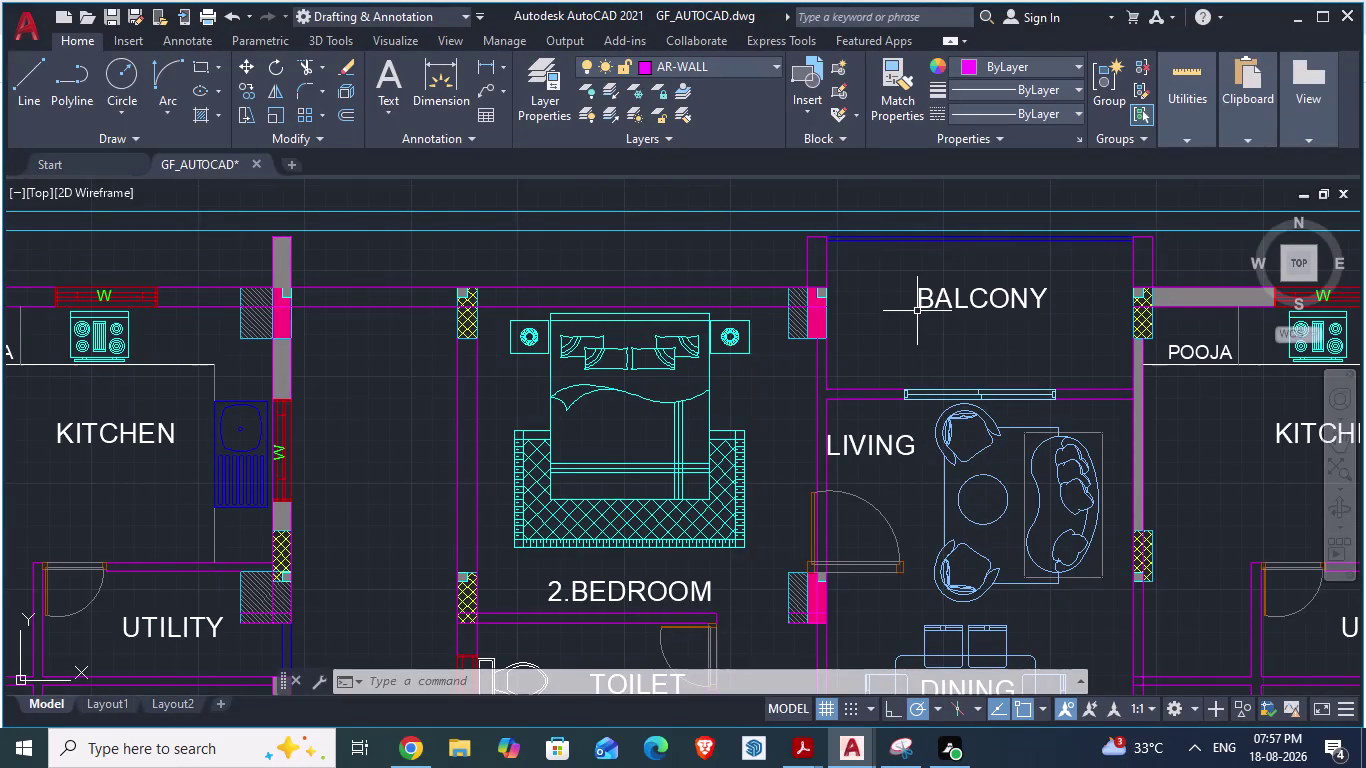
Zoom out of GF_AUTOCAD.dwg and bring up the ARCH PLANS reference drawing.
scroll(down, 3)
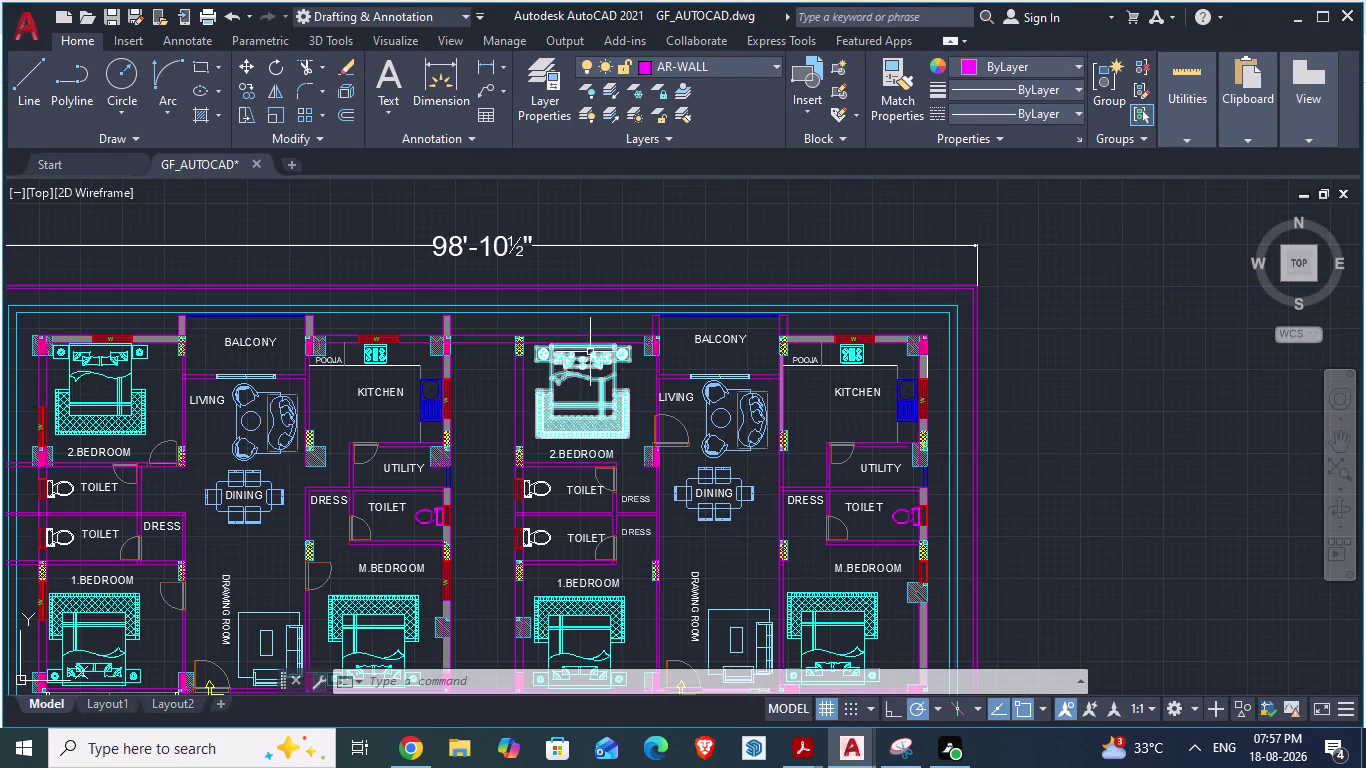
scroll(down, 3)
scroll(up, 3)
scroll(down, 3)
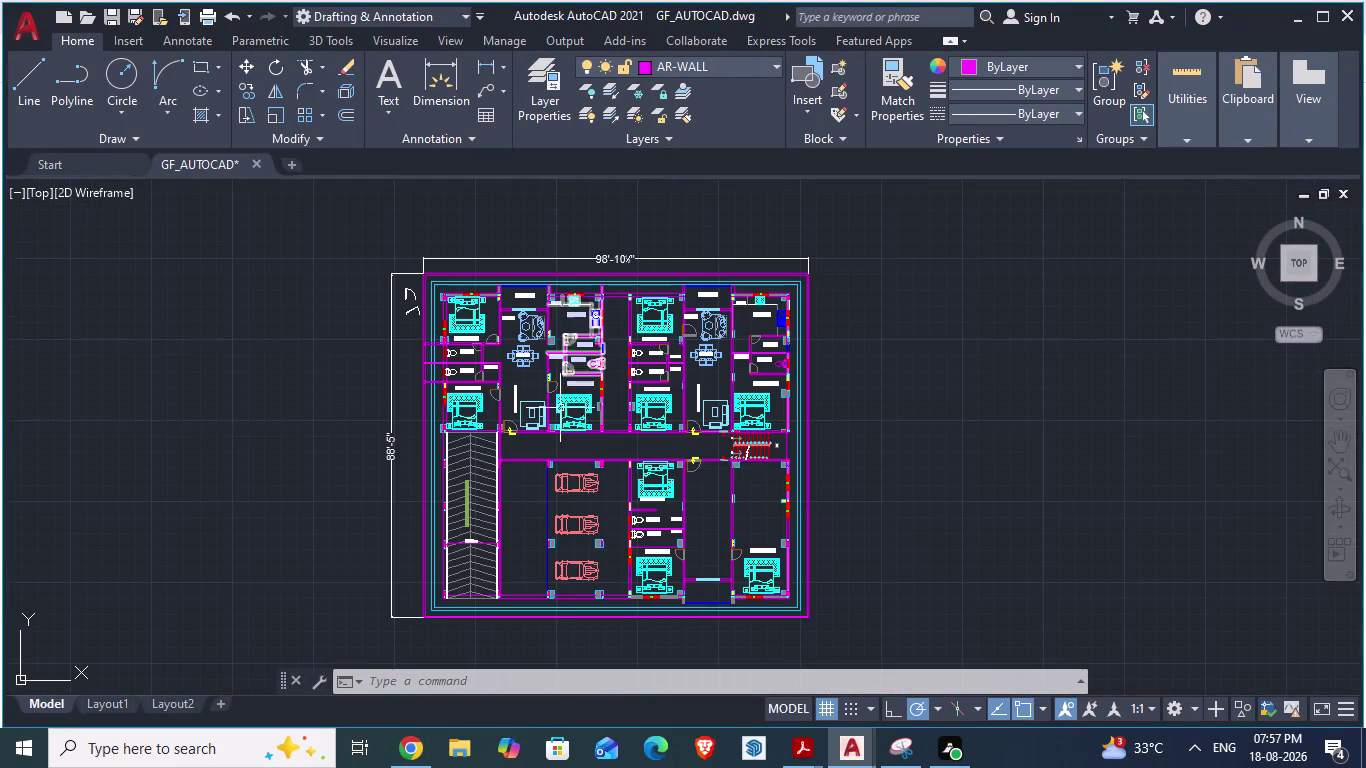
scroll(up, 3)
scroll(down, 3)
key(alt+Tab)
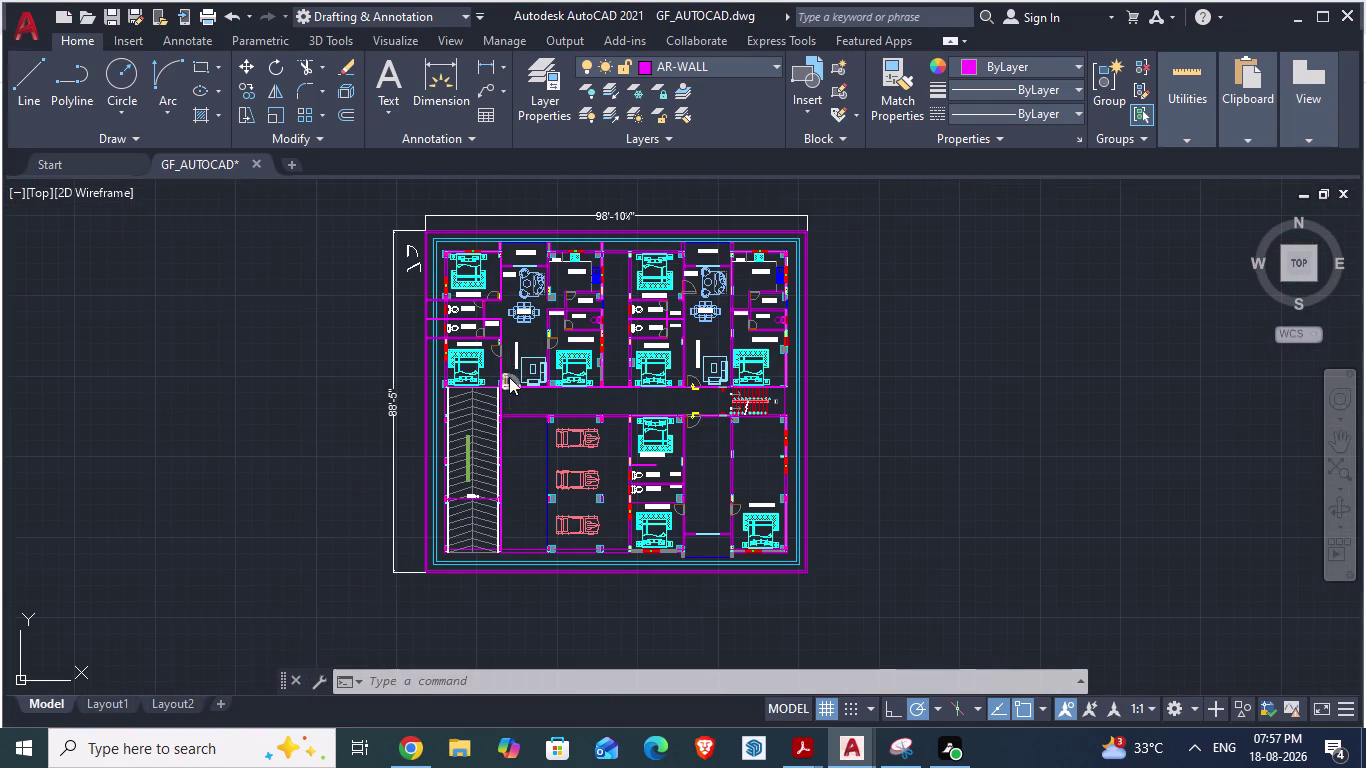
scroll(down, 3)
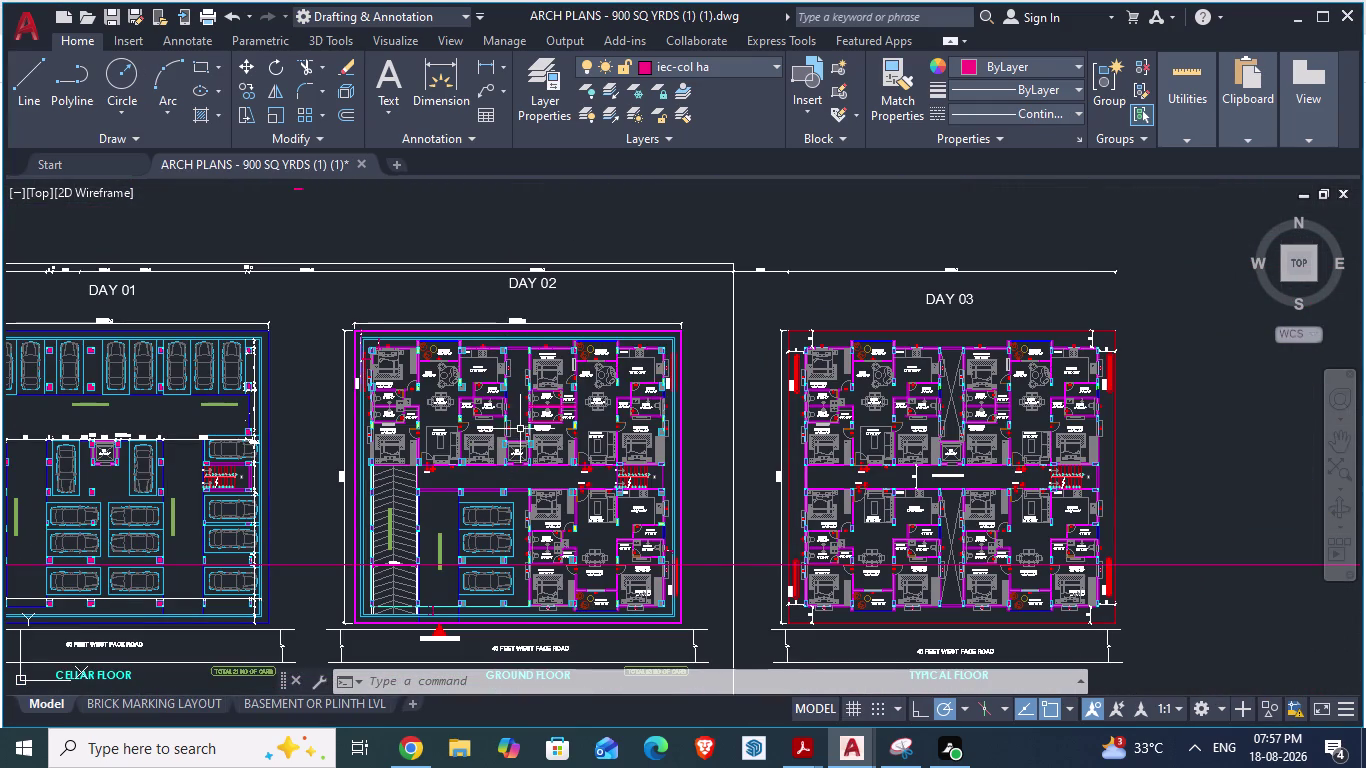
Zoom into the toilet area of the ARCH PLANS ground floor plan.
scroll(up, 3)
scroll(up, 3)
scroll(down, 3)
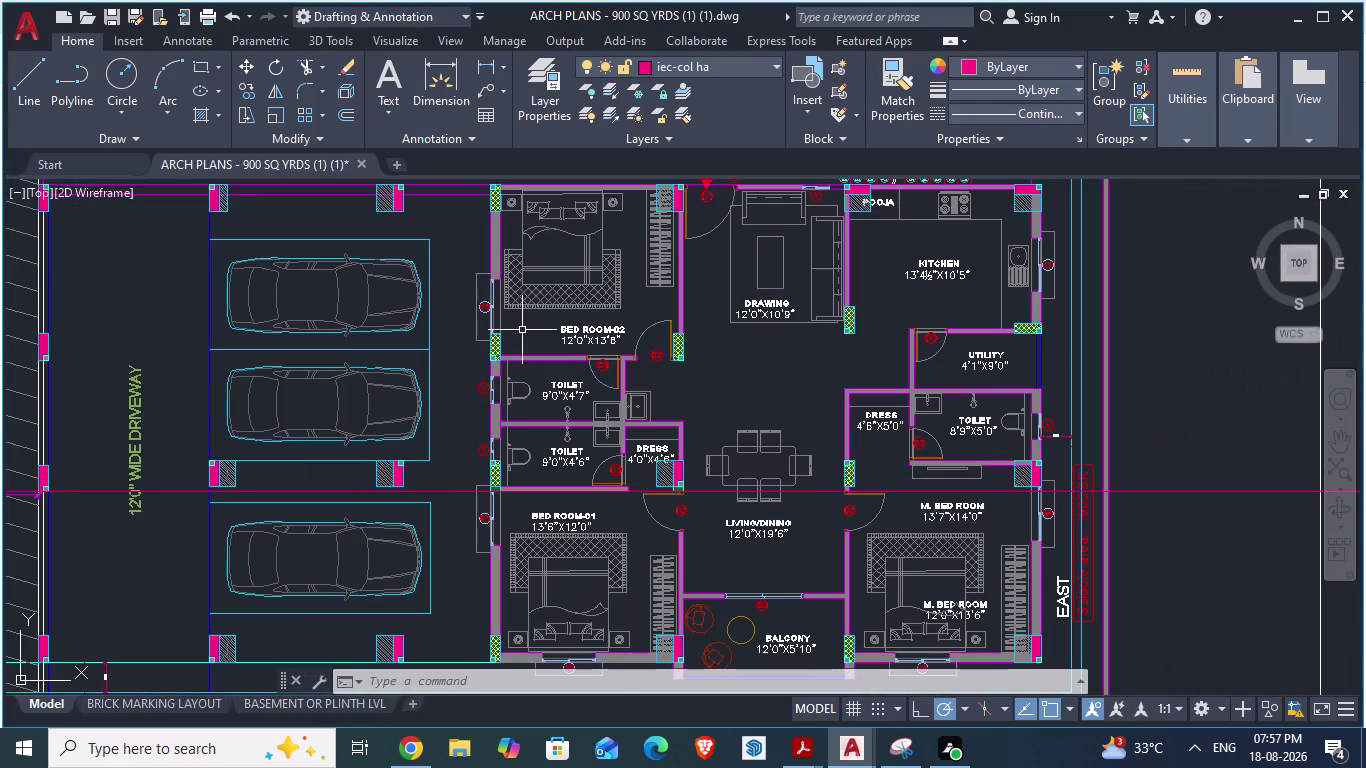
scroll(down, 3)
scroll(up, 3)
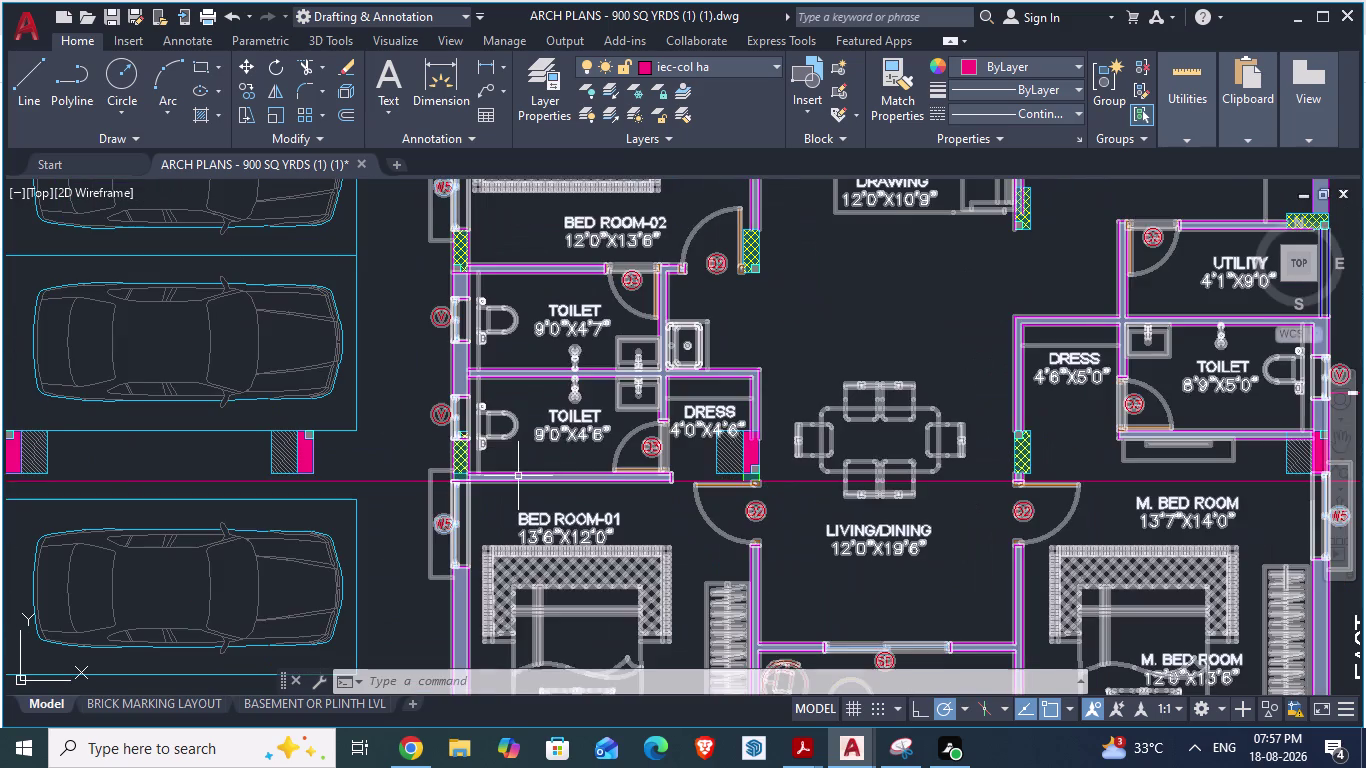
scroll(down, 3)
scroll(up, 3)
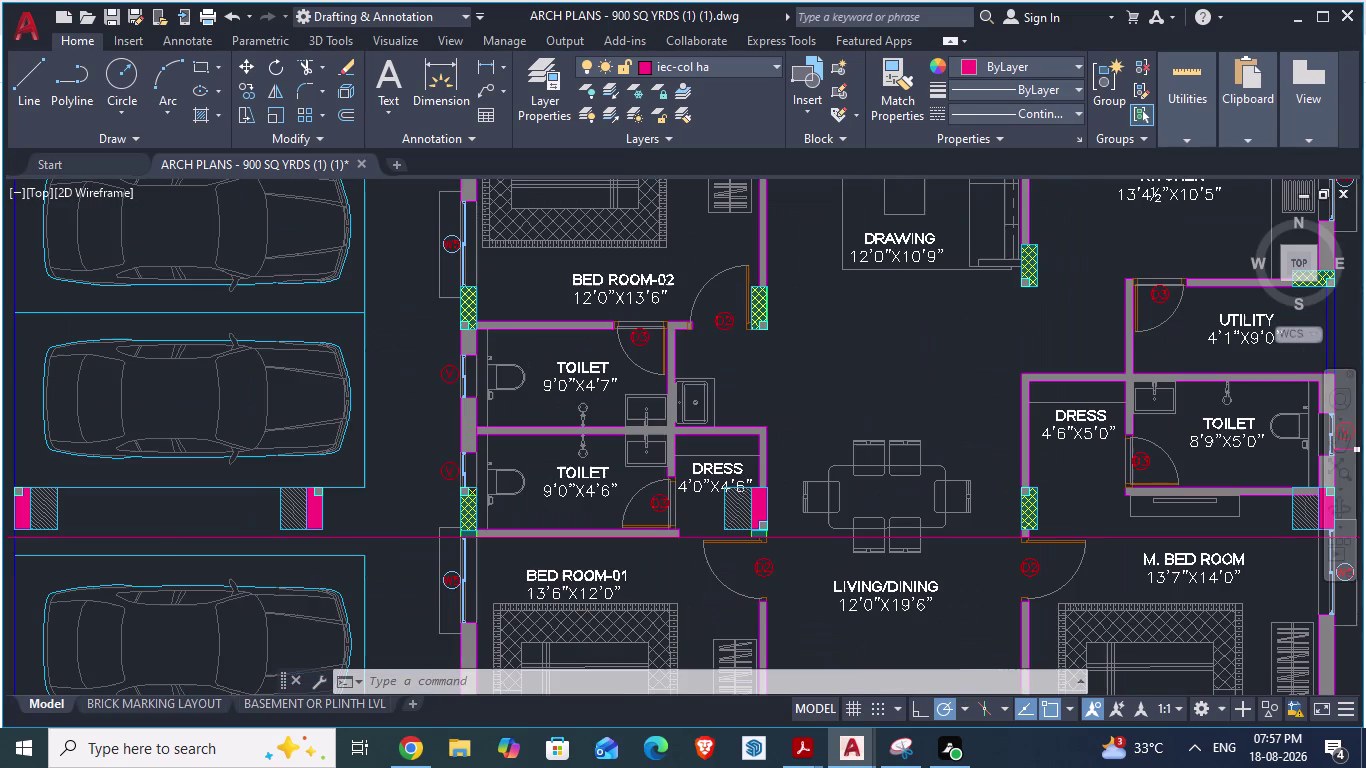
scroll(up, 3)
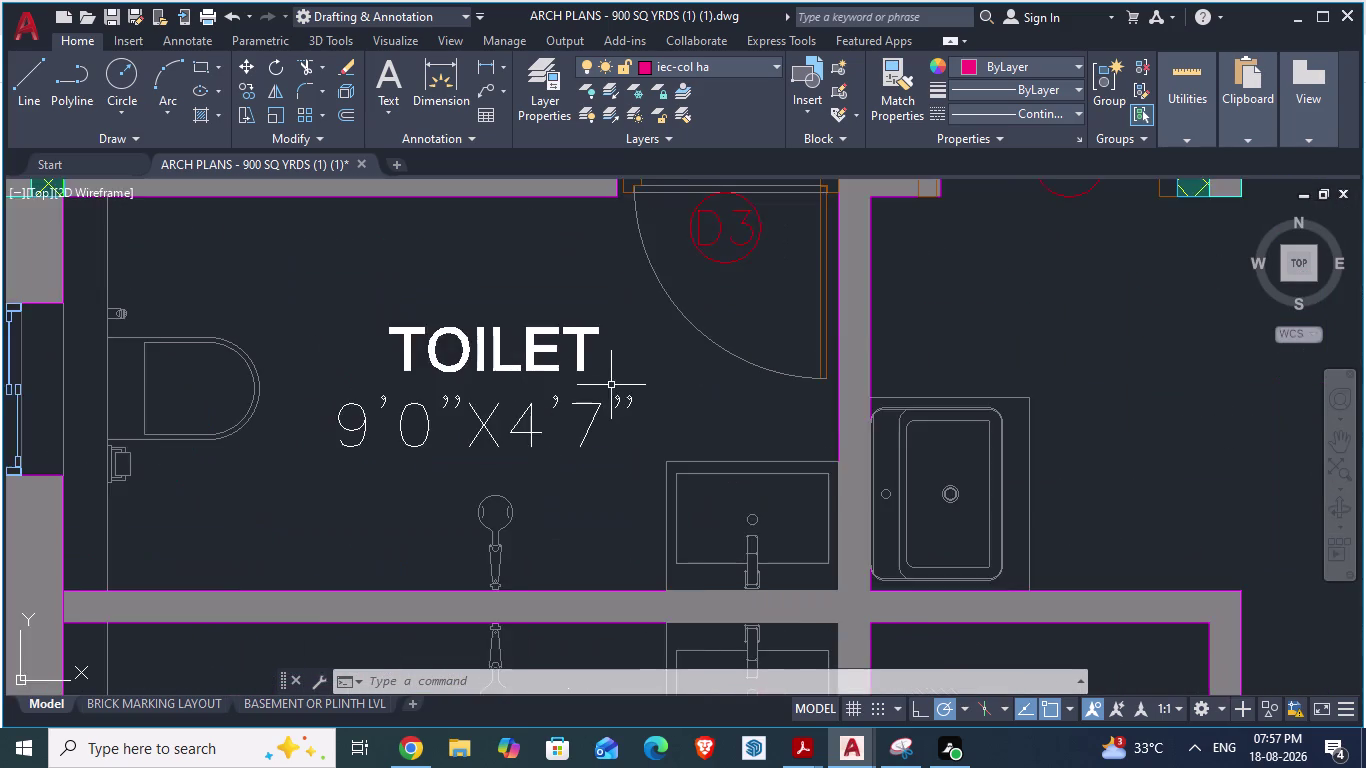
scroll(down, 3)
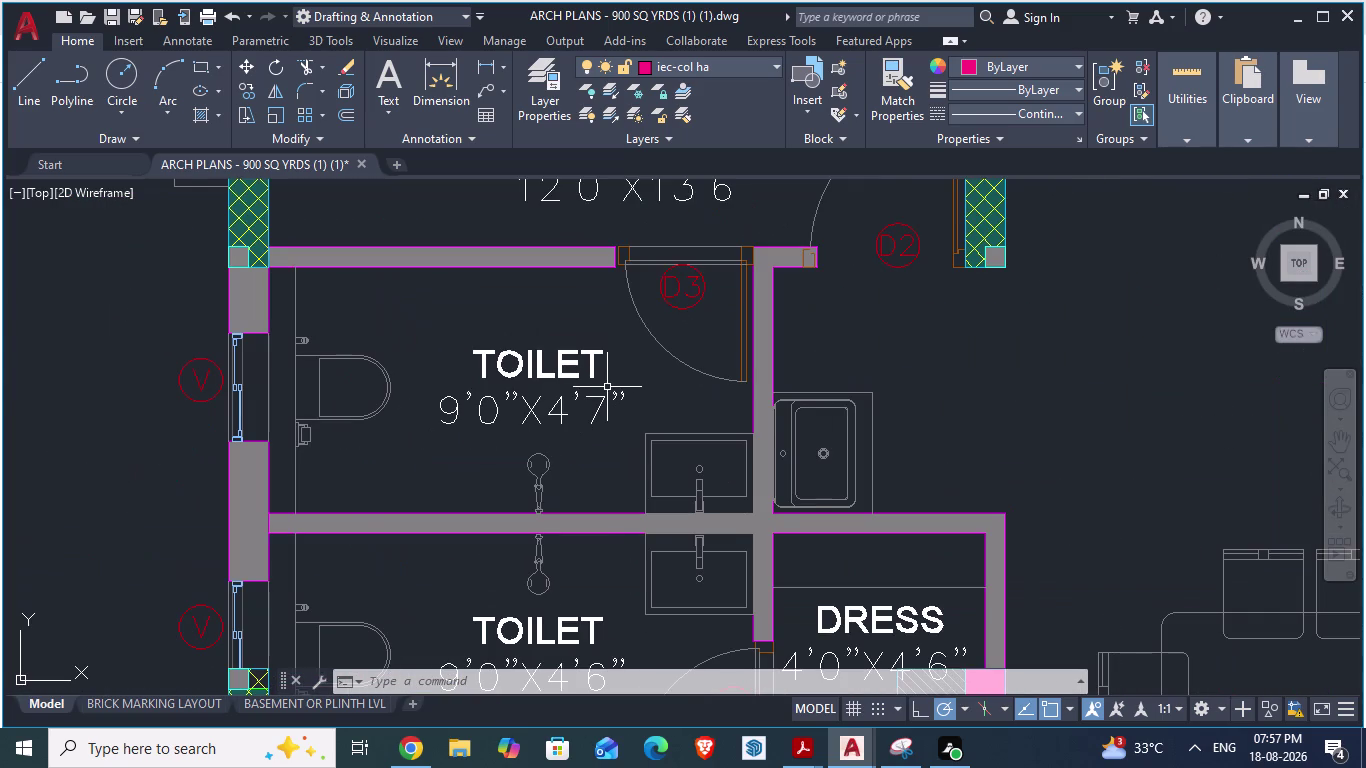
scroll(down, 3)
scroll(down, 3)
scroll(down, 3)
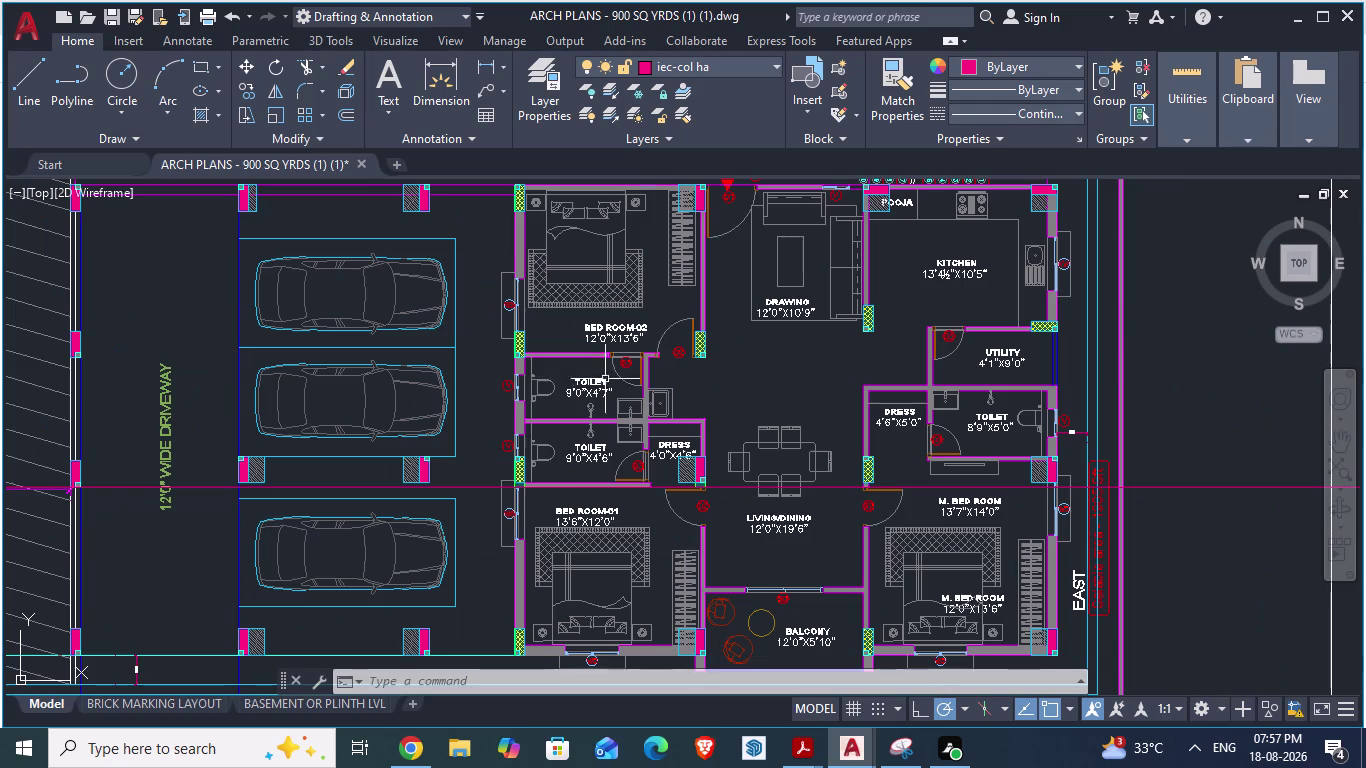
scroll(up, 3)
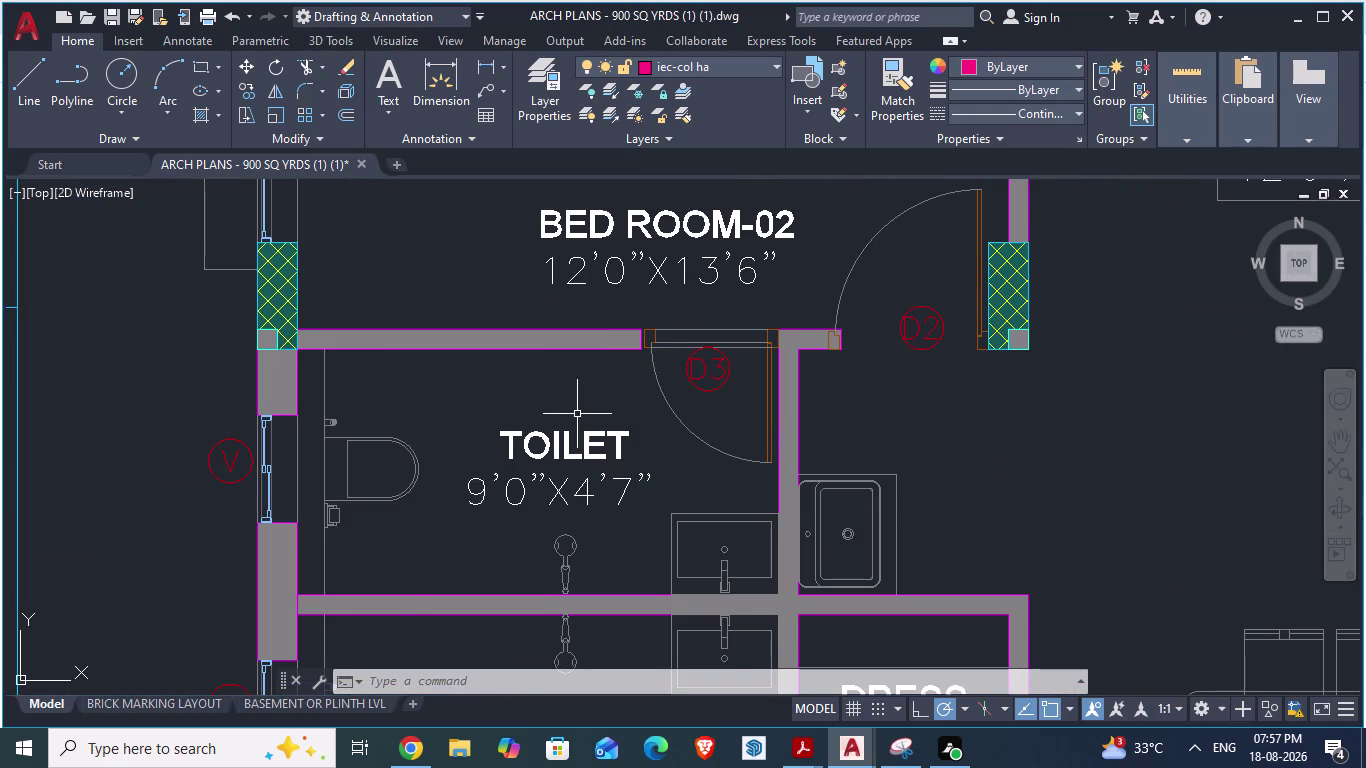
scroll(down, 3)
scroll(up, 3)
Start an aligned dimension (DA) on the toilet wall, pick one point, then cancel.
text(D)
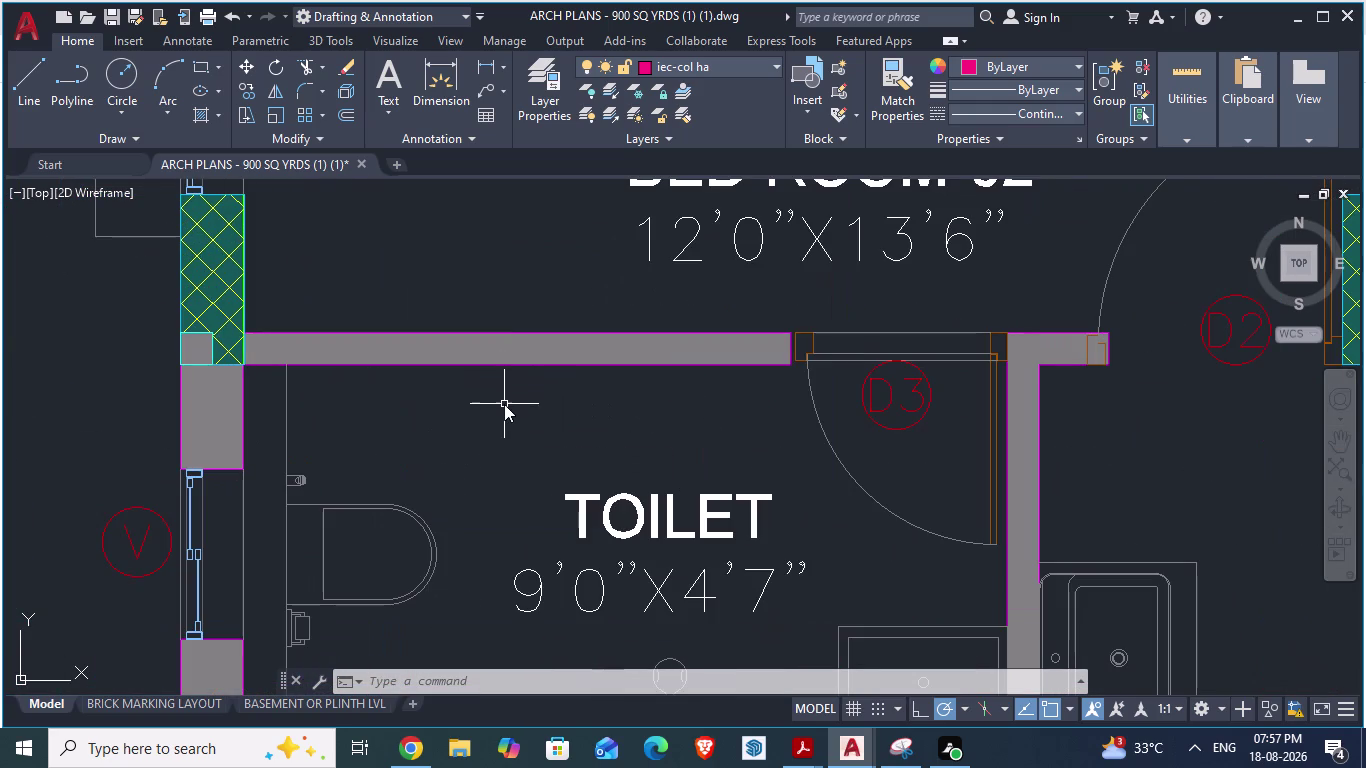
text(A)
key(Return)
scroll(up, 3)
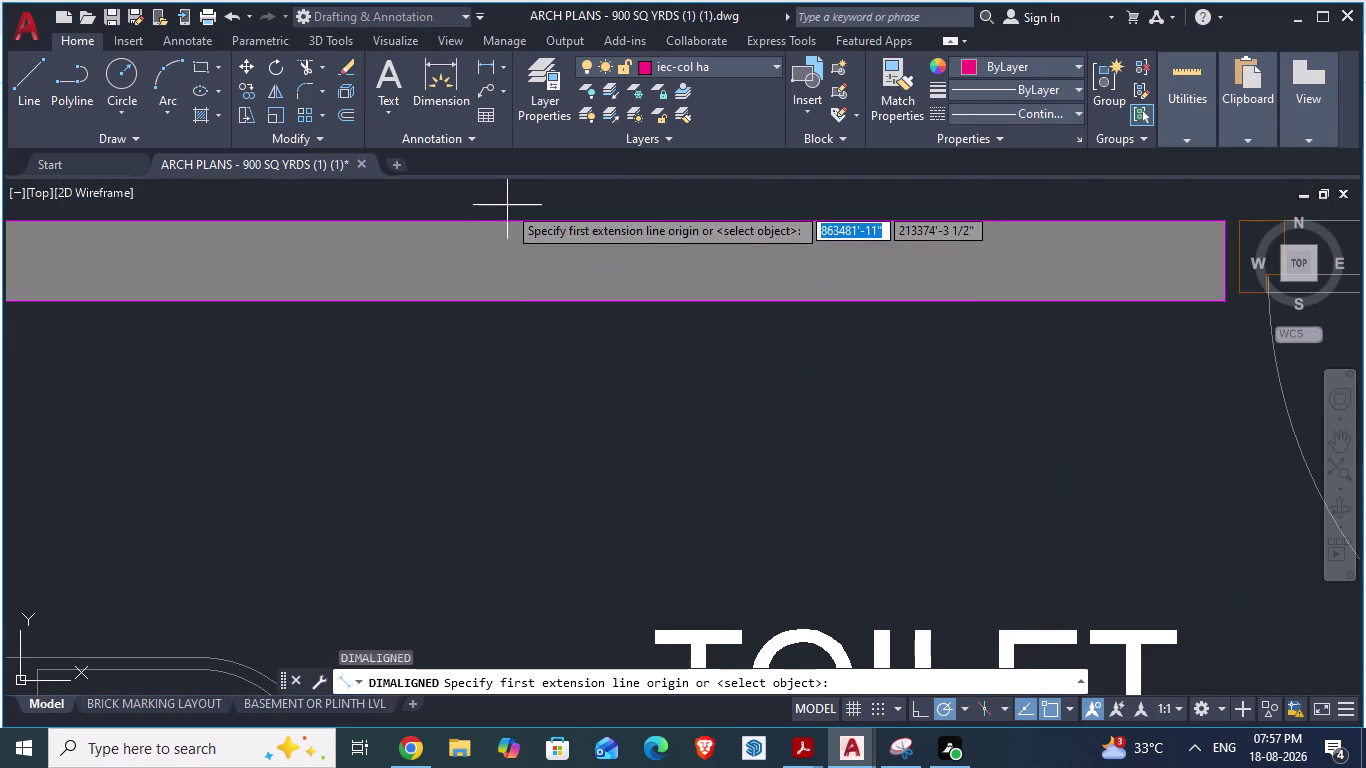
click(506, 218)
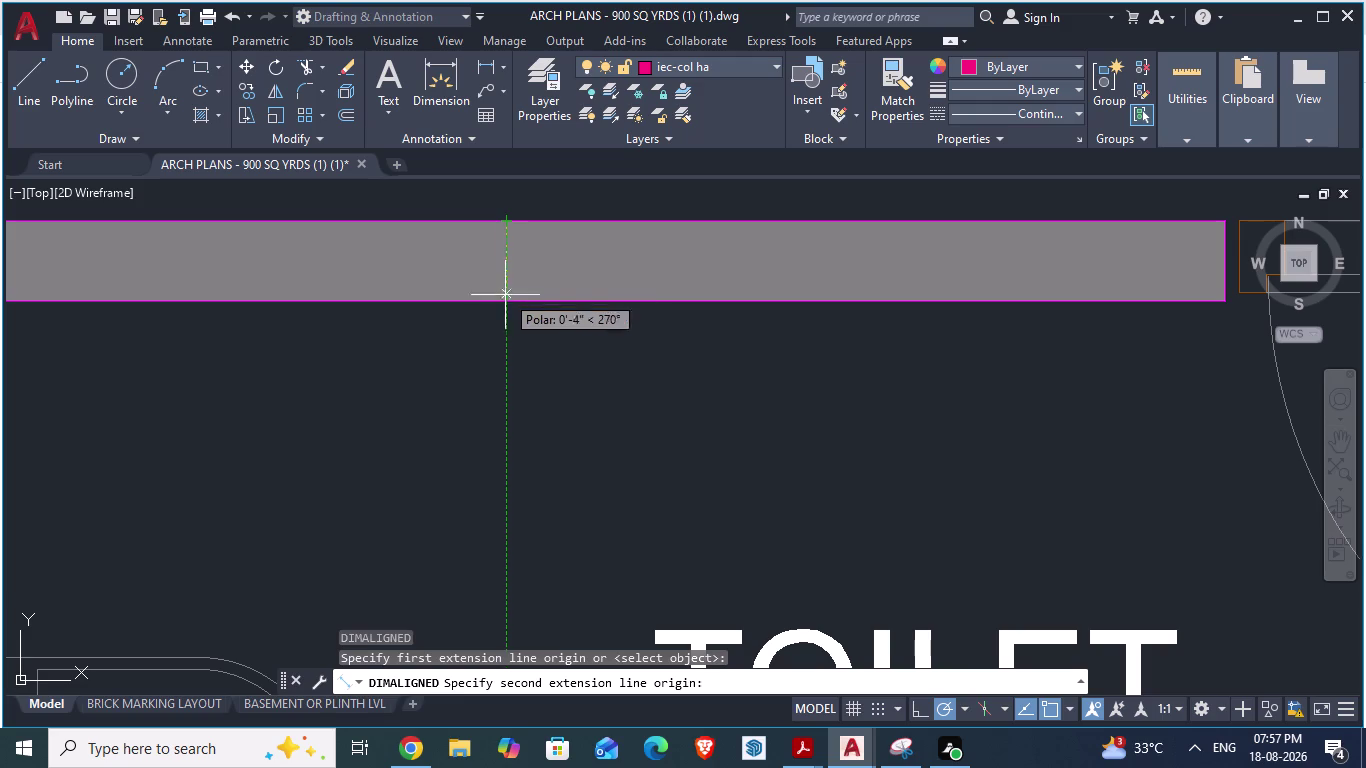
key(Escape)
Zoom back out and return to the GF_AUTOCAD ground-floor drawing.
scroll(down, 3)
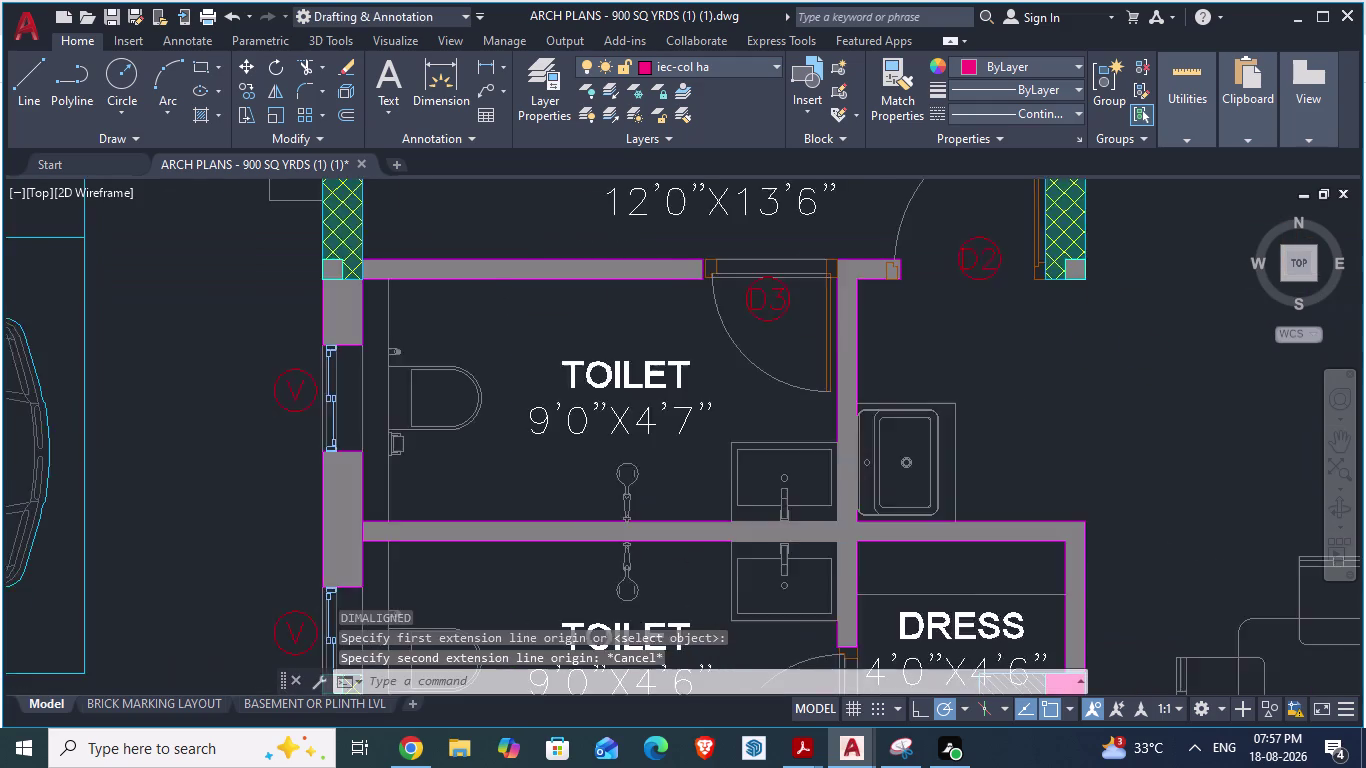
scroll(down, 3)
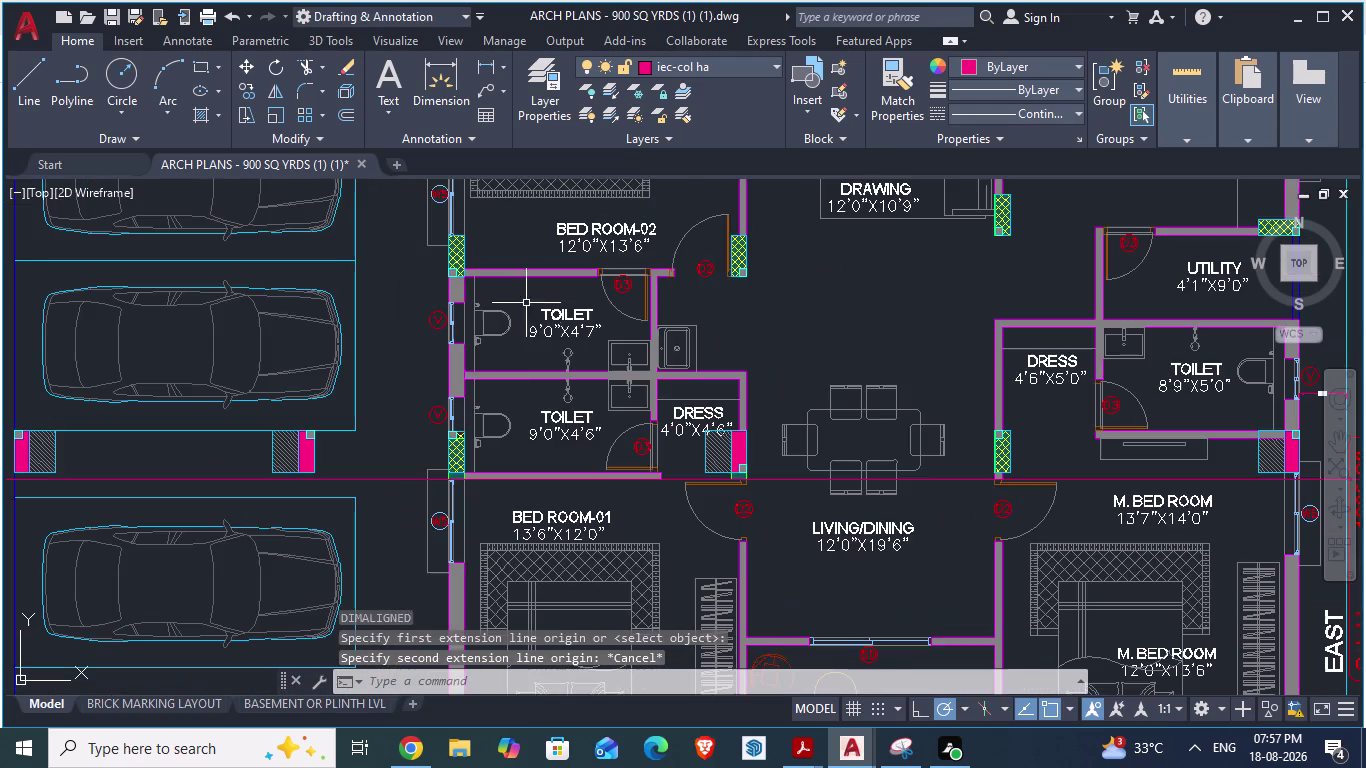
scroll(up, 3)
scroll(down, 3)
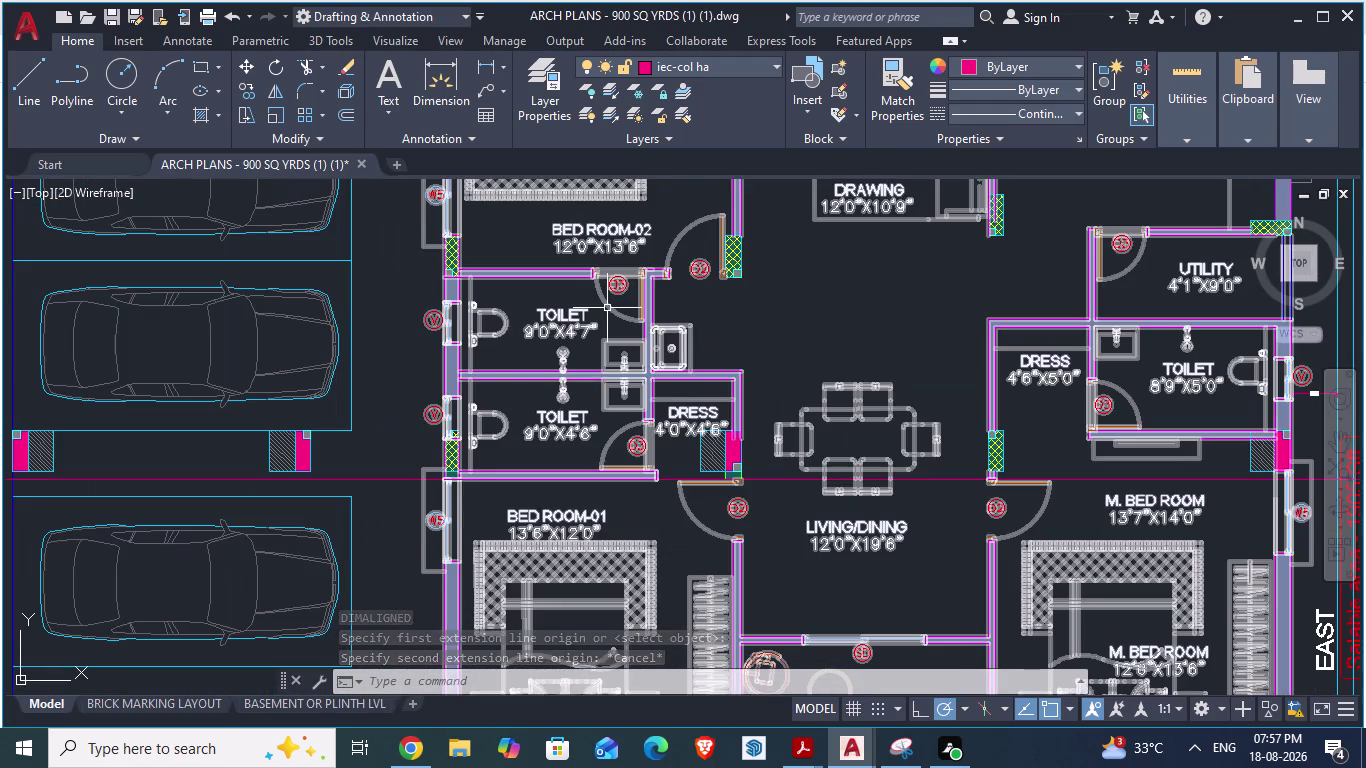
scroll(up, 3)
scroll(down, 3)
scroll(up, 3)
scroll(down, 3)
scroll(up, 3)
scroll(down, 3)
scroll(down, 3)
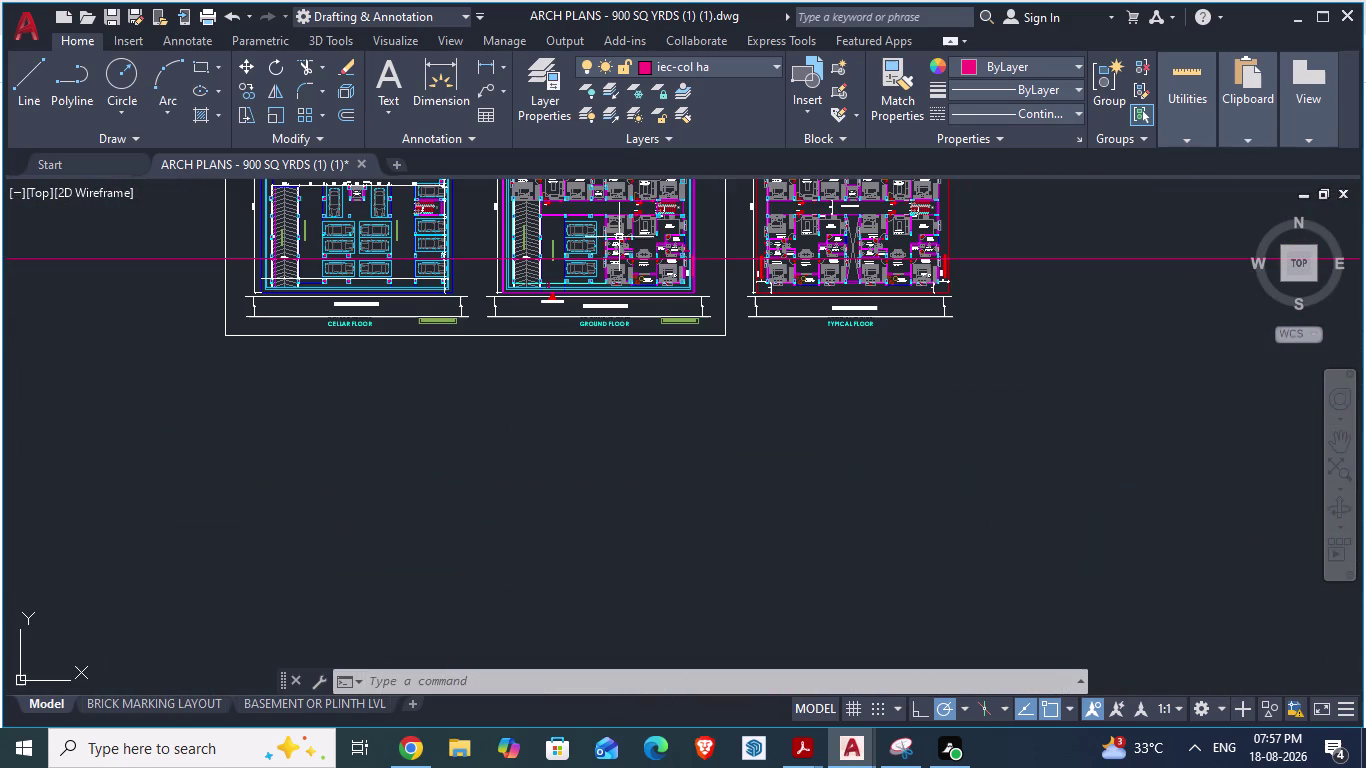
scroll(up, 3)
scroll(down, 3)
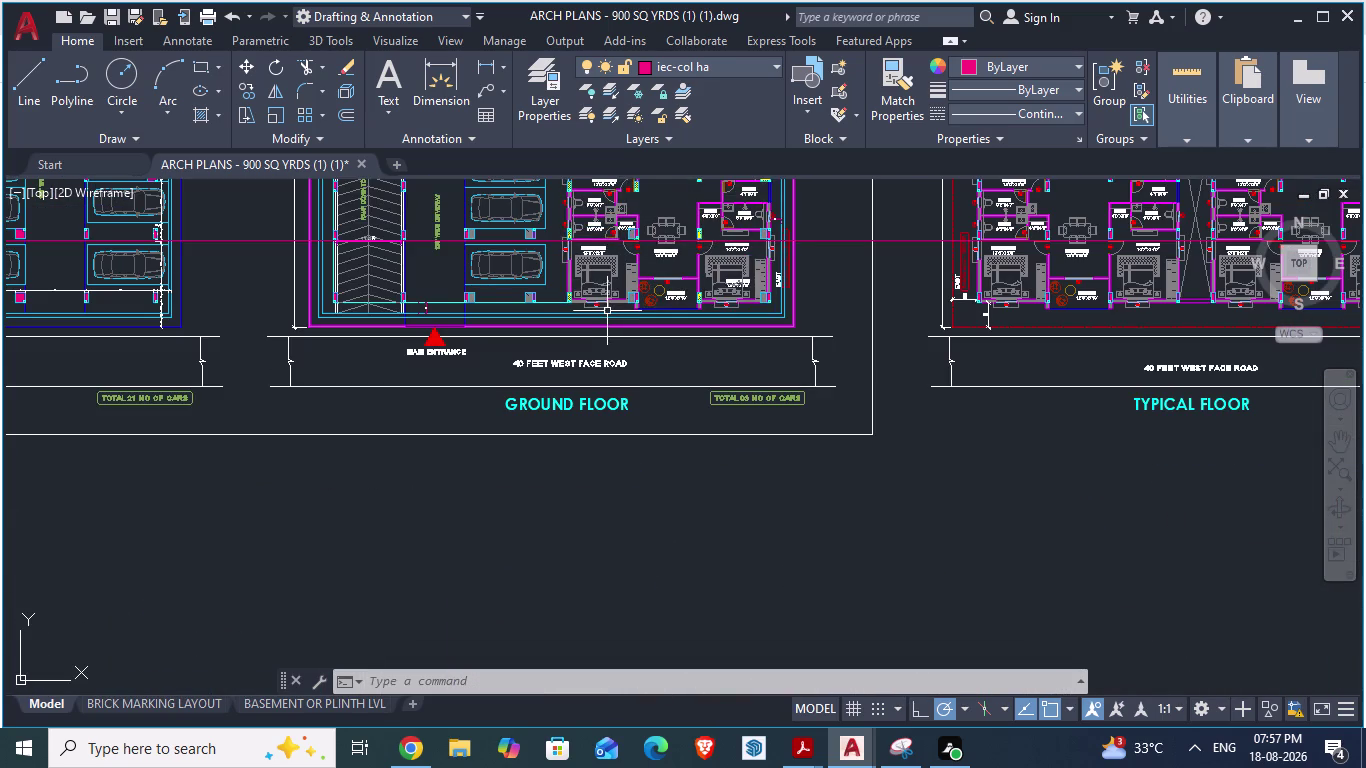
key(alt+Tab)
scroll(down, 3)
scroll(up, 3)
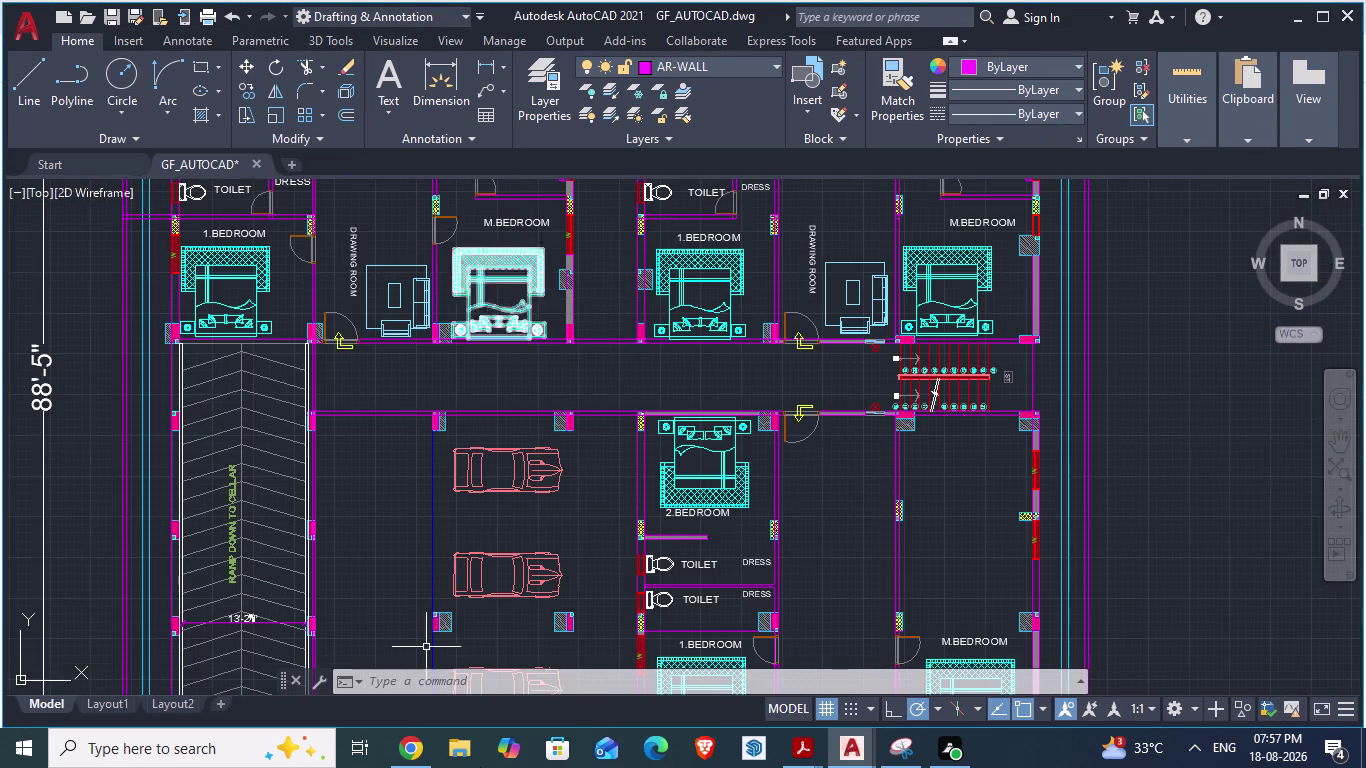
Zoom in on the toilets and dress rooms below 2.BEDROOM in GF_AUTOCAD.
scroll(down, 3)
scroll(up, 3)
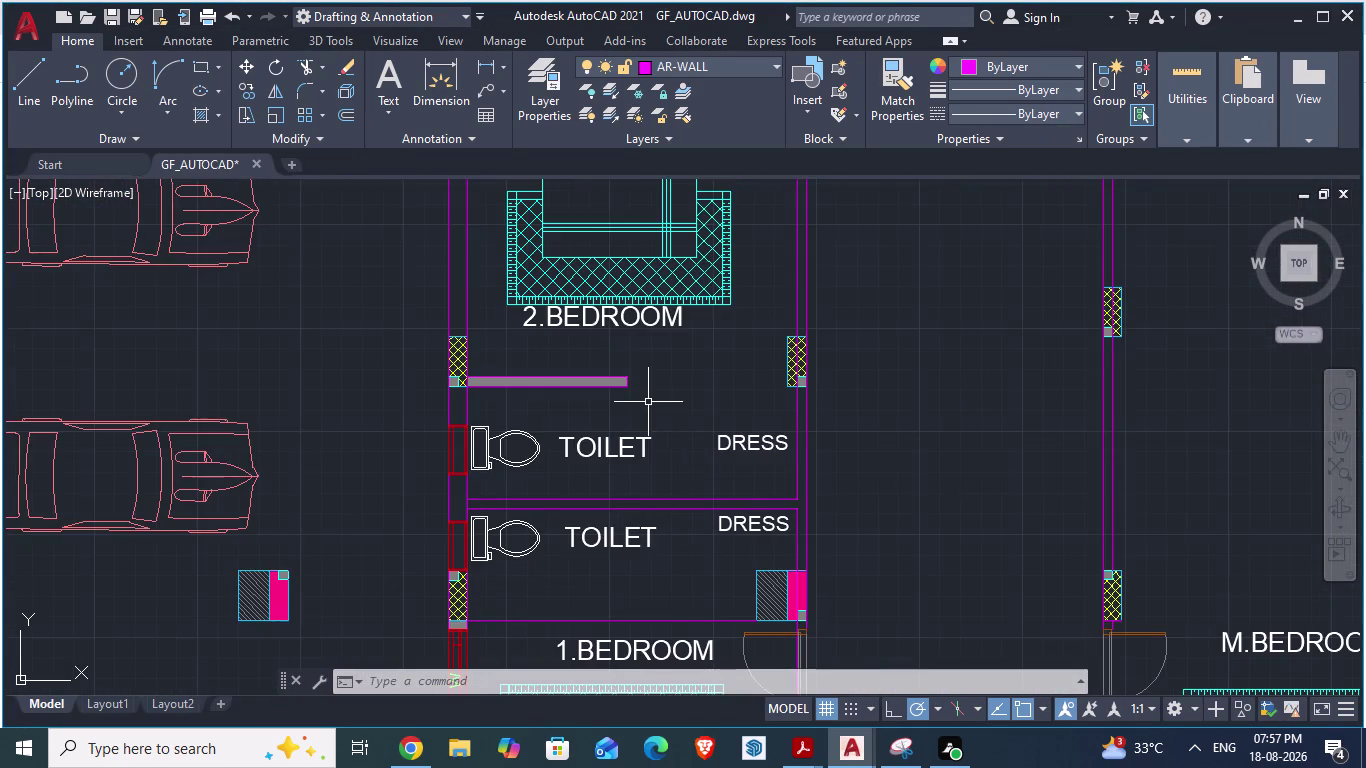
scroll(down, 3)
scroll(down, 3)
scroll(down, 3)
scroll(up, 3)
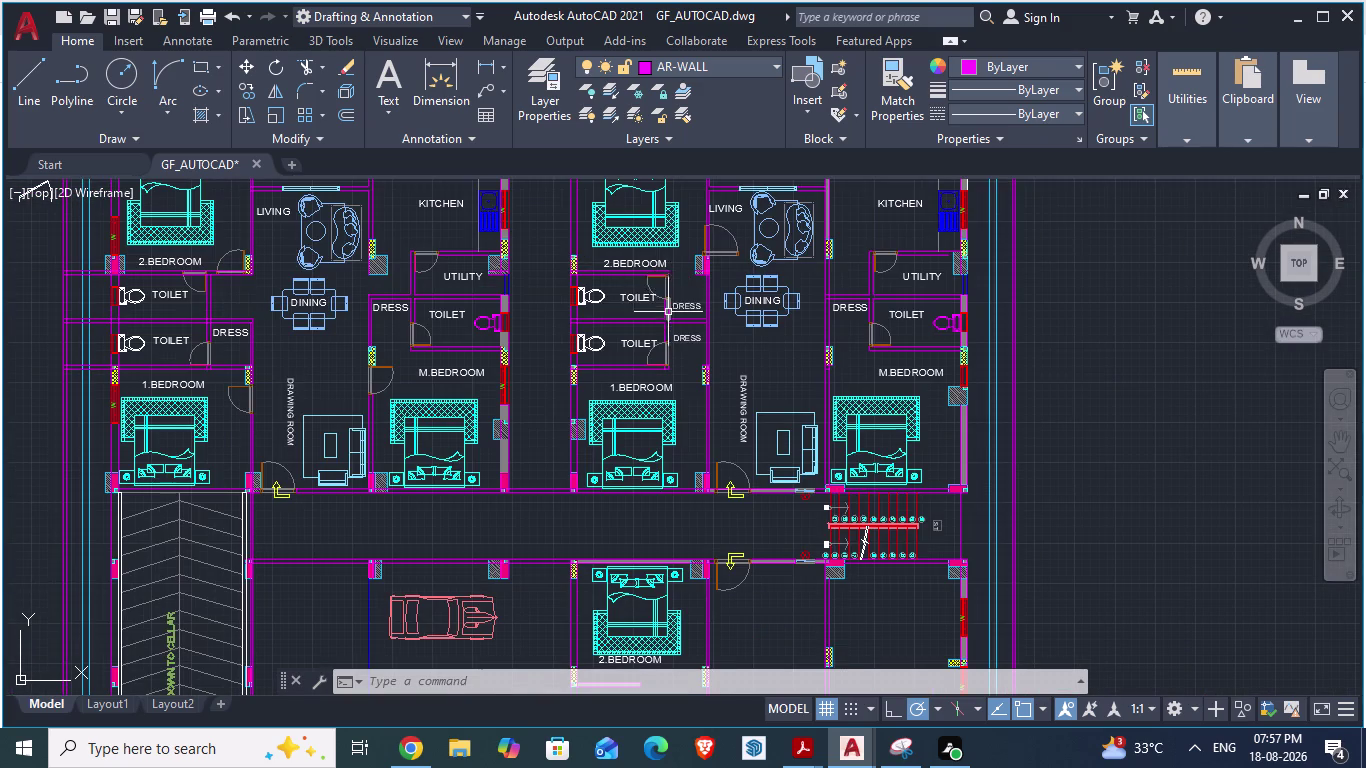
scroll(up, 3)
scroll(down, 3)
scroll(down, 3)
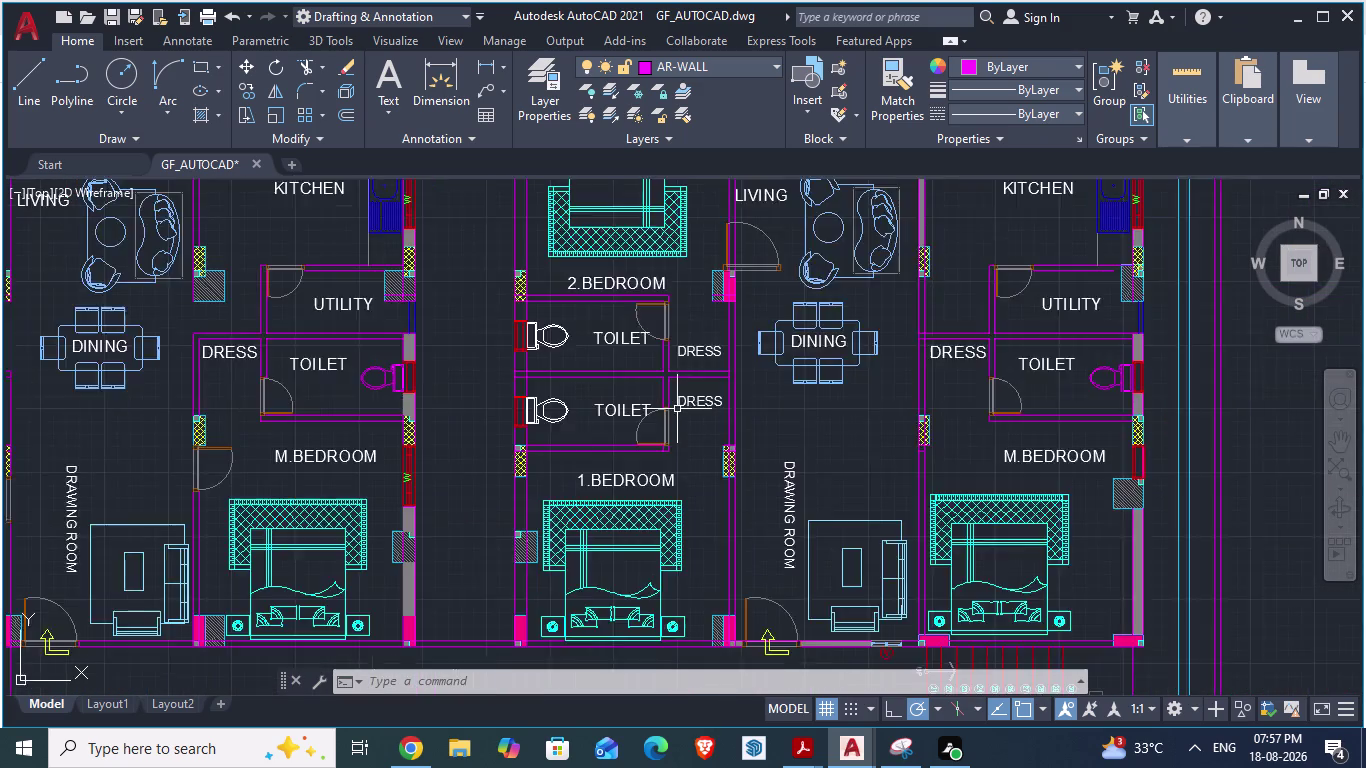
scroll(down, 3)
scroll(down, 3)
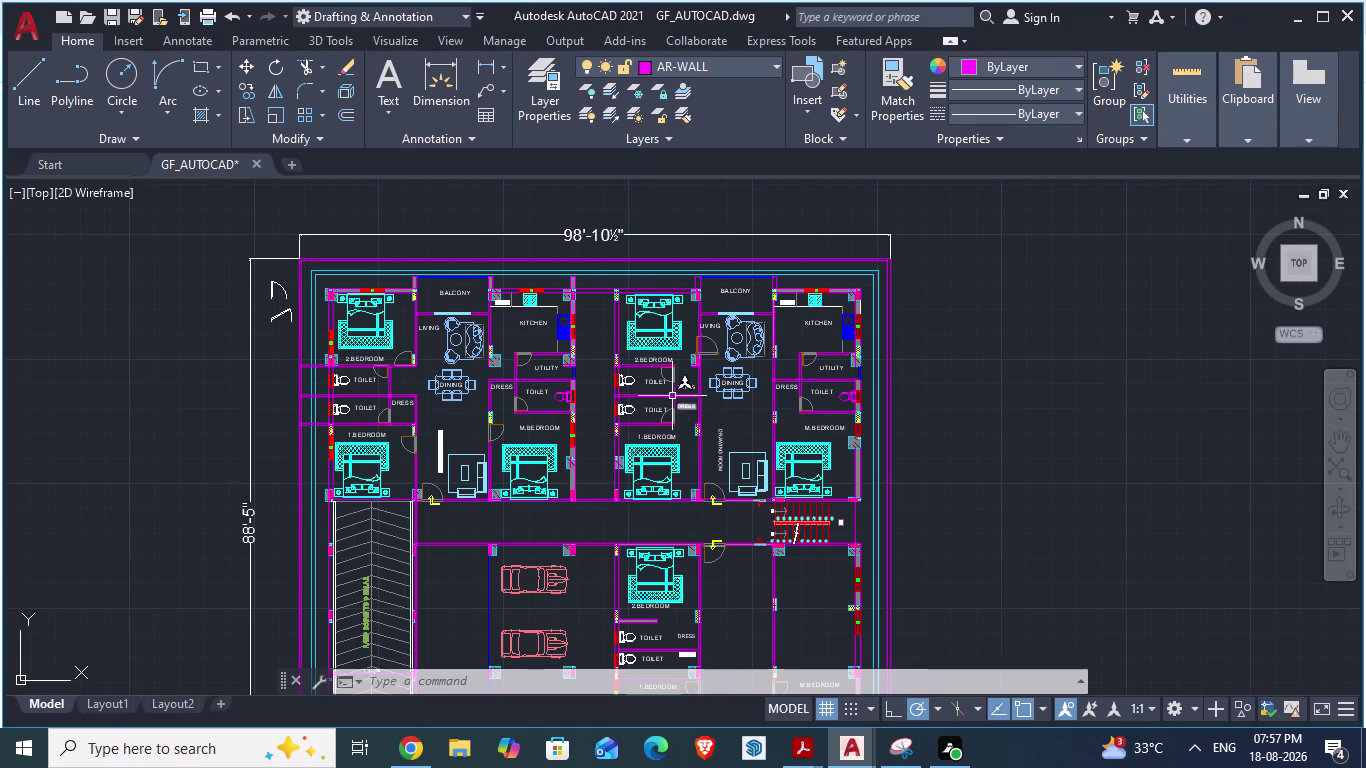
Compare the toilet layout against the ARCH PLANS drawing.
key(alt+Tab)
scroll(down, 3)
scroll(up, 3)
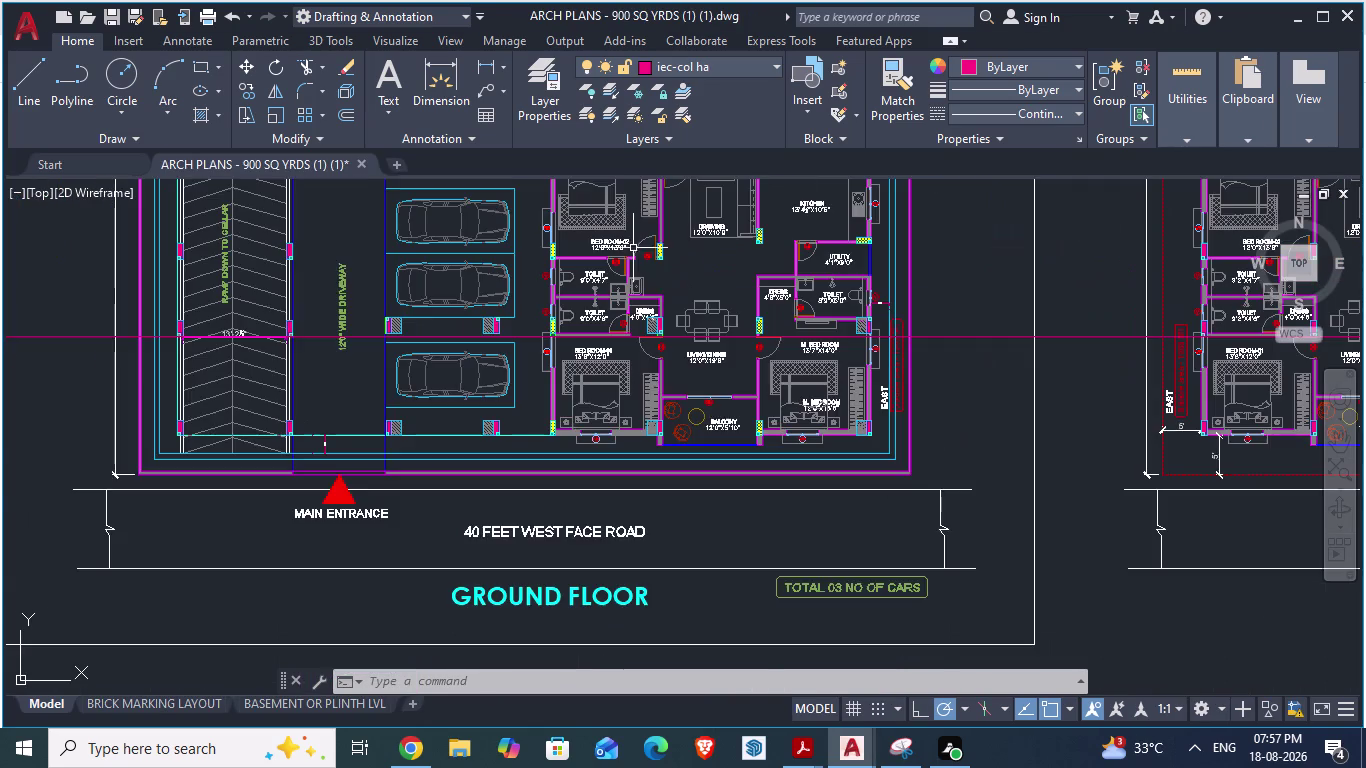
scroll(up, 3)
scroll(down, 3)
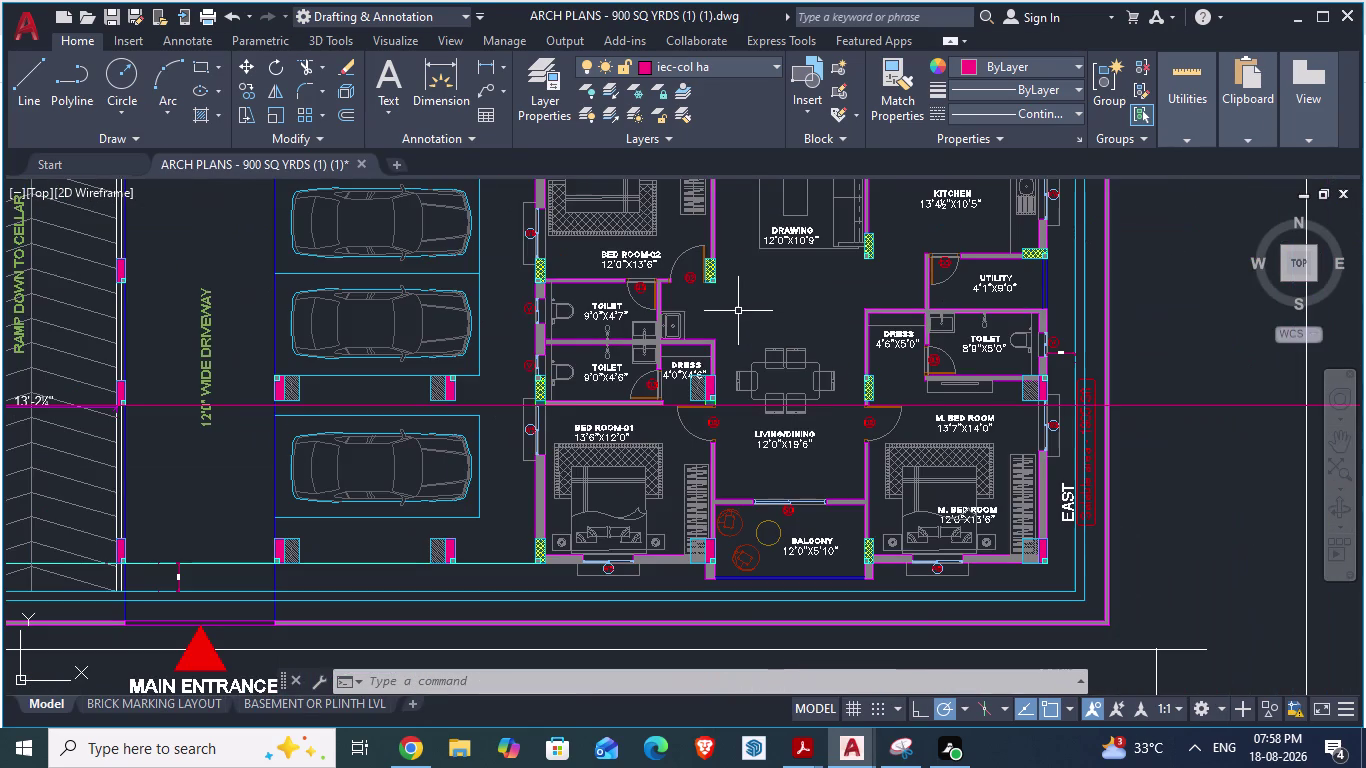
scroll(down, 3)
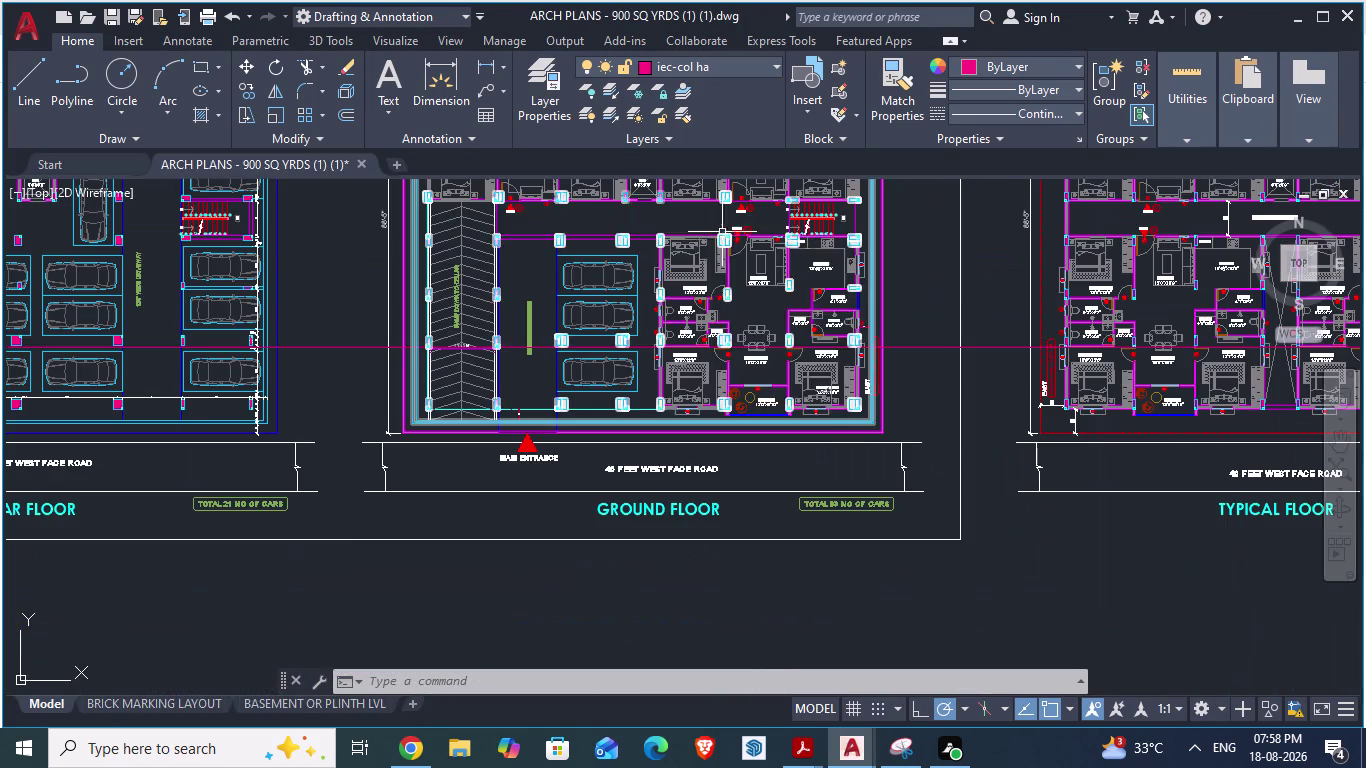
scroll(down, 3)
scroll(up, 3)
scroll(down, 3)
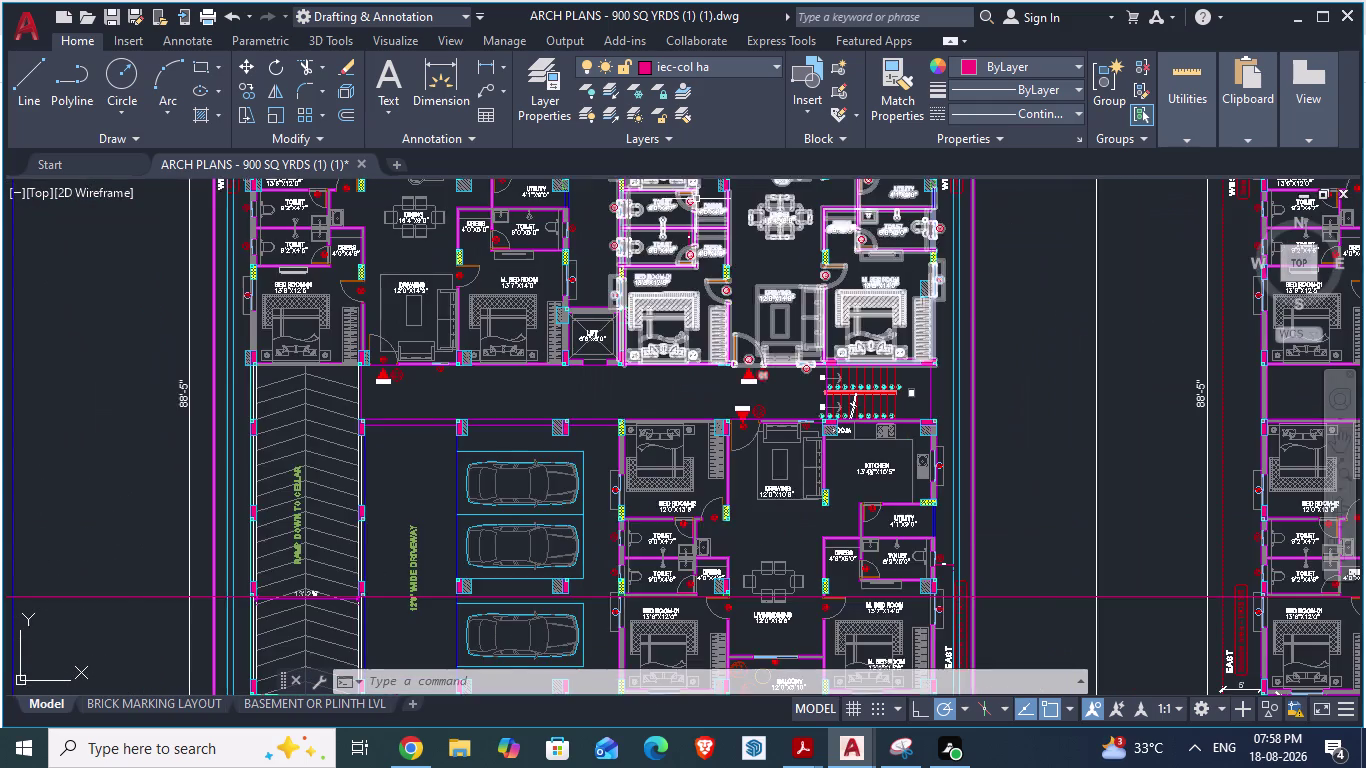
scroll(up, 3)
scroll(down, 3)
Back in GF_AUTOCAD, frame both toilets and select the upper toilet door.
key(alt+Tab)
scroll(down, 3)
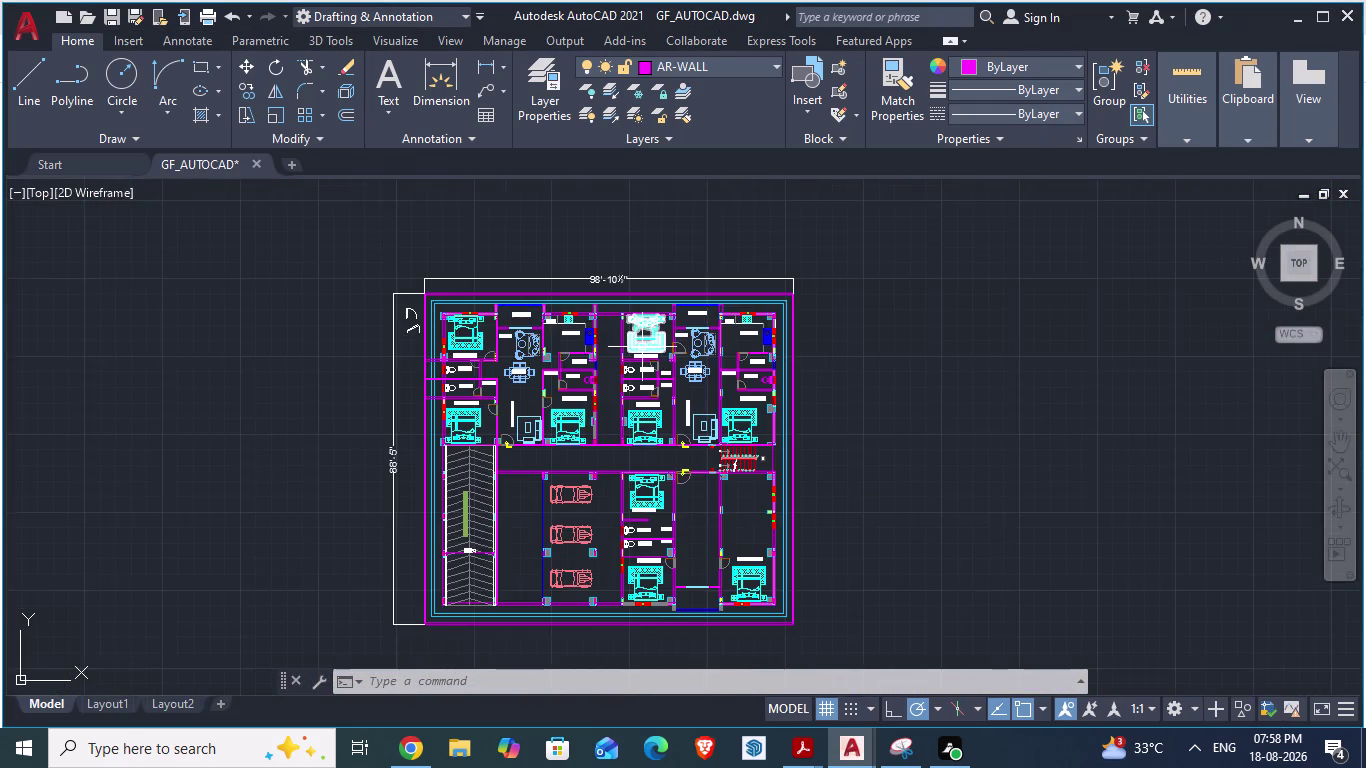
scroll(down, 3)
scroll(up, 3)
scroll(down, 3)
scroll(up, 3)
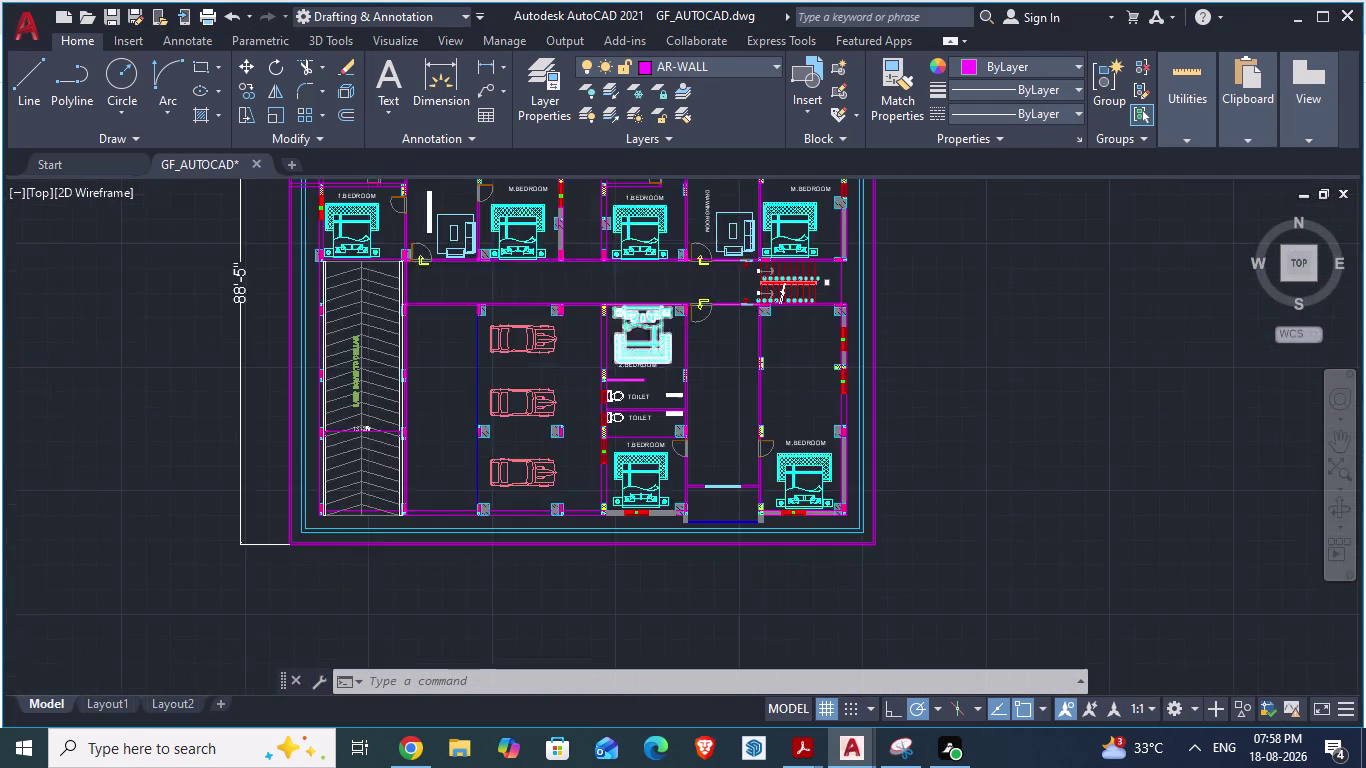
scroll(up, 3)
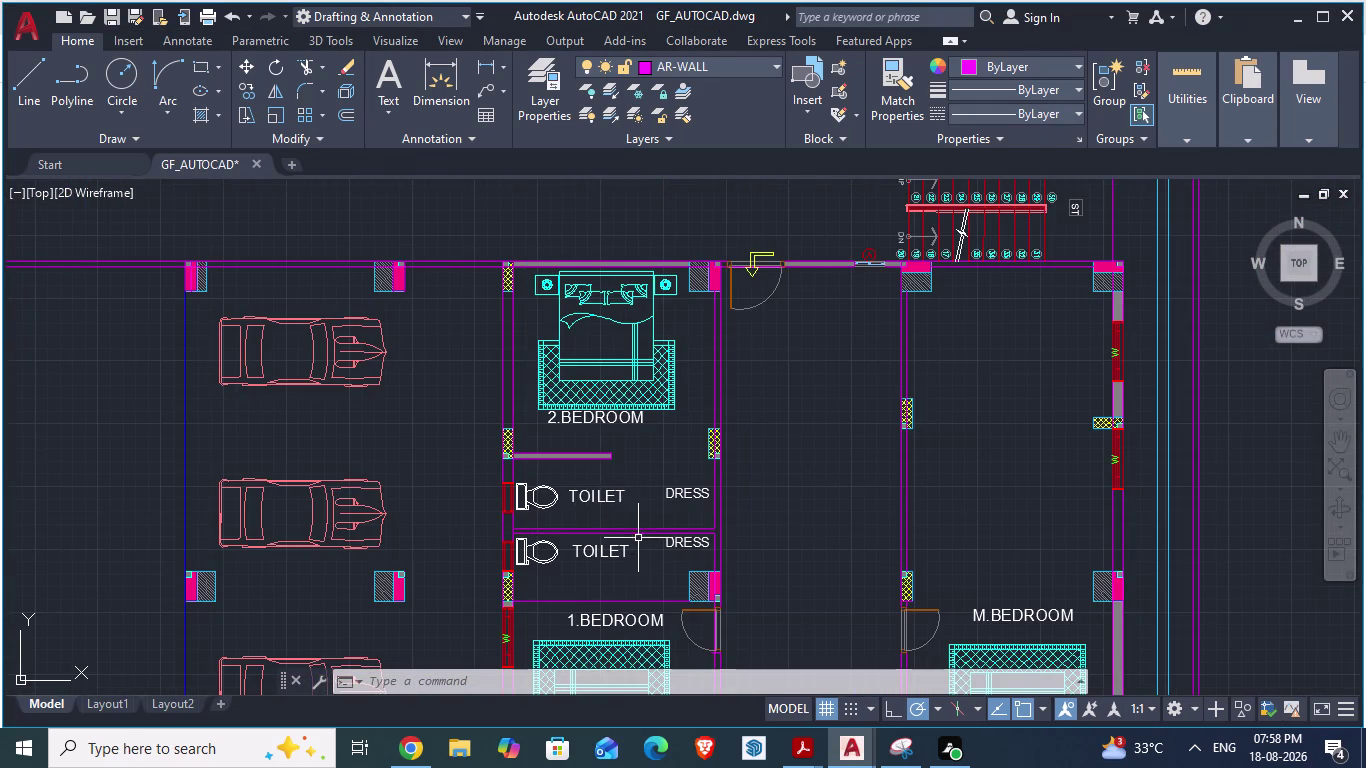
scroll(down, 3)
scroll(down, 3)
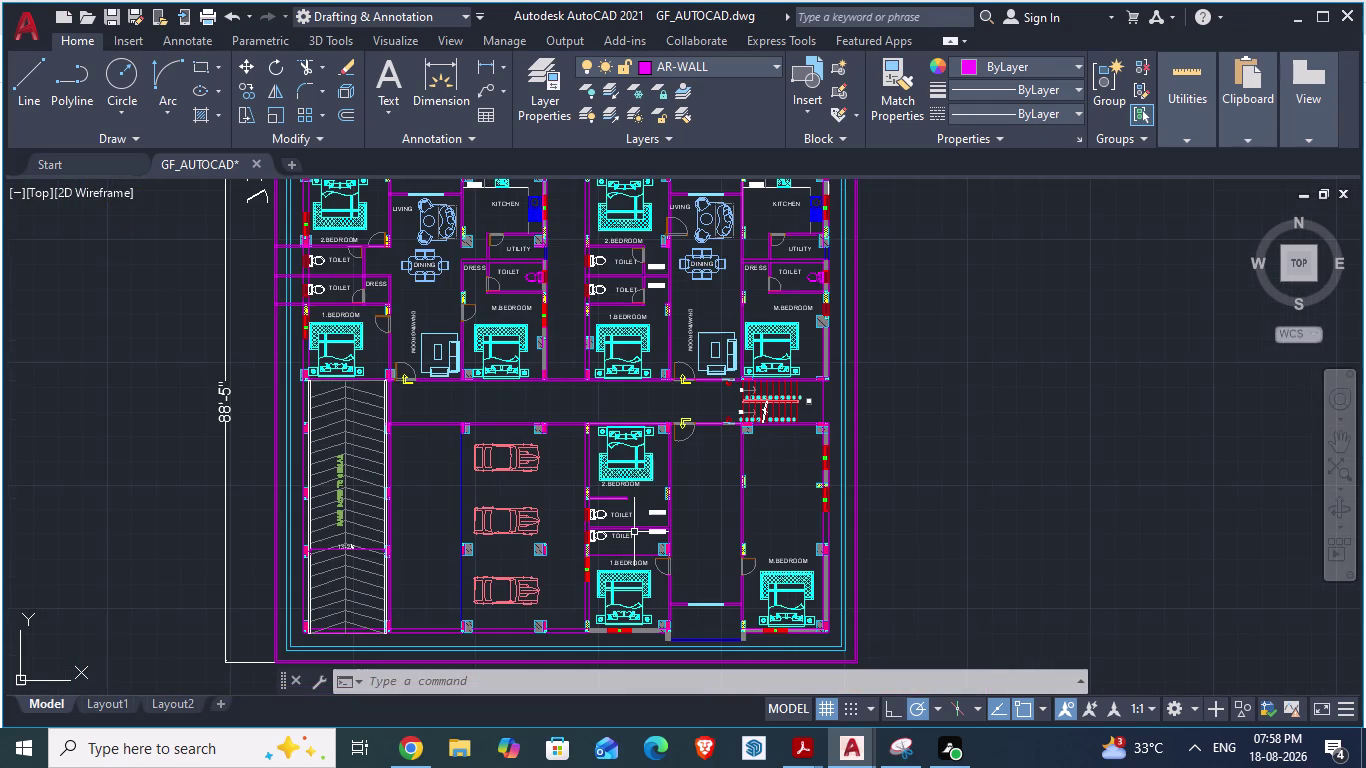
scroll(up, 3)
scroll(up, 3)
scroll(up, 3)
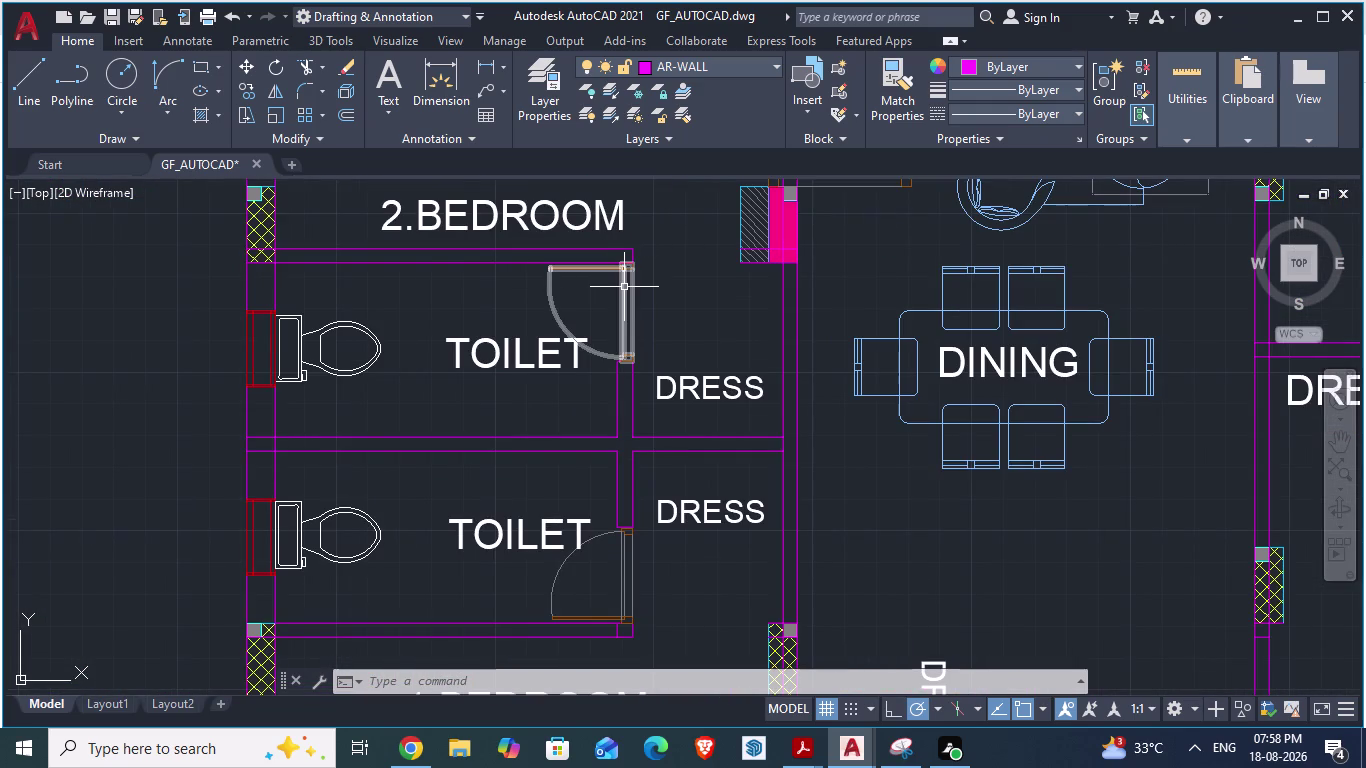
click(624, 287)
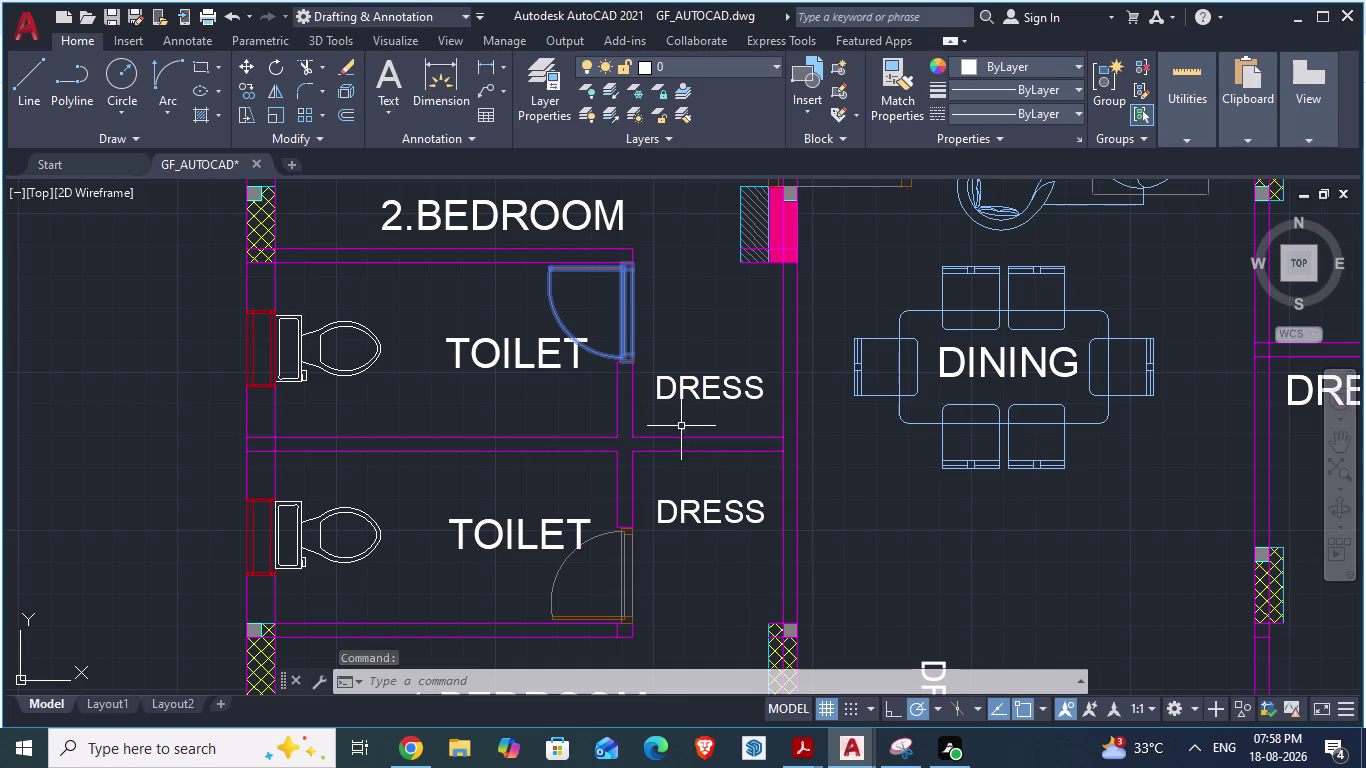
Window-select the toilet partition walls and the walls under 2.BEDROOM and above 1.BEDROOM.
click(709, 308)
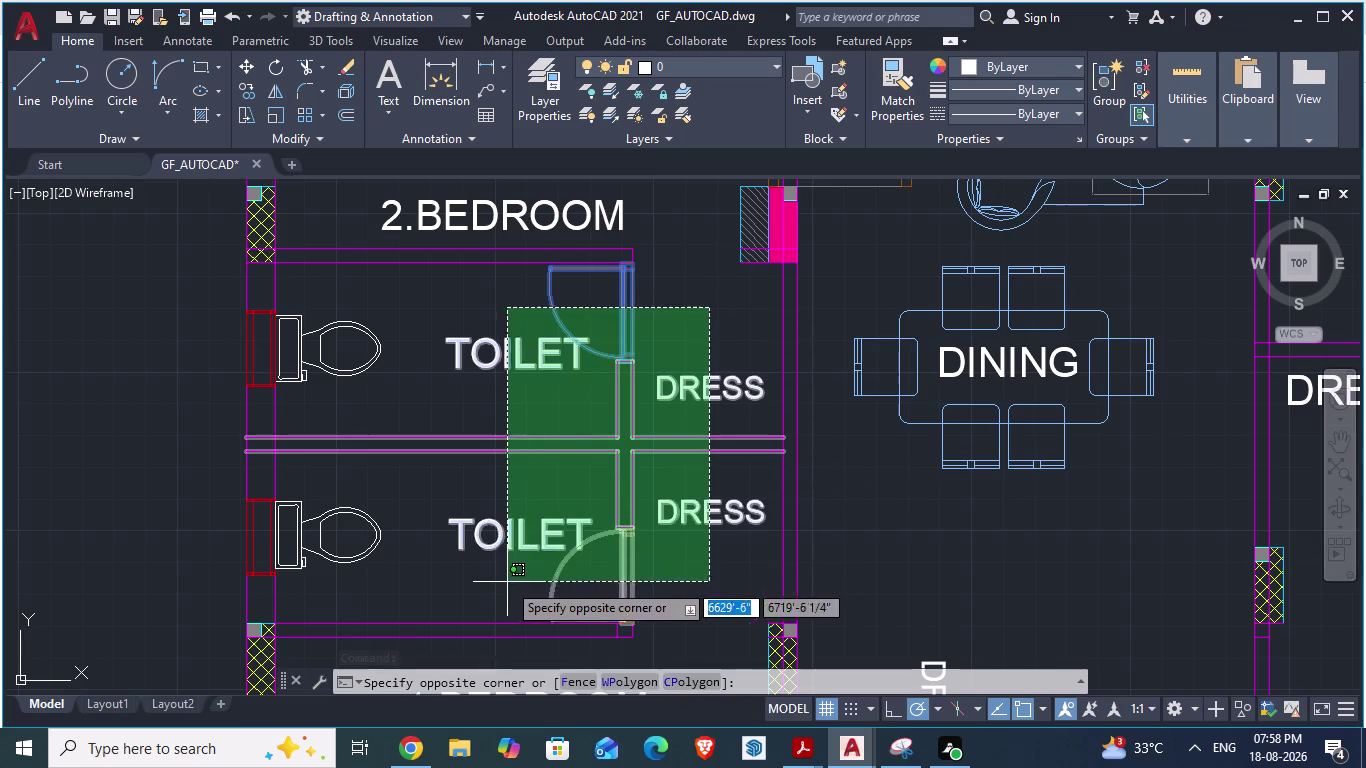
click(506, 583)
scroll(down, 3)
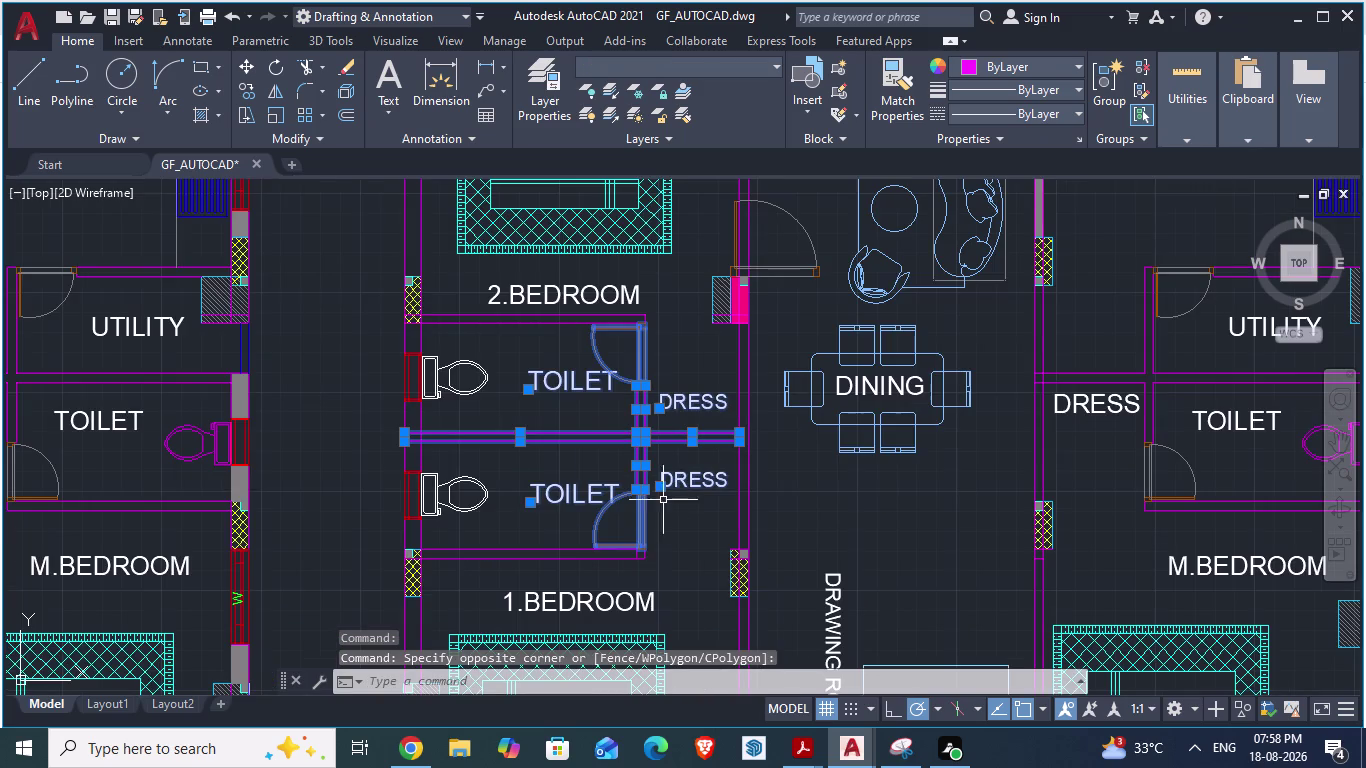
scroll(up, 3)
scroll(up, 3)
click(557, 298)
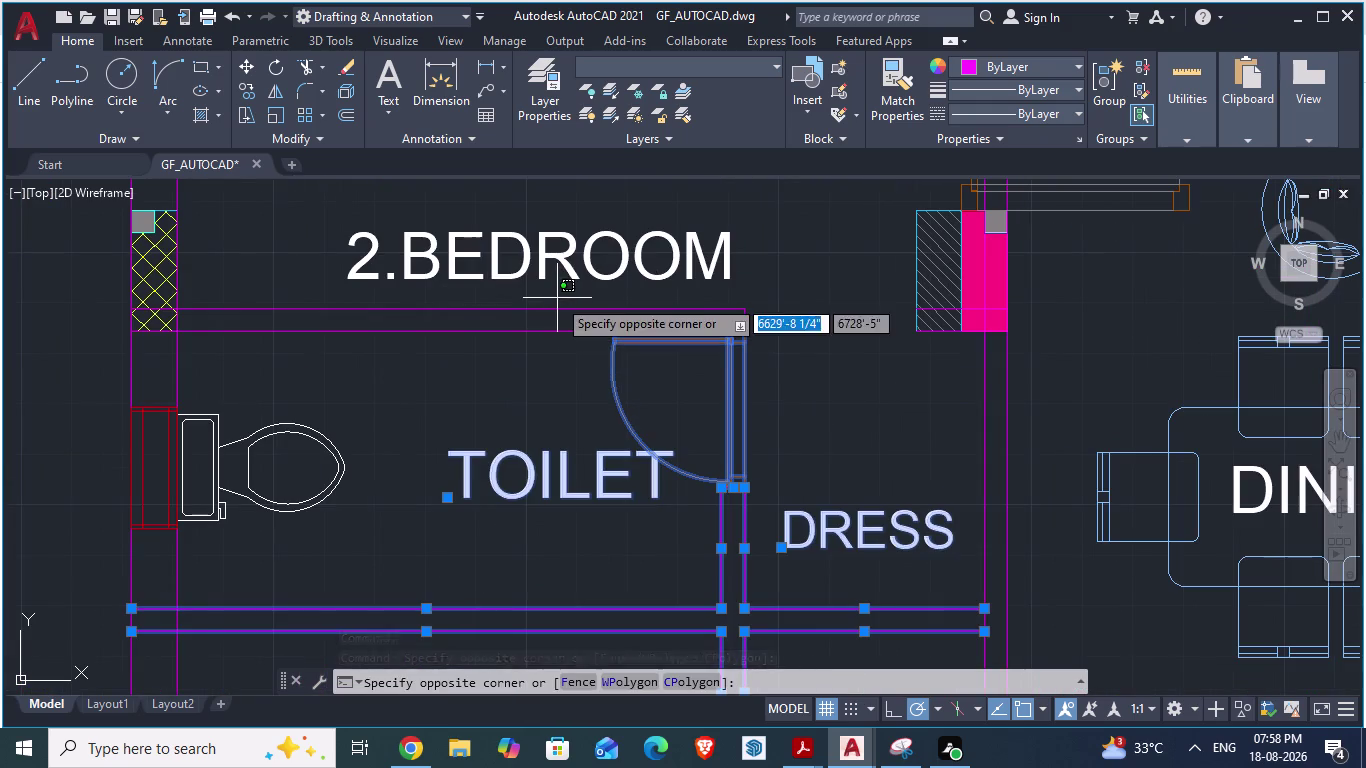
click(526, 355)
scroll(down, 3)
scroll(down, 3)
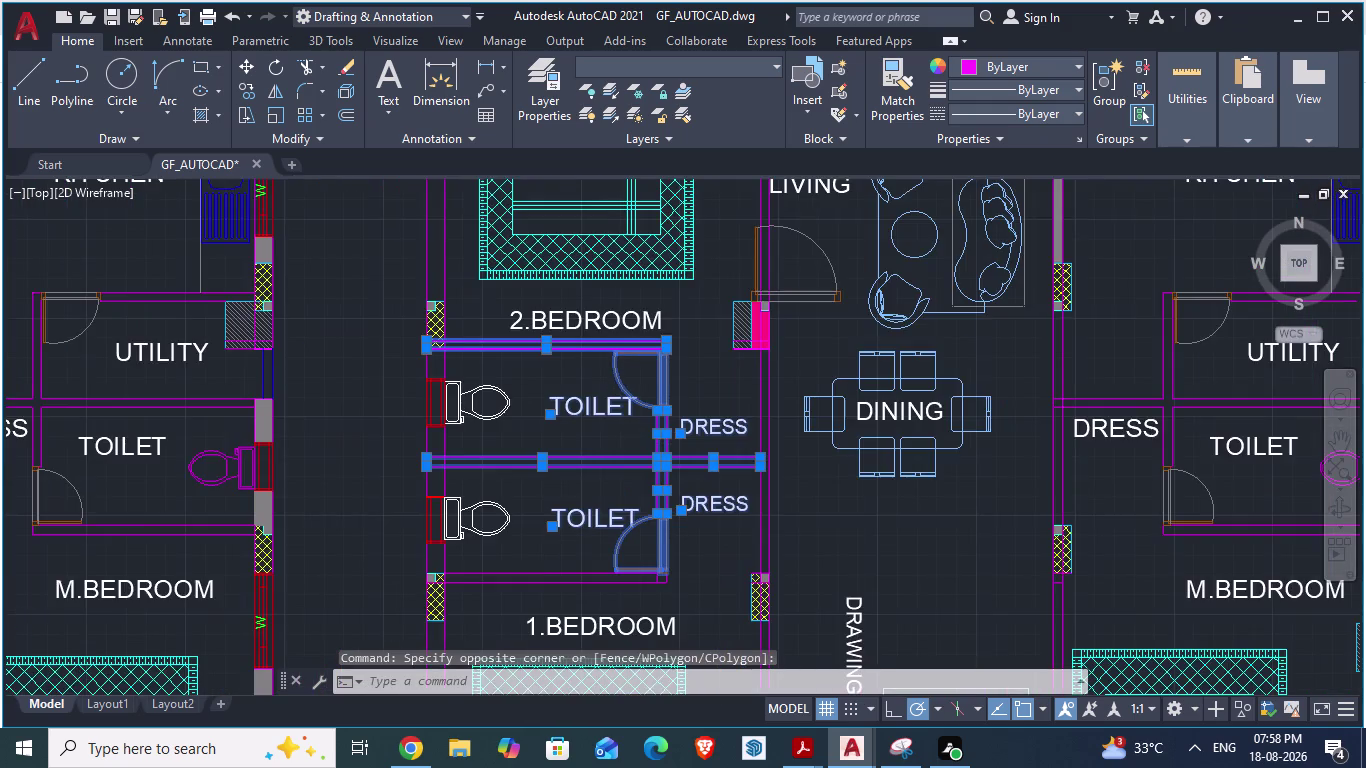
scroll(up, 3)
click(554, 513)
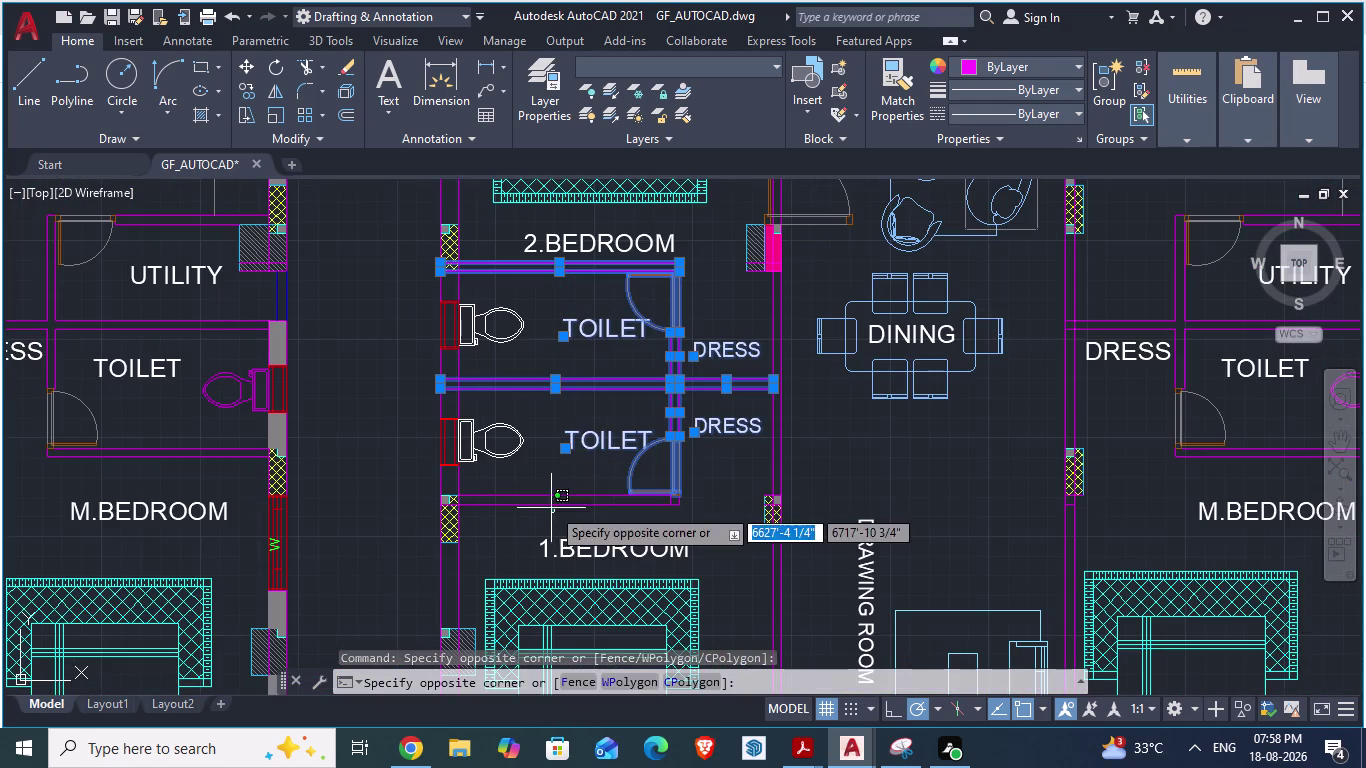
click(538, 484)
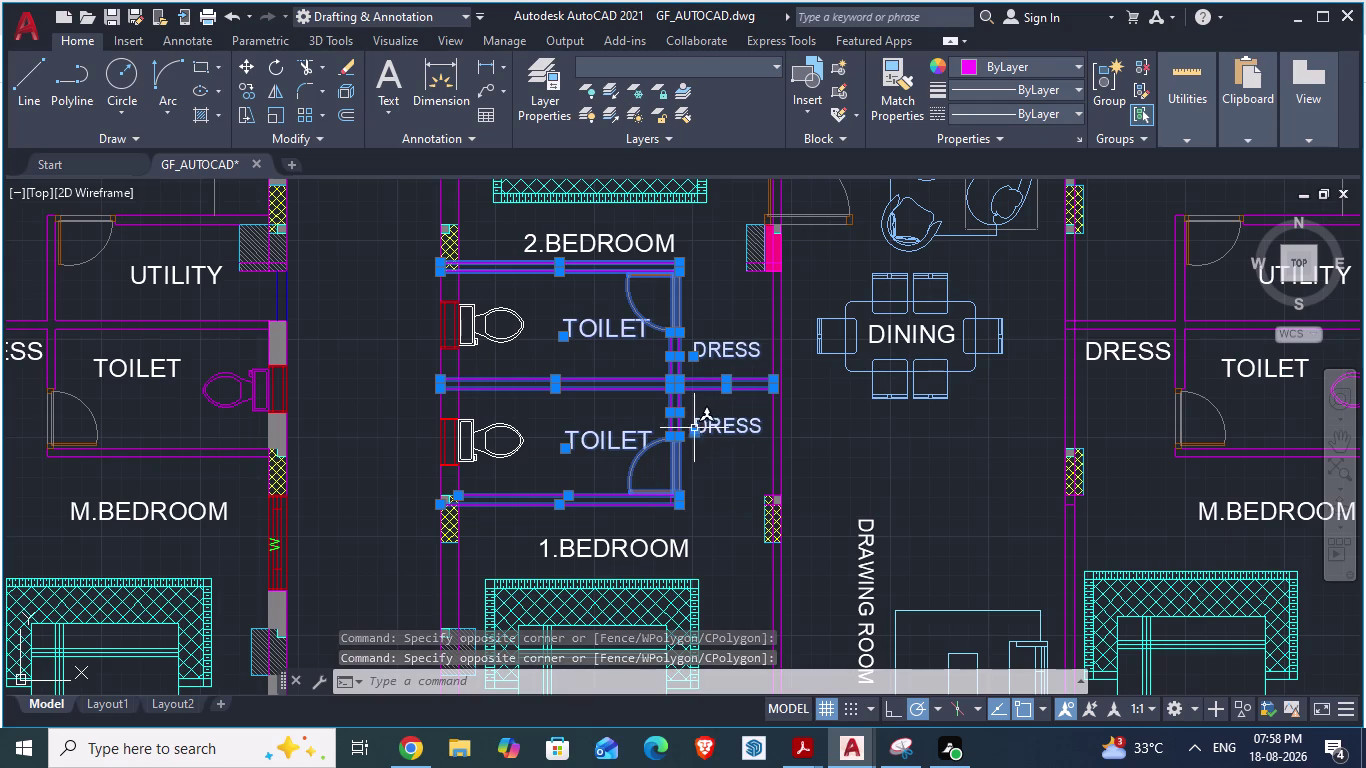
Click the upper and lower toilet fixtures and a point near 1.BEDROOM.
scroll(up, 3)
scroll(down, 3)
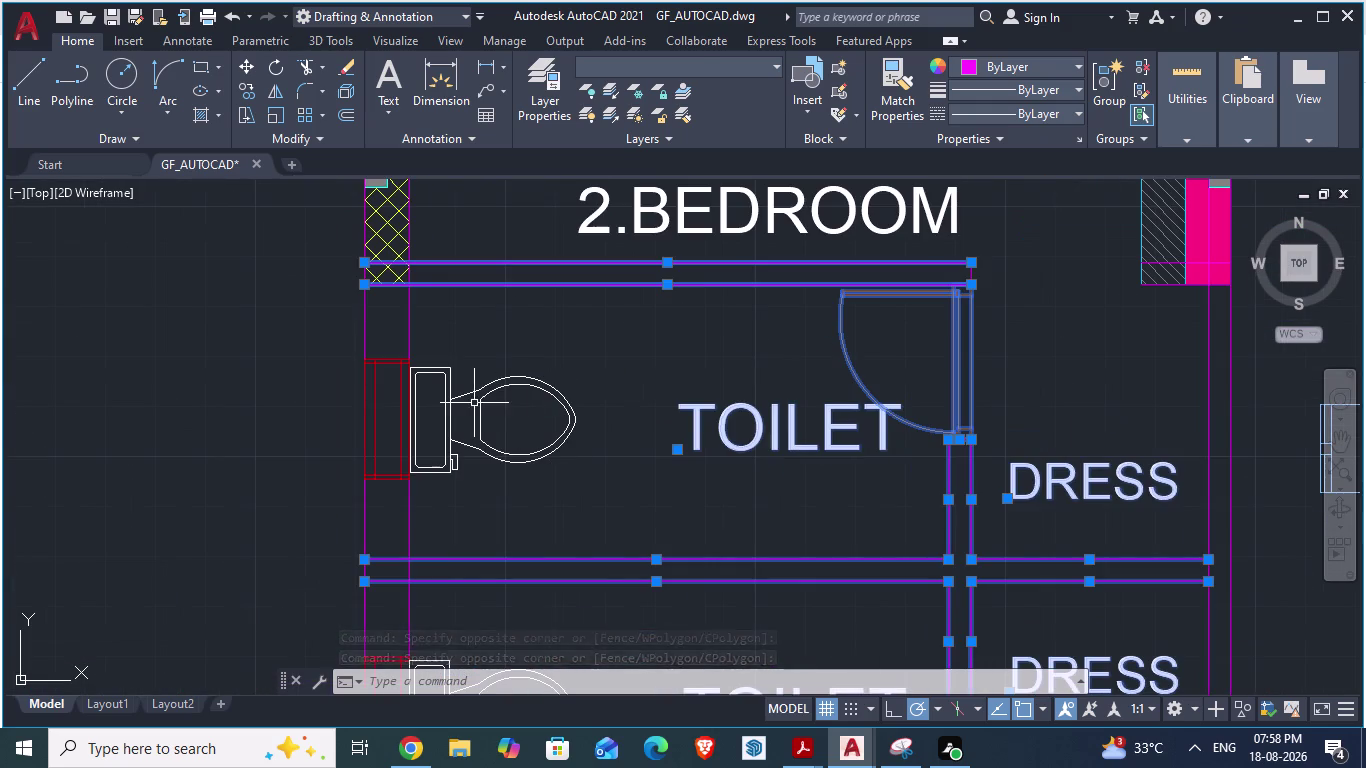
click(453, 400)
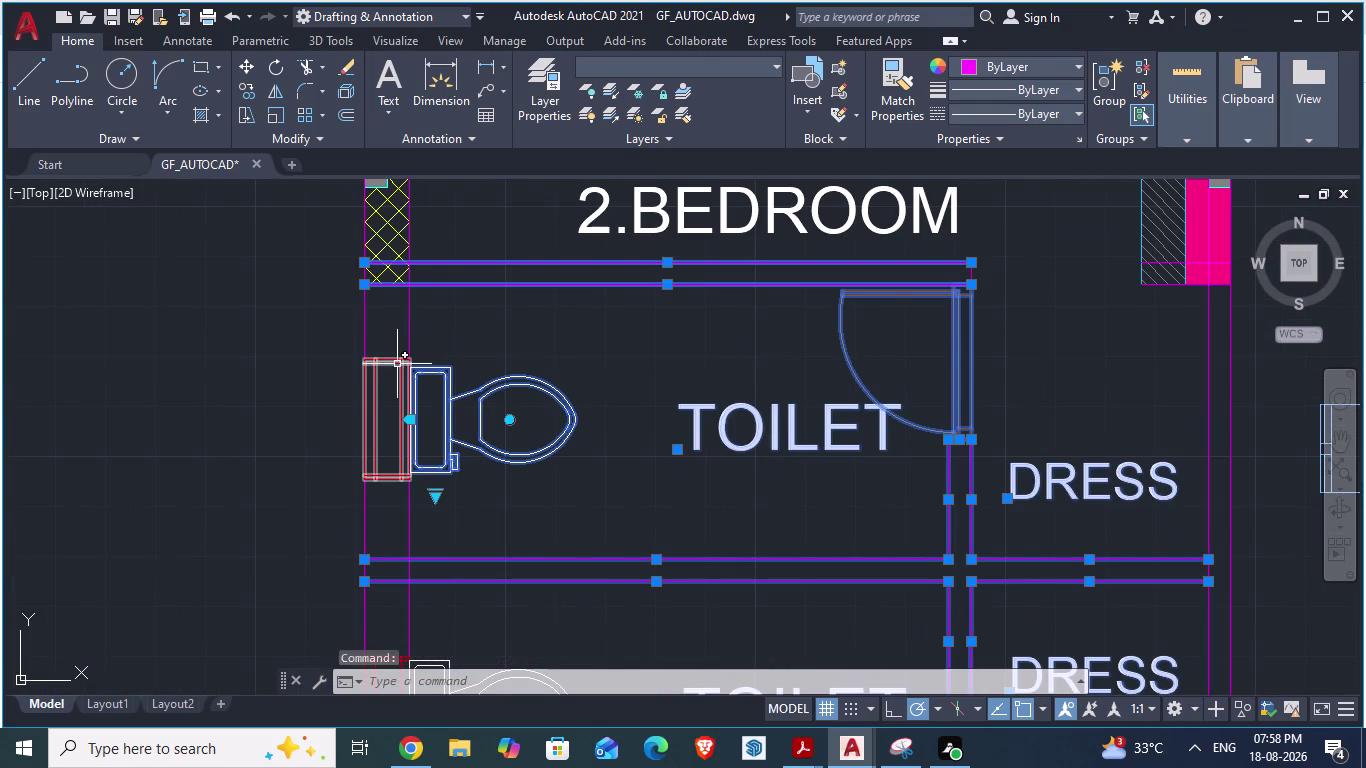
click(396, 365)
scroll(down, 3)
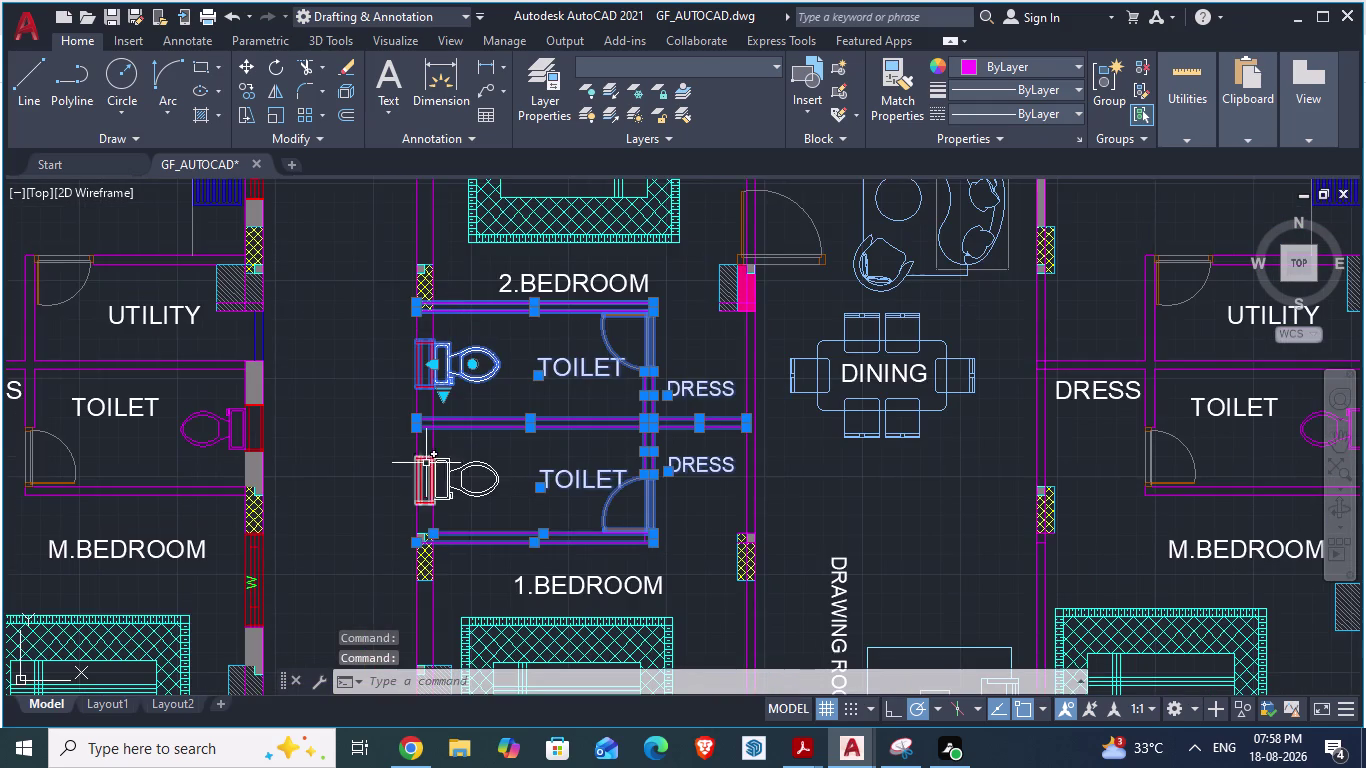
click(446, 467)
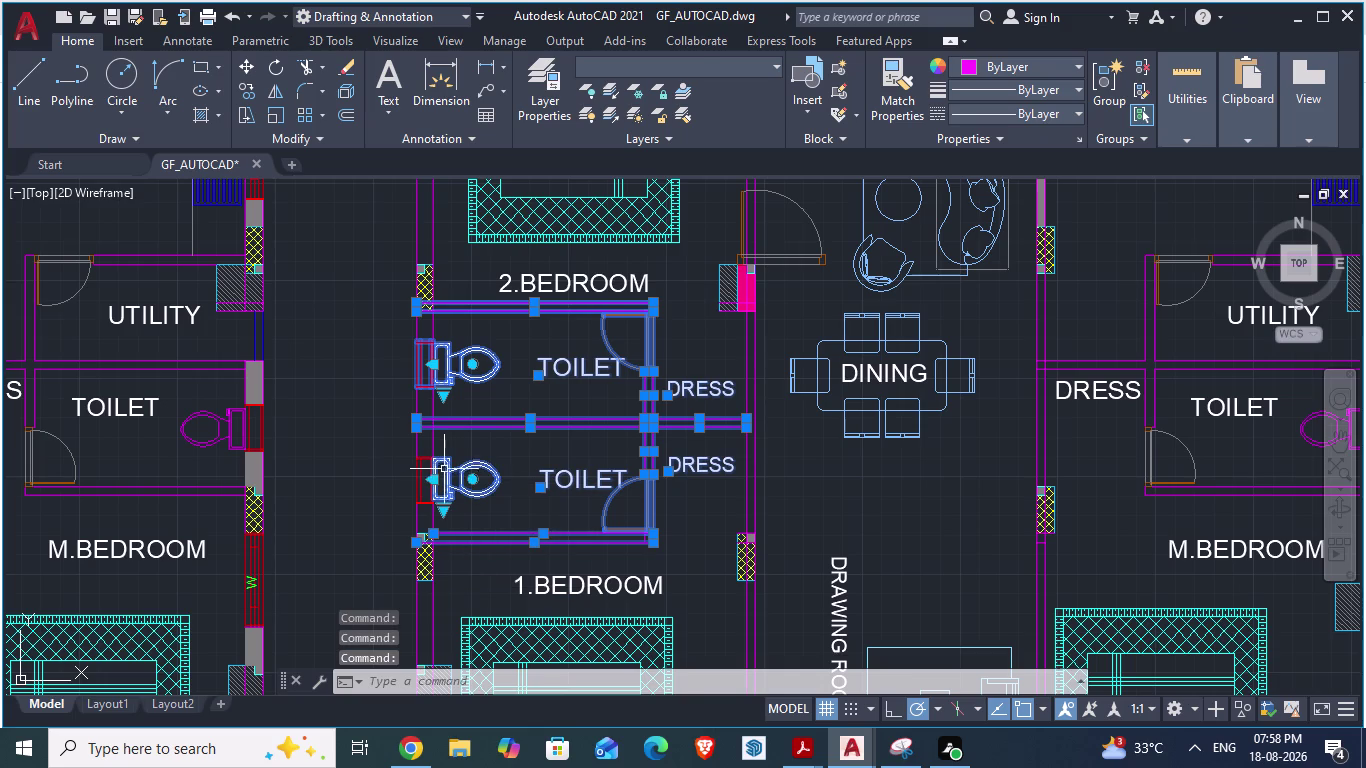
click(425, 458)
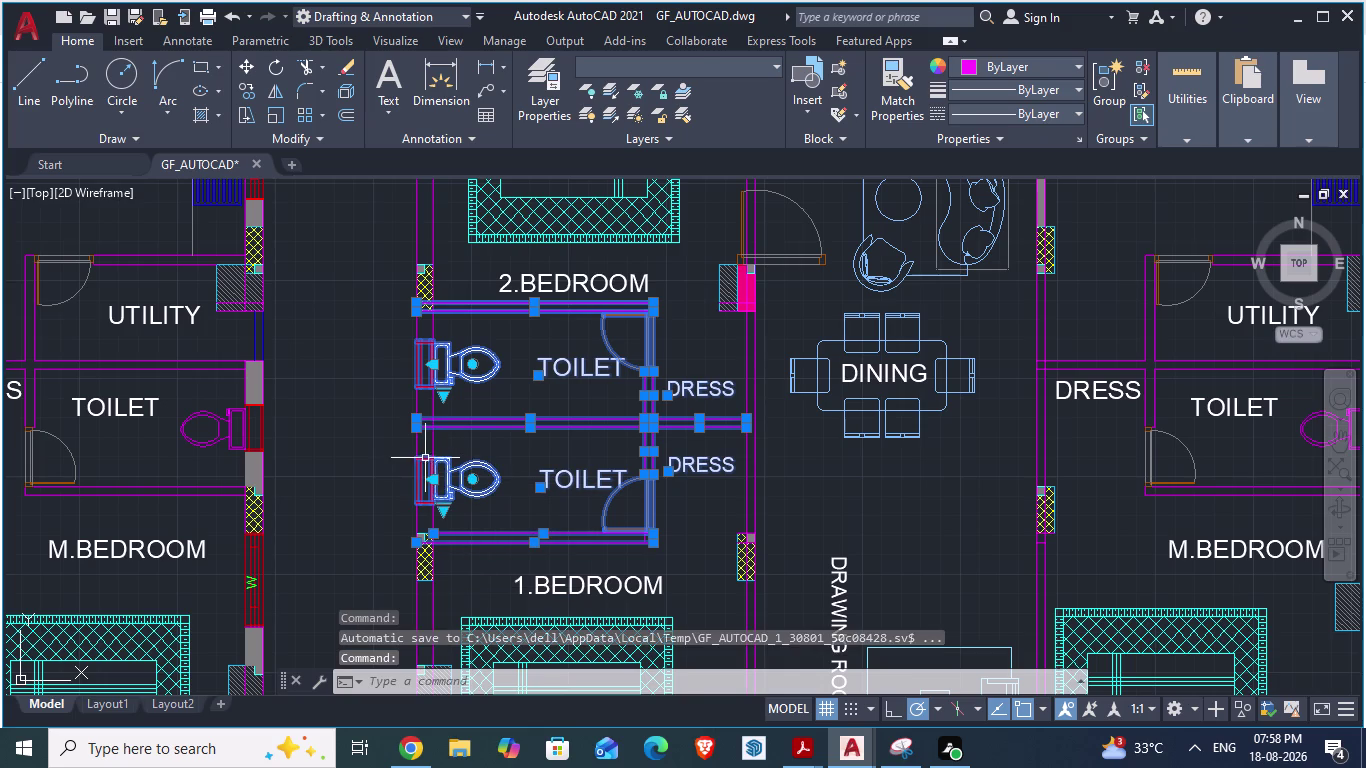
scroll(down, 3)
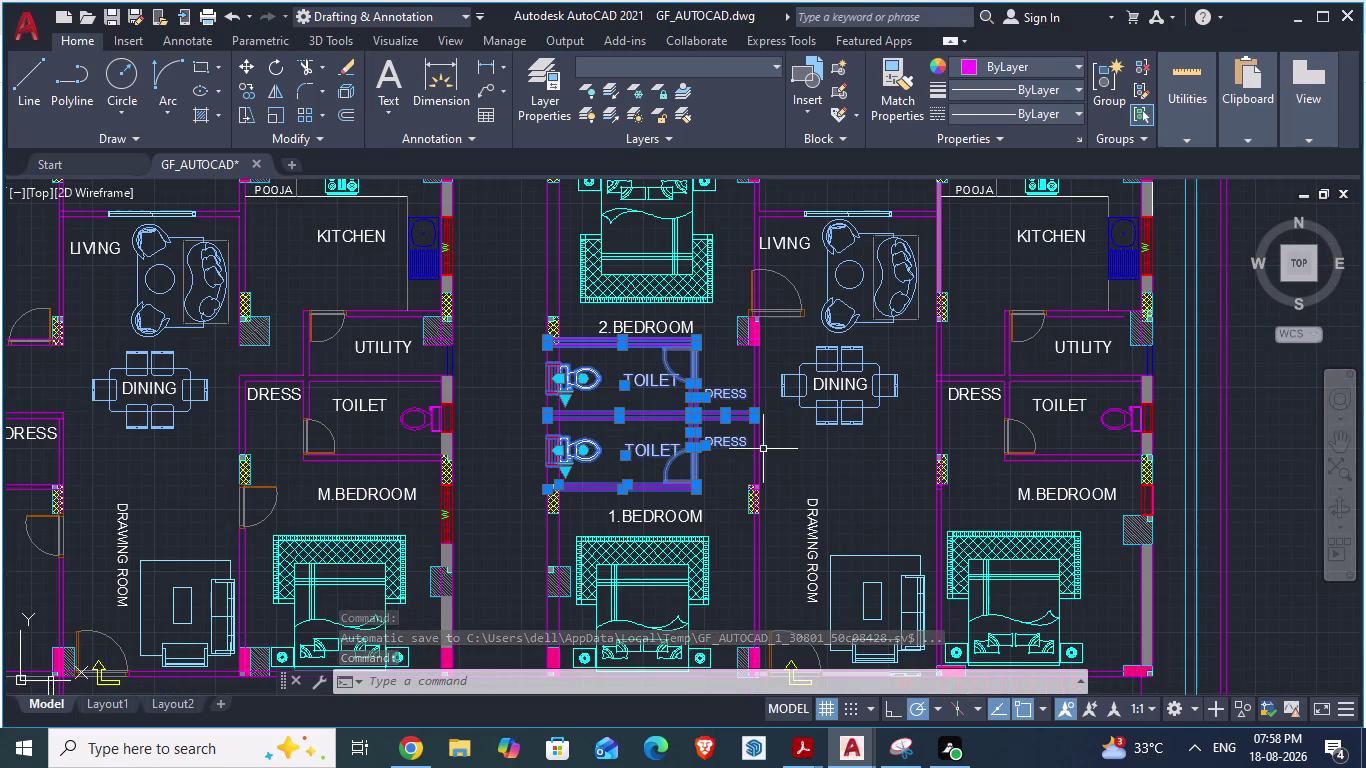
scroll(down, 3)
scroll(up, 3)
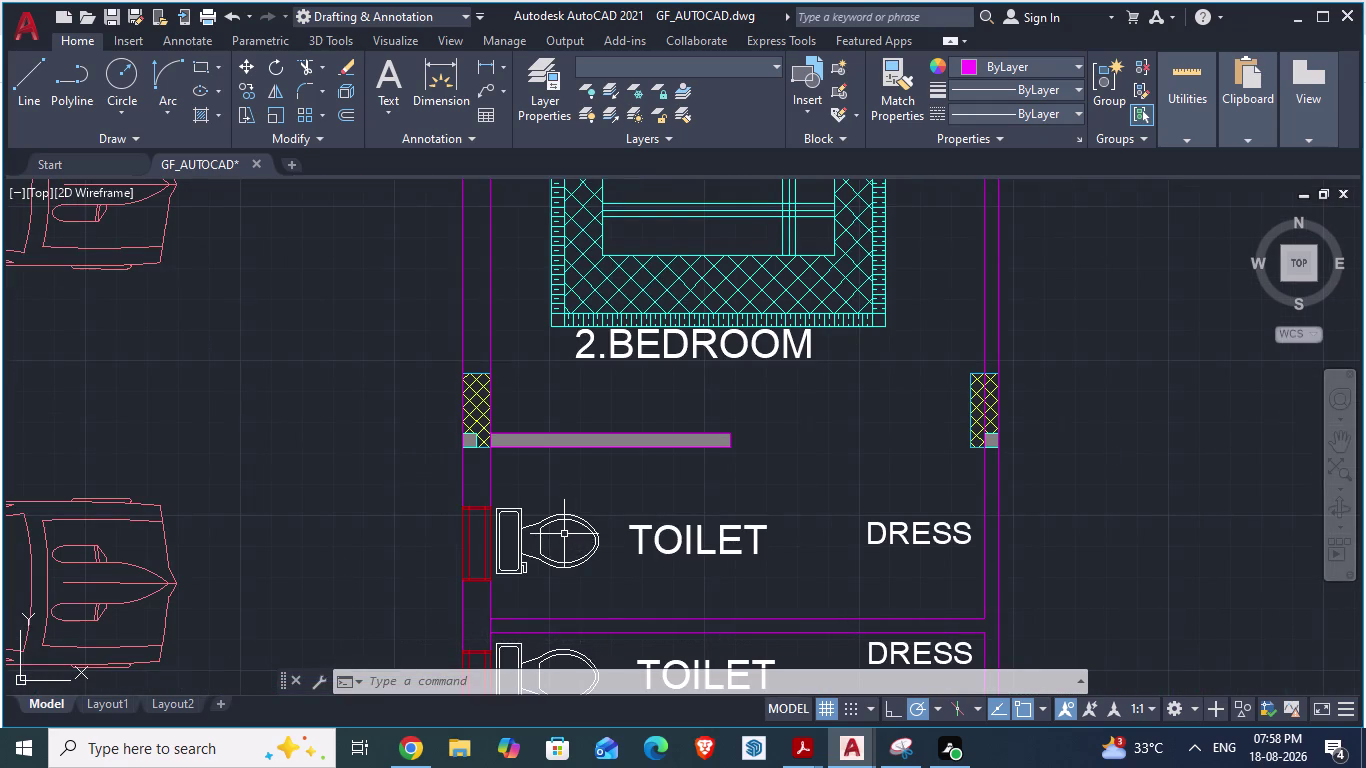
click(548, 523)
scroll(down, 3)
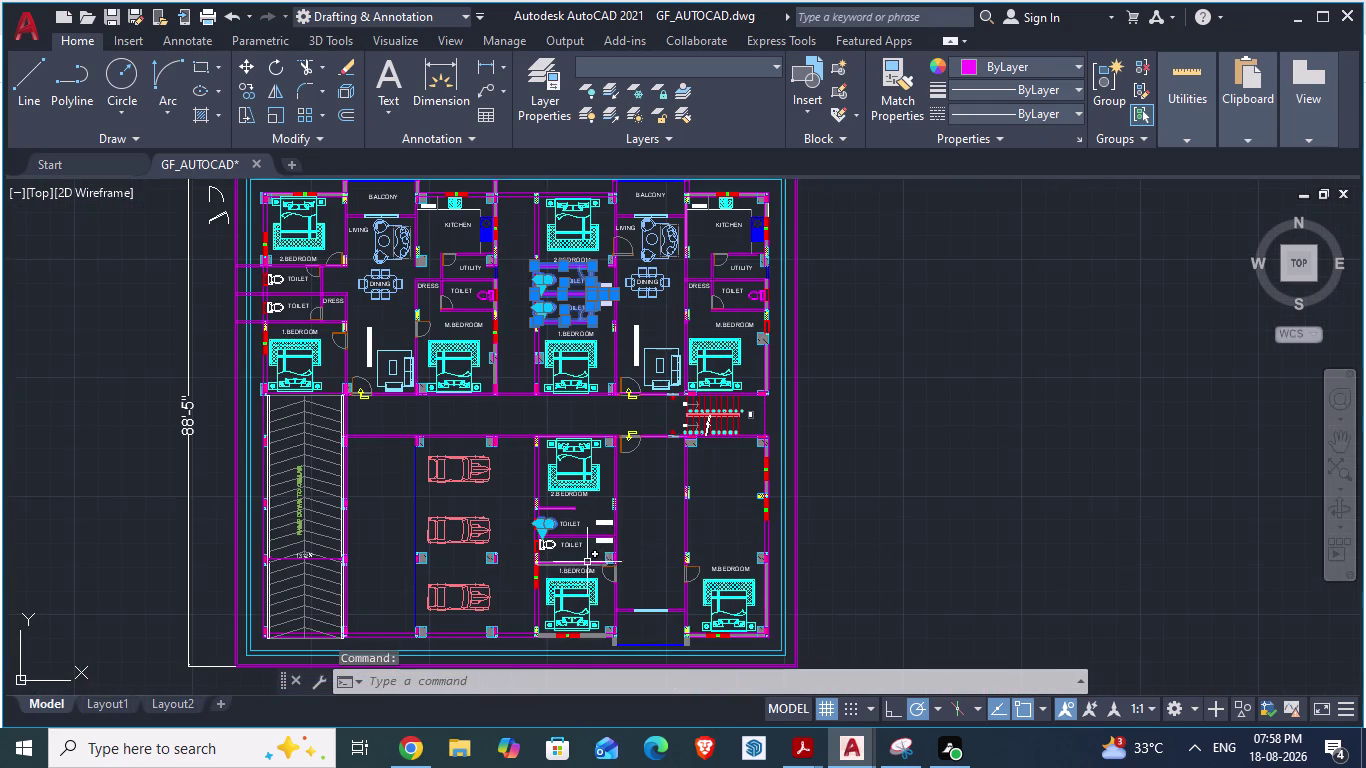
scroll(up, 3)
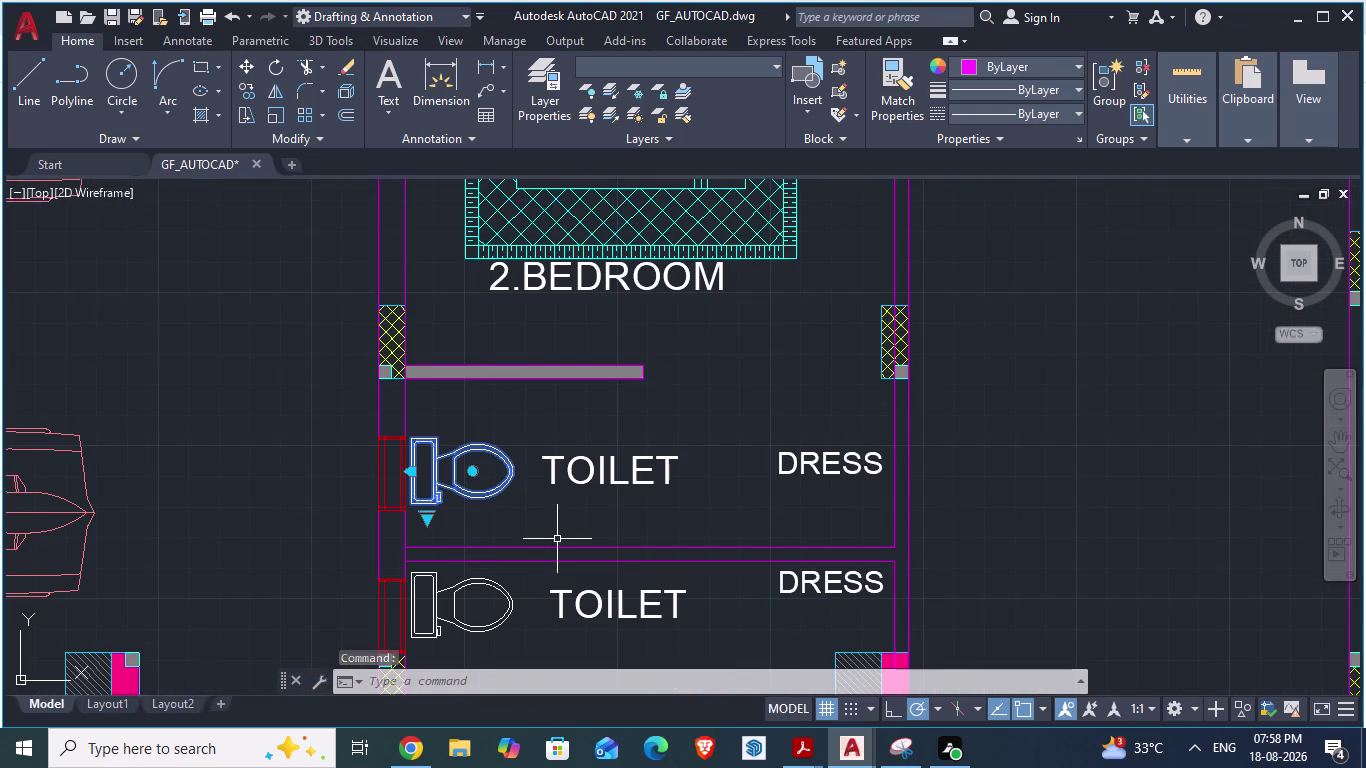
Clear the selections, check the upper TOILET label, and show the open windows.
key(Escape)
key(Escape)
scroll(down, 3)
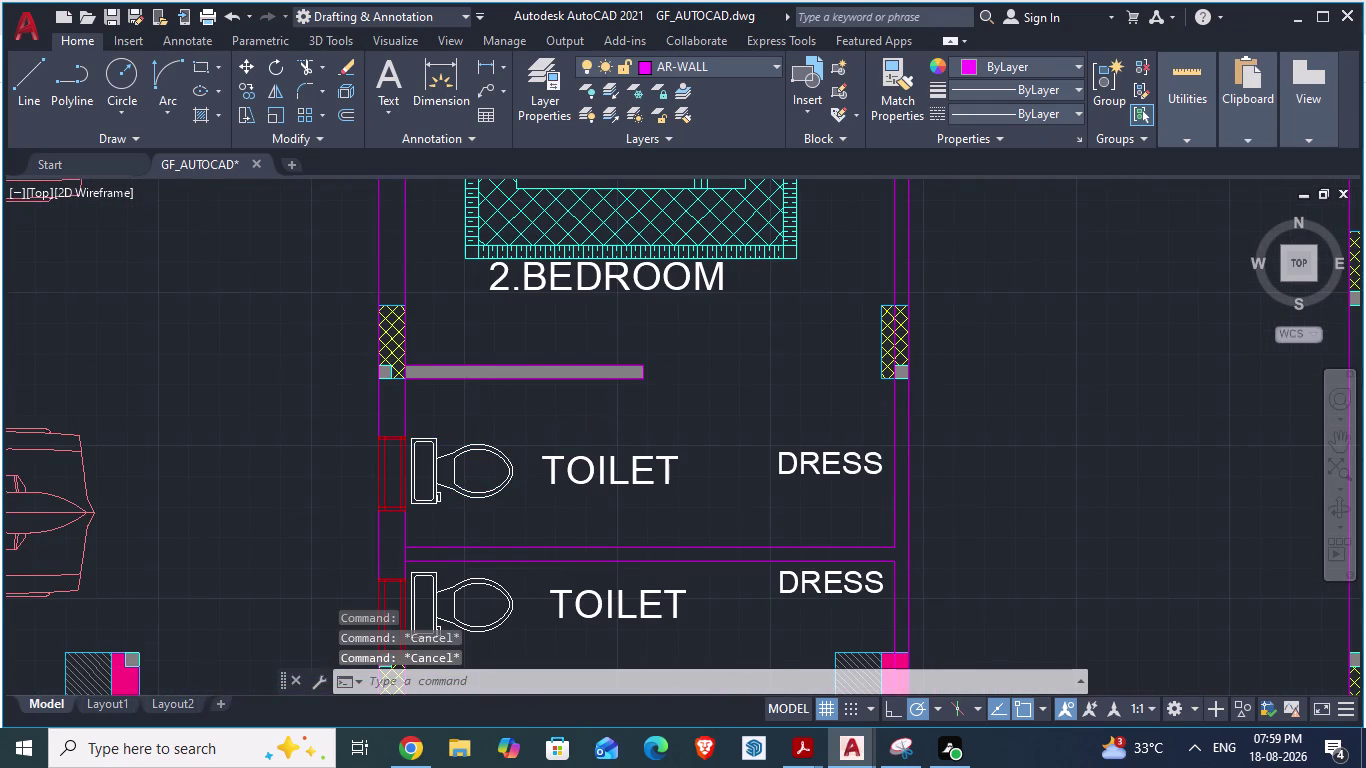
click(587, 445)
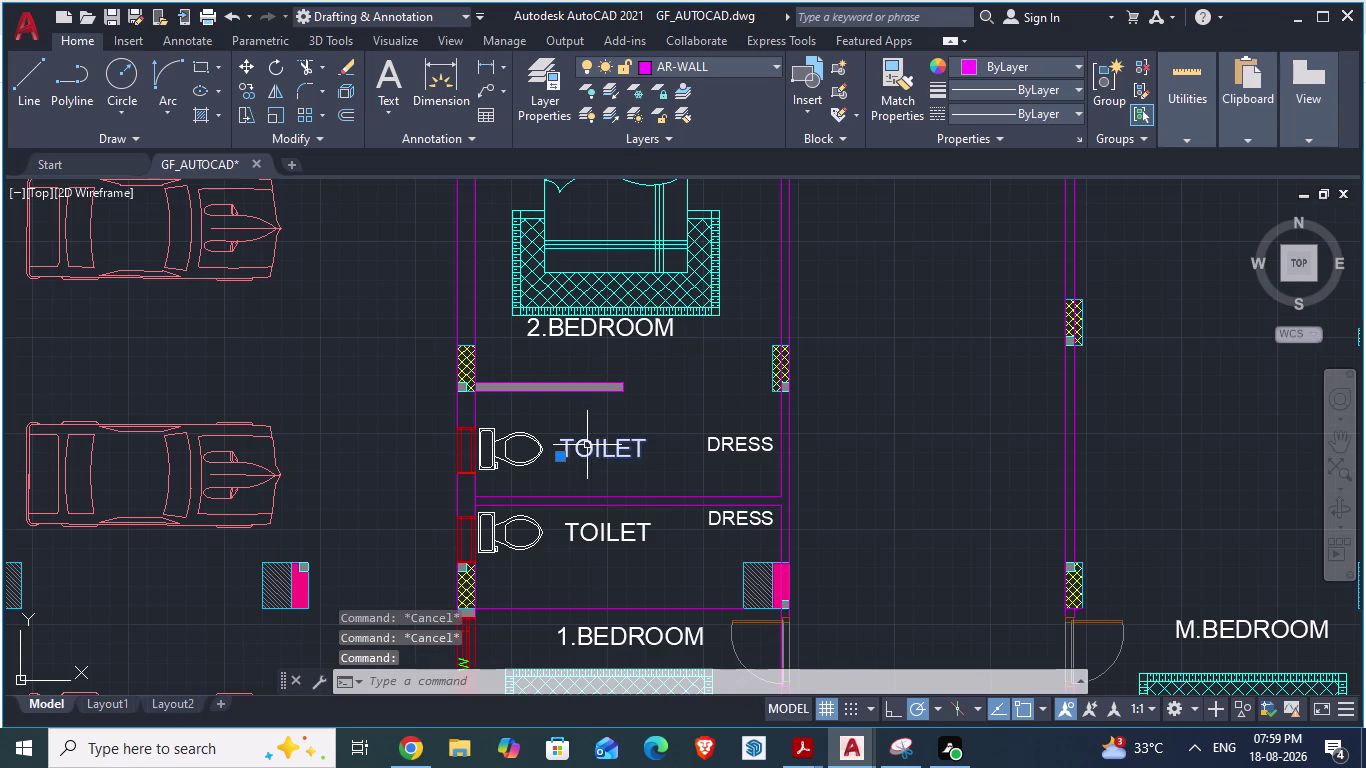
key(Escape)
scroll(down, 3)
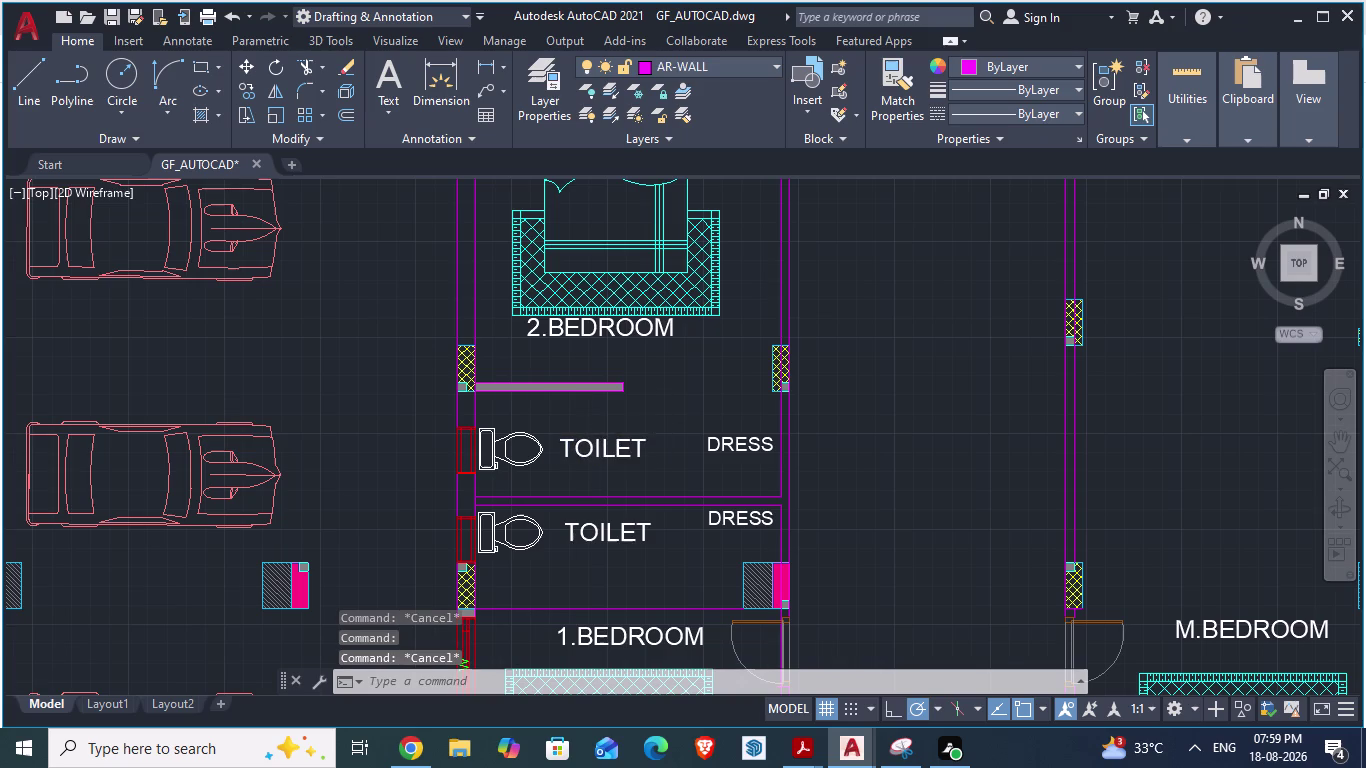
scroll(down, 3)
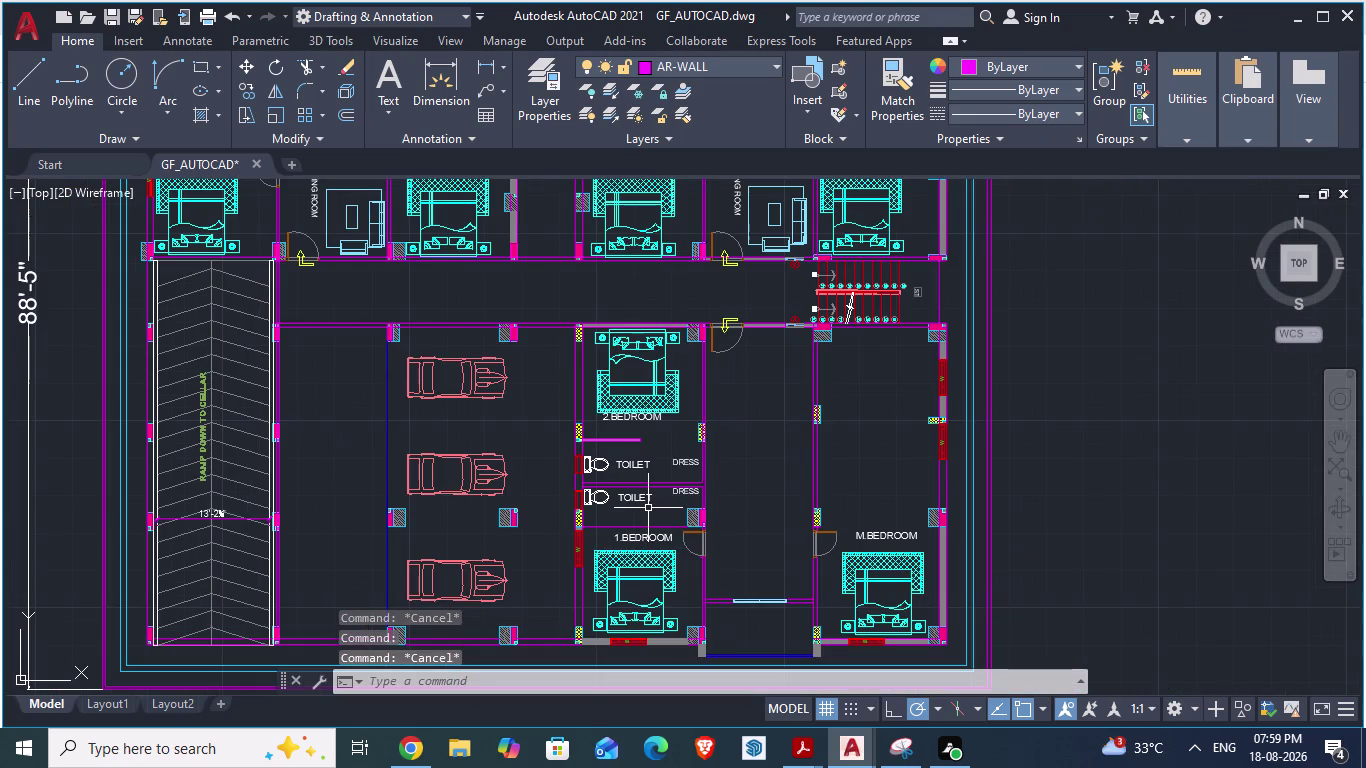
key(super+Tab)
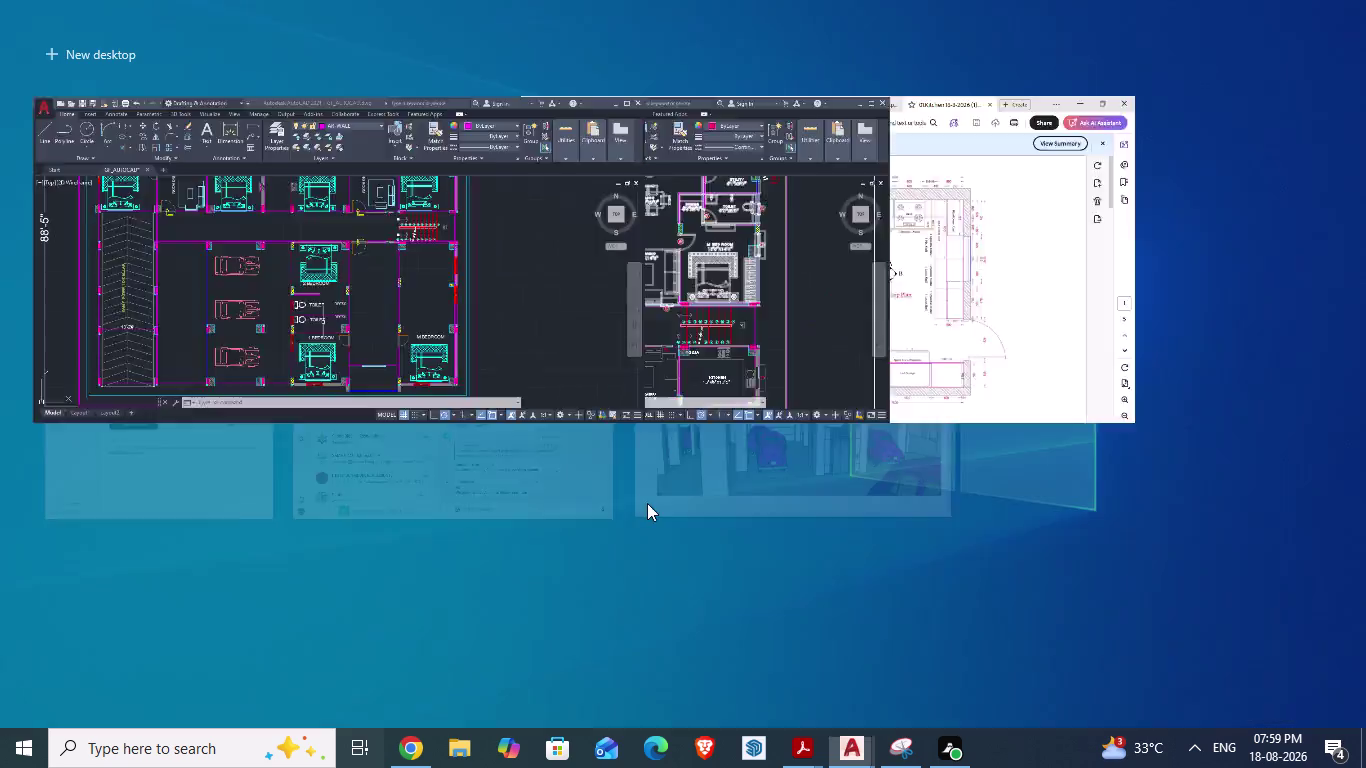
key(super+Tab)
scroll(down, 3)
scroll(down, 3)
scroll(up, 3)
scroll(up, 3)
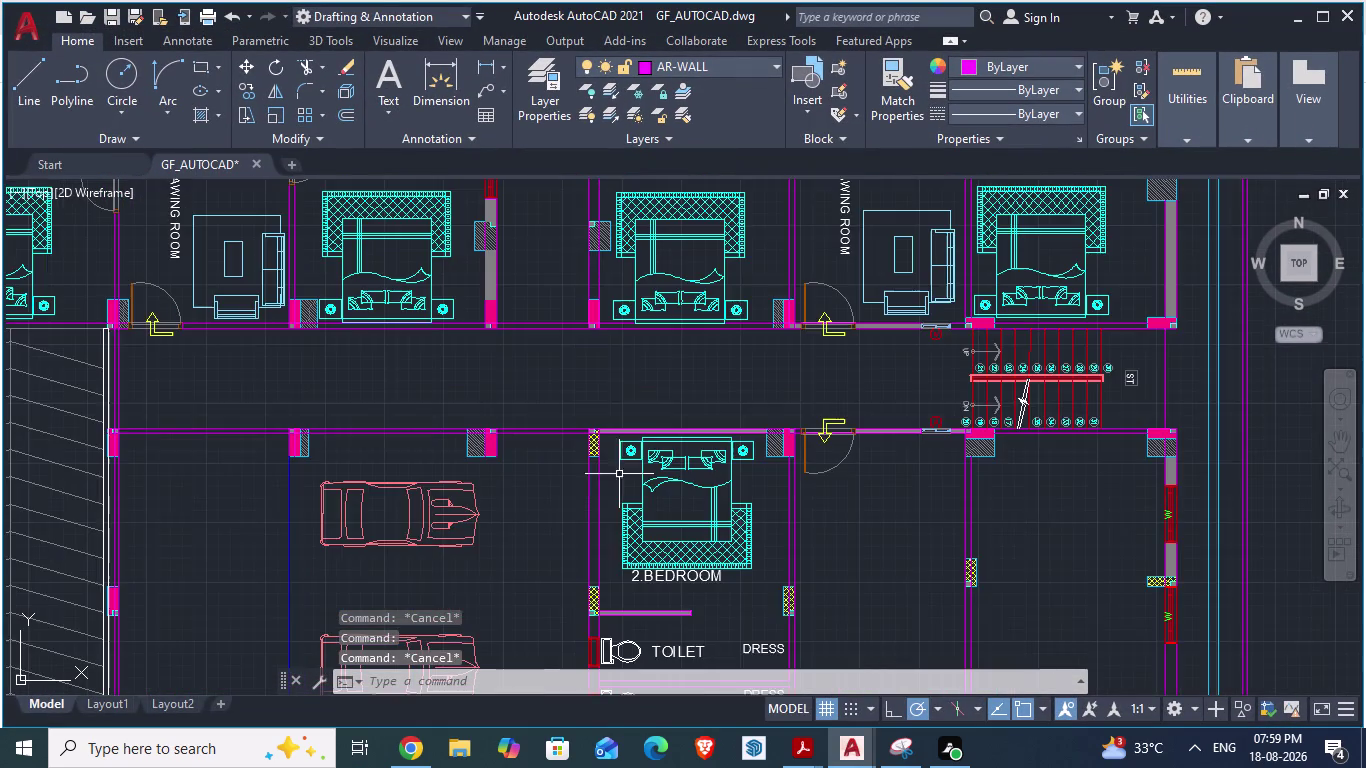
scroll(down, 3)
scroll(up, 3)
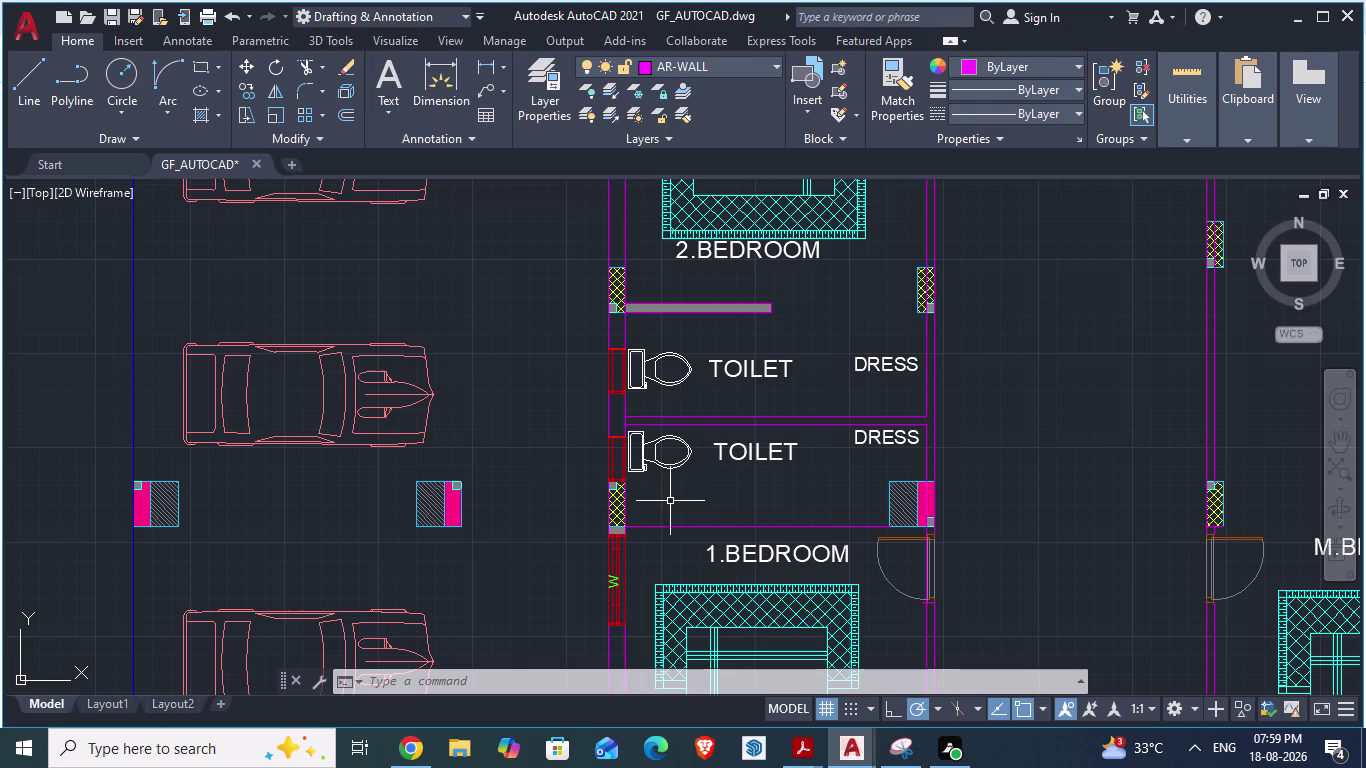
key(super+Tab)
click(601, 311)
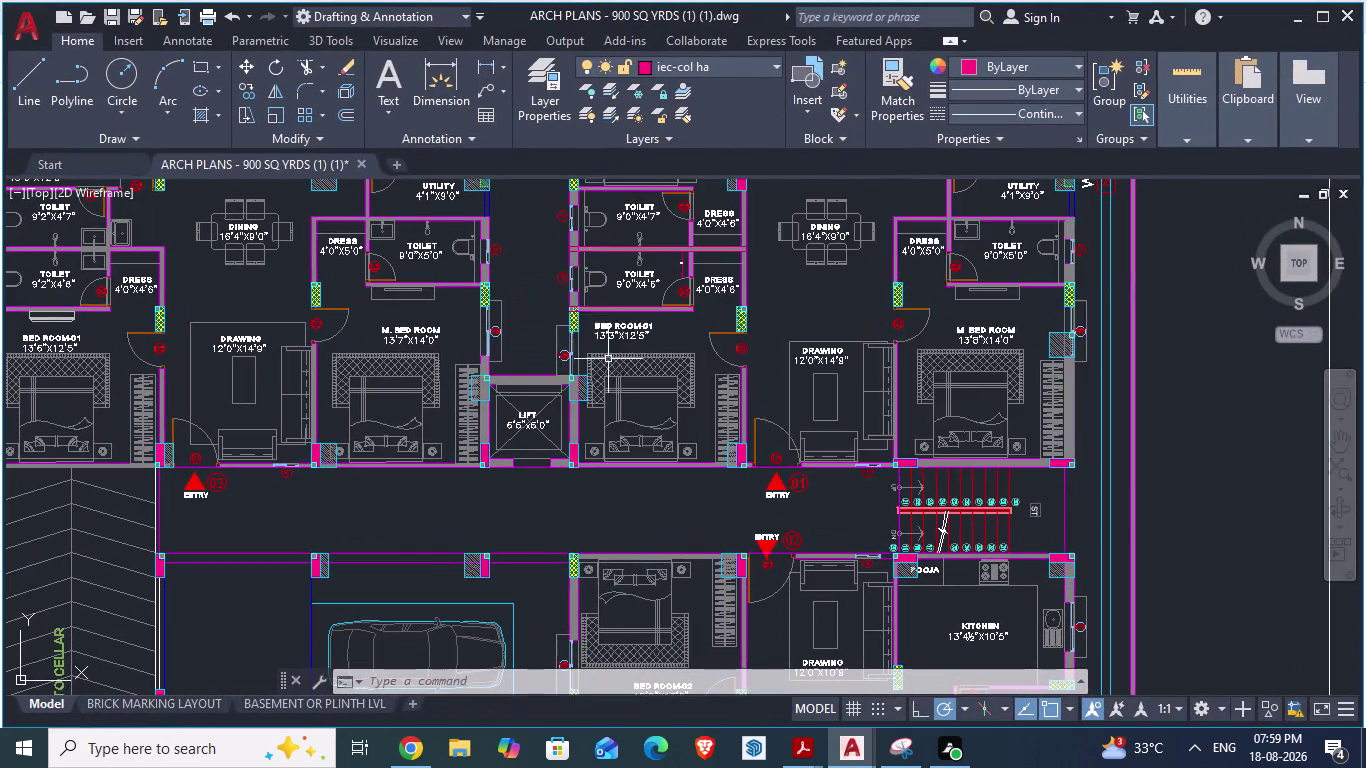
scroll(down, 3)
scroll(up, 3)
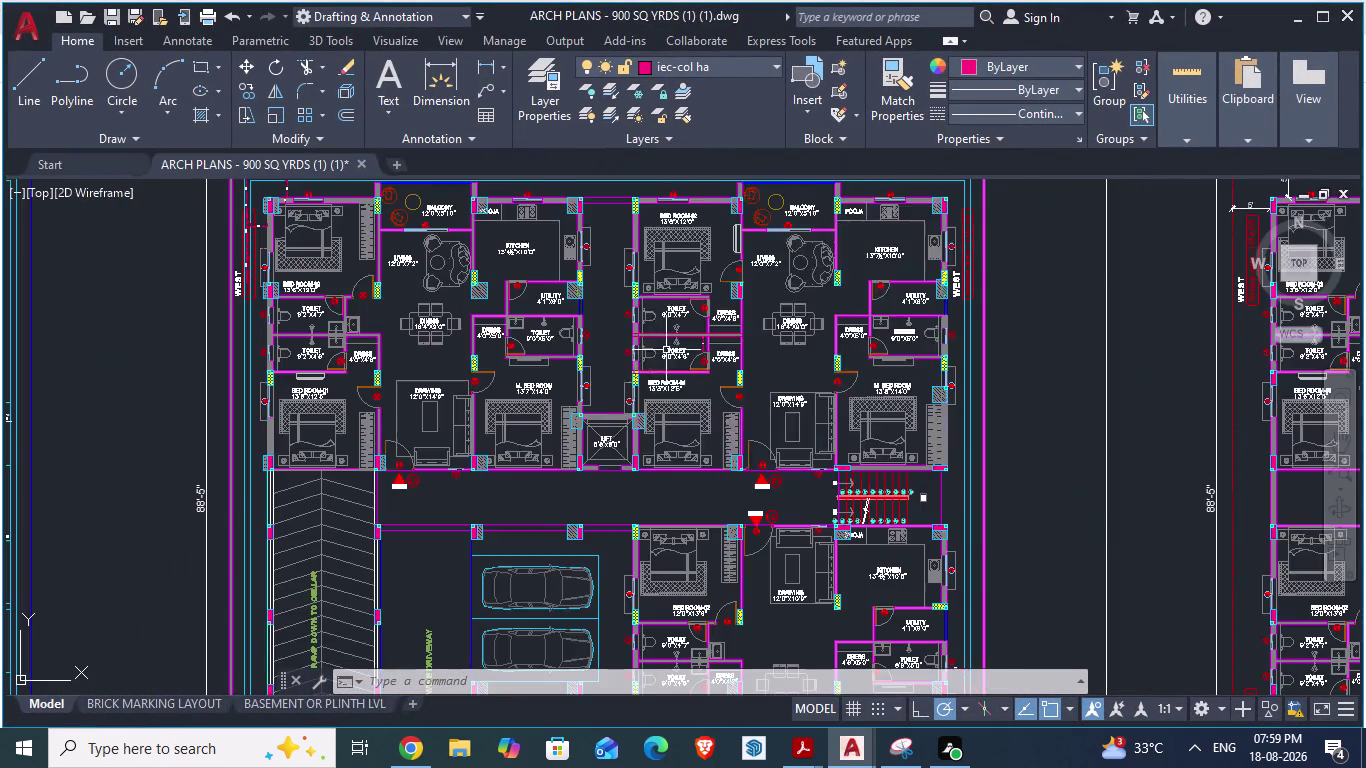
scroll(up, 3)
scroll(down, 3)
scroll(up, 3)
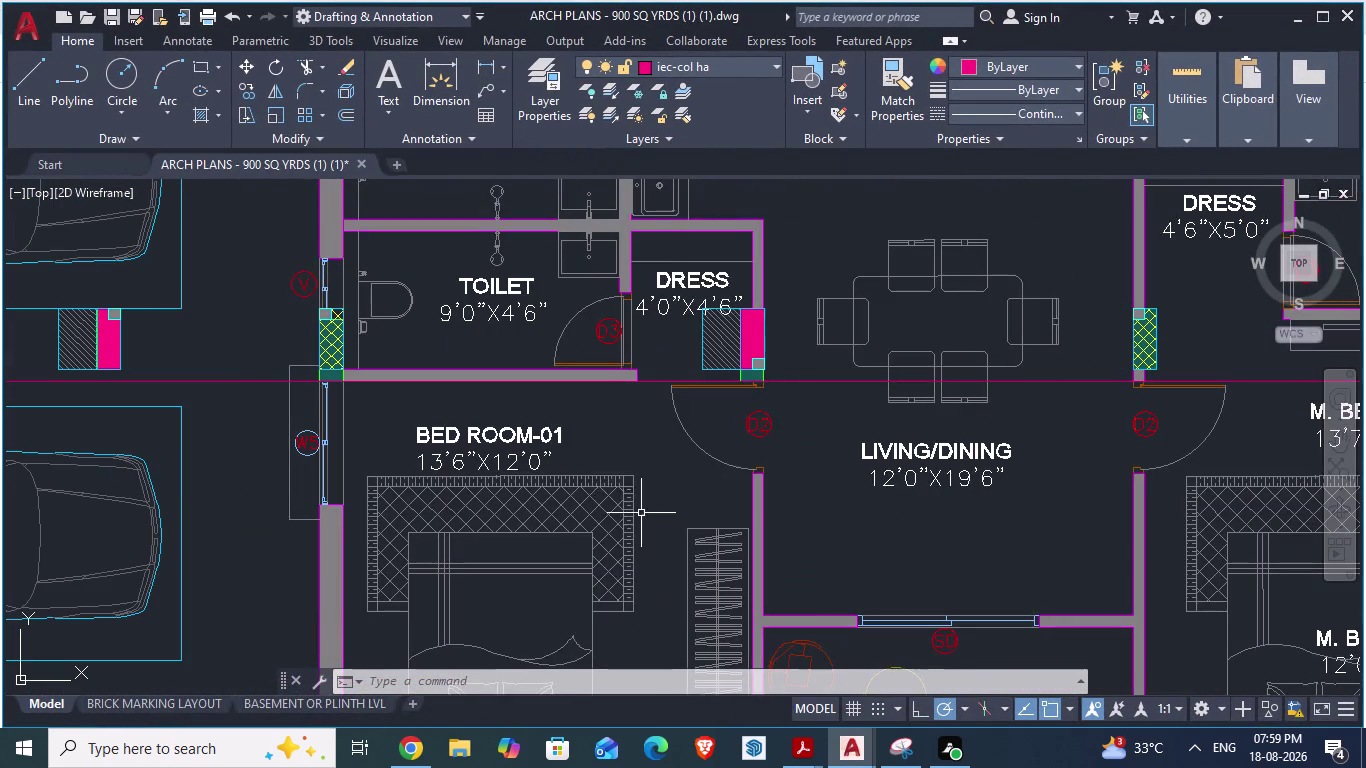
scroll(down, 3)
scroll(down, 3)
scroll(up, 3)
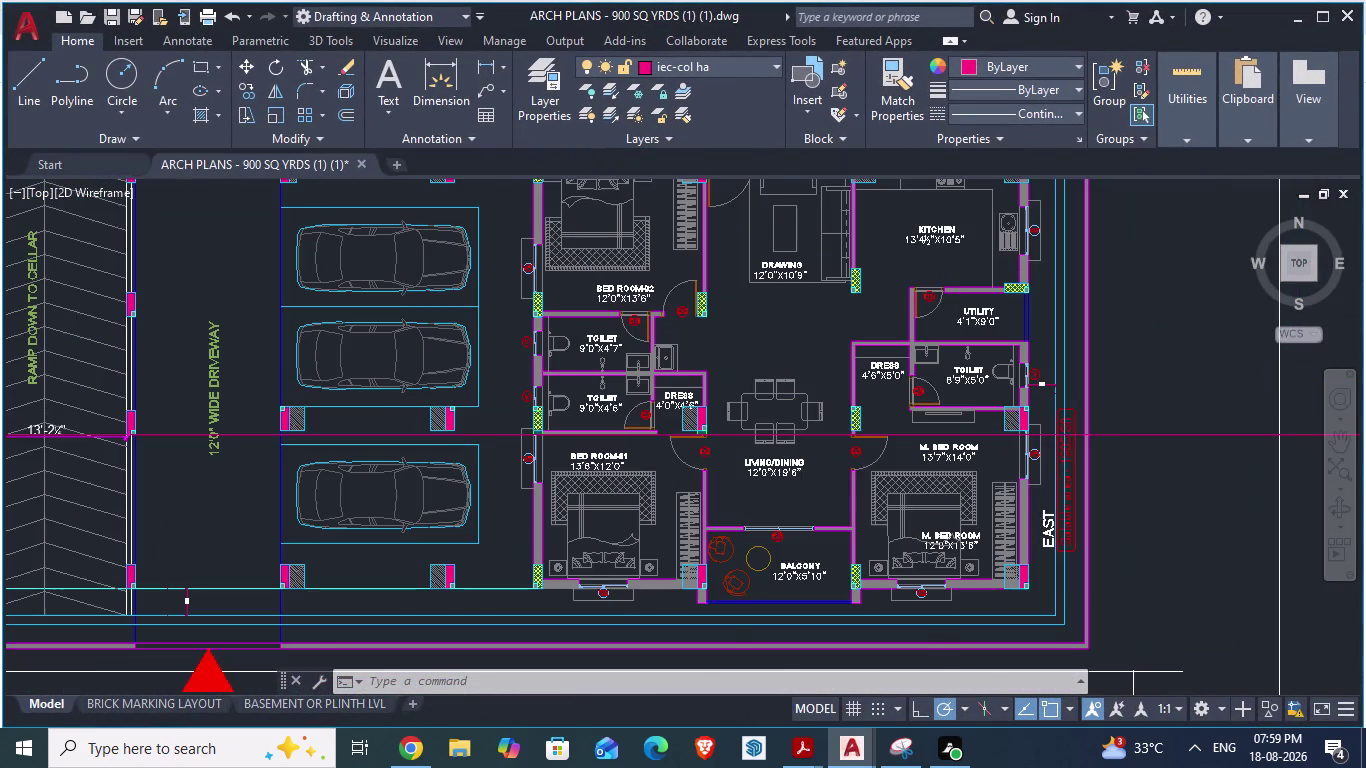
scroll(up, 3)
scroll(up, 3)
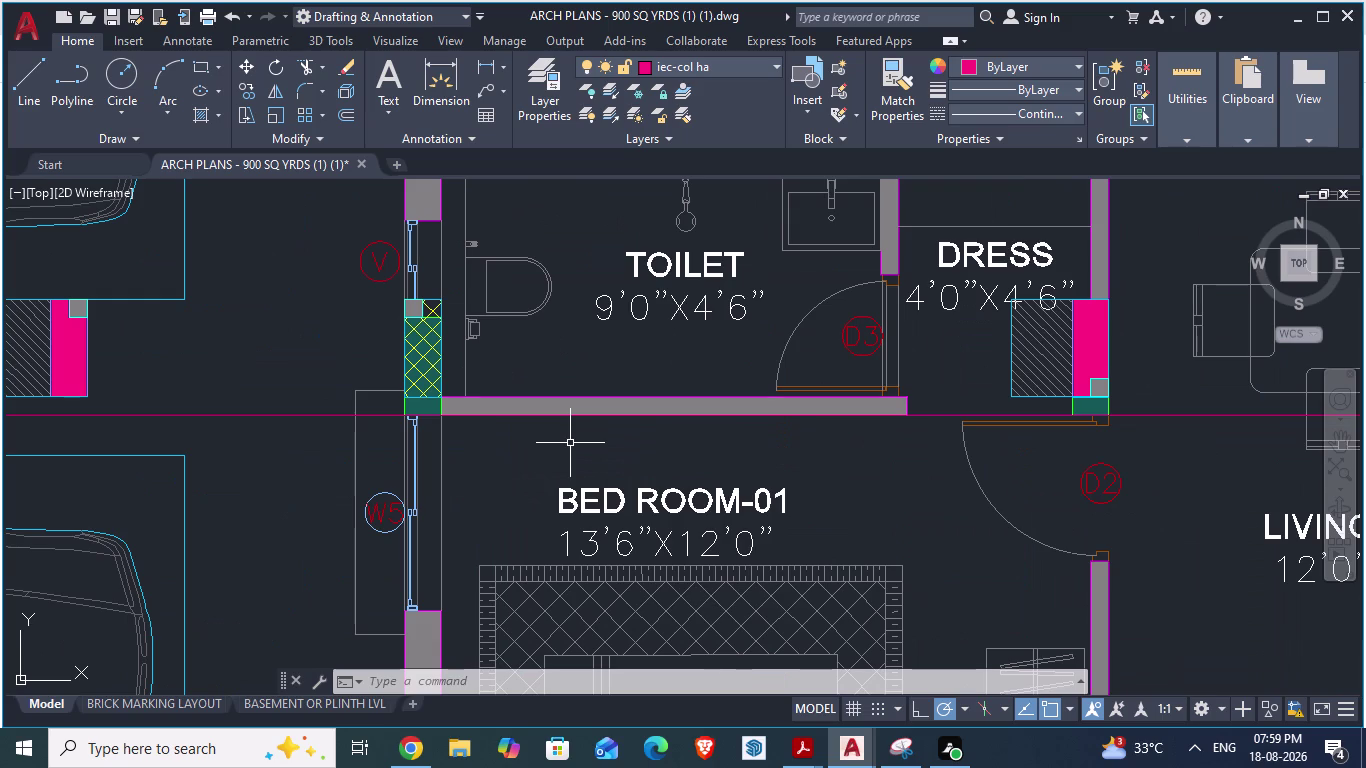
scroll(up, 3)
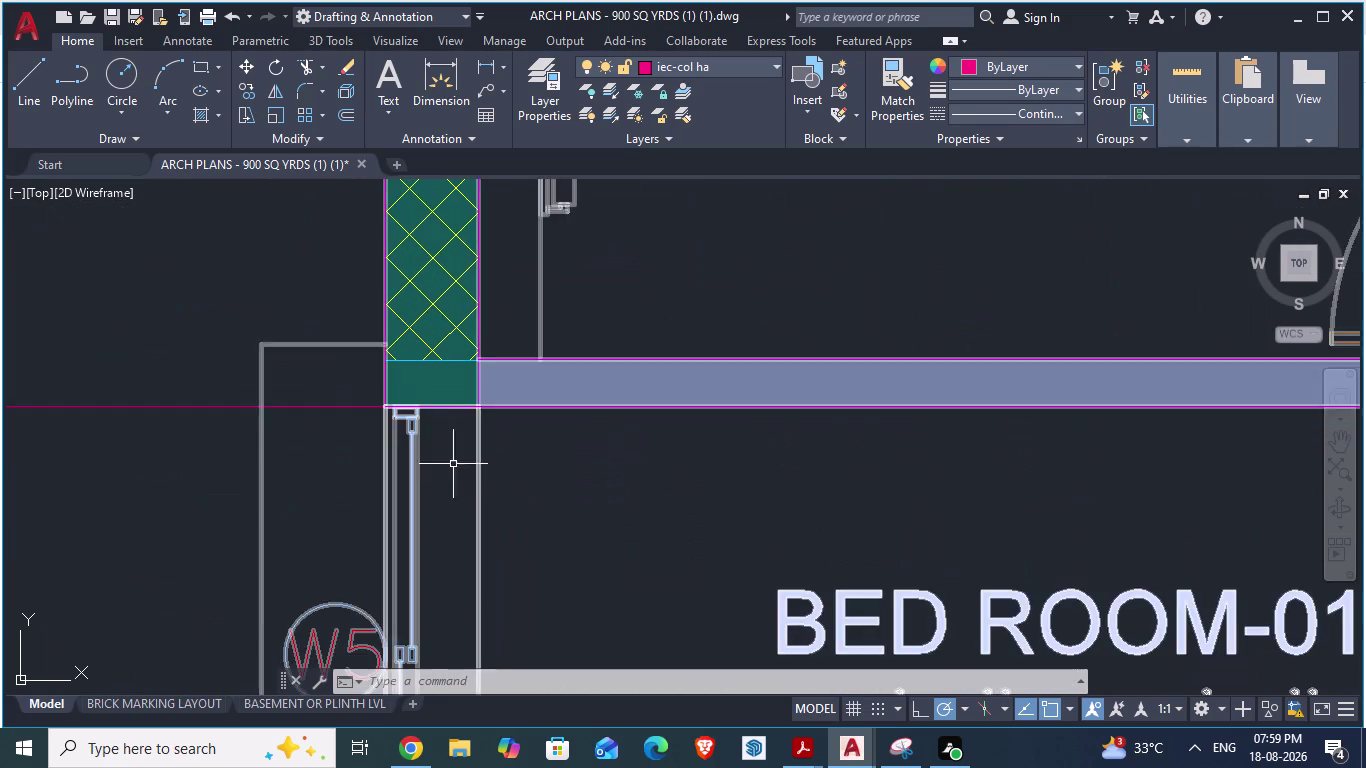
scroll(down, 3)
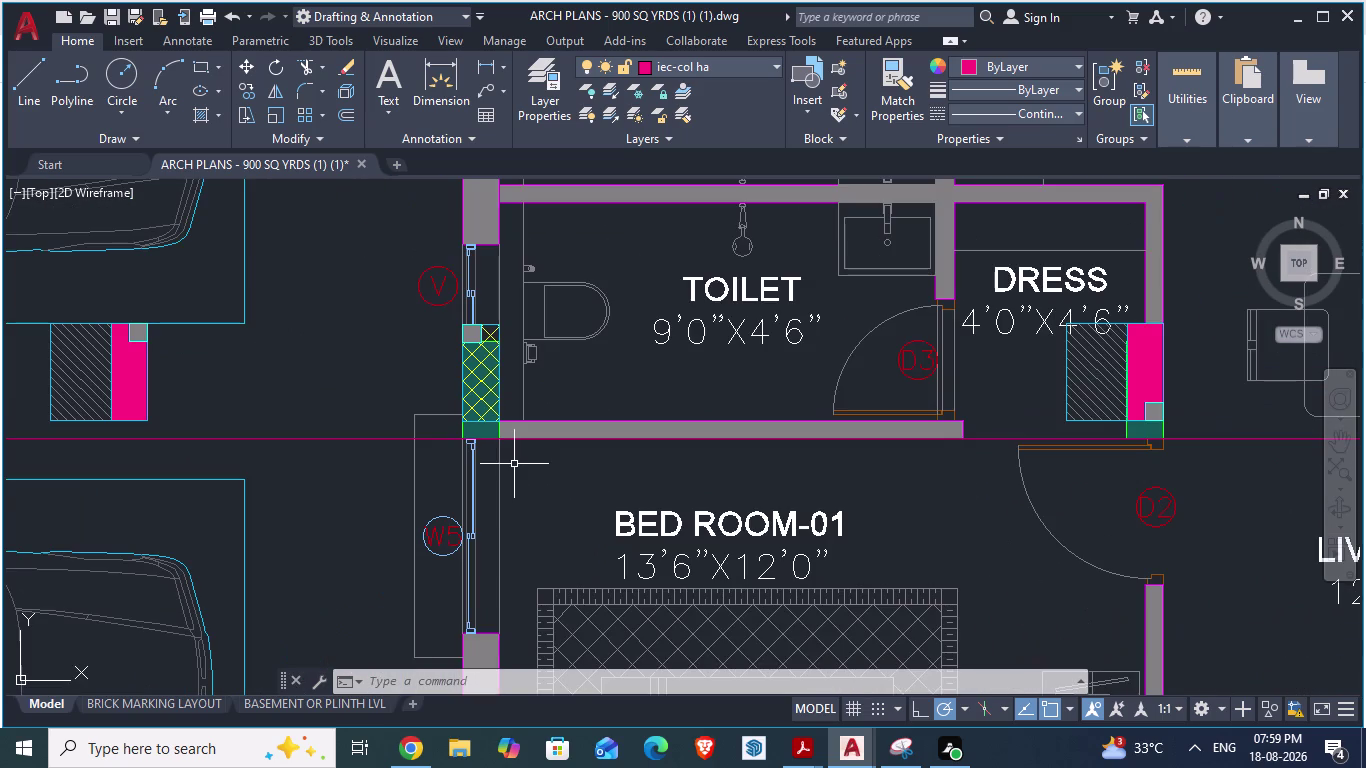
key(alt+Tab)
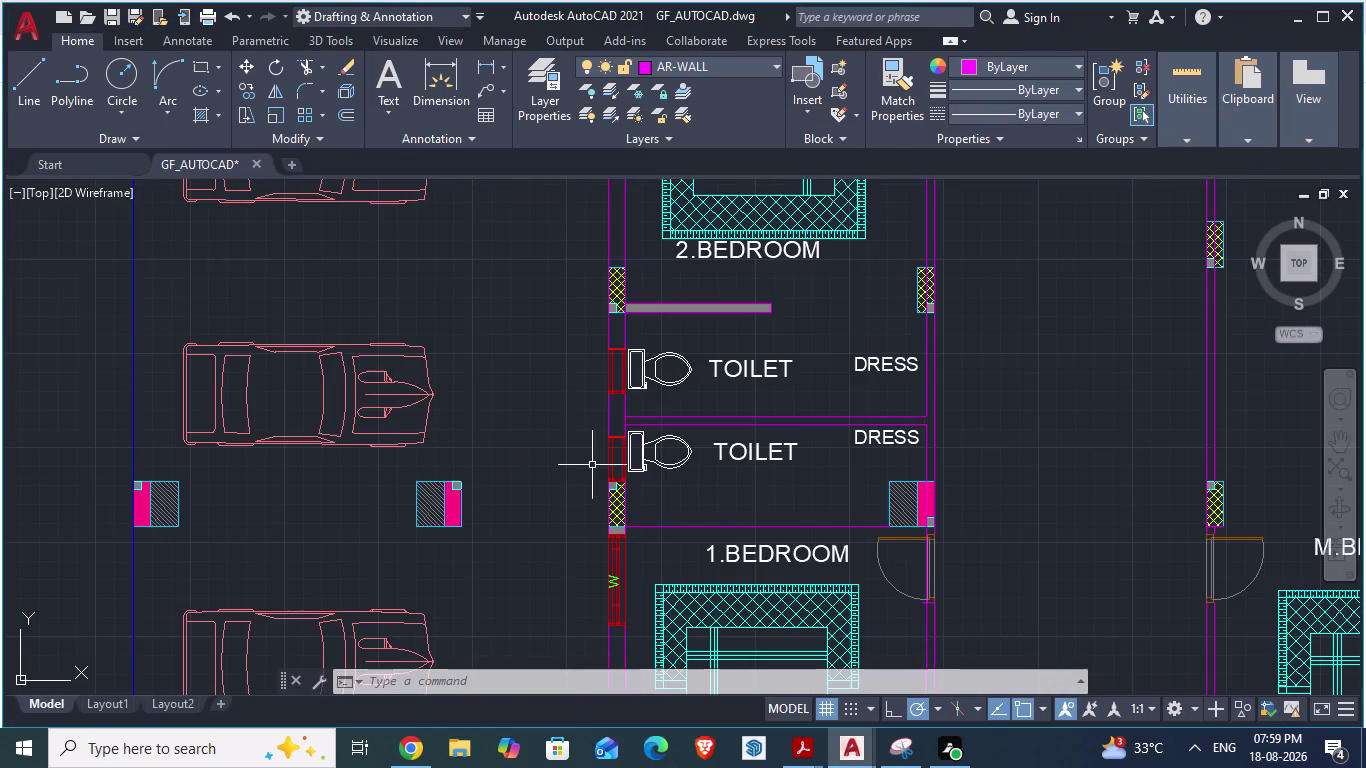
scroll(down, 3)
scroll(up, 3)
scroll(up, 3)
text(DA)
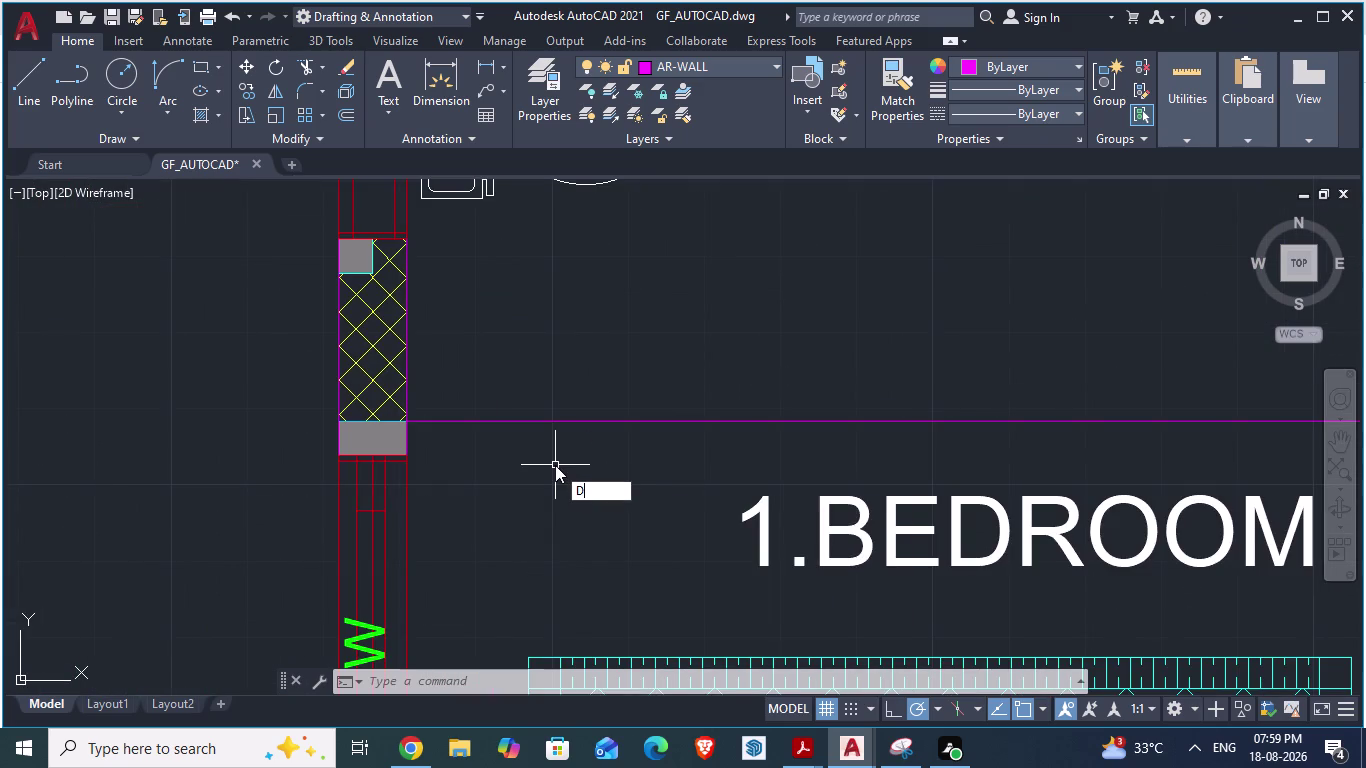
key(Return)
click(526, 423)
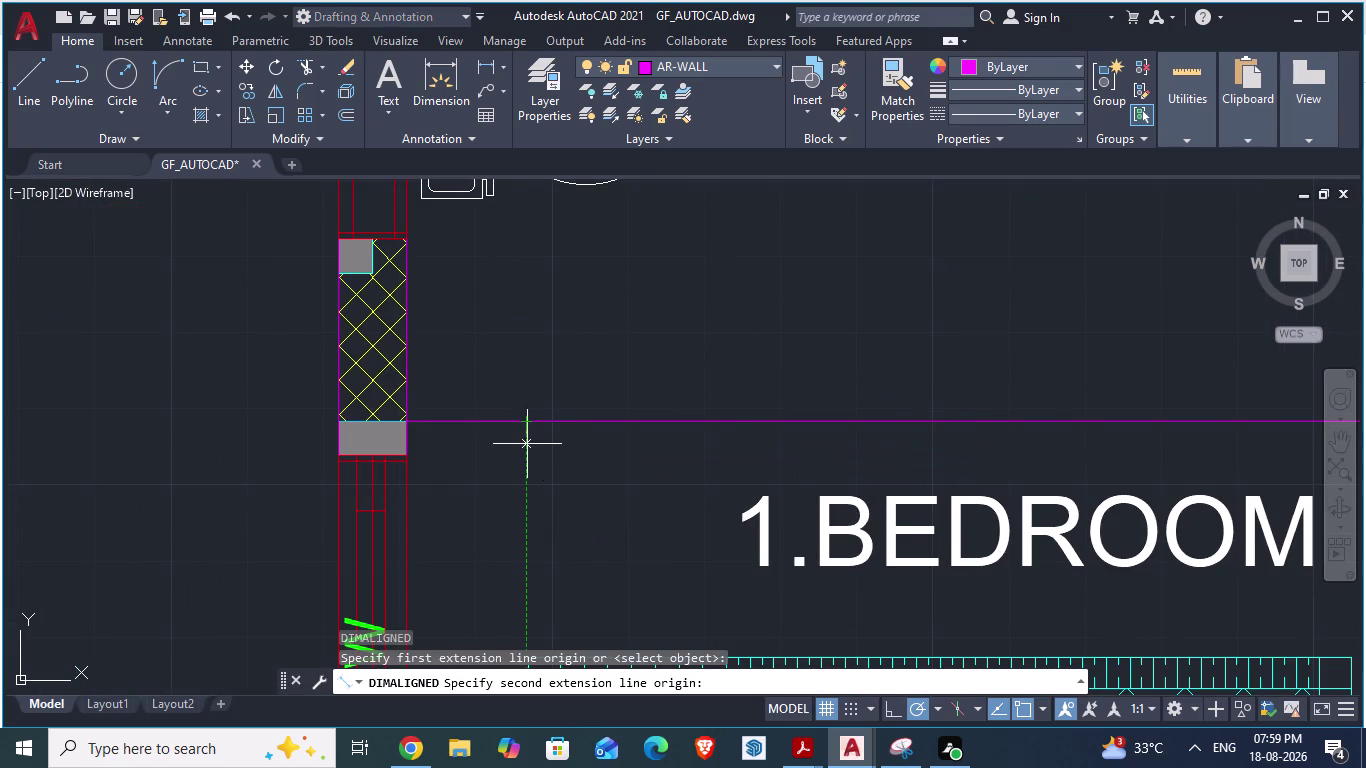
text(4.5)
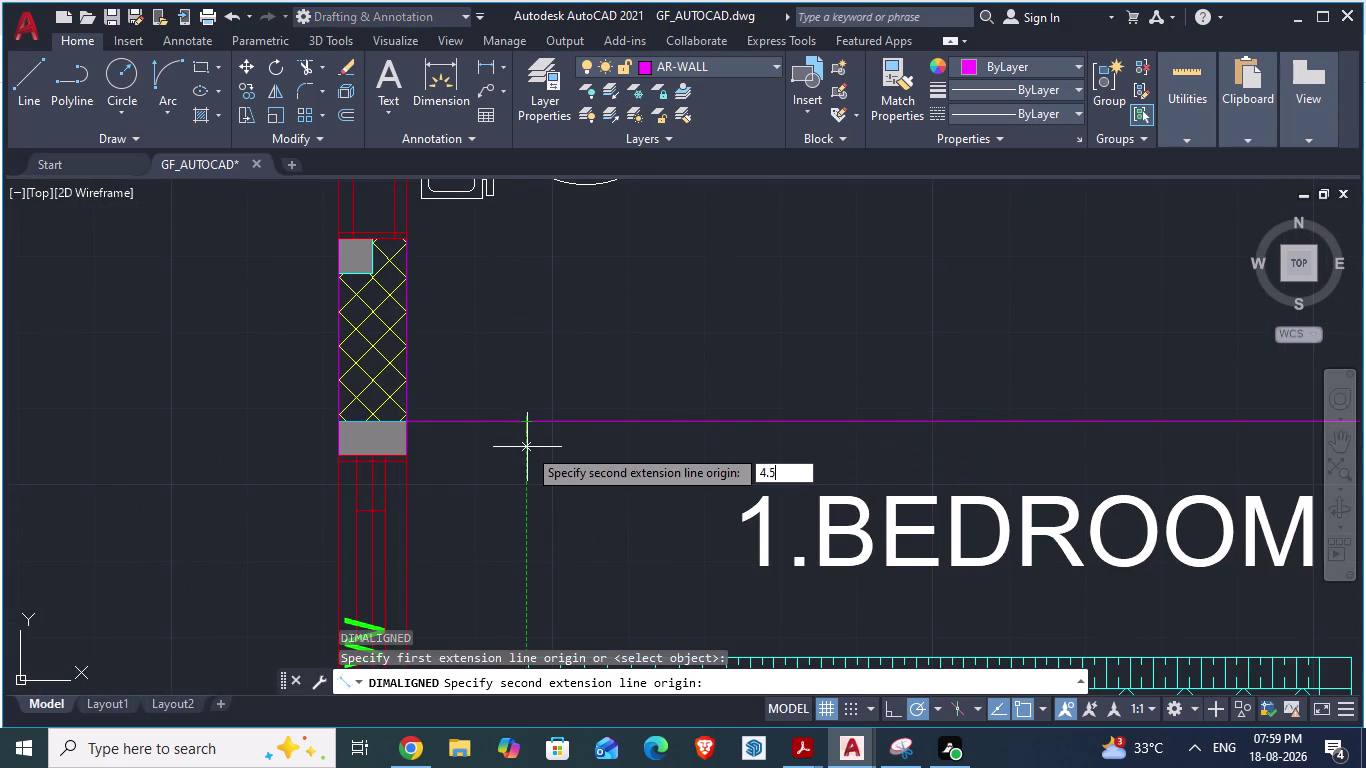
text(0')
key(Return)
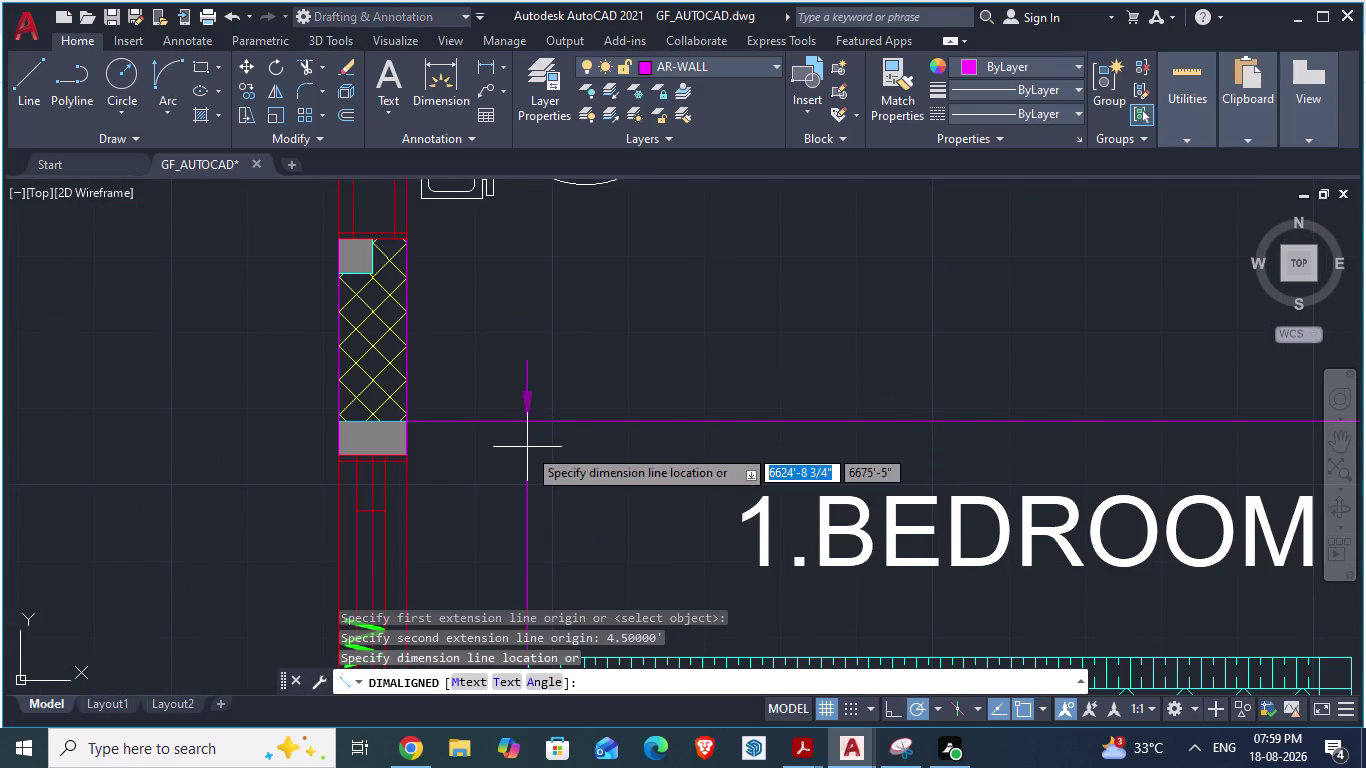
click(472, 467)
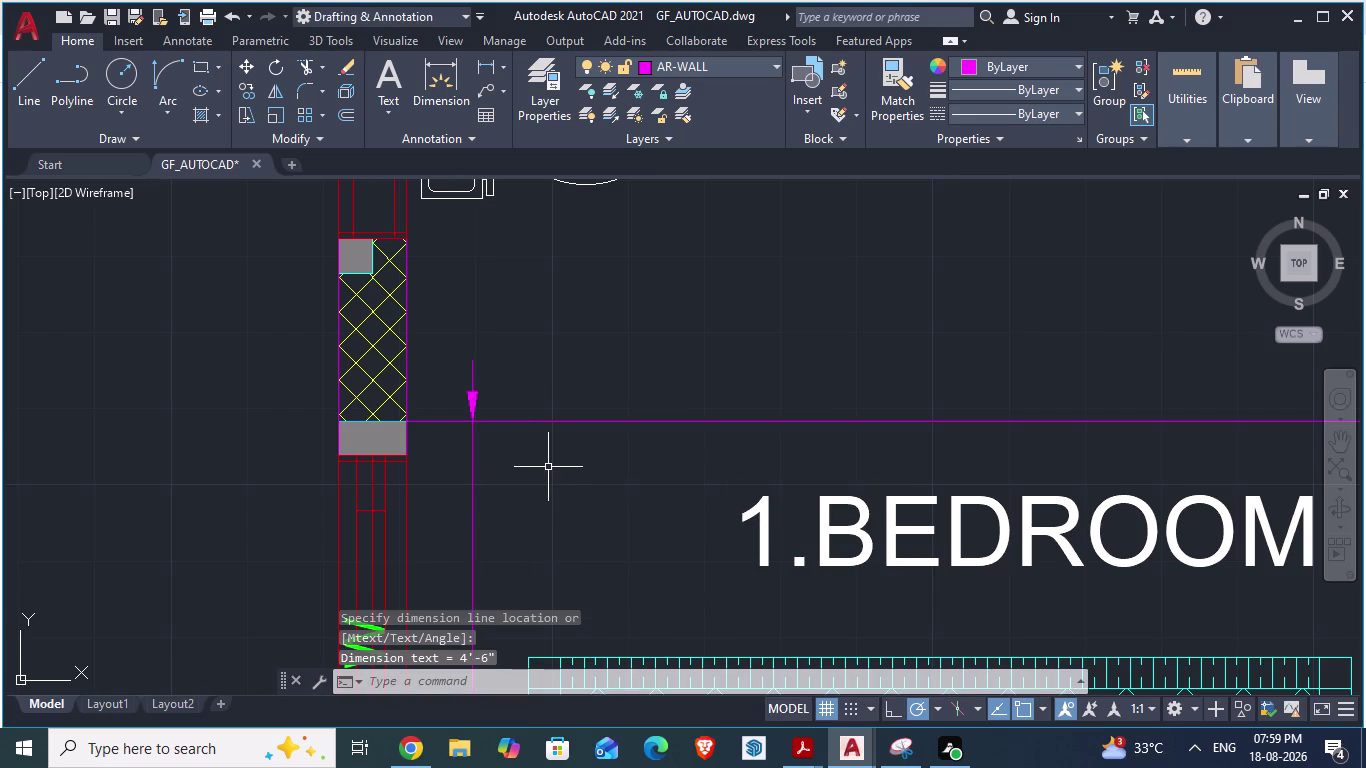
scroll(down, 3)
scroll(down, 3)
scroll(up, 3)
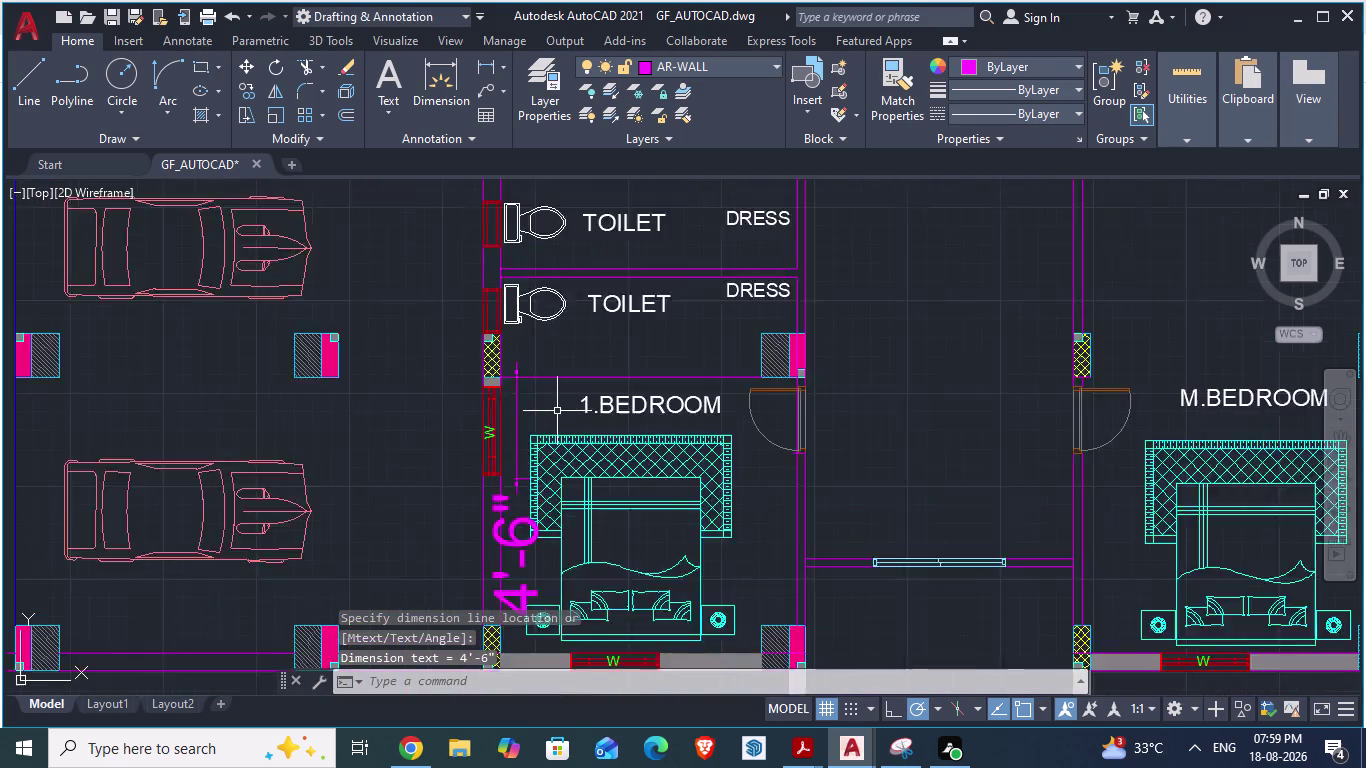
scroll(up, 3)
key(ctrl+z)
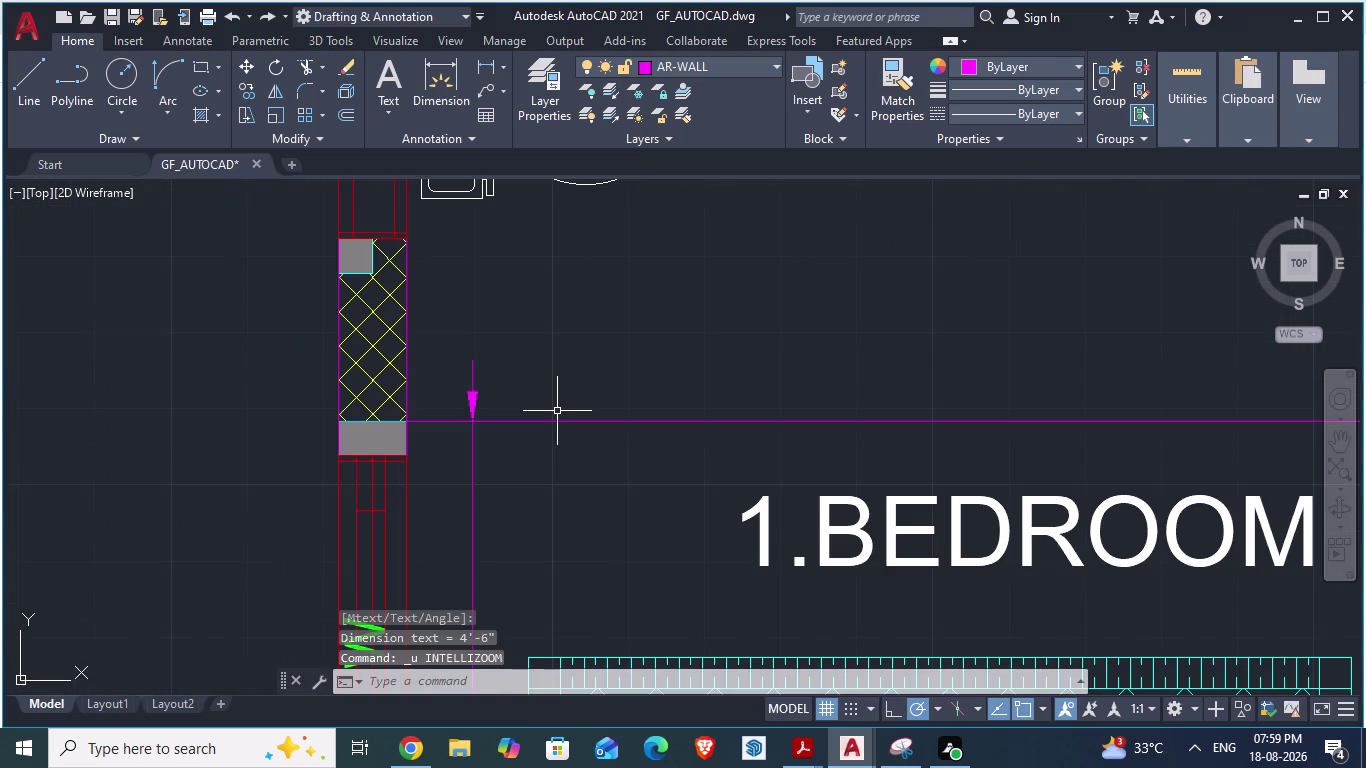
key(ctrl+z)
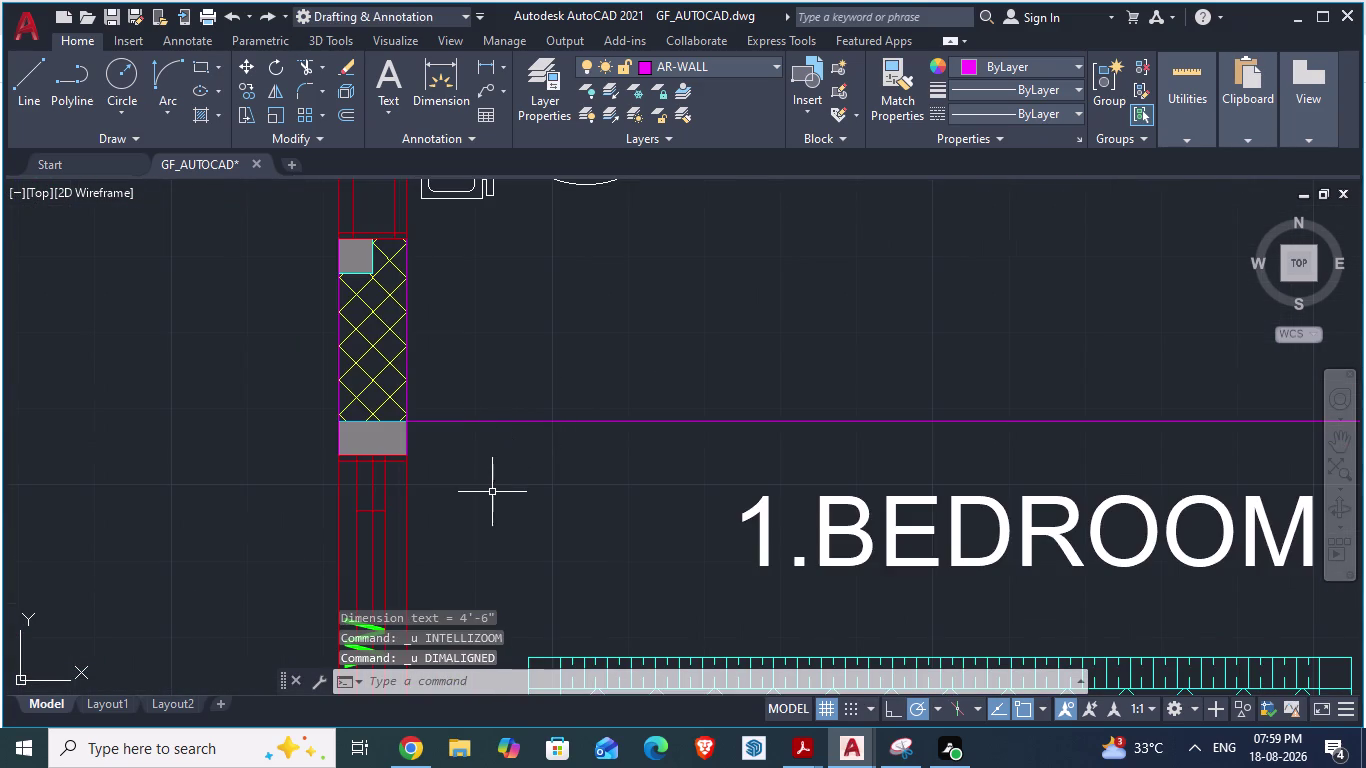
text(DA)
key(Return)
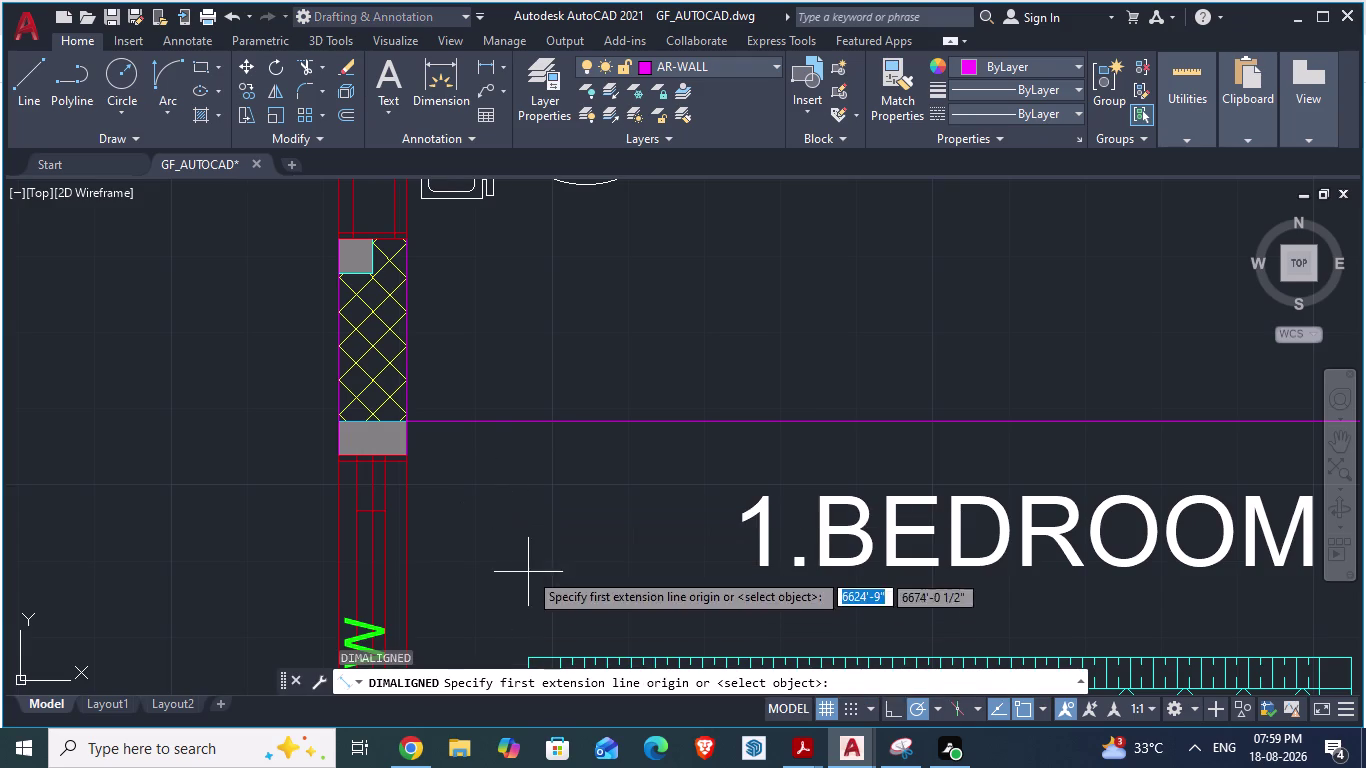
click(530, 425)
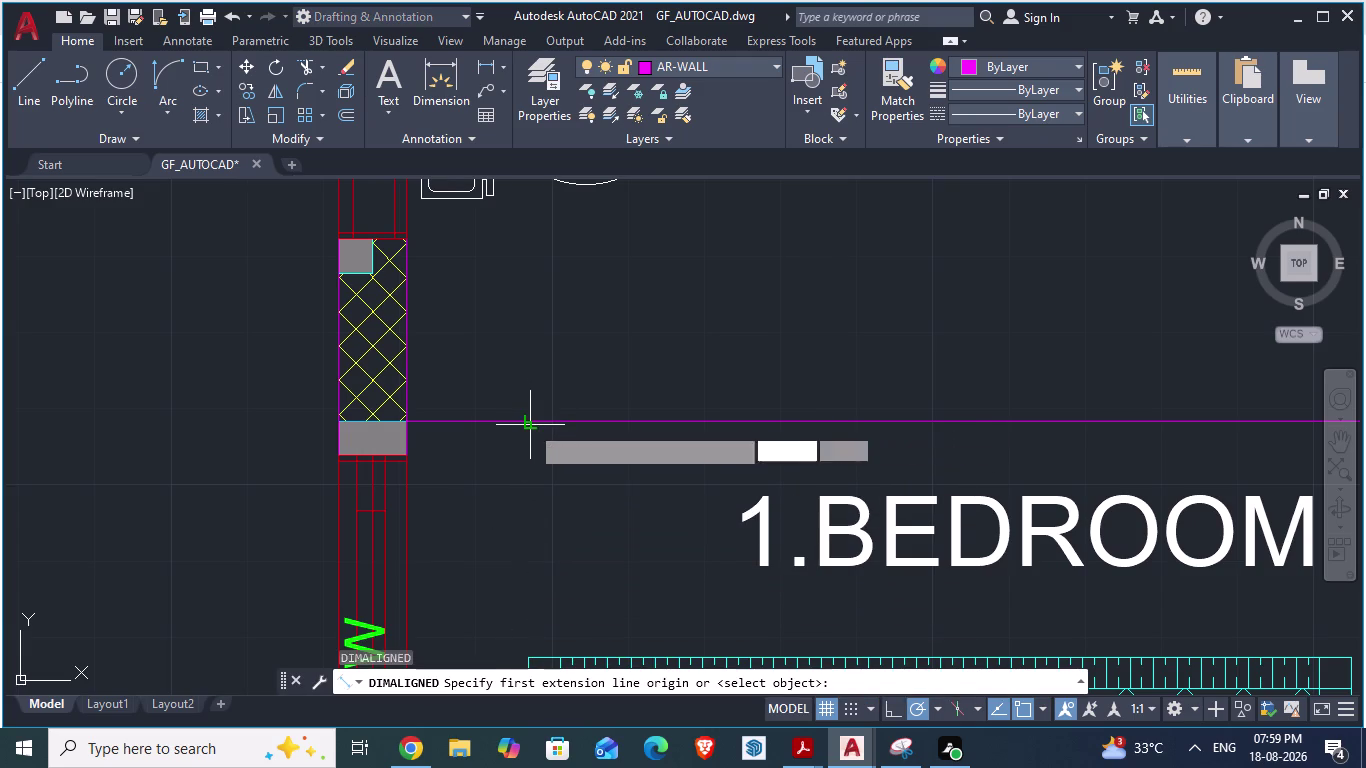
text(4.)
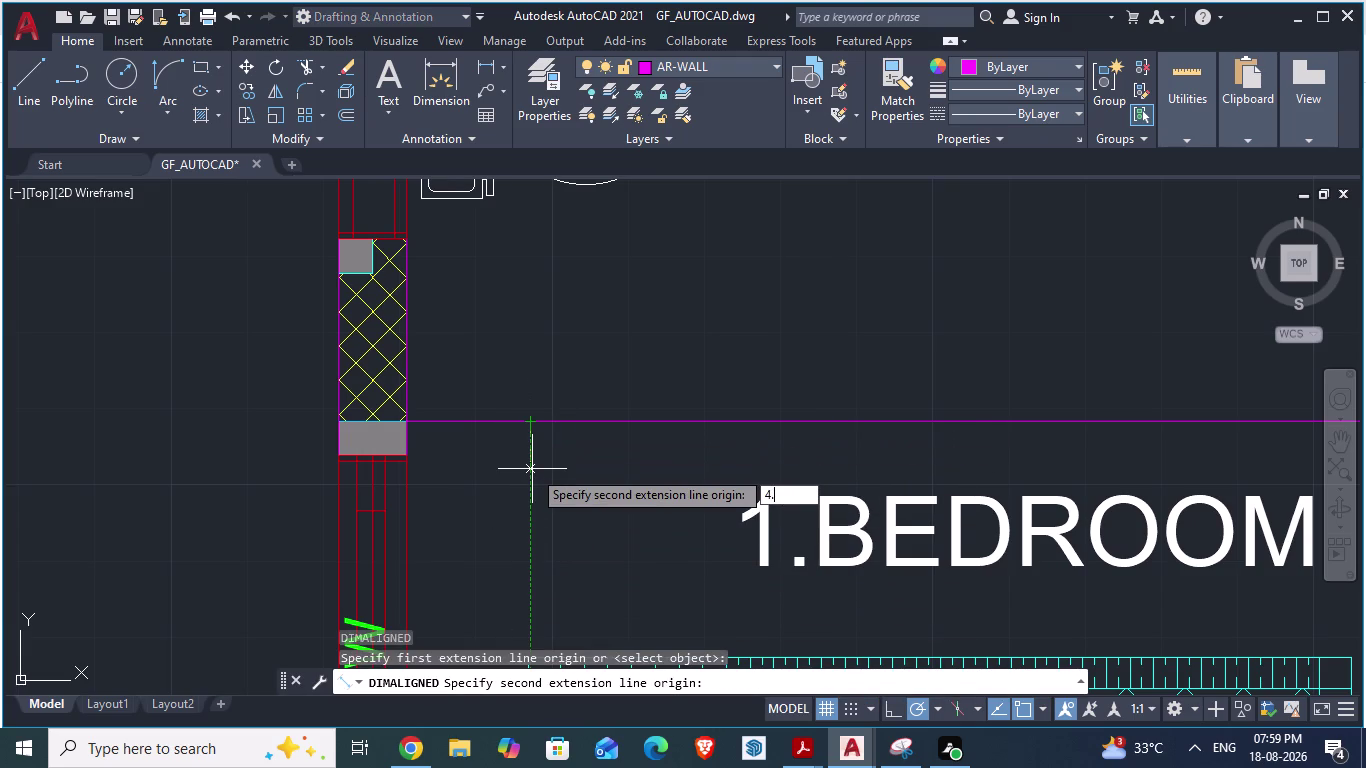
text(5)
key(shift+quotedbl)
key(Return)
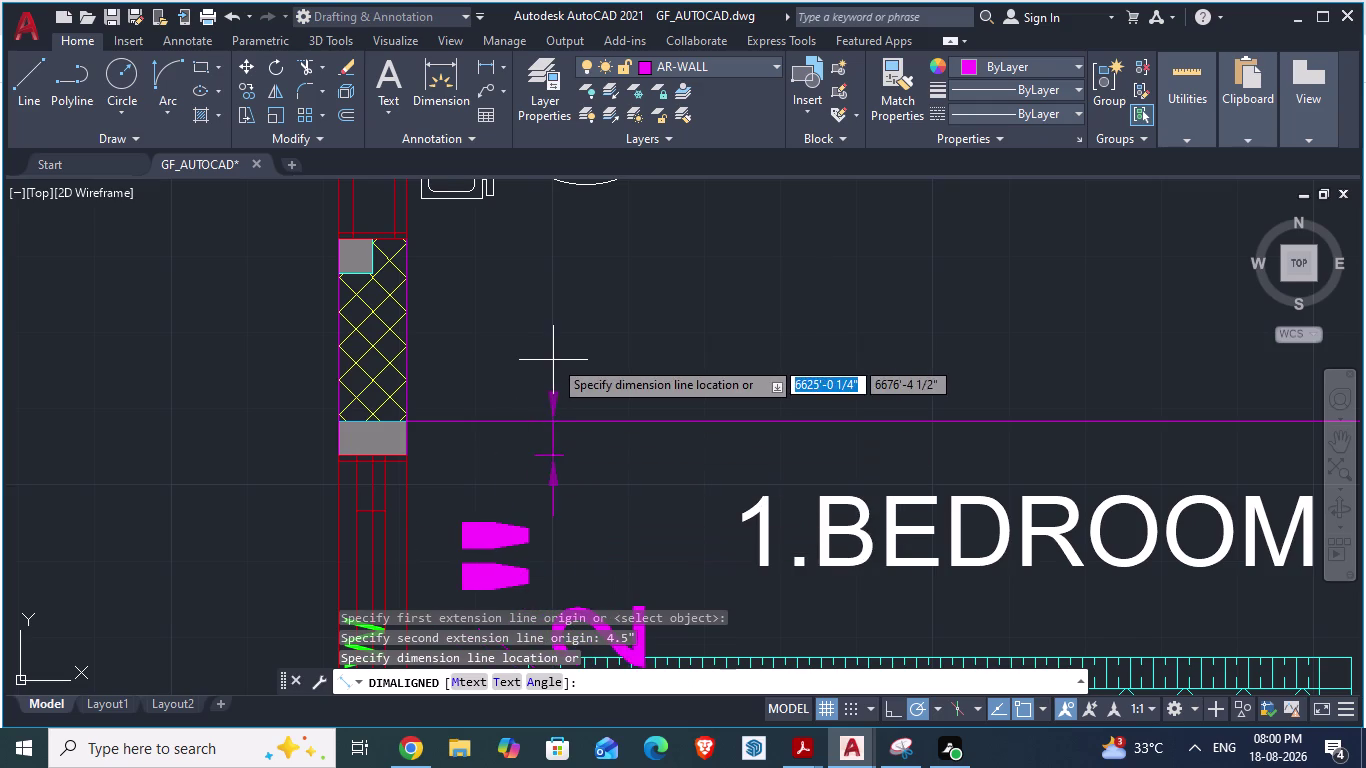
key(Escape)
key(Escape)
scroll(down, 3)
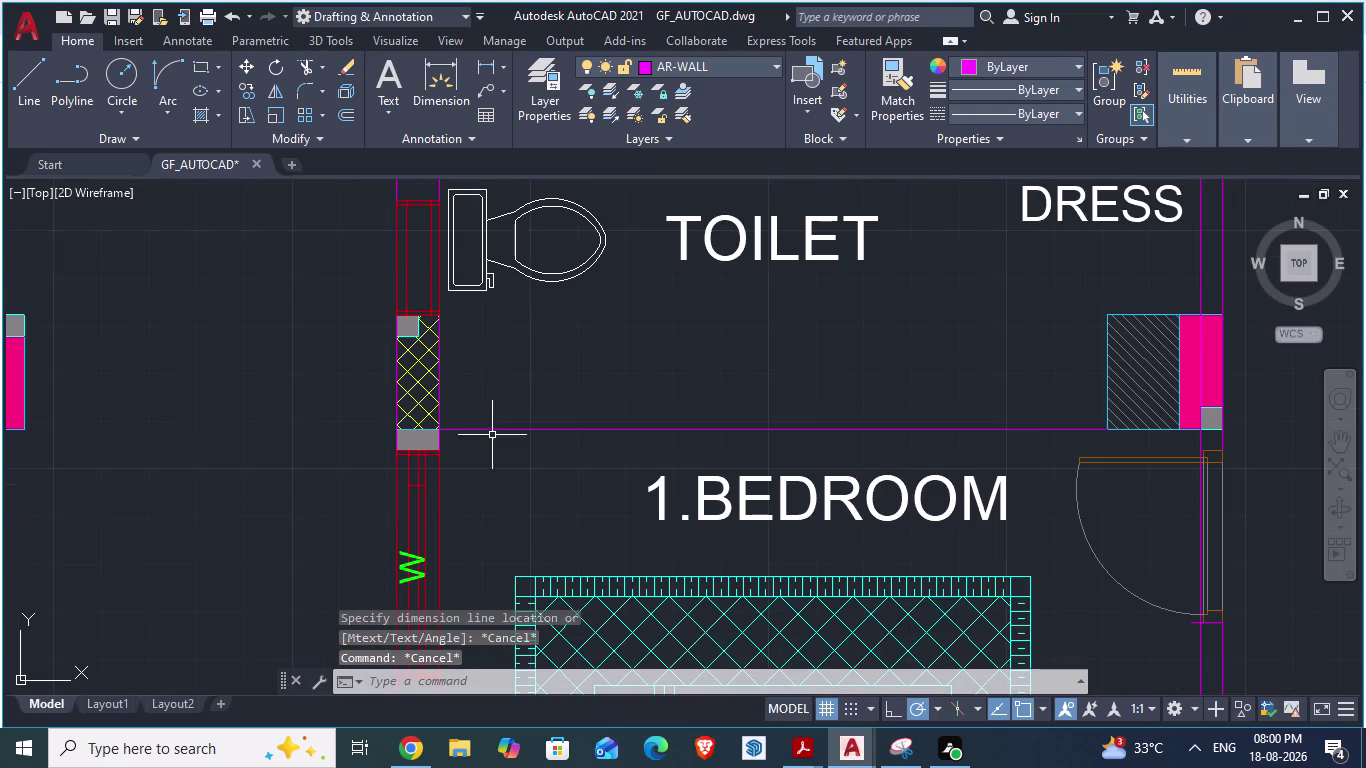
click(492, 429)
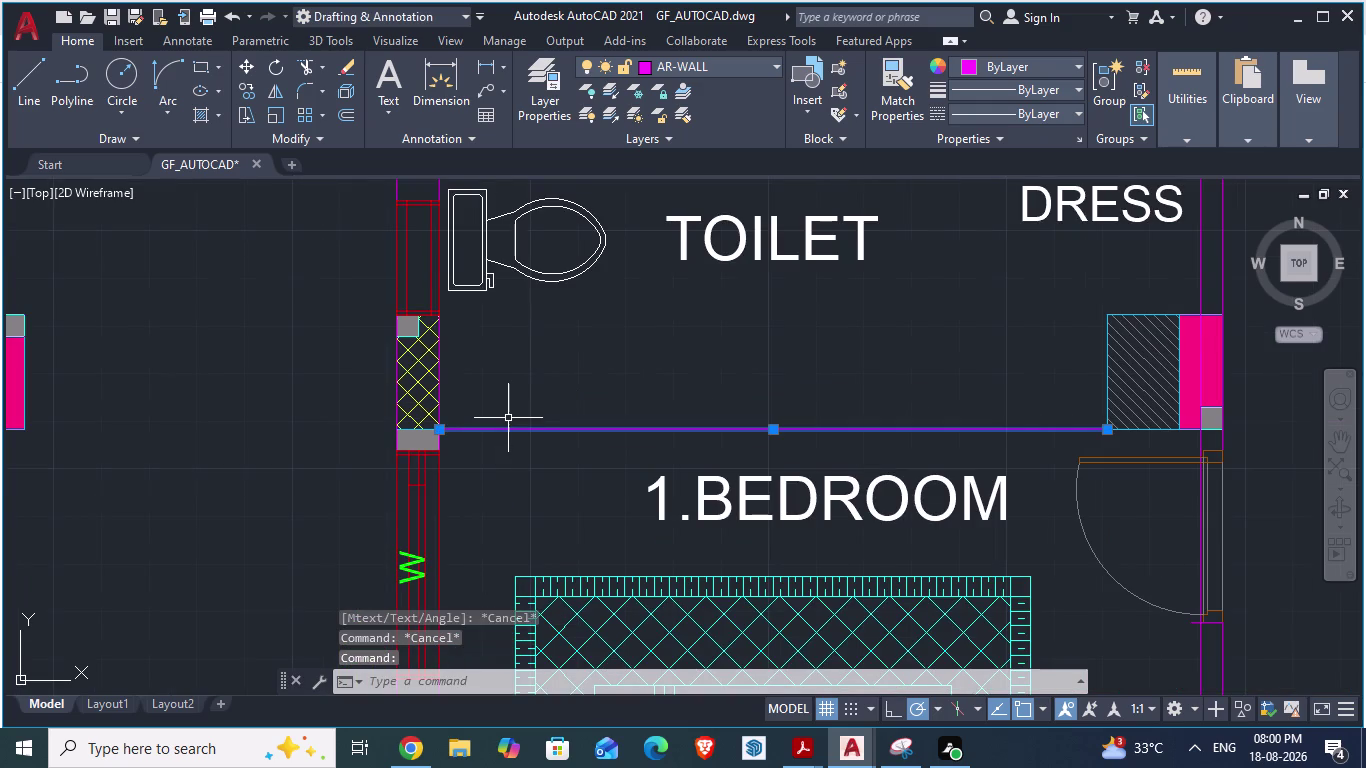
Offset the wall line between the toilet and 1.BEDROOM by 4.5" toward the bedroom.
key(Escape)
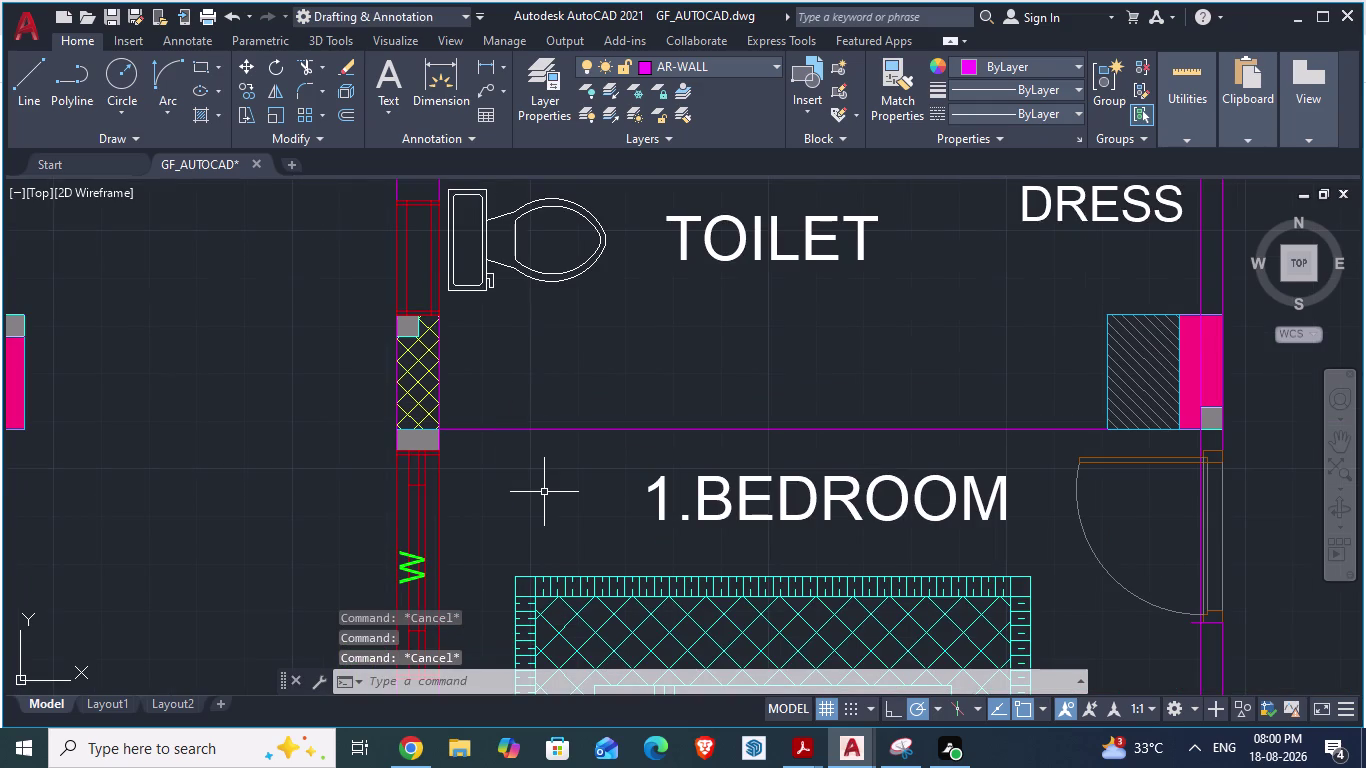
key(o)
key(Return)
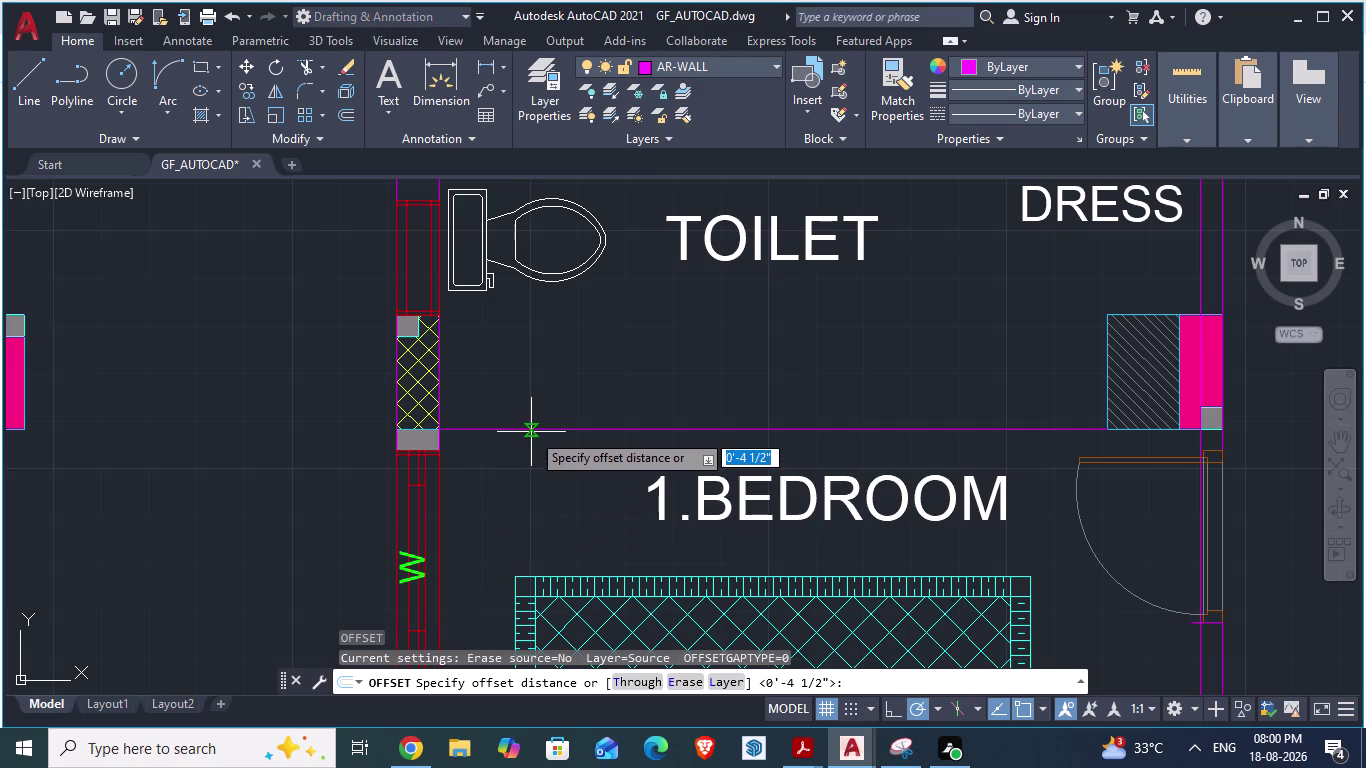
text(4.)
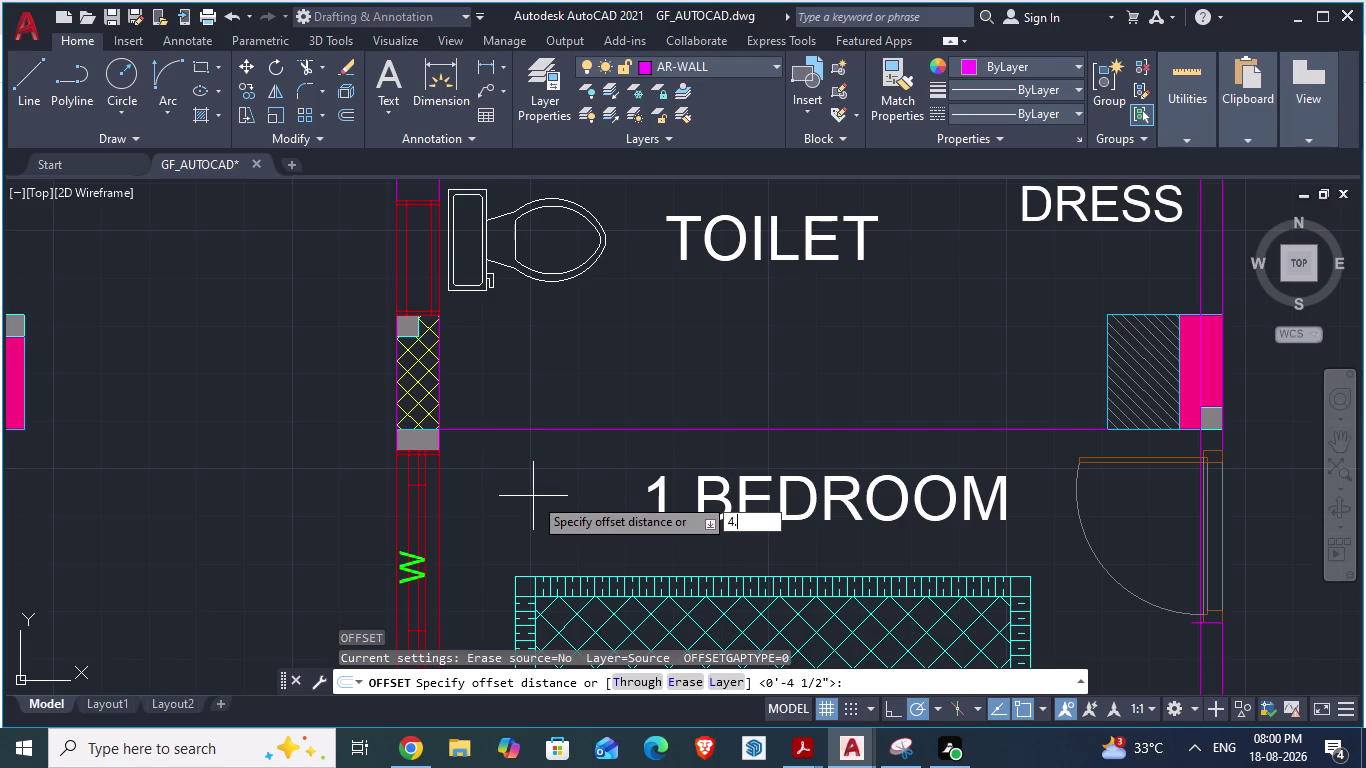
text(5")
key(Return)
click(570, 432)
click(570, 453)
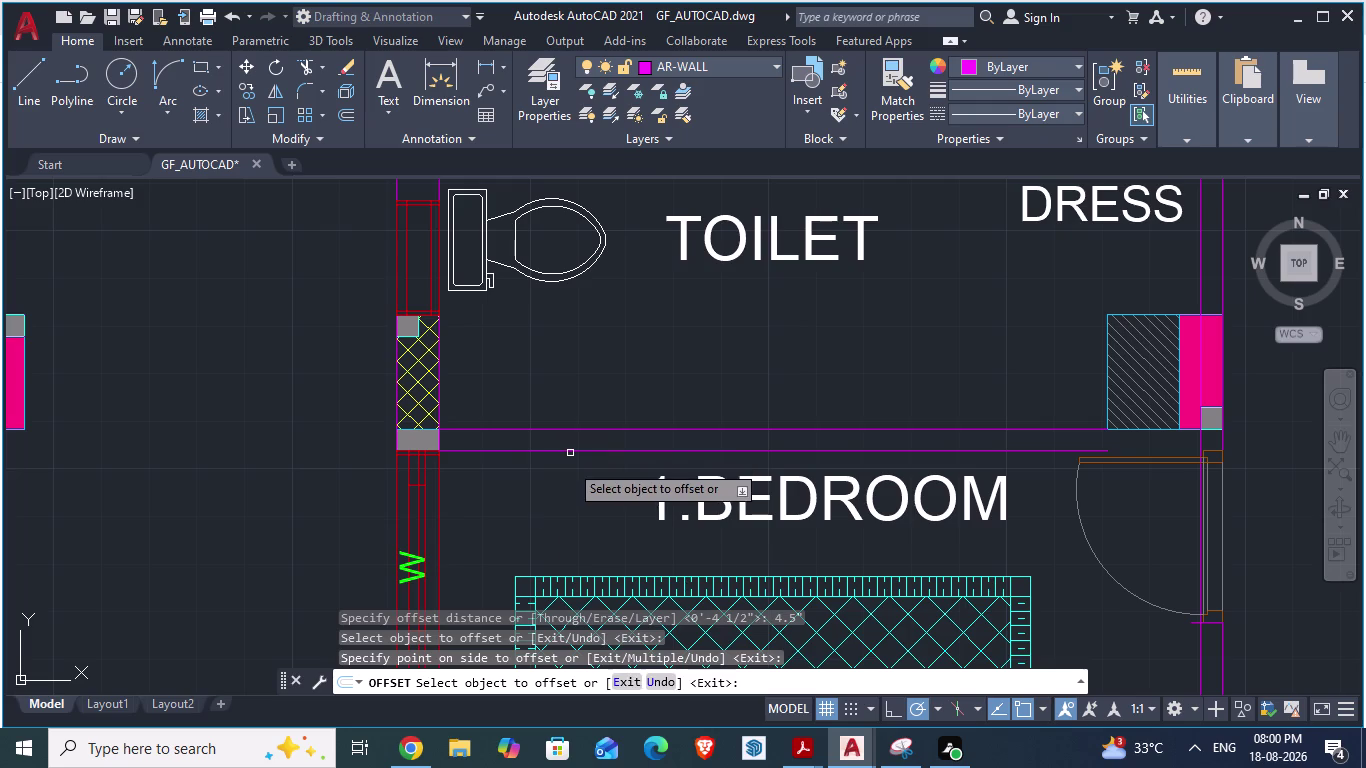
key(Escape)
Extend the short wall line above the bedroom door and save the drawing.
scroll(down, 3)
scroll(up, 3)
key(l)
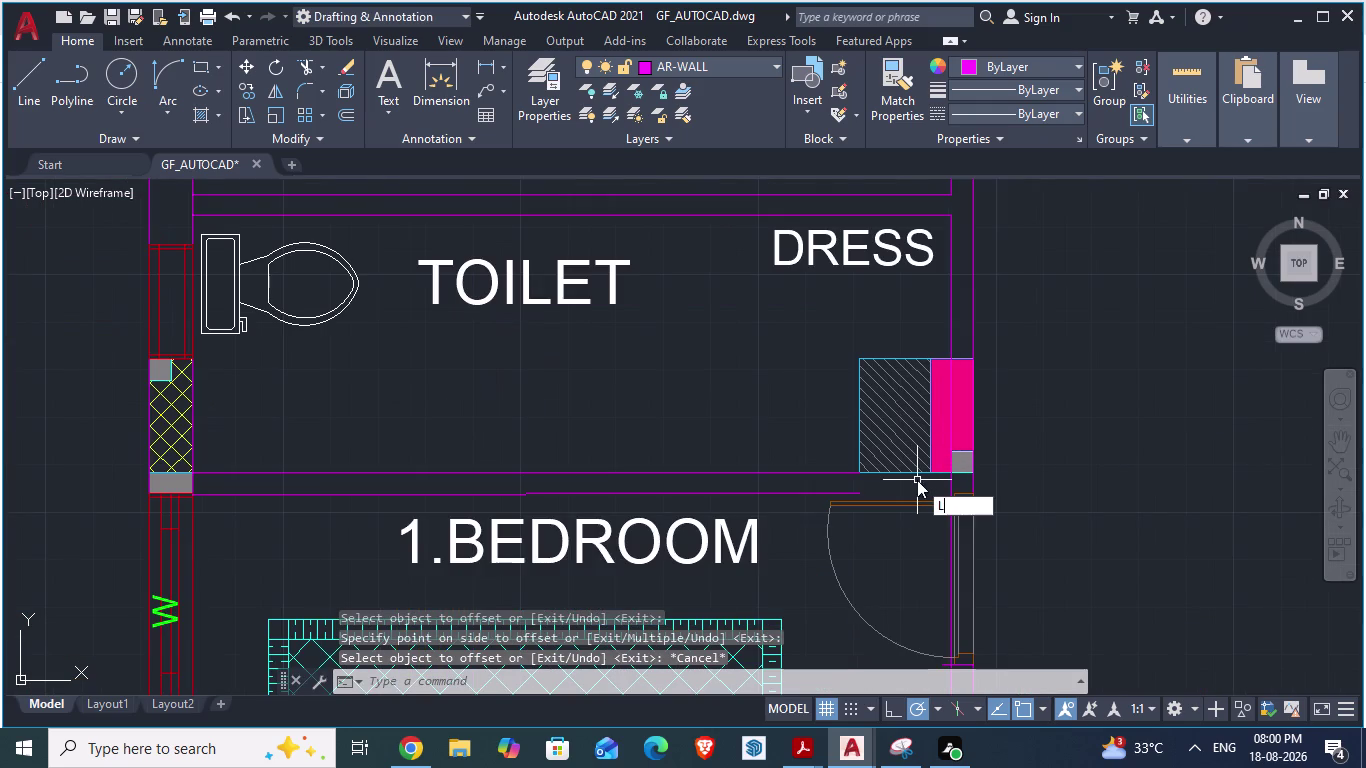
key(Return)
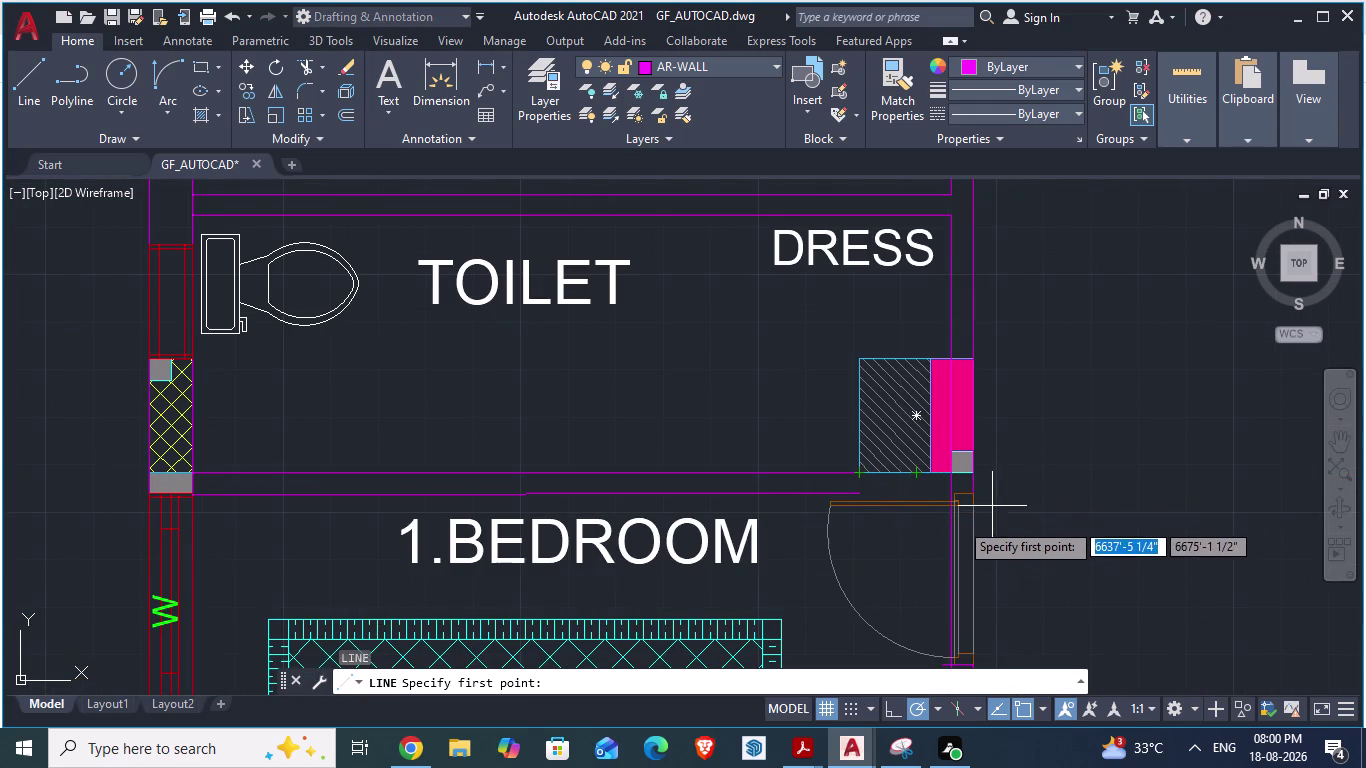
key(Escape)
text(E)
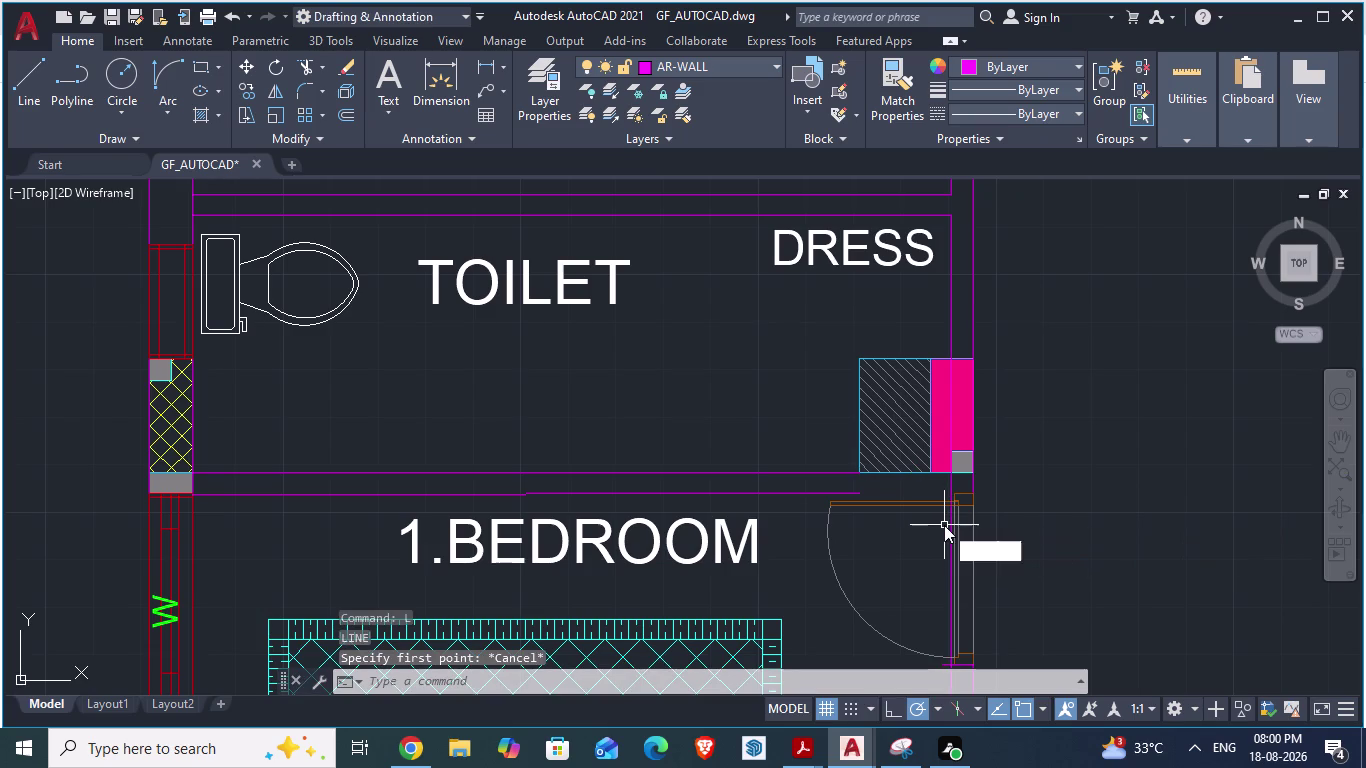
text(X)
key(Return)
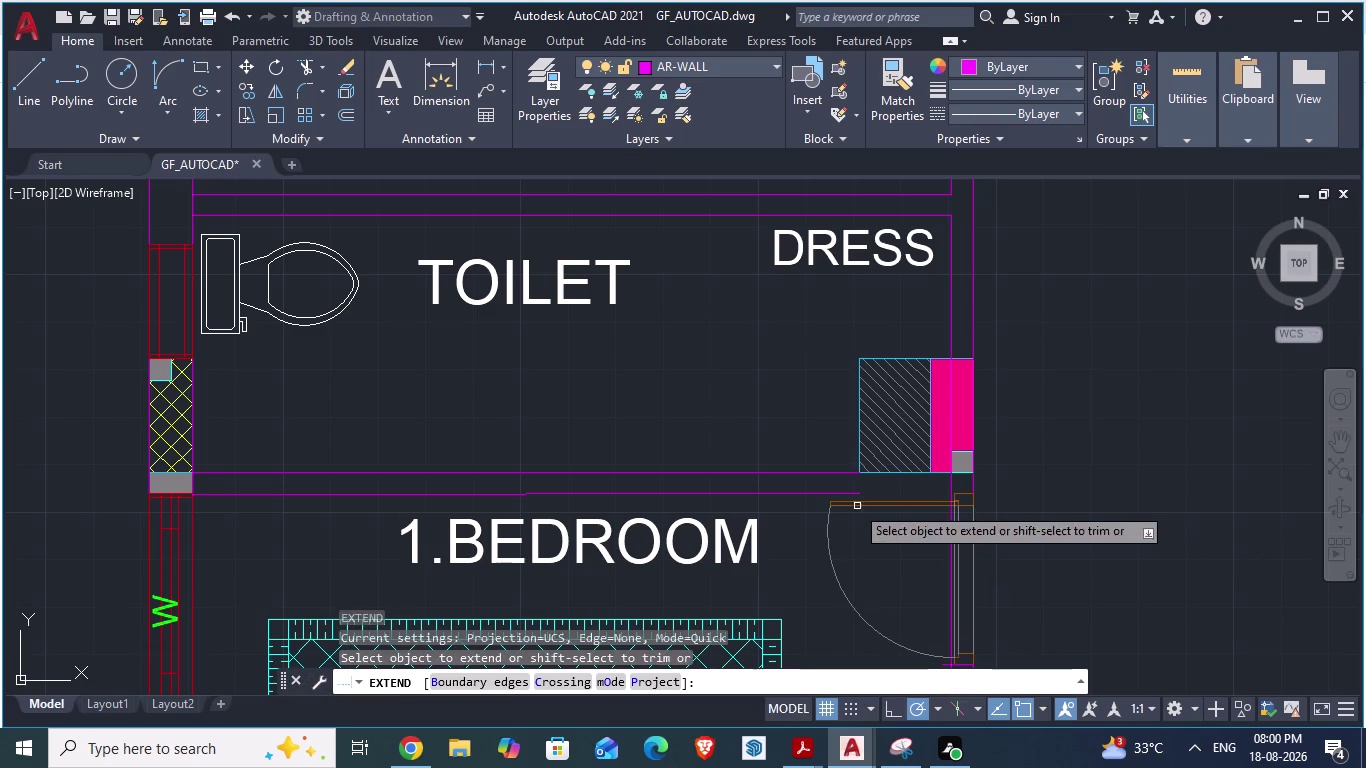
click(854, 492)
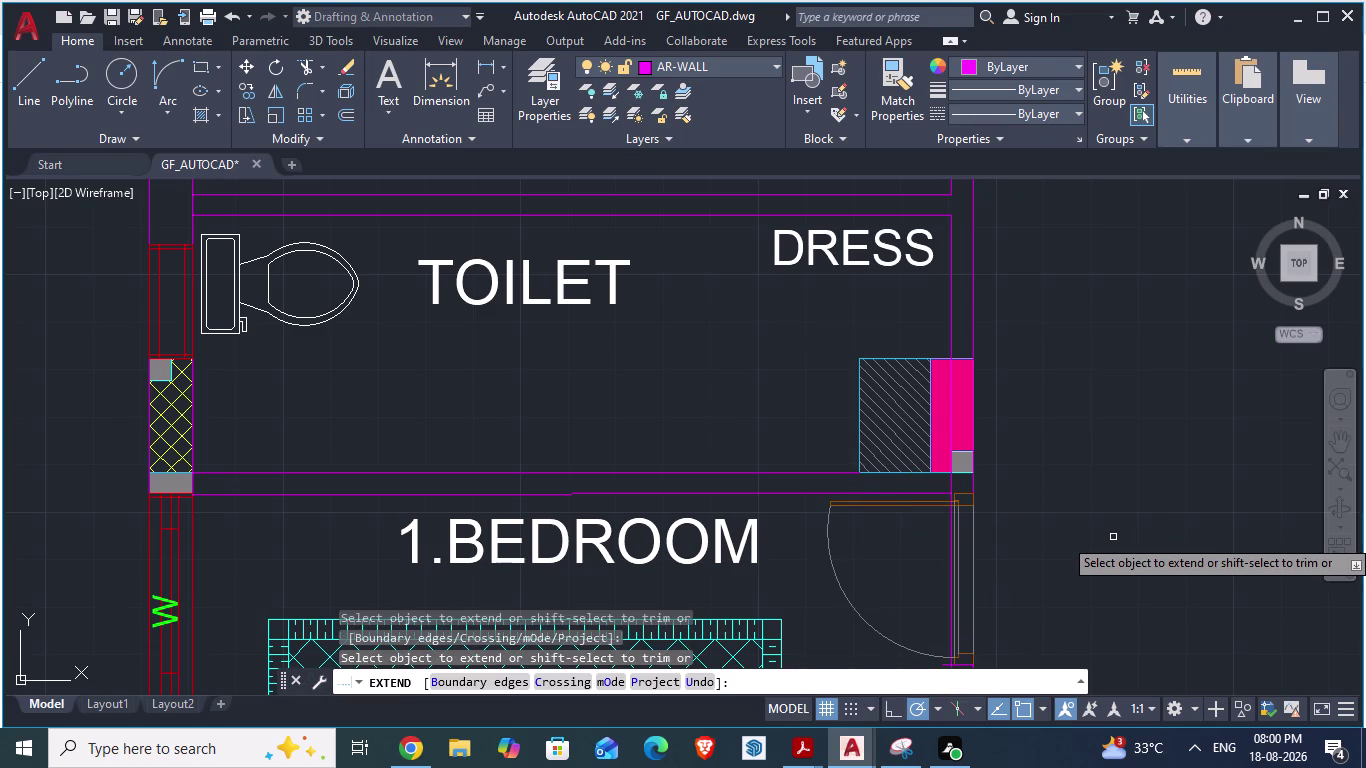
key(ctrl+s)
Erase the surplus duplicate wall lines above 1.BEDROOM.
scroll(up, 3)
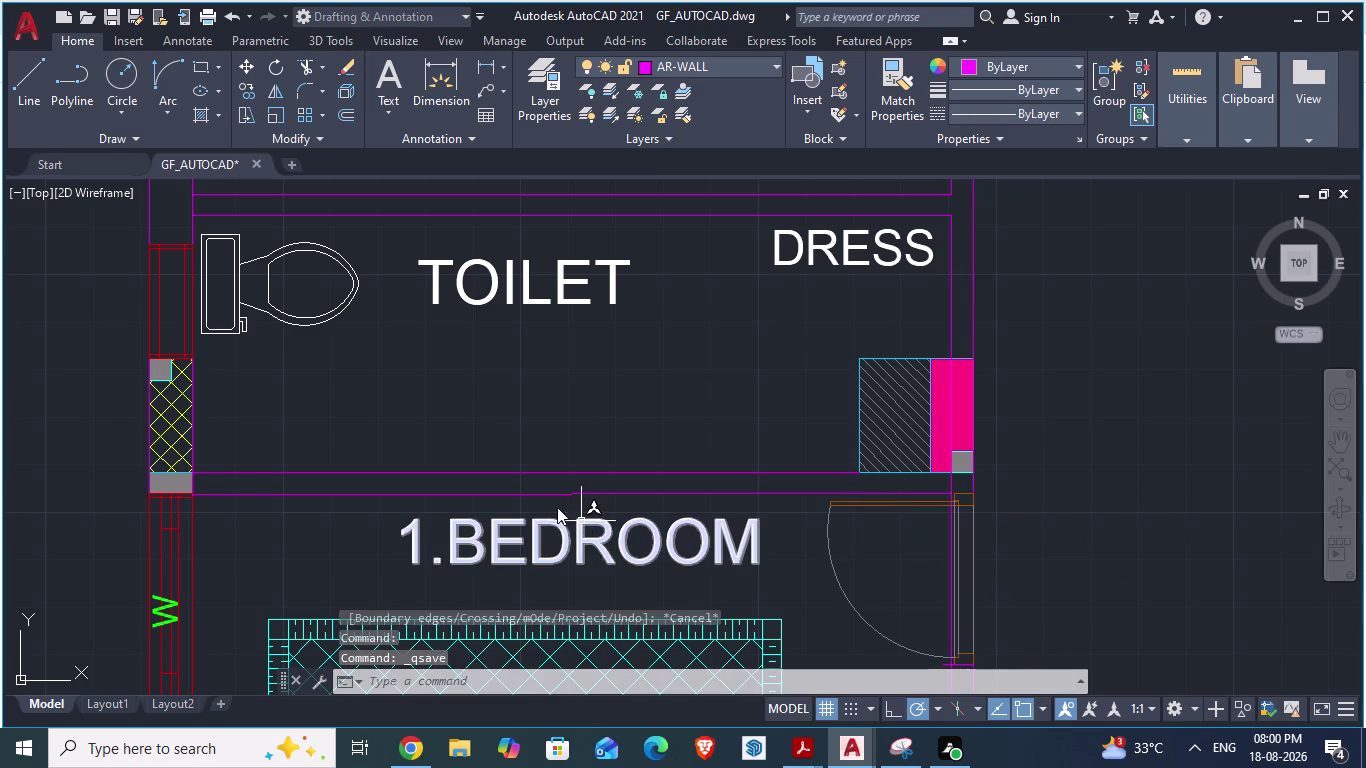
scroll(down, 3)
scroll(up, 3)
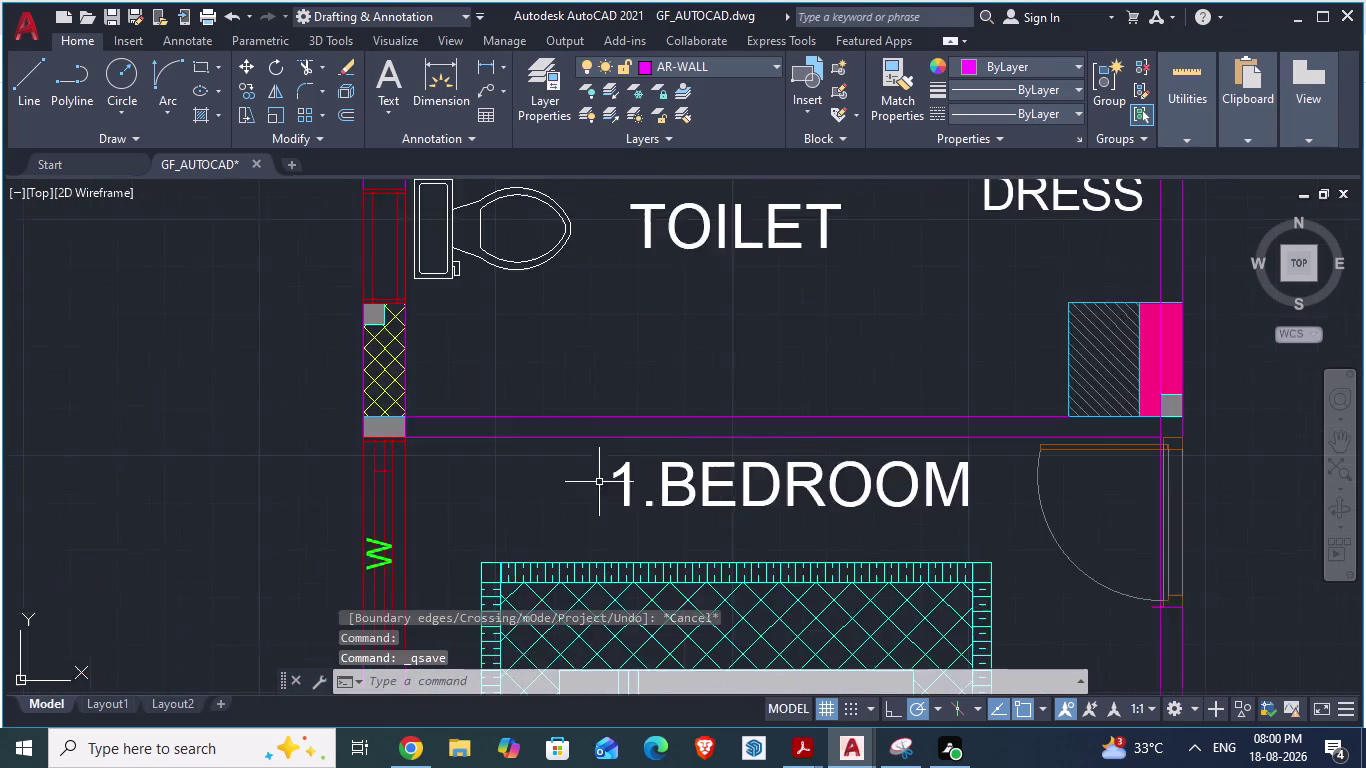
scroll(up, 3)
scroll(up, 3)
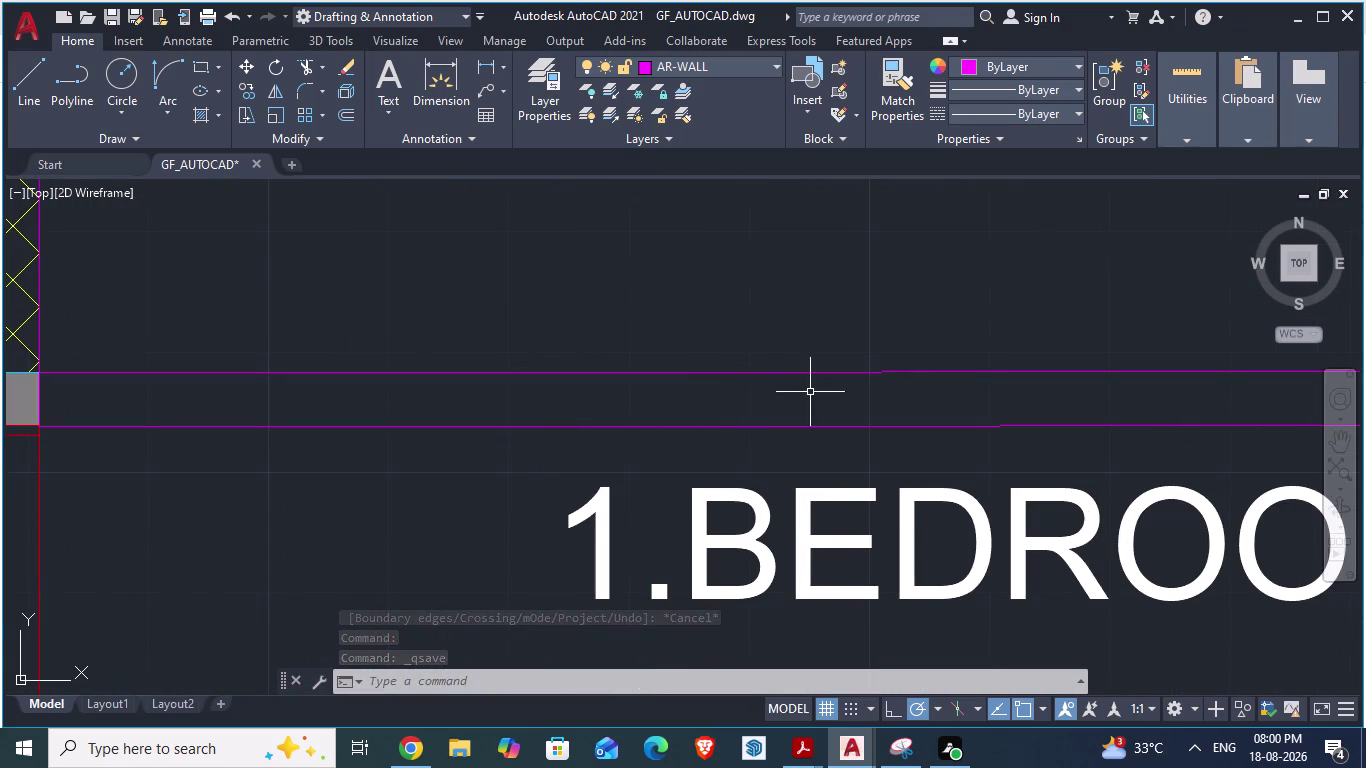
click(804, 370)
key(Delete)
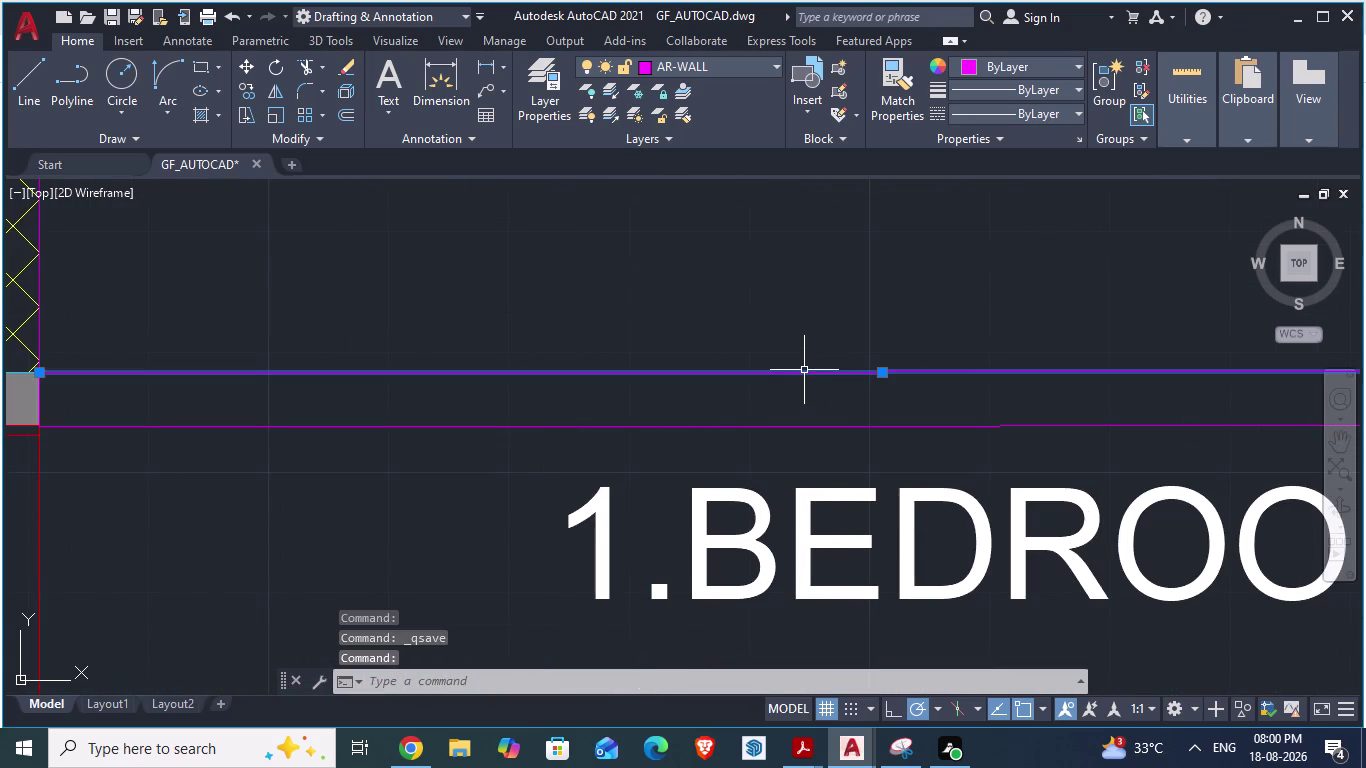
click(780, 424)
key(Delete)
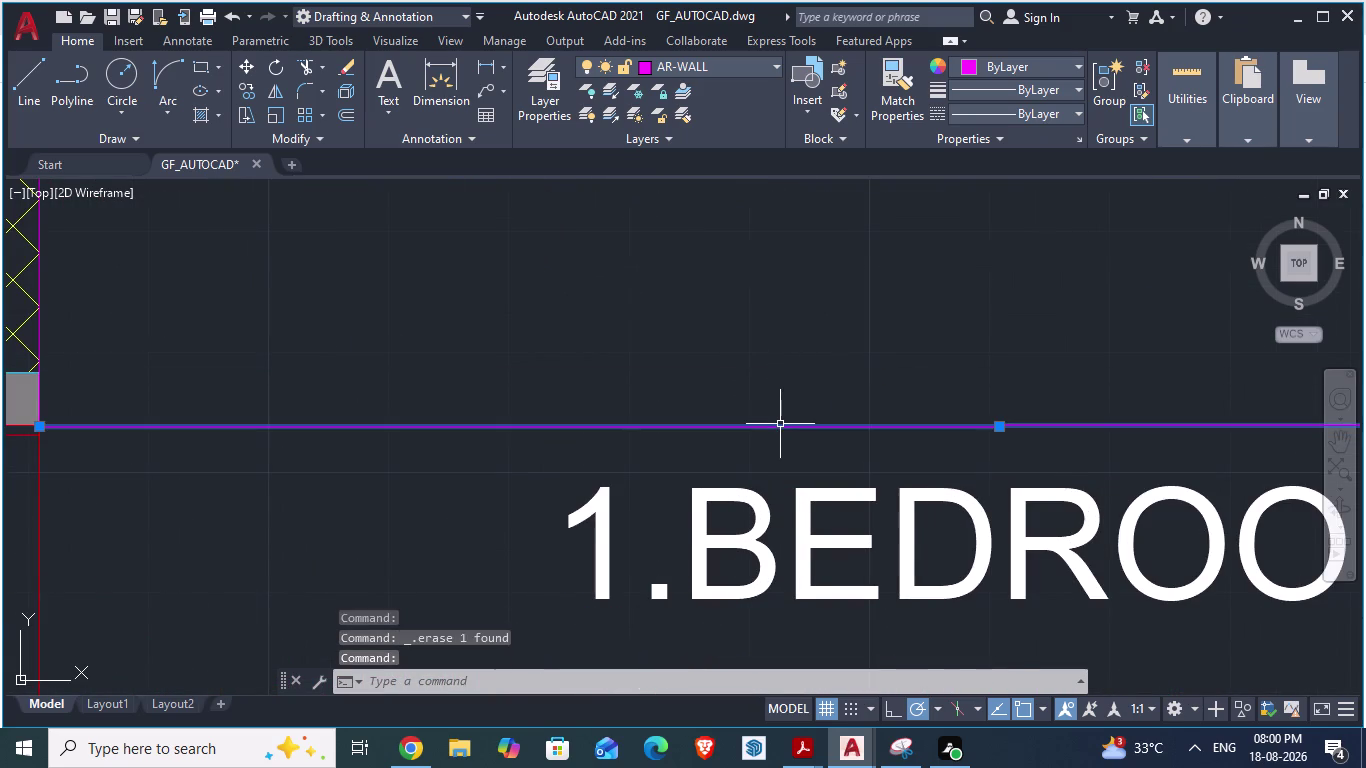
scroll(down, 3)
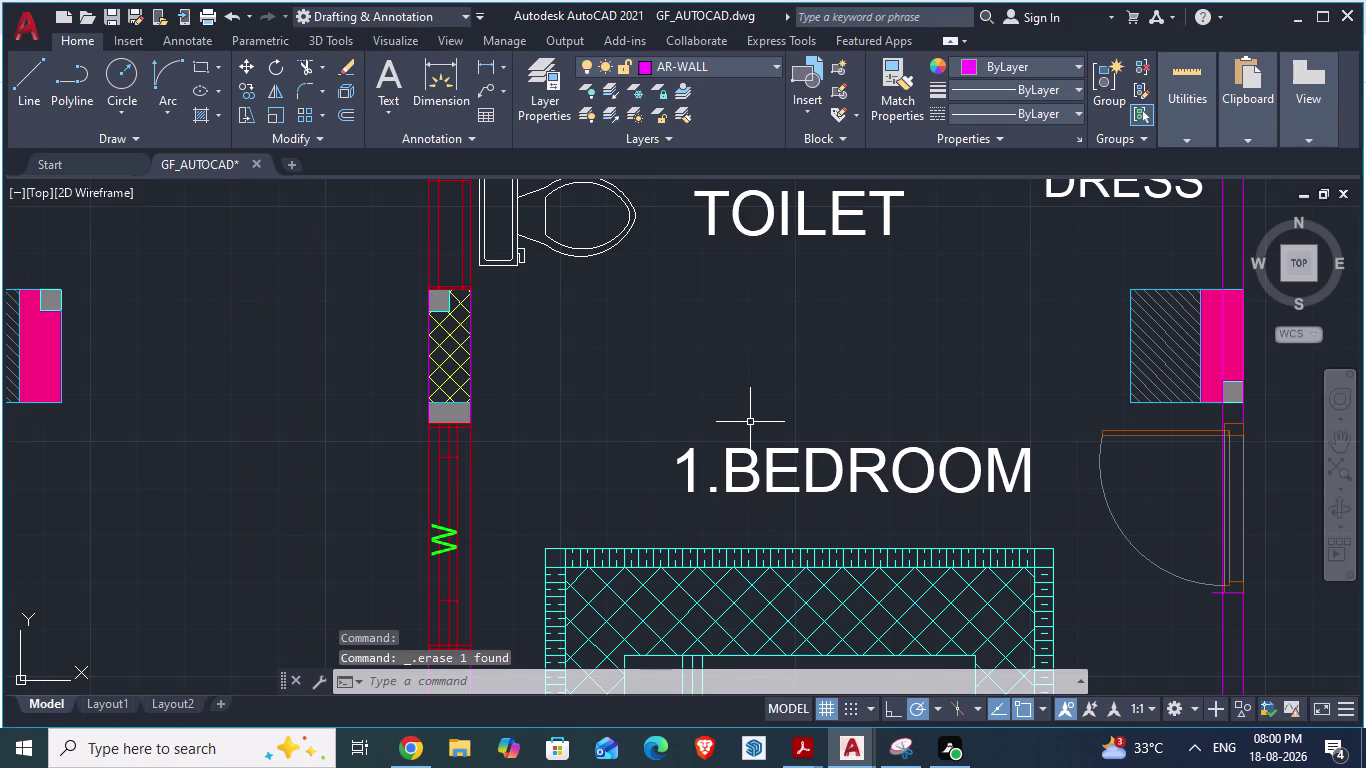
Draw a wall line across the top of 1.BEDROOM from the wall corner to the right wall.
key(l)
key(Return)
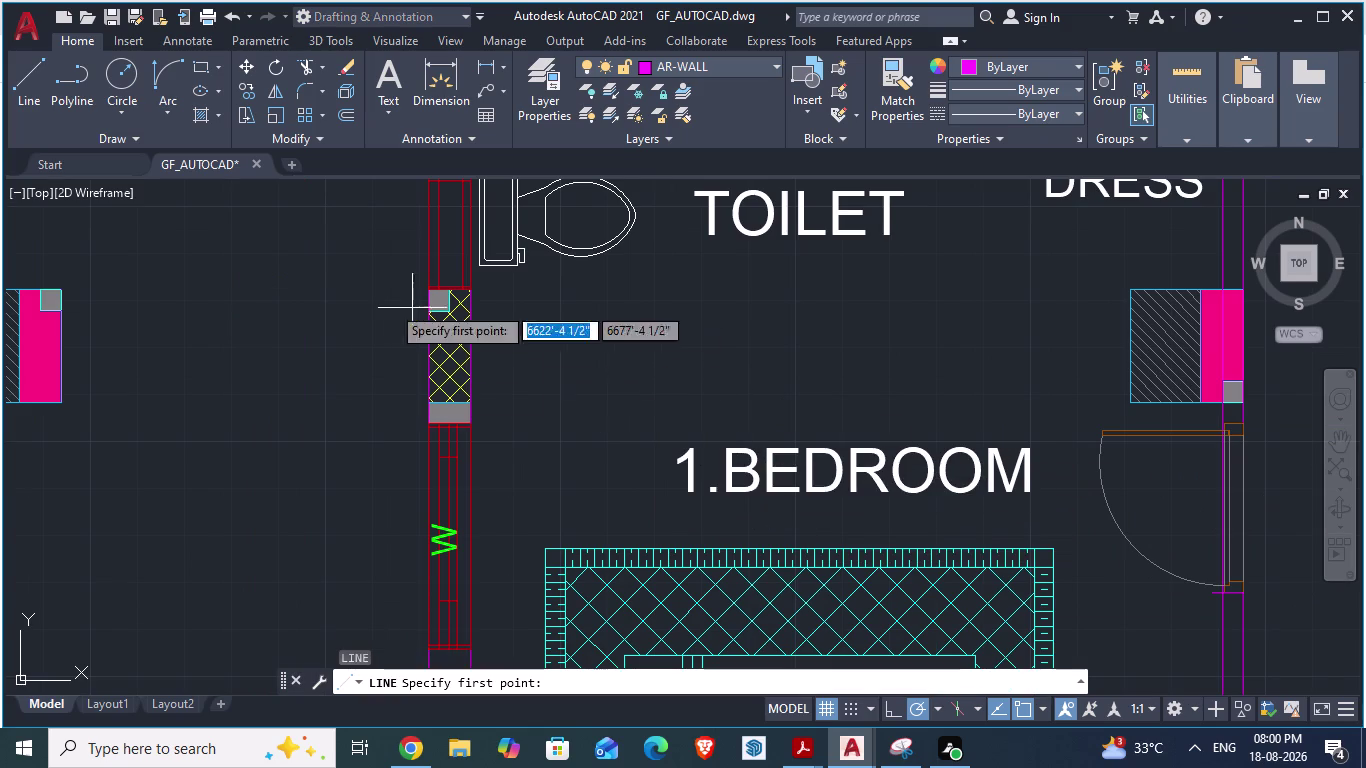
scroll(up, 3)
click(399, 406)
scroll(down, 3)
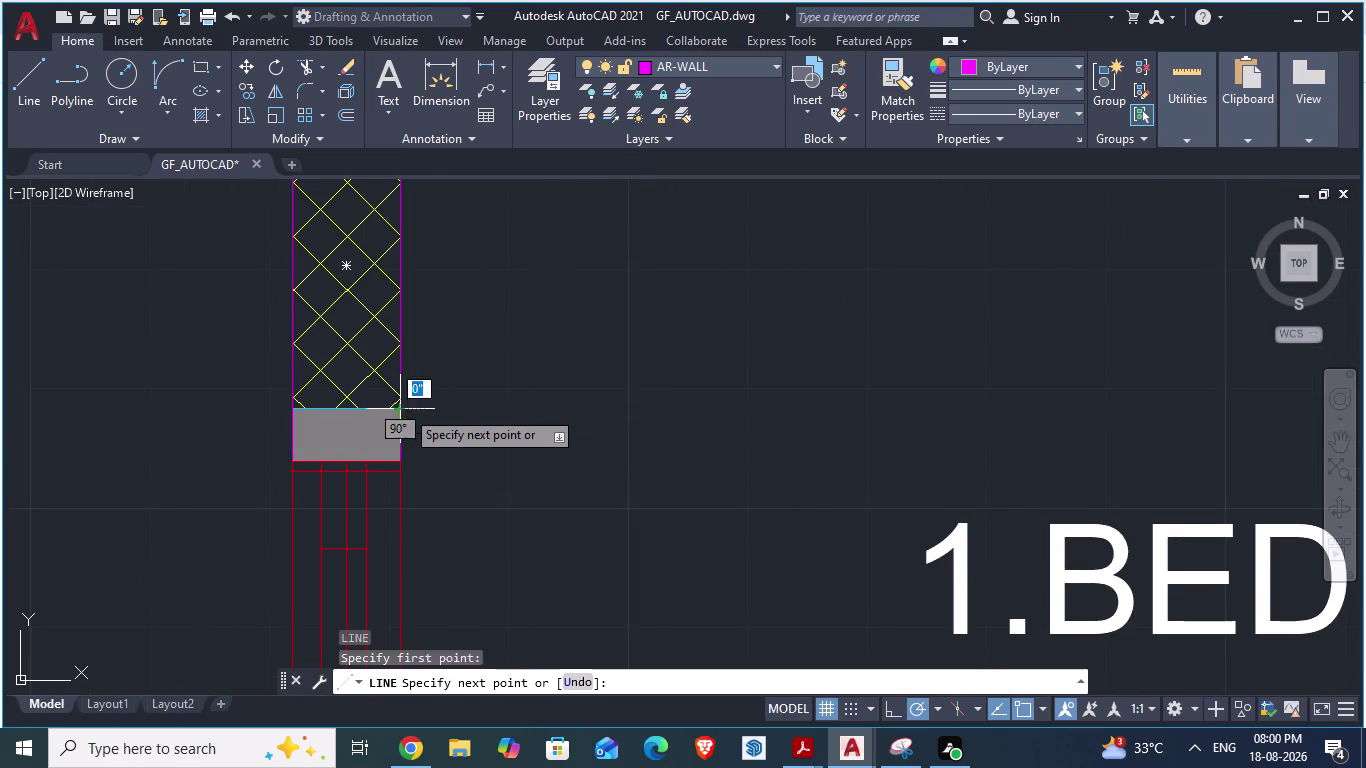
scroll(down, 3)
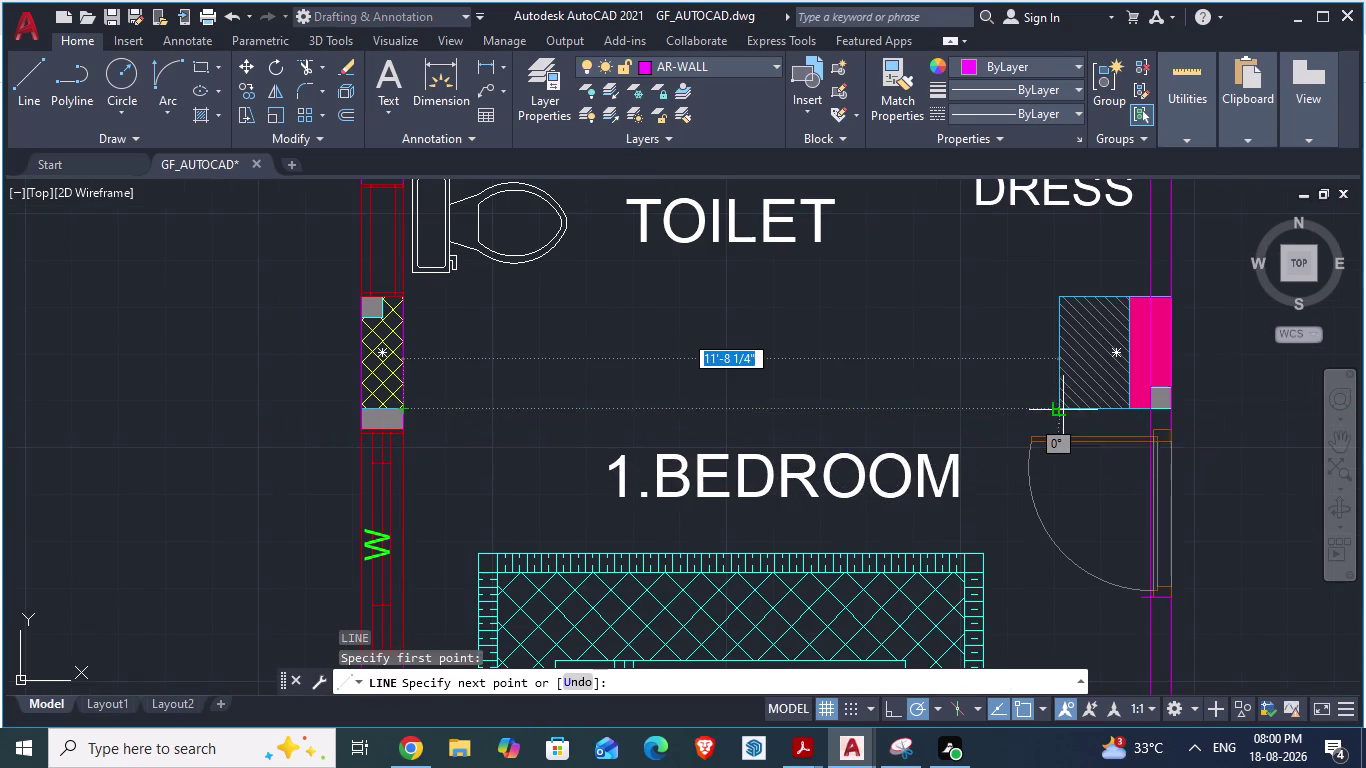
click(1063, 410)
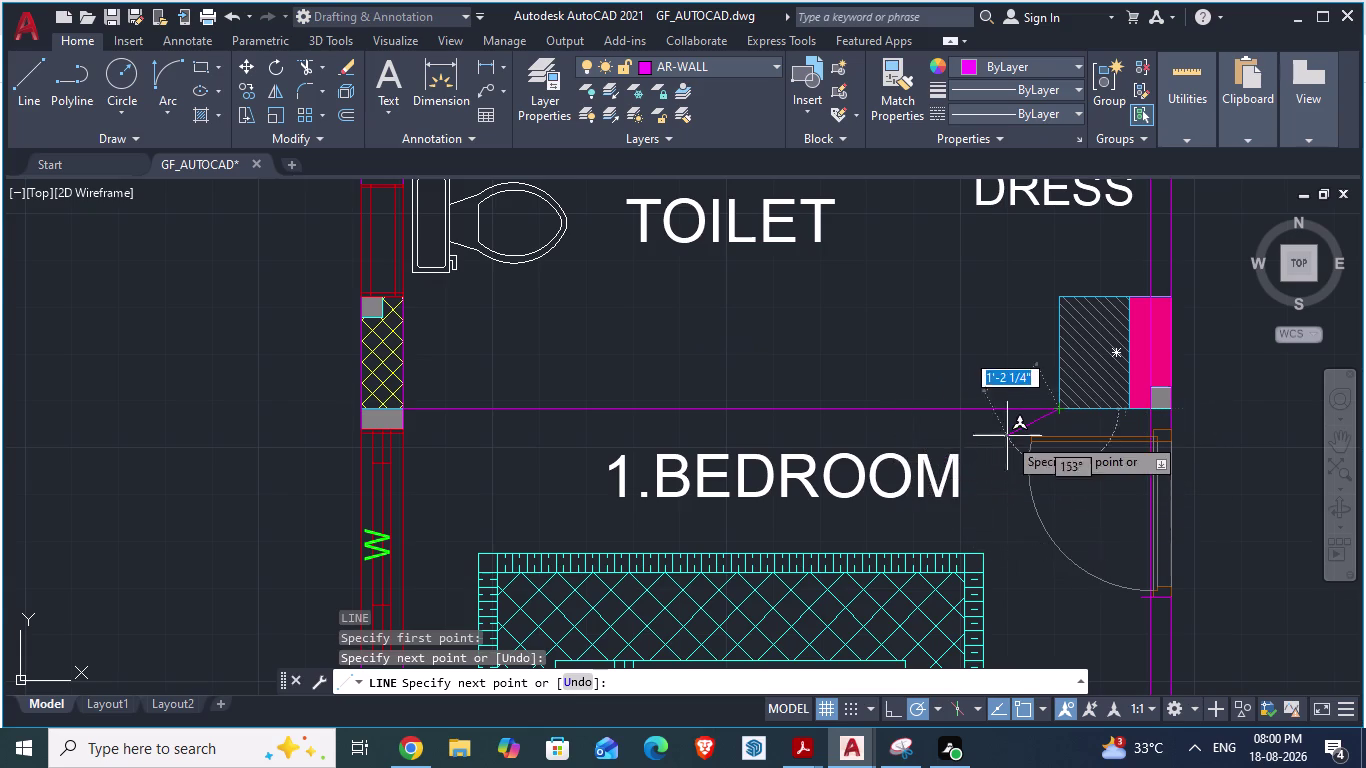
scroll(up, 3)
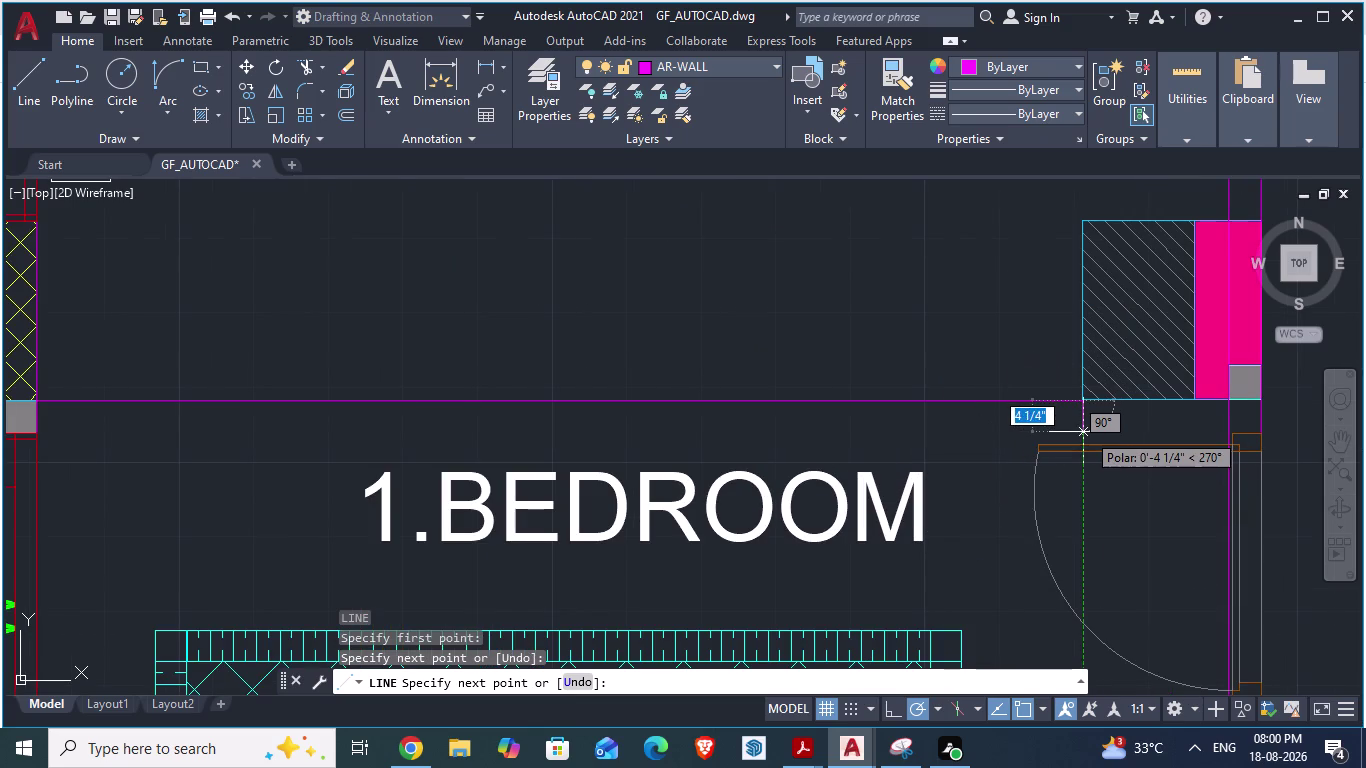
key(Escape)
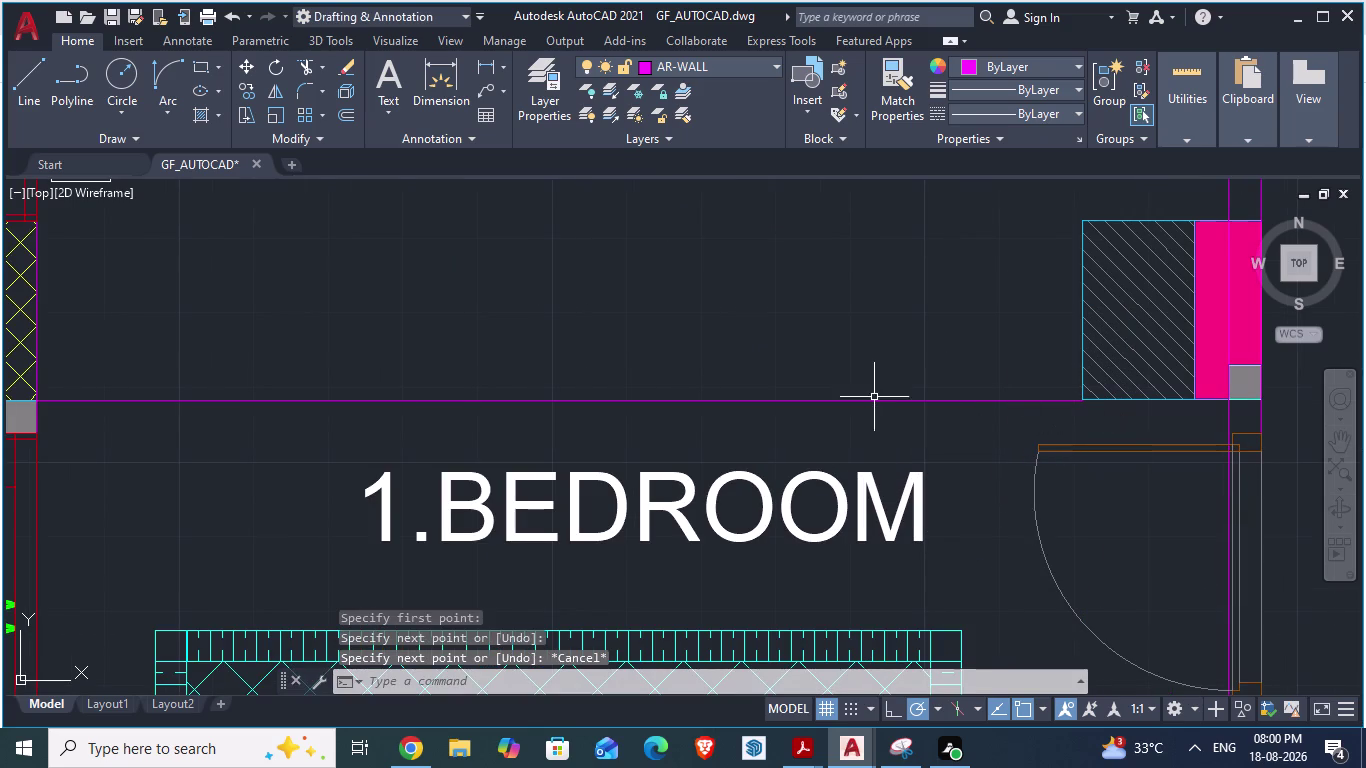
Offset the new wall line 4.5" downward to form the double wall.
key(o)
key(Return)
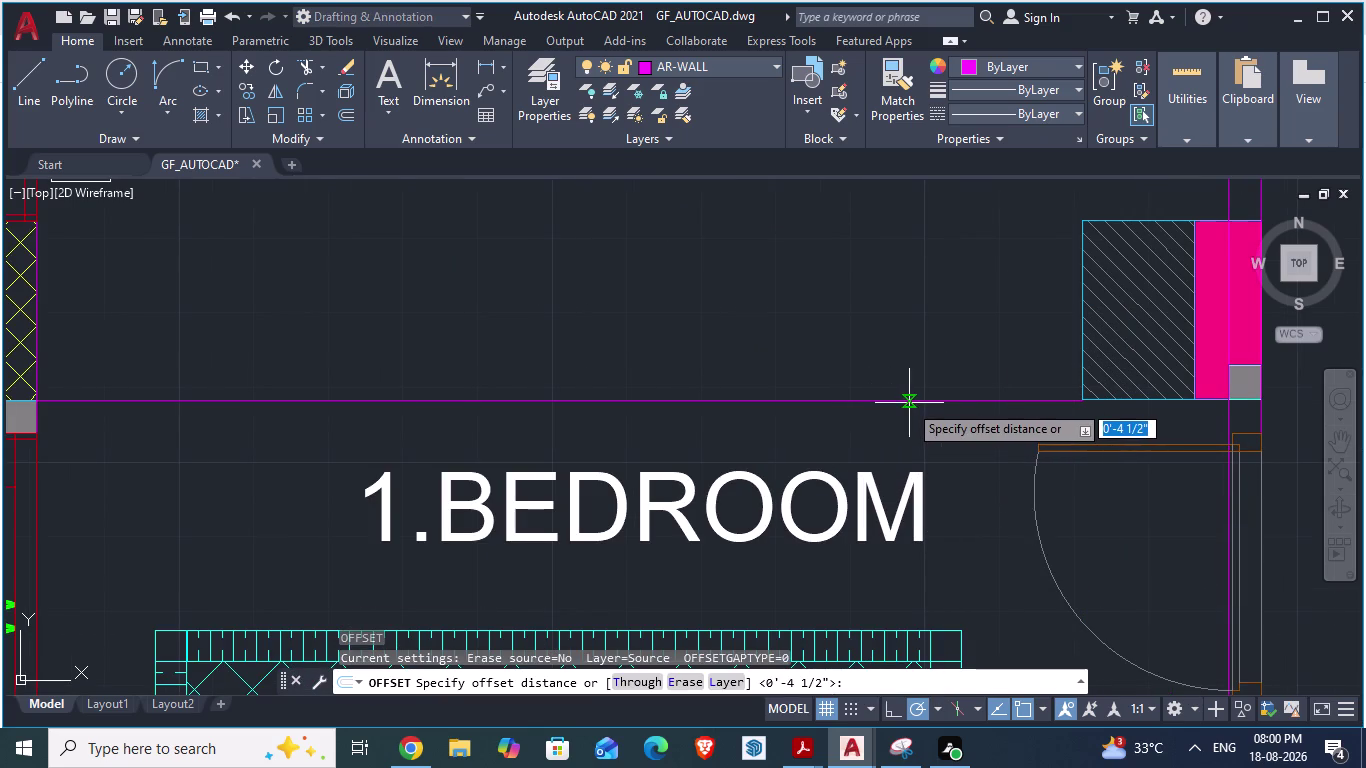
click(908, 403)
text(4)
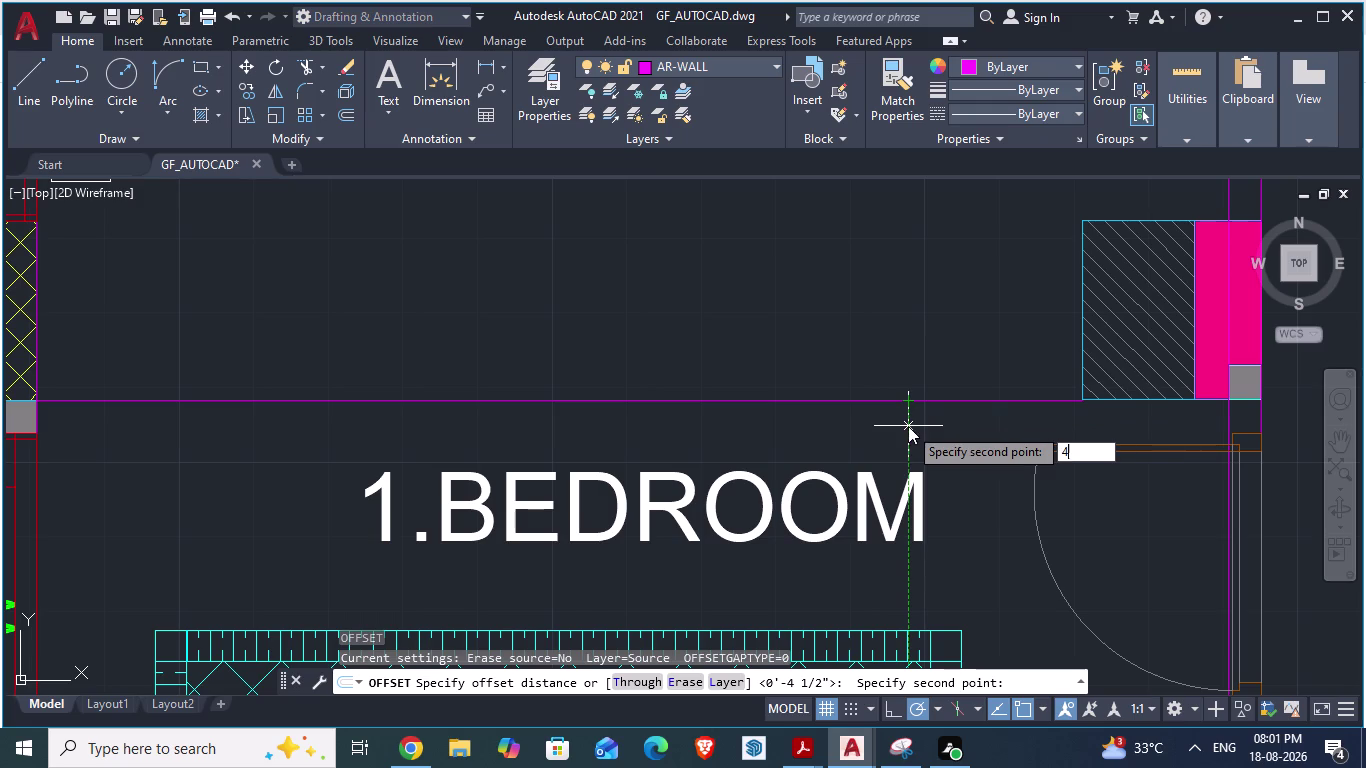
text(.5")
key(Return)
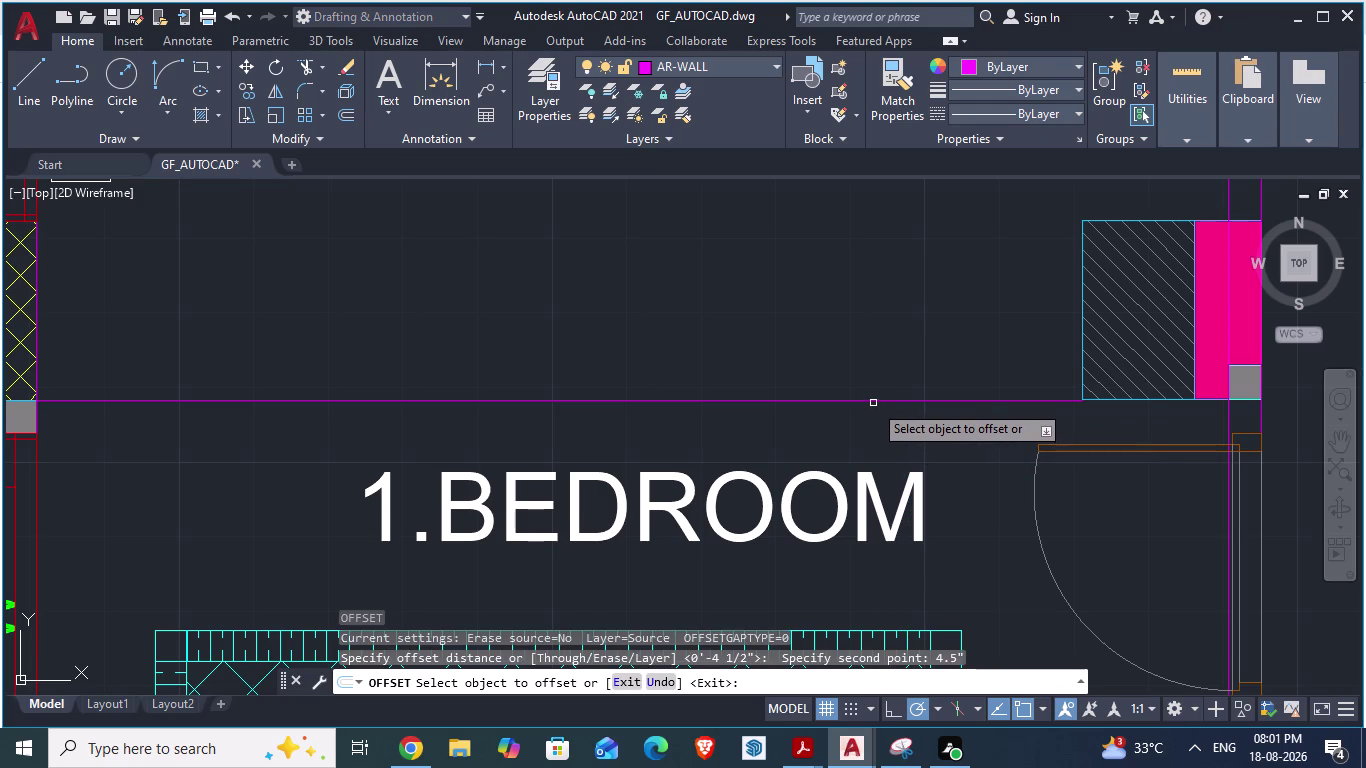
click(830, 400)
click(803, 453)
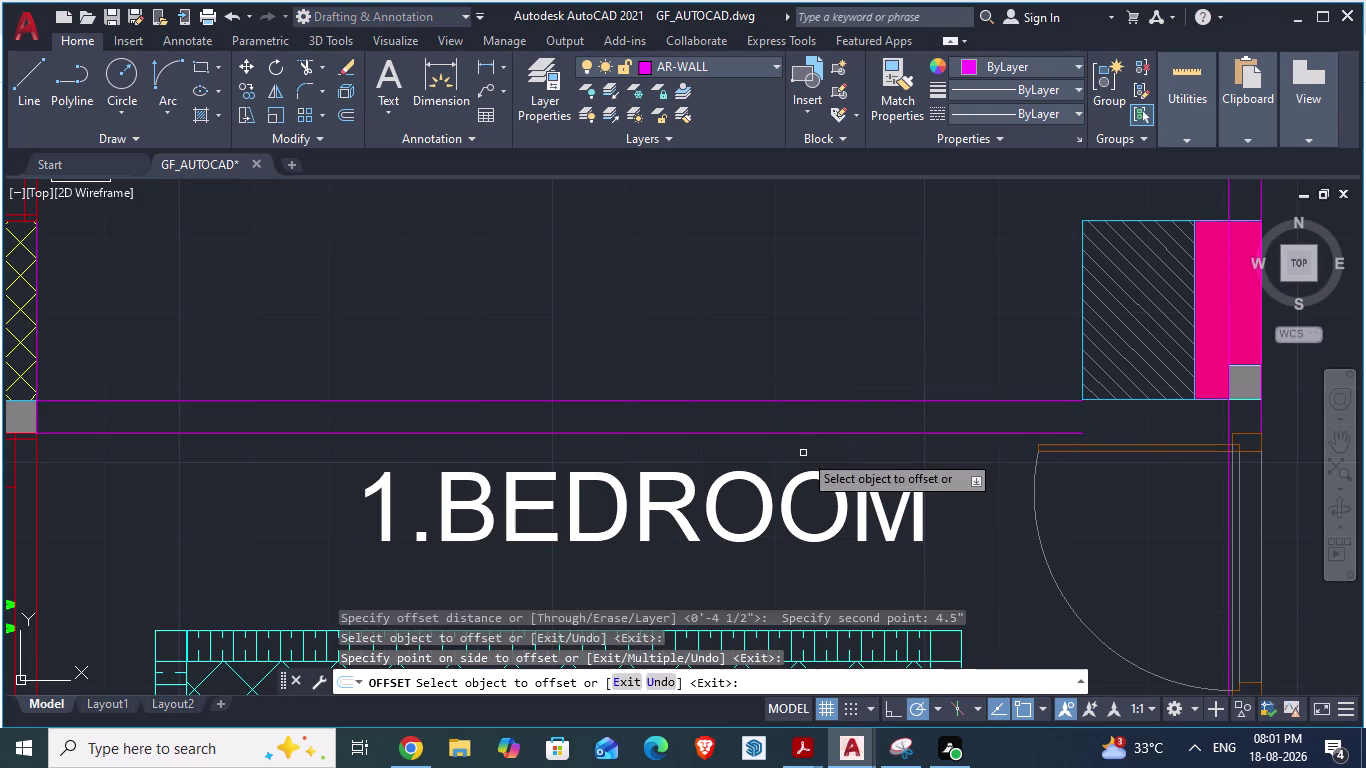
scroll(down, 3)
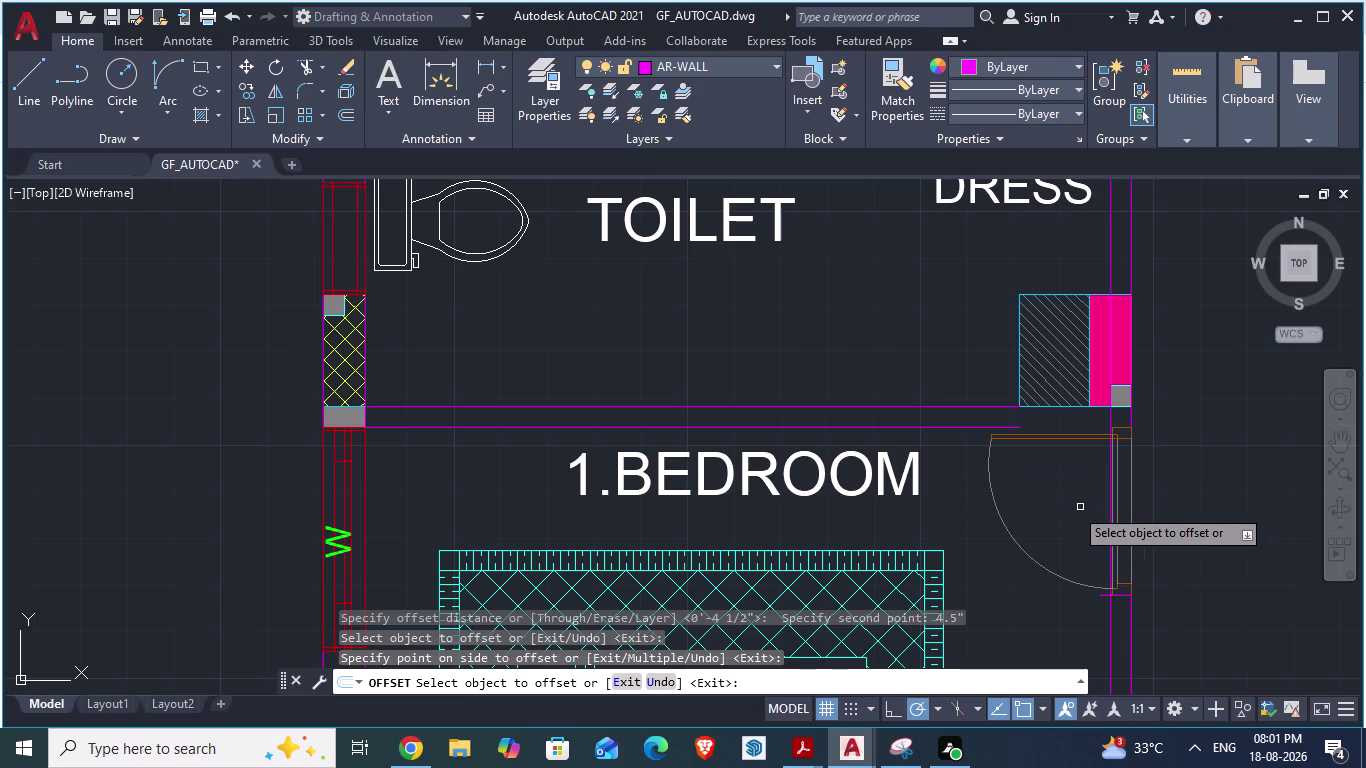
key(Escape)
Extend the lower wall line to the right wall and save the drawing.
key(e)
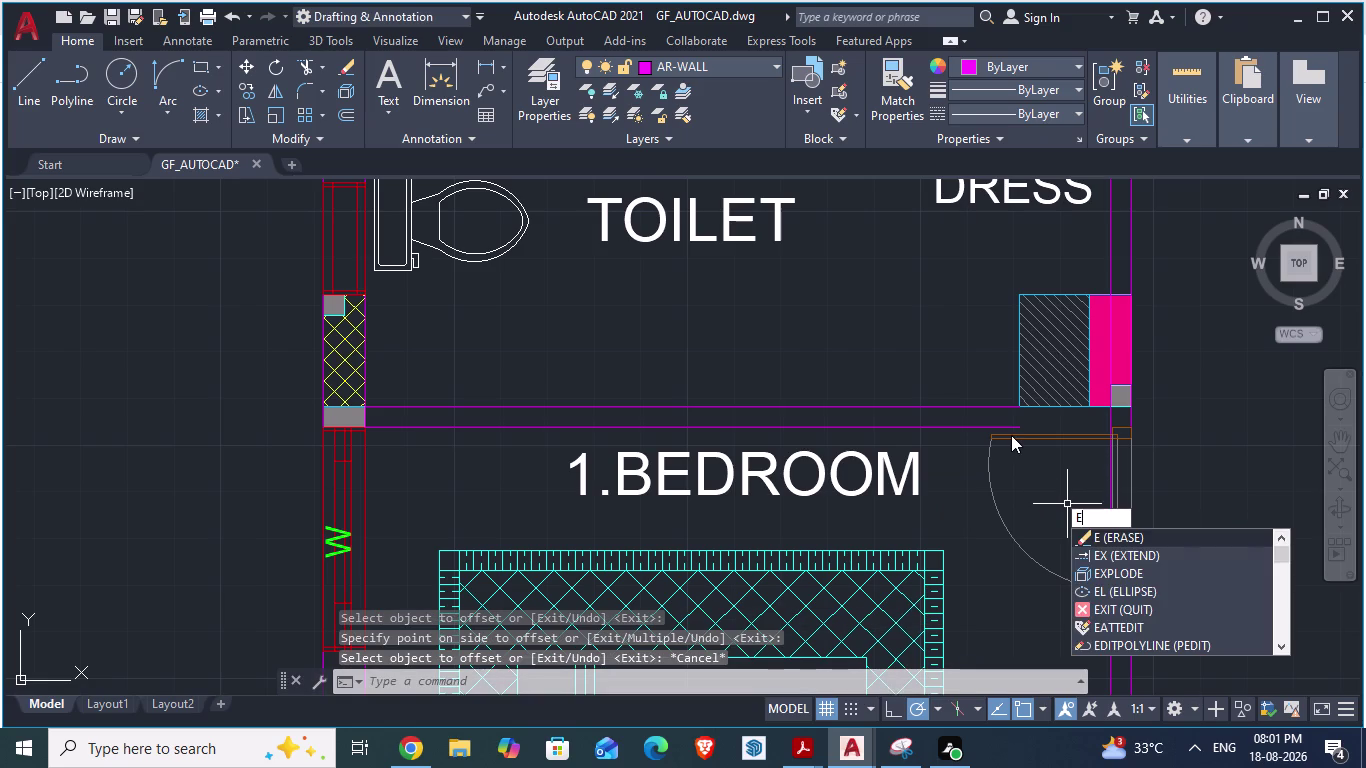
key(Return)
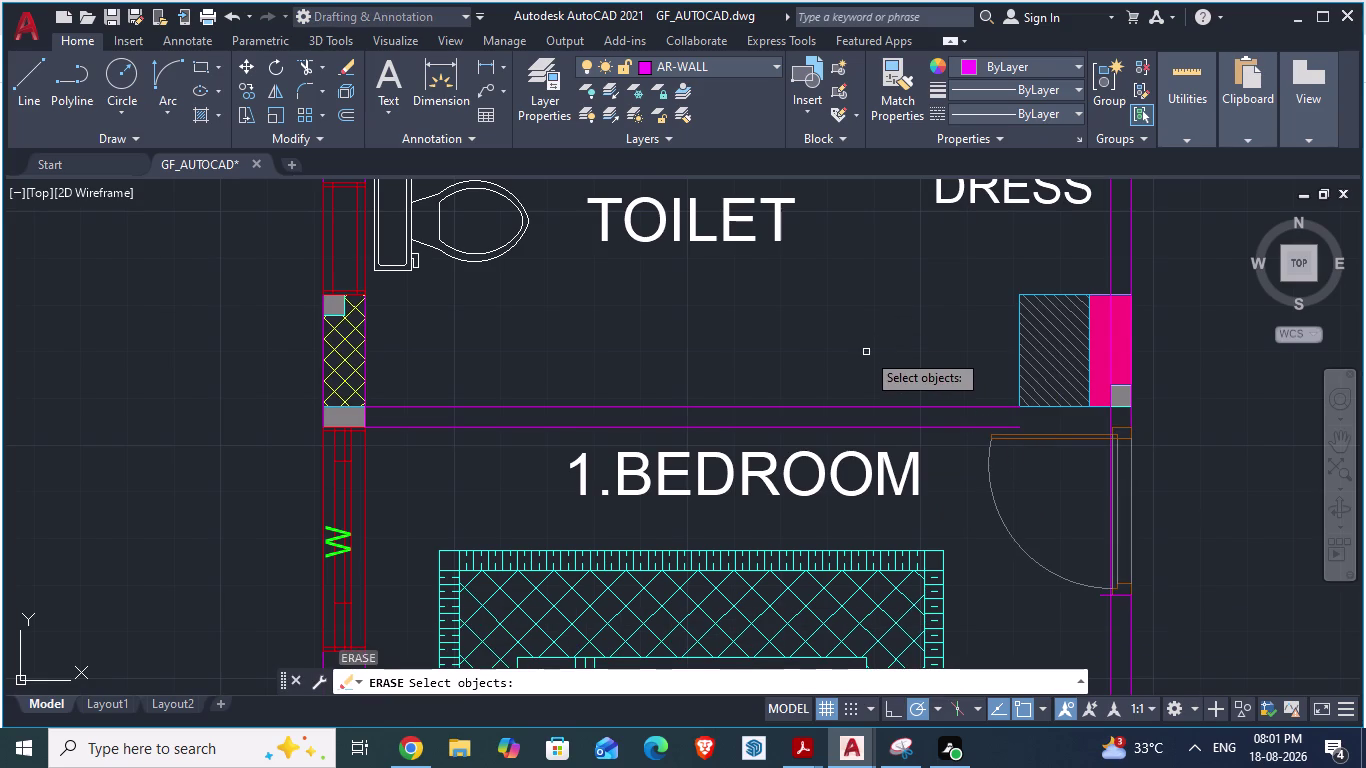
key(Escape)
key(Escape)
text(EX)
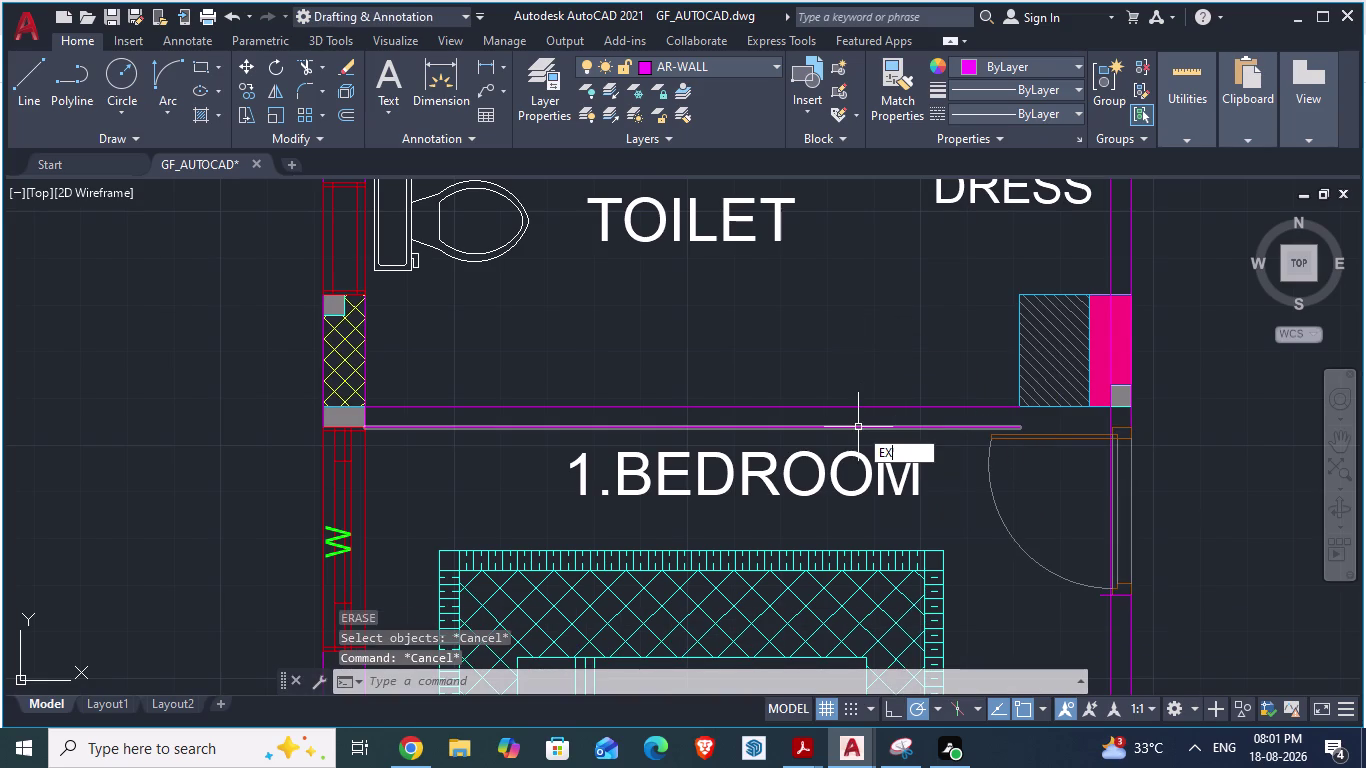
key(Return)
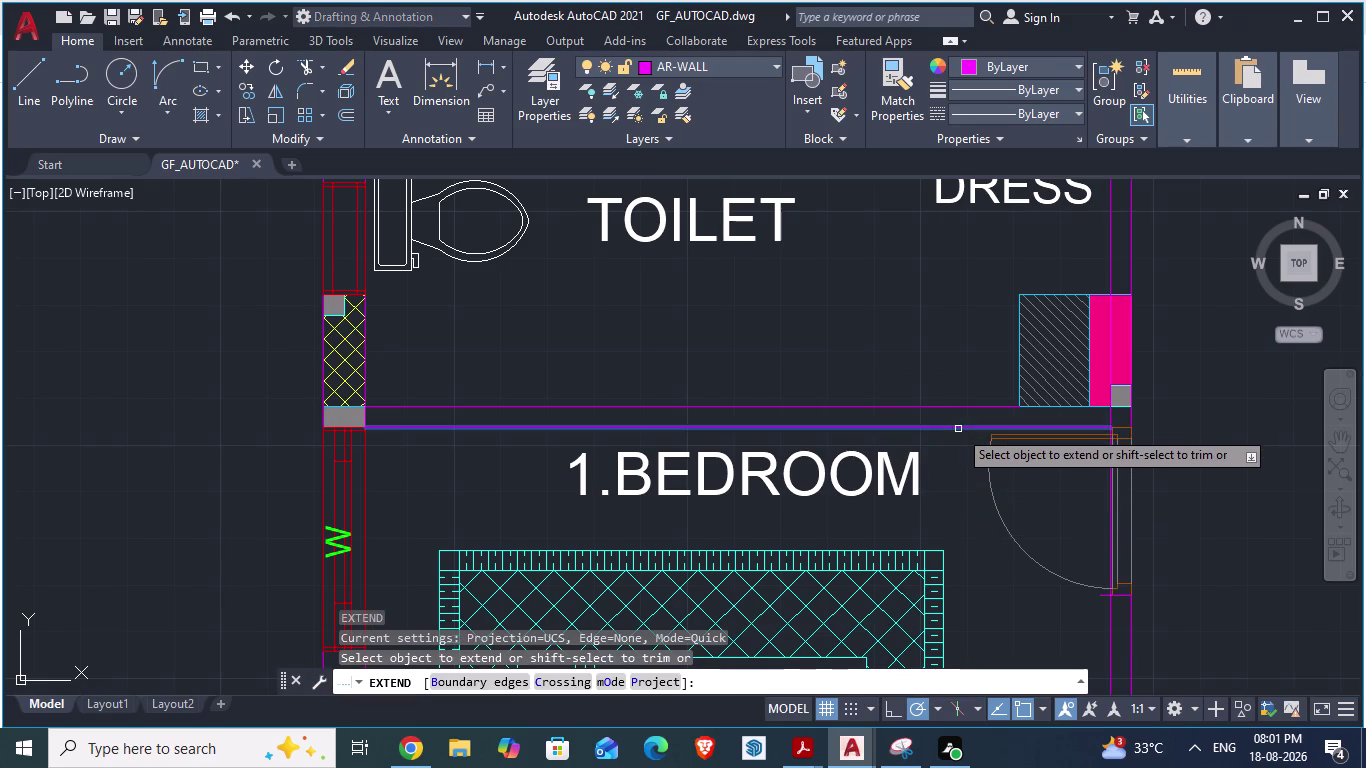
click(958, 429)
key(ctrl+s)
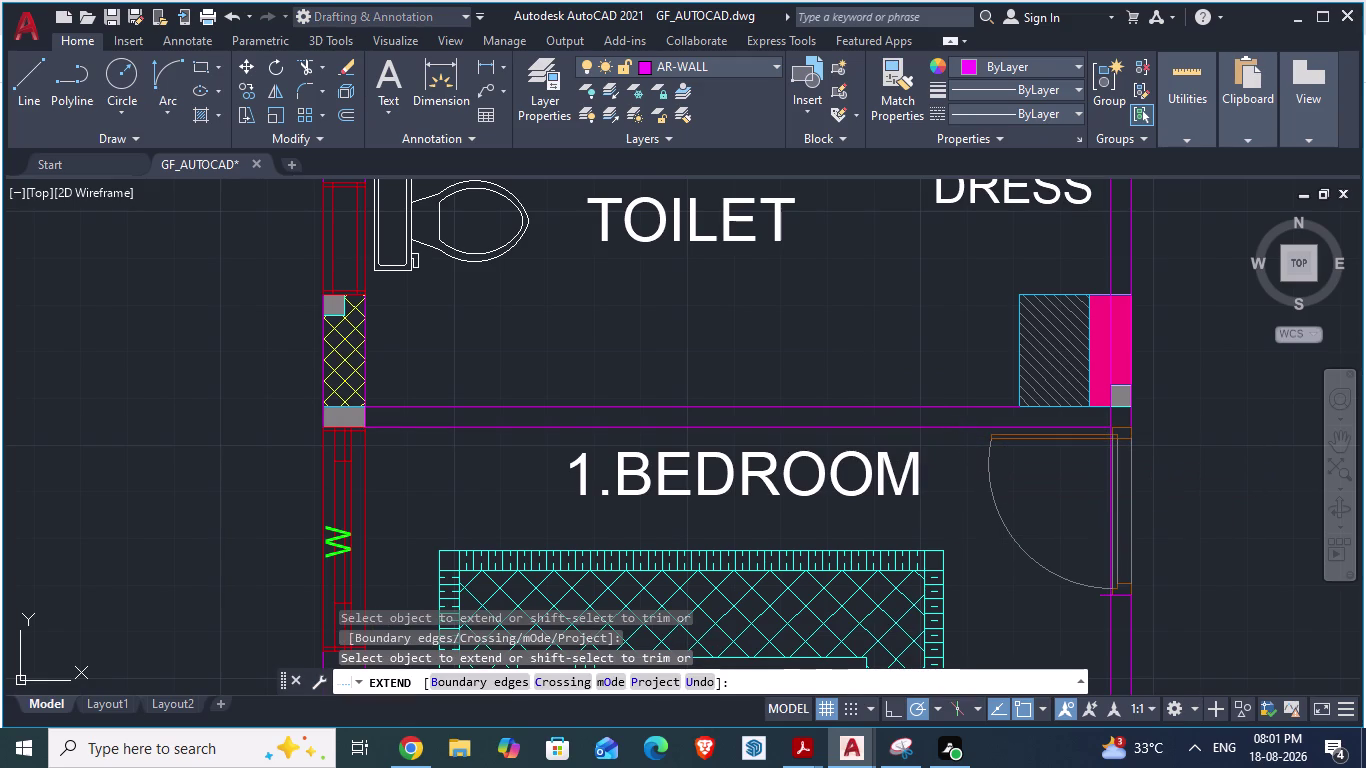
key(Escape)
scroll(down, 3)
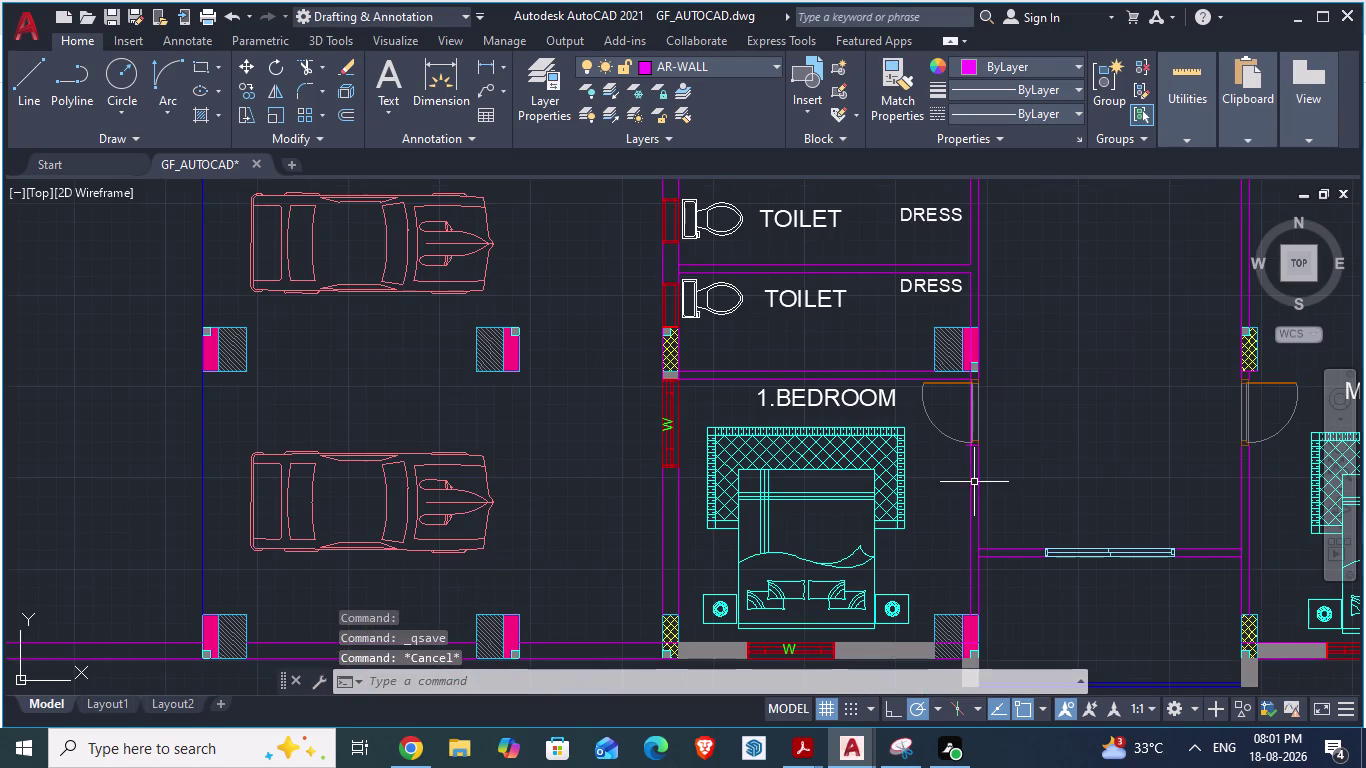
key(alt+Tab)
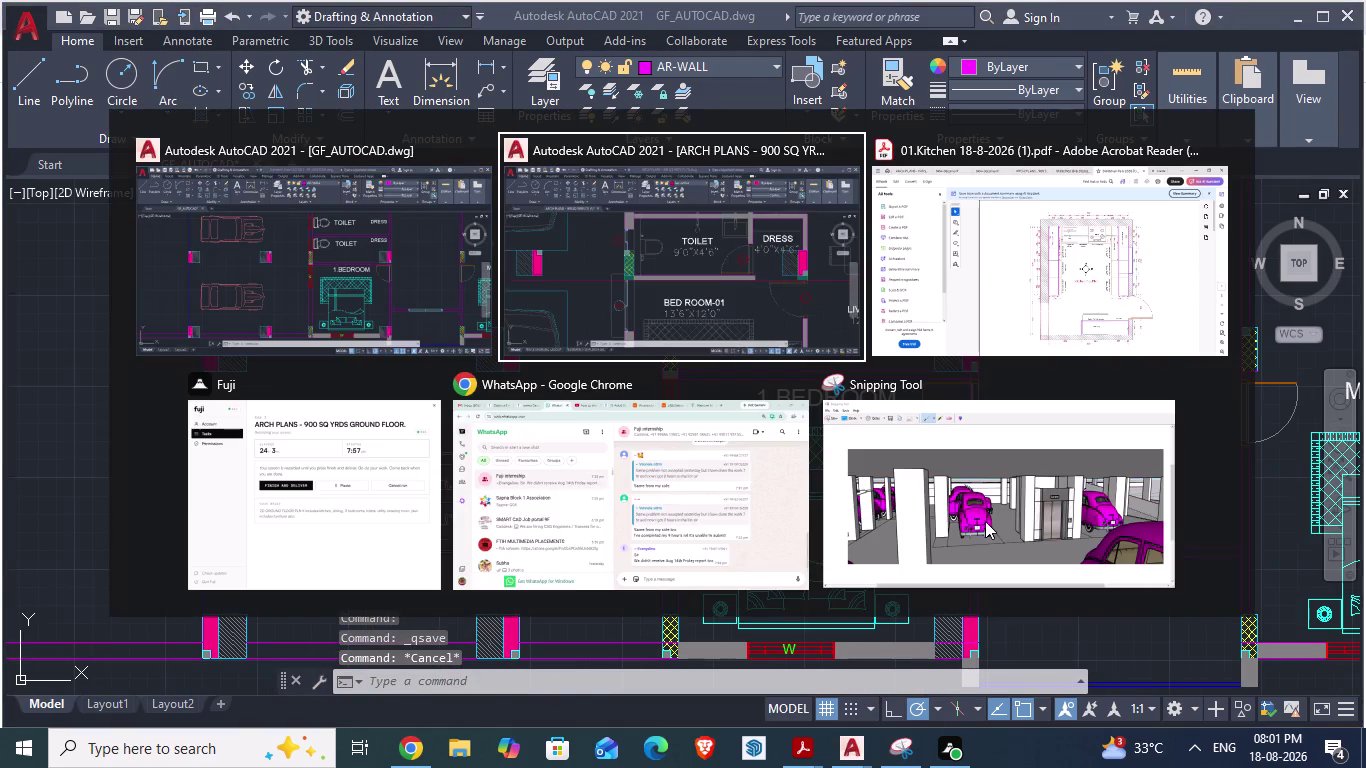
scroll(down, 3)
scroll(up, 3)
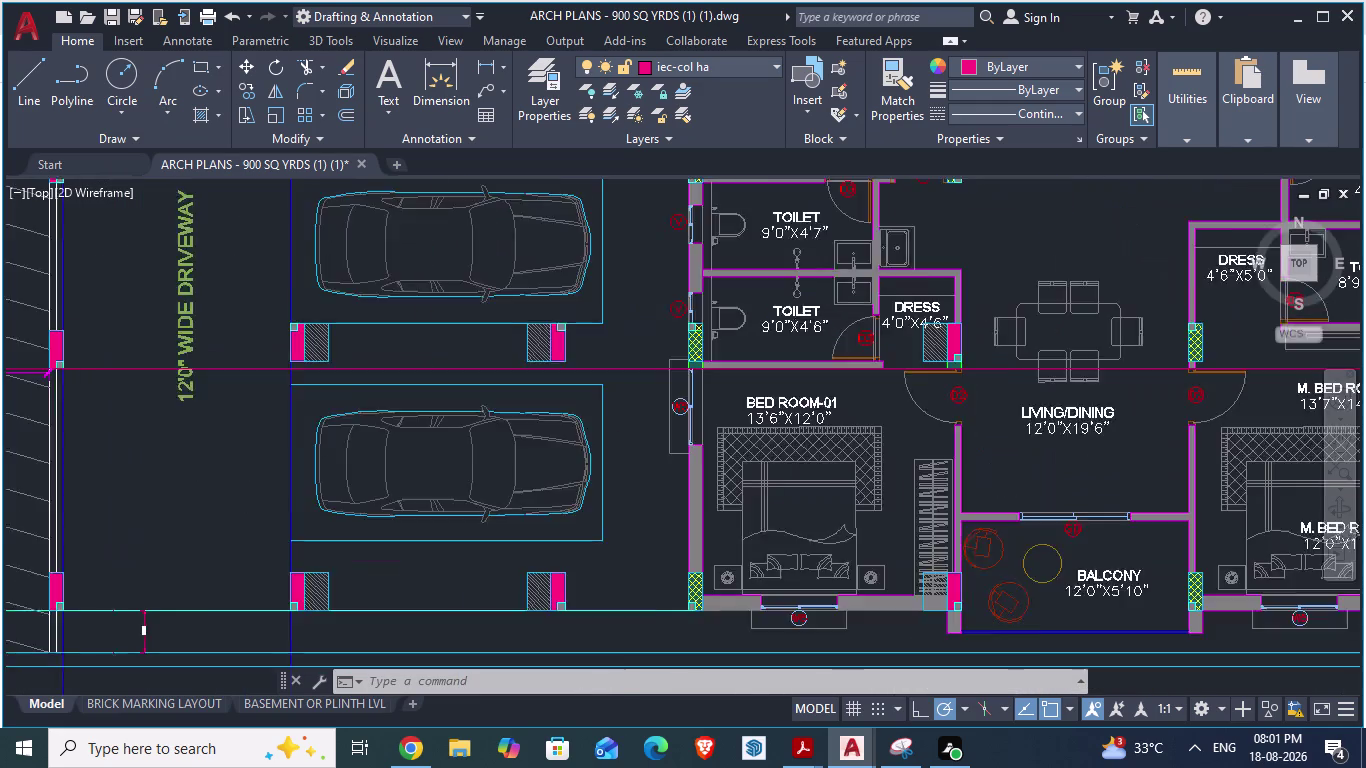
key(alt+Tab)
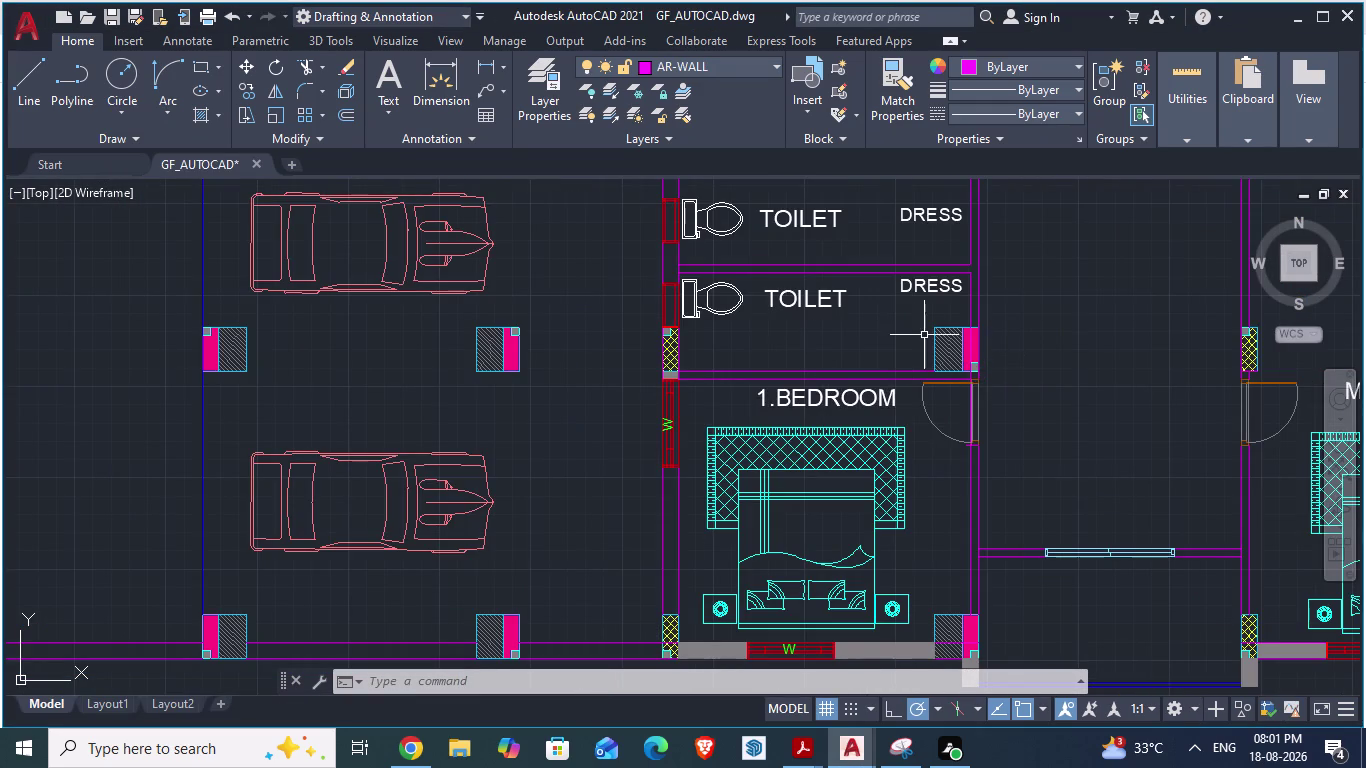
key(alt+Tab)
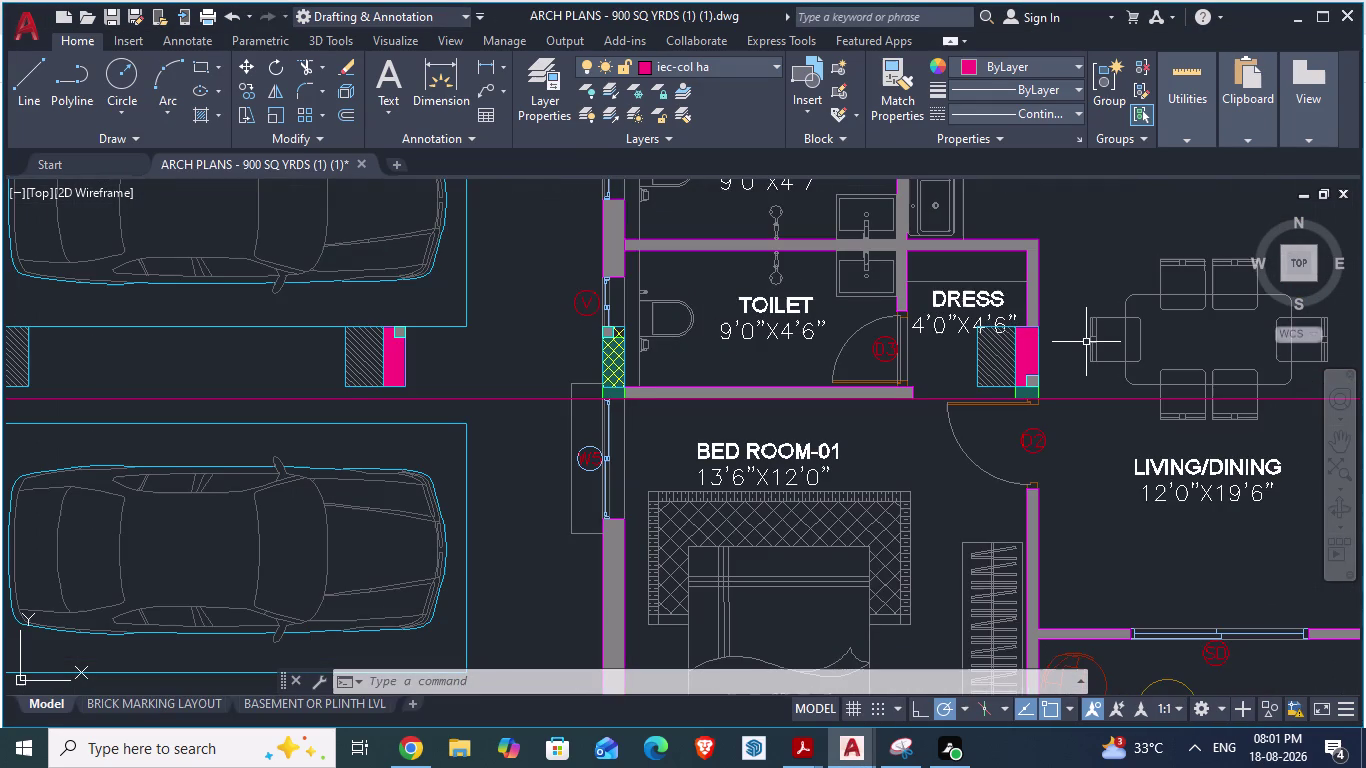
scroll(up, 3)
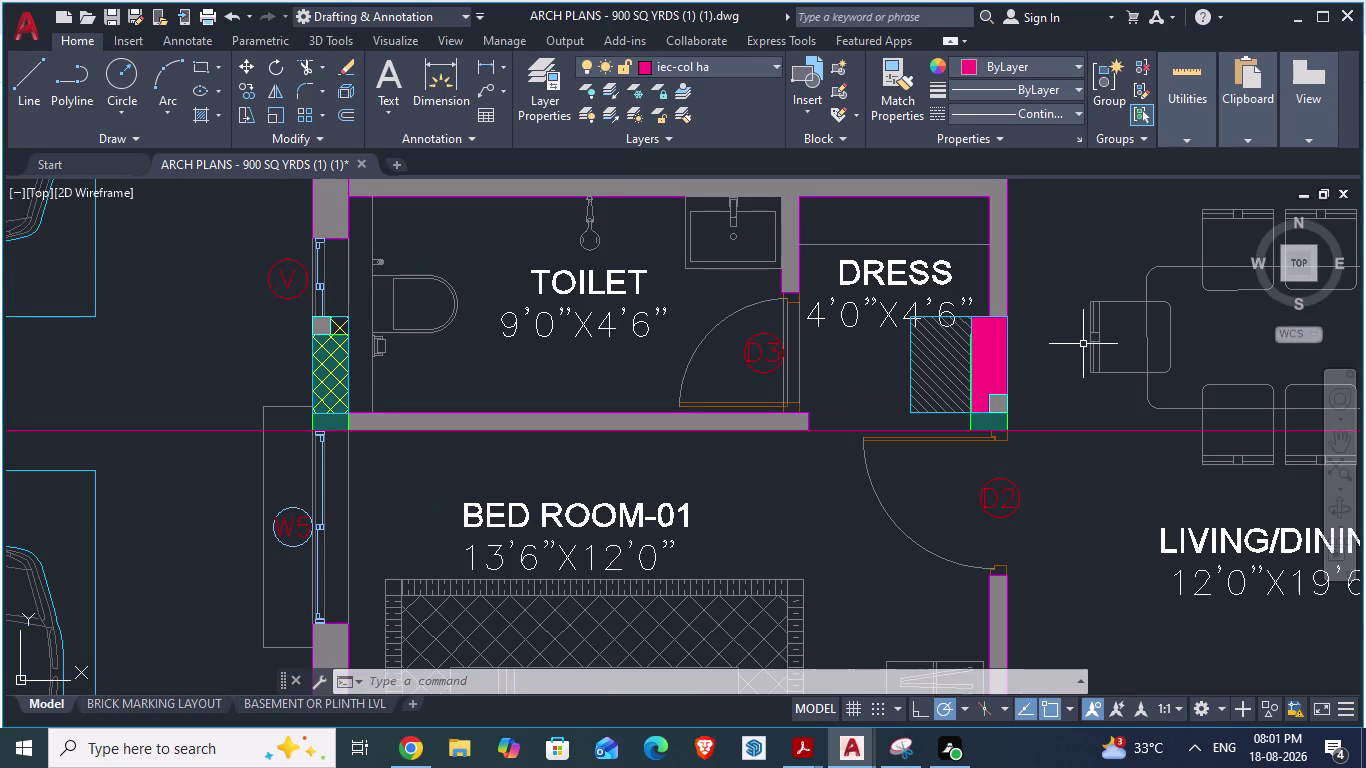
key(alt+Tab)
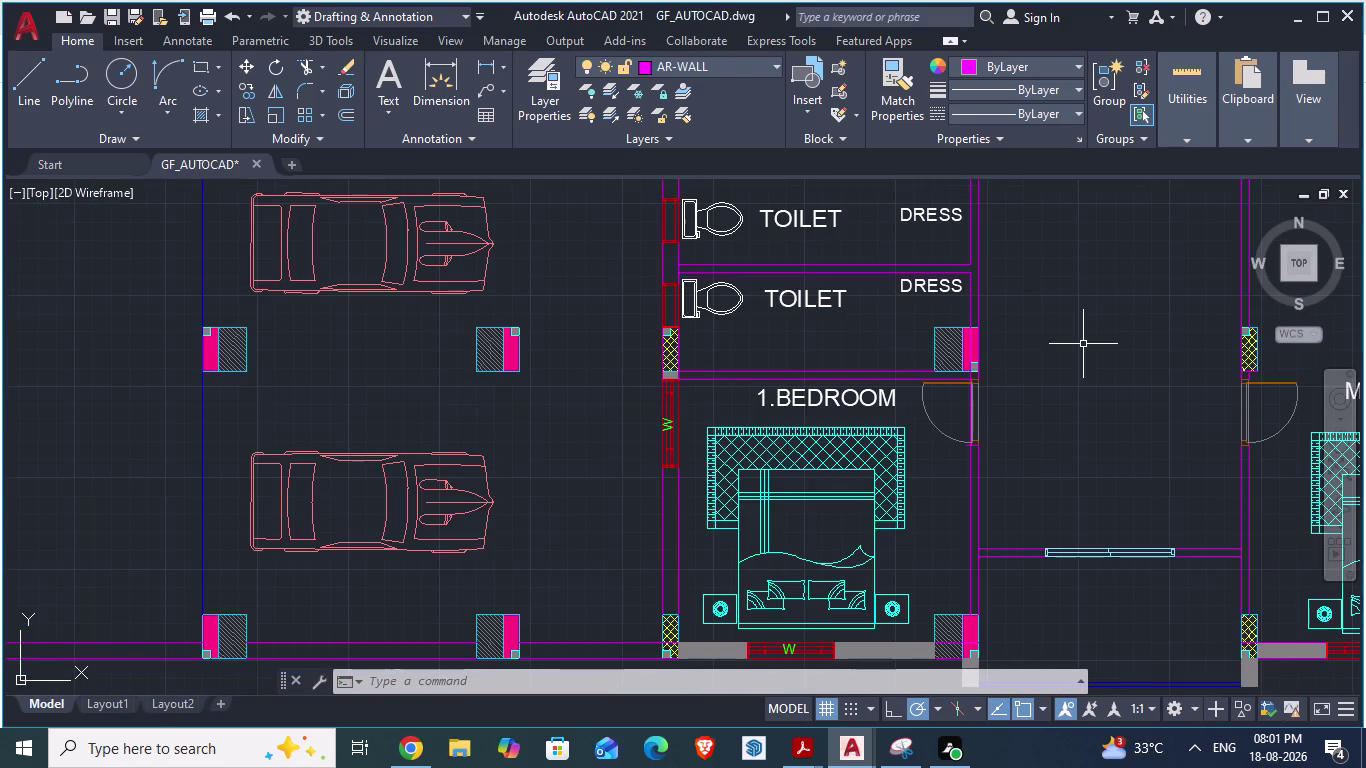
key(alt+Tab)
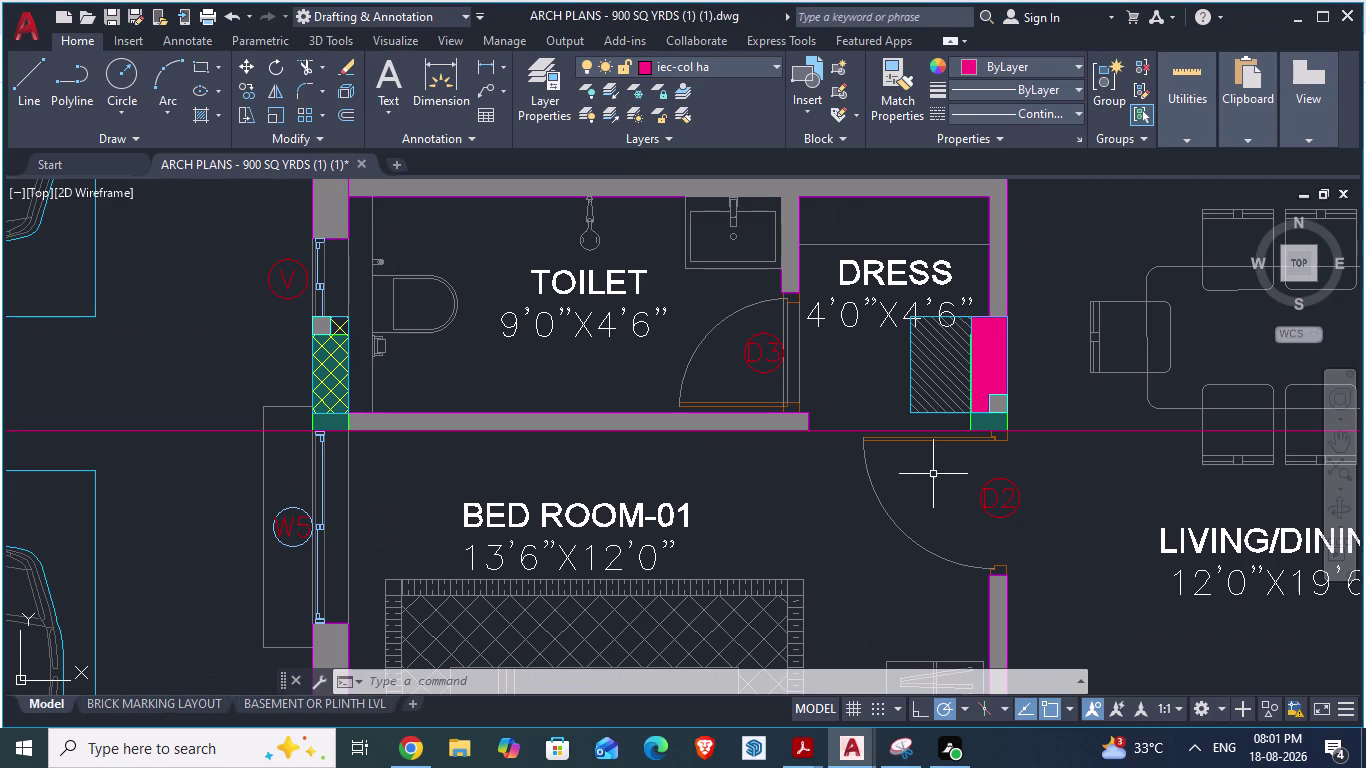
key(alt+Tab)
scroll(down, 3)
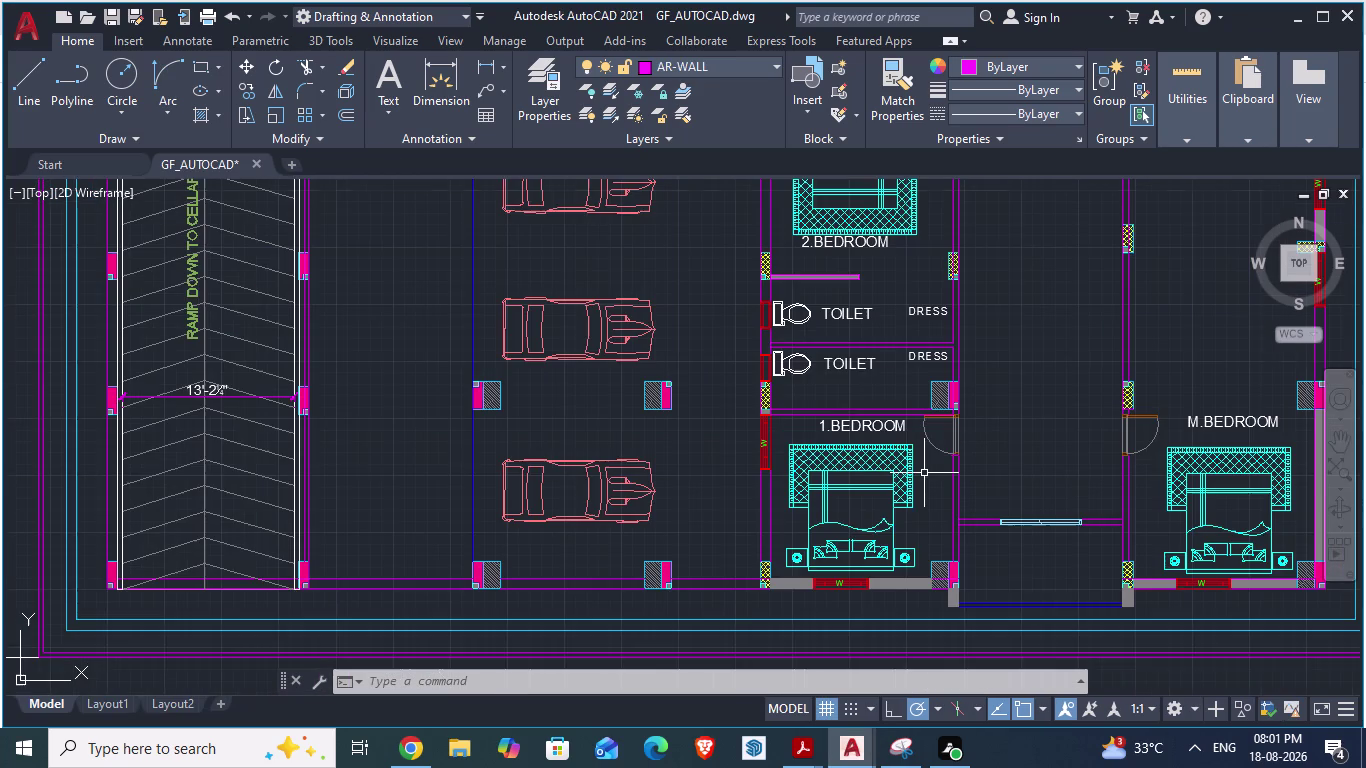
key(alt+Tab)
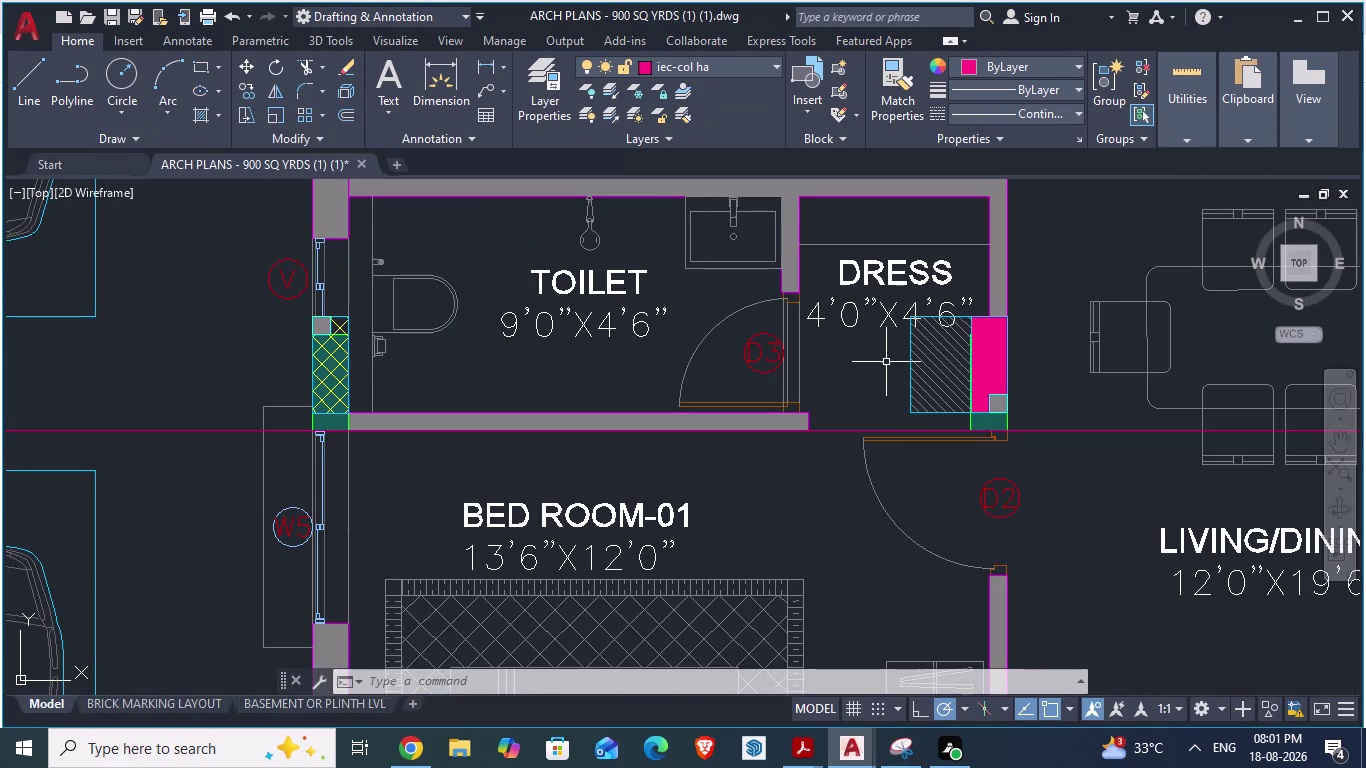
scroll(down, 3)
scroll(down, 3)
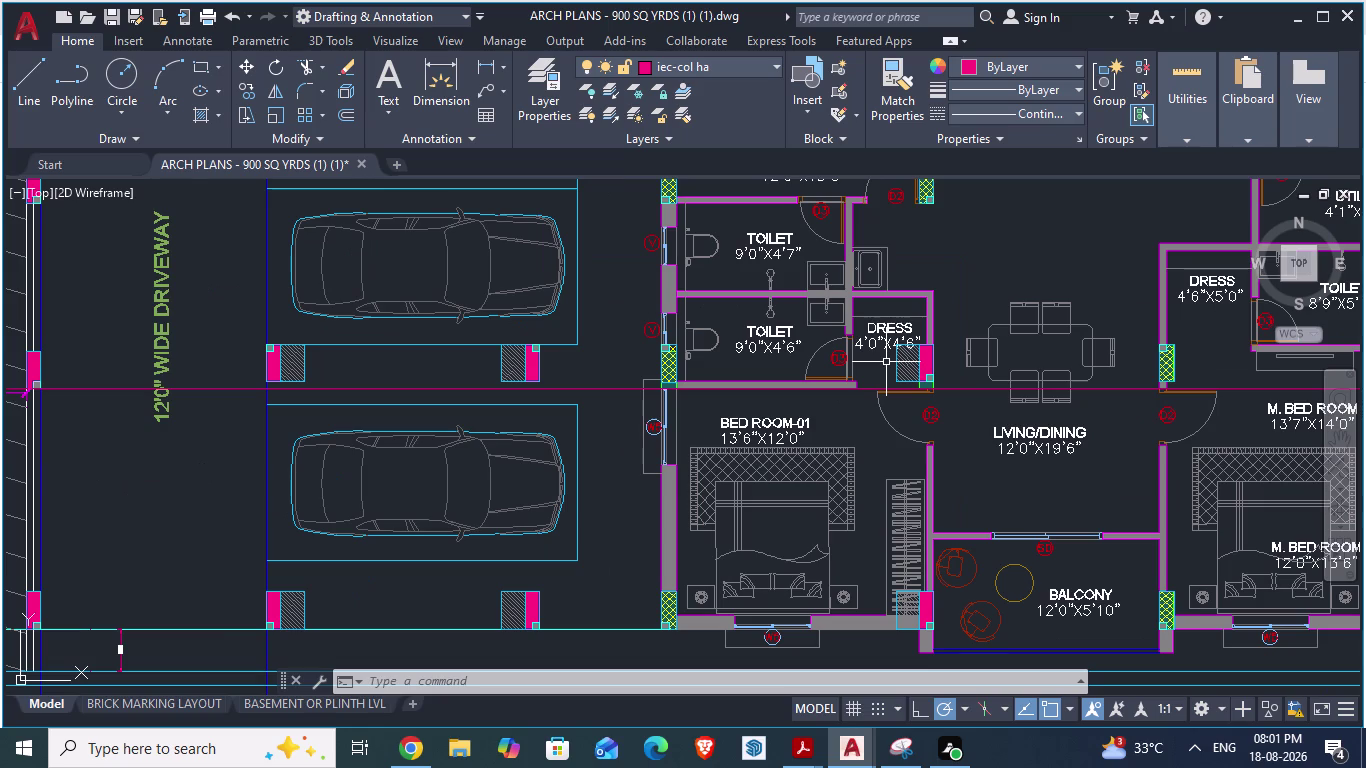
key(alt+Tab)
scroll(up, 3)
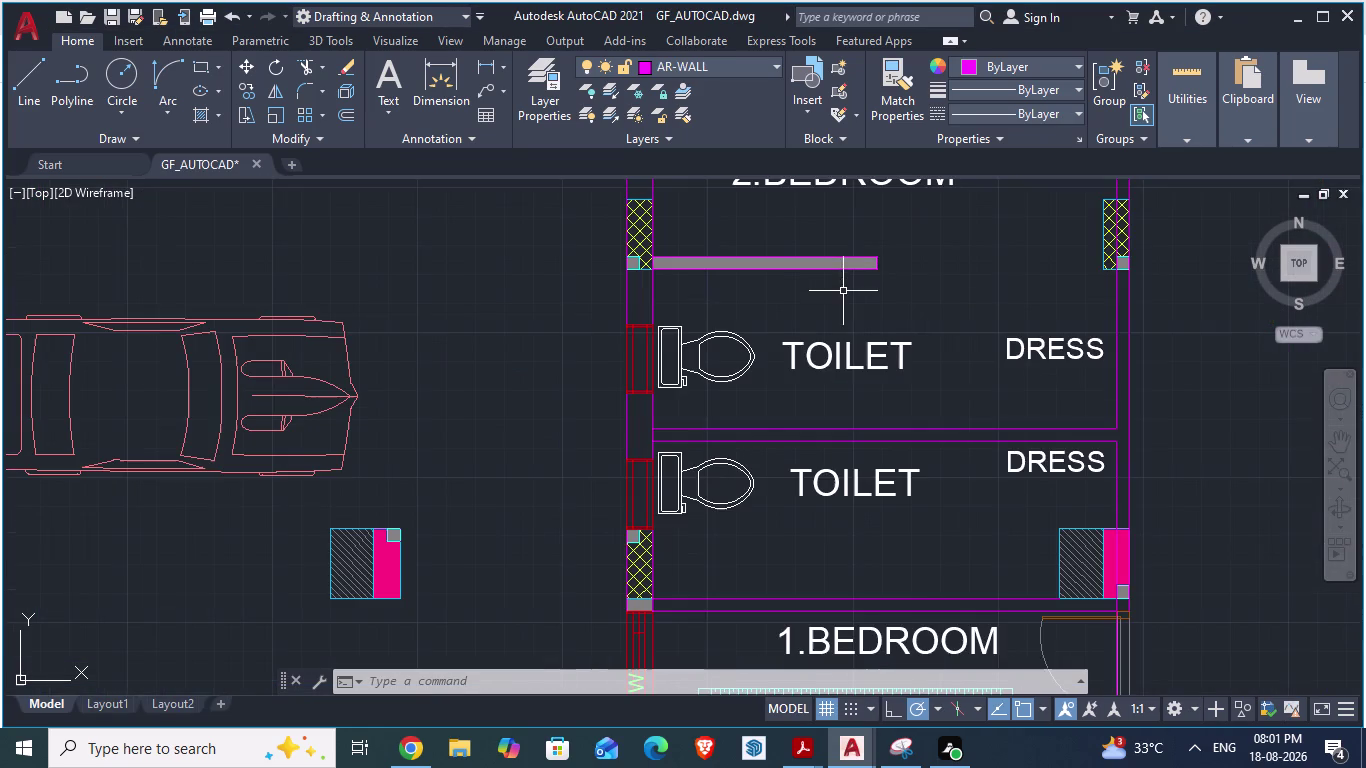
key(alt+Tab)
scroll(up, 3)
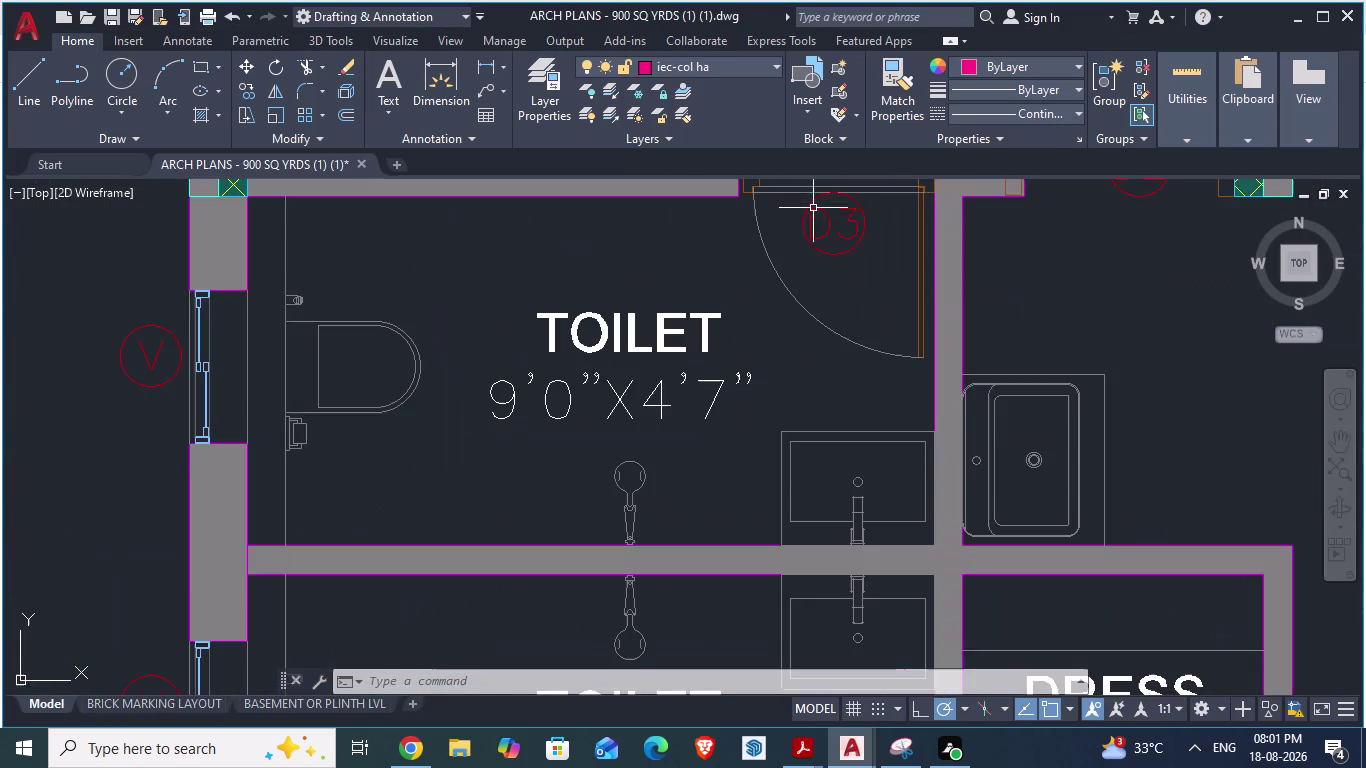
scroll(down, 3)
key(alt+Tab)
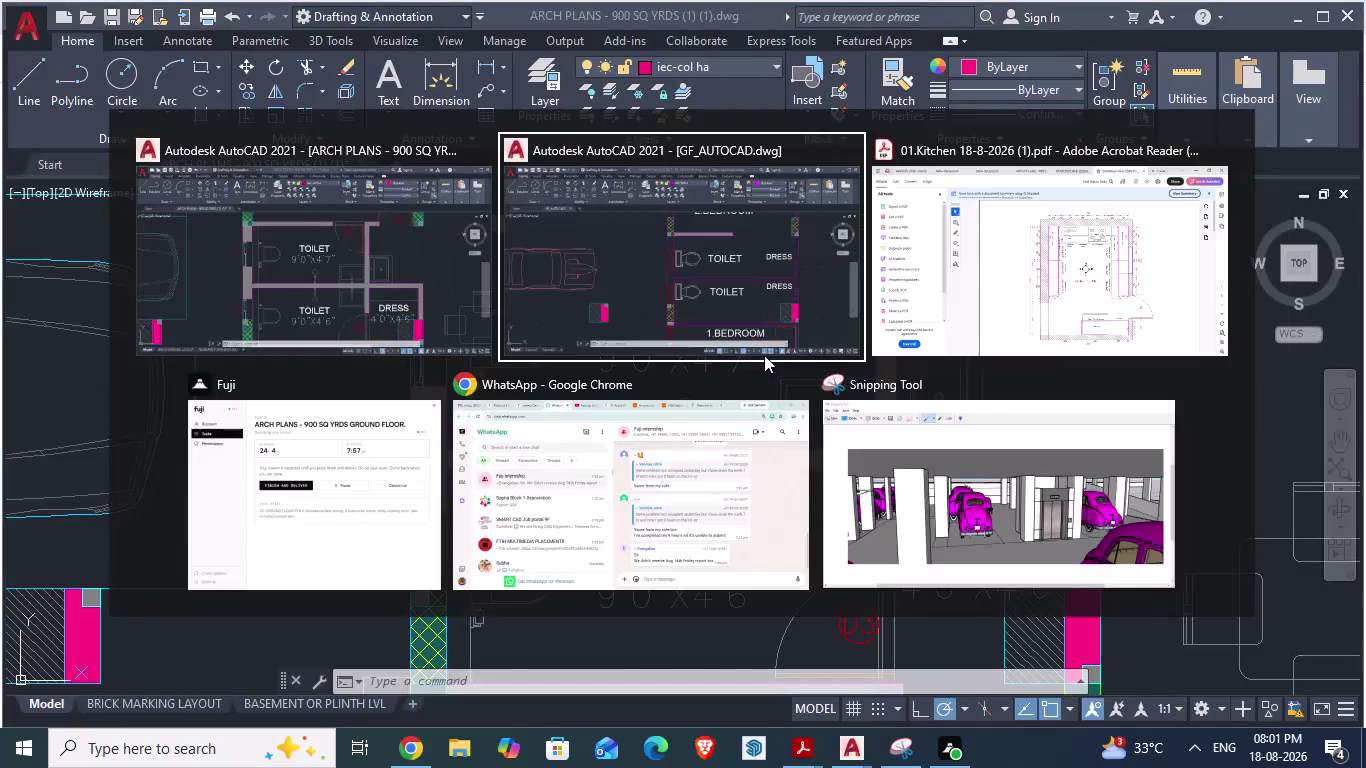
scroll(down, 3)
scroll(down, 3)
scroll(down, 3)
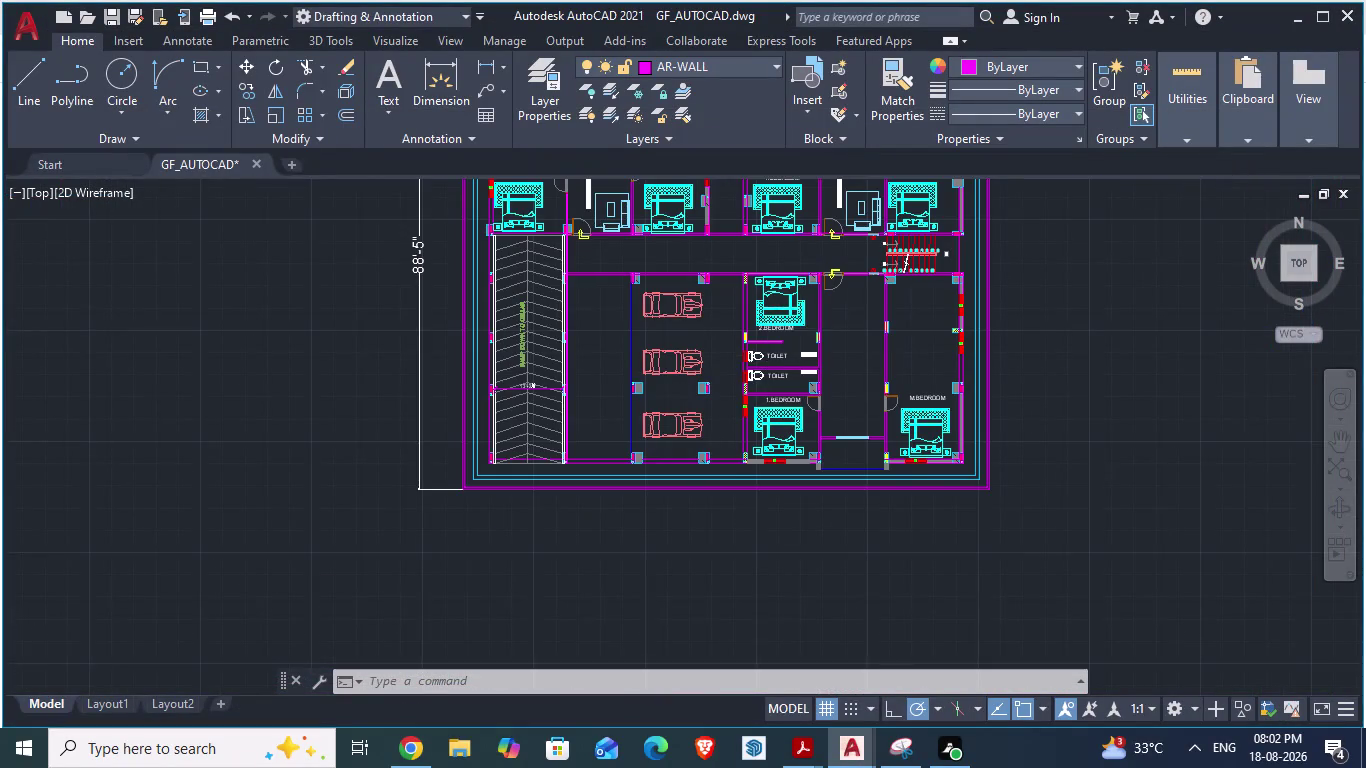
Zoom in on the 2.BEDROOM and upper TOILET wall opening to inspect the door.
scroll(down, 3)
scroll(up, 3)
scroll(up, 3)
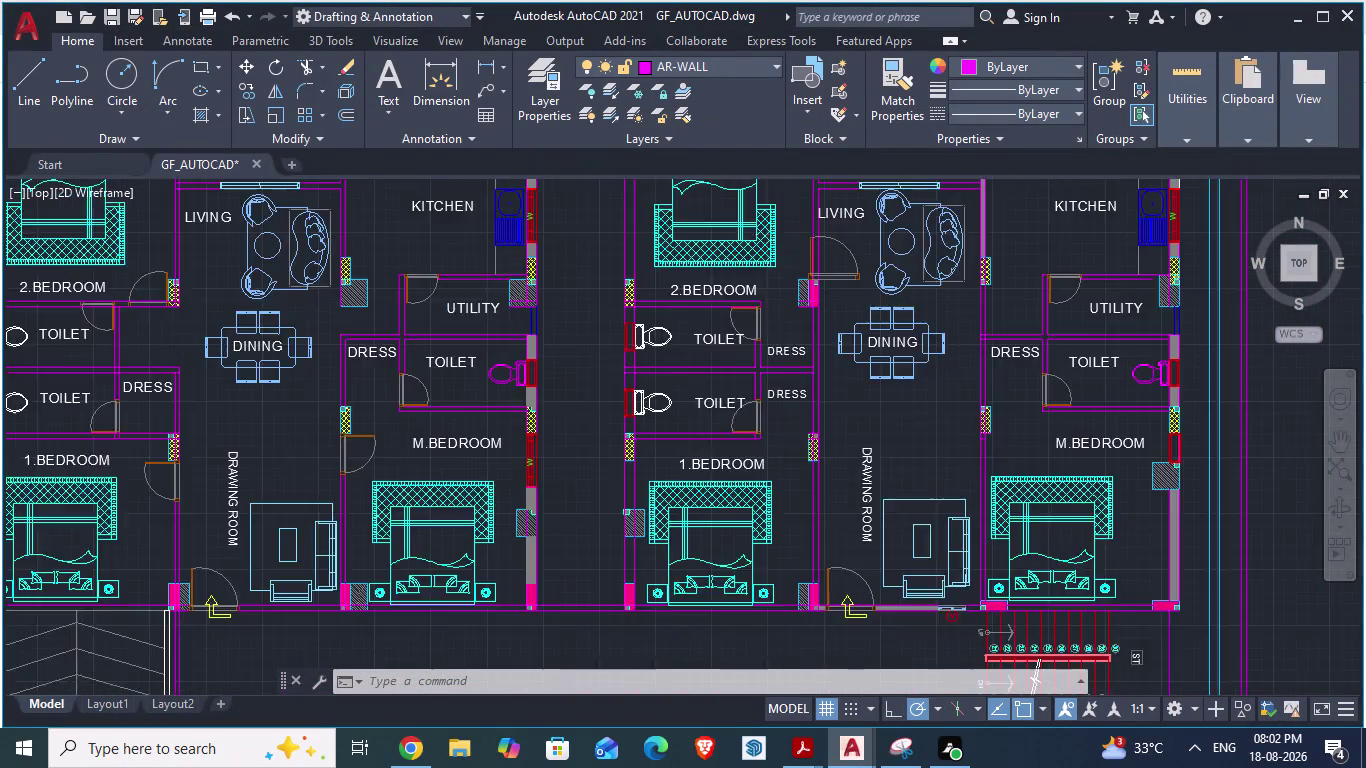
scroll(down, 3)
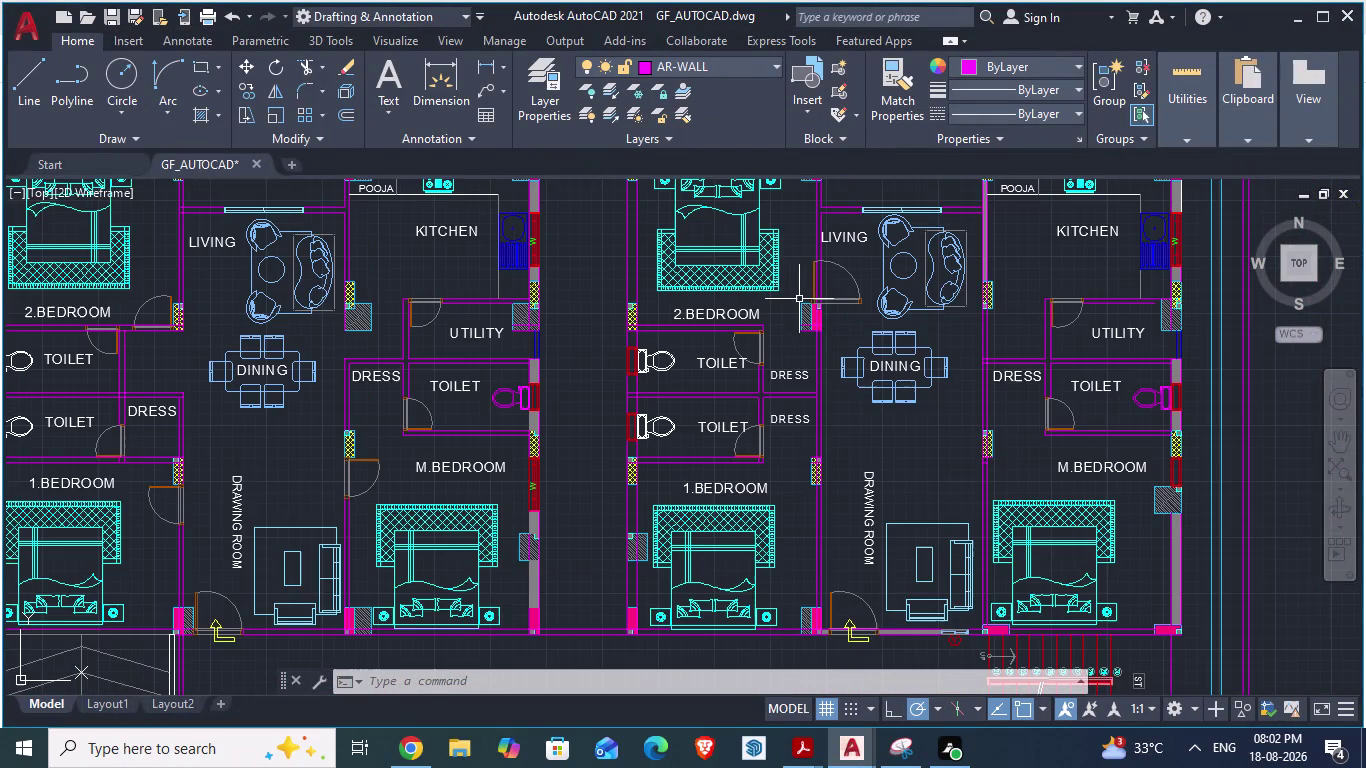
scroll(down, 3)
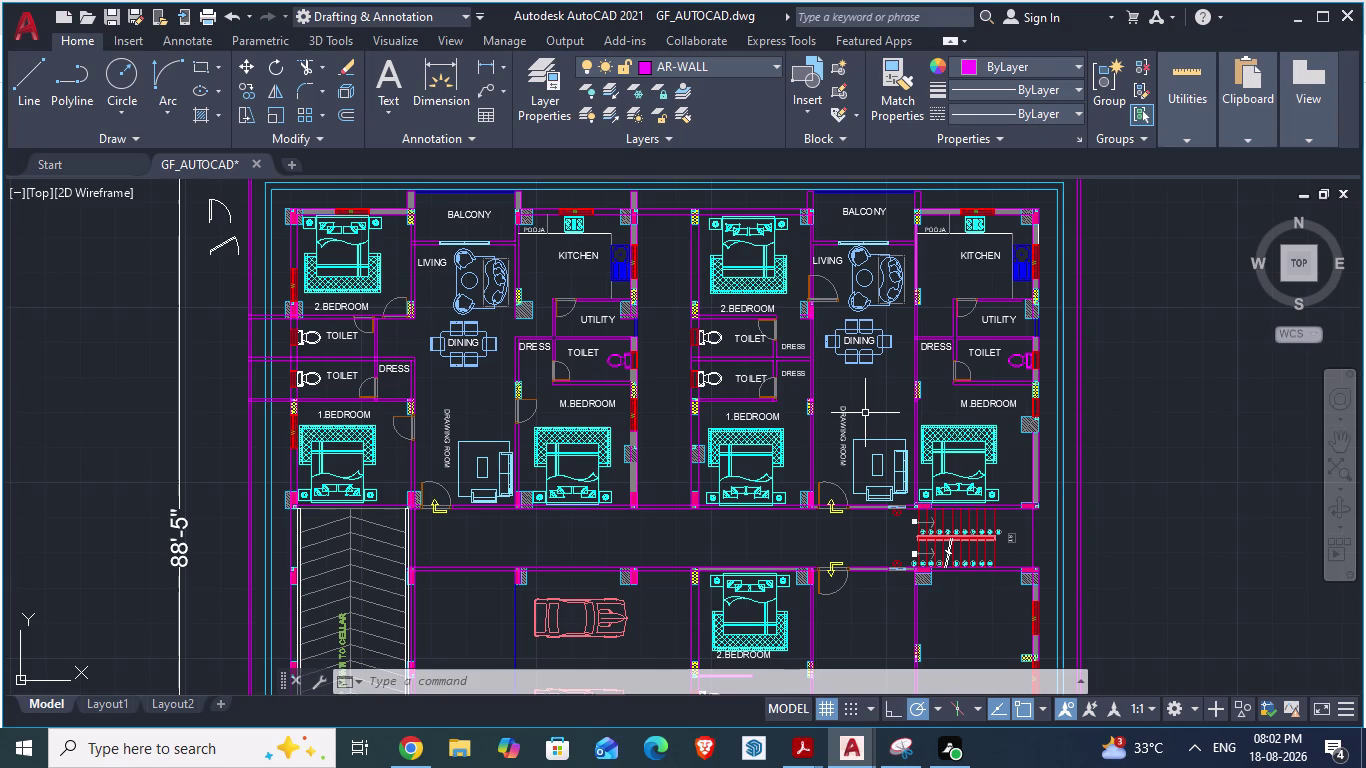
scroll(up, 3)
scroll(up, 3)
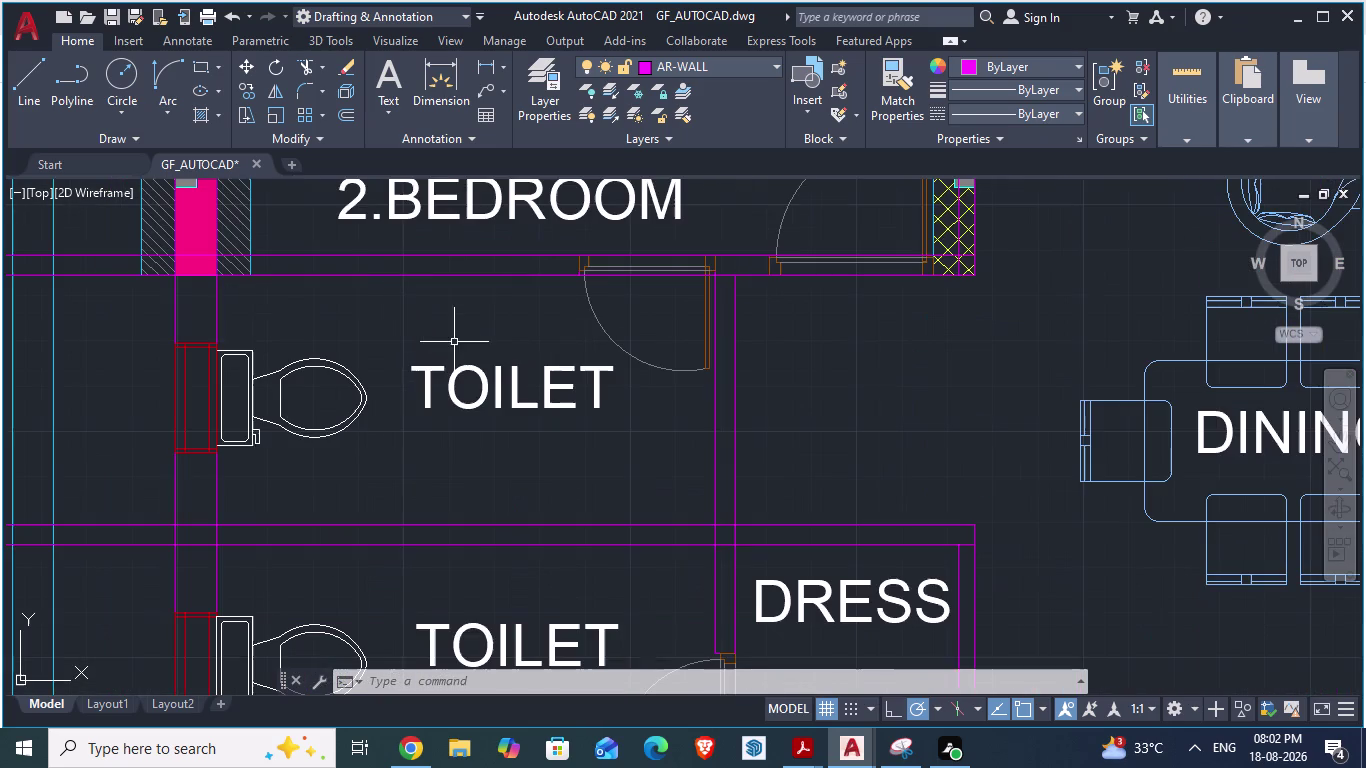
Select and inspect the toilet door below 2.BEDROOM, then clear the selection.
click(590, 271)
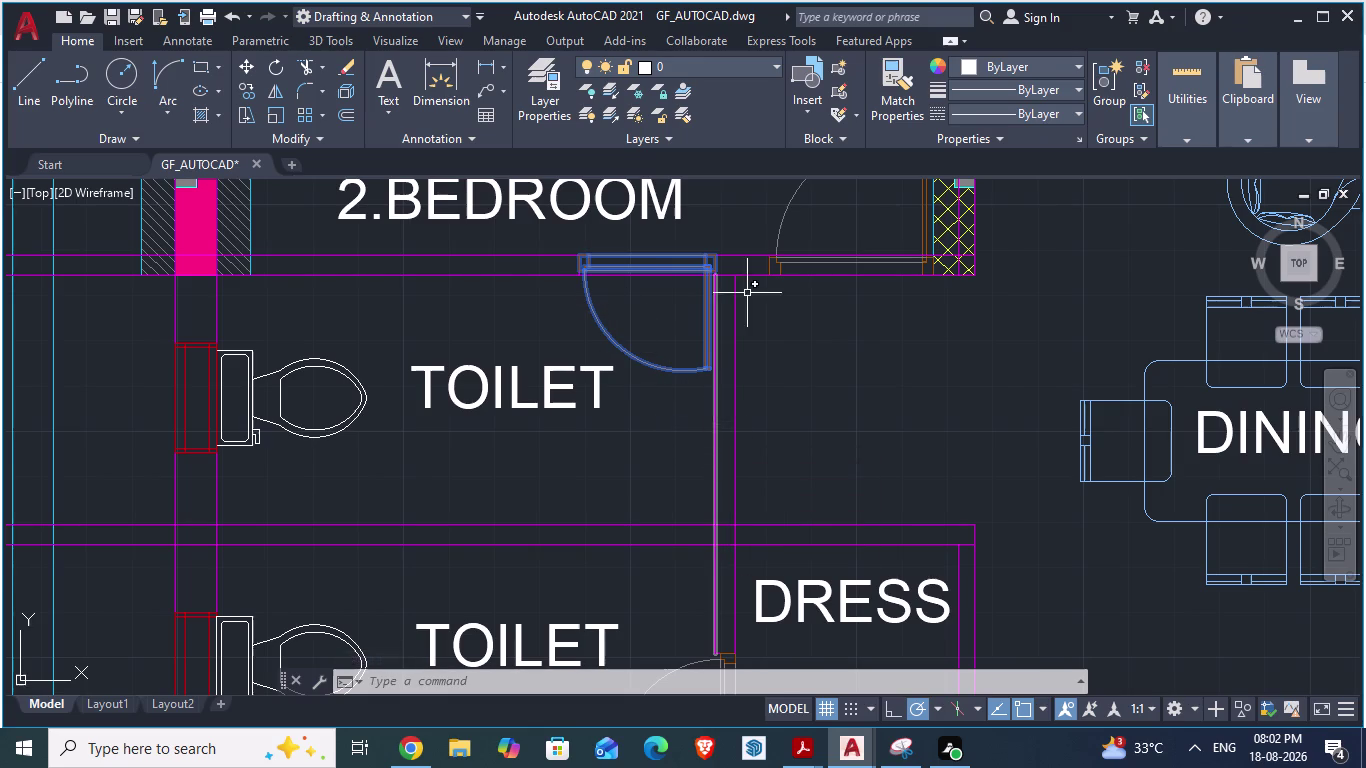
scroll(down, 3)
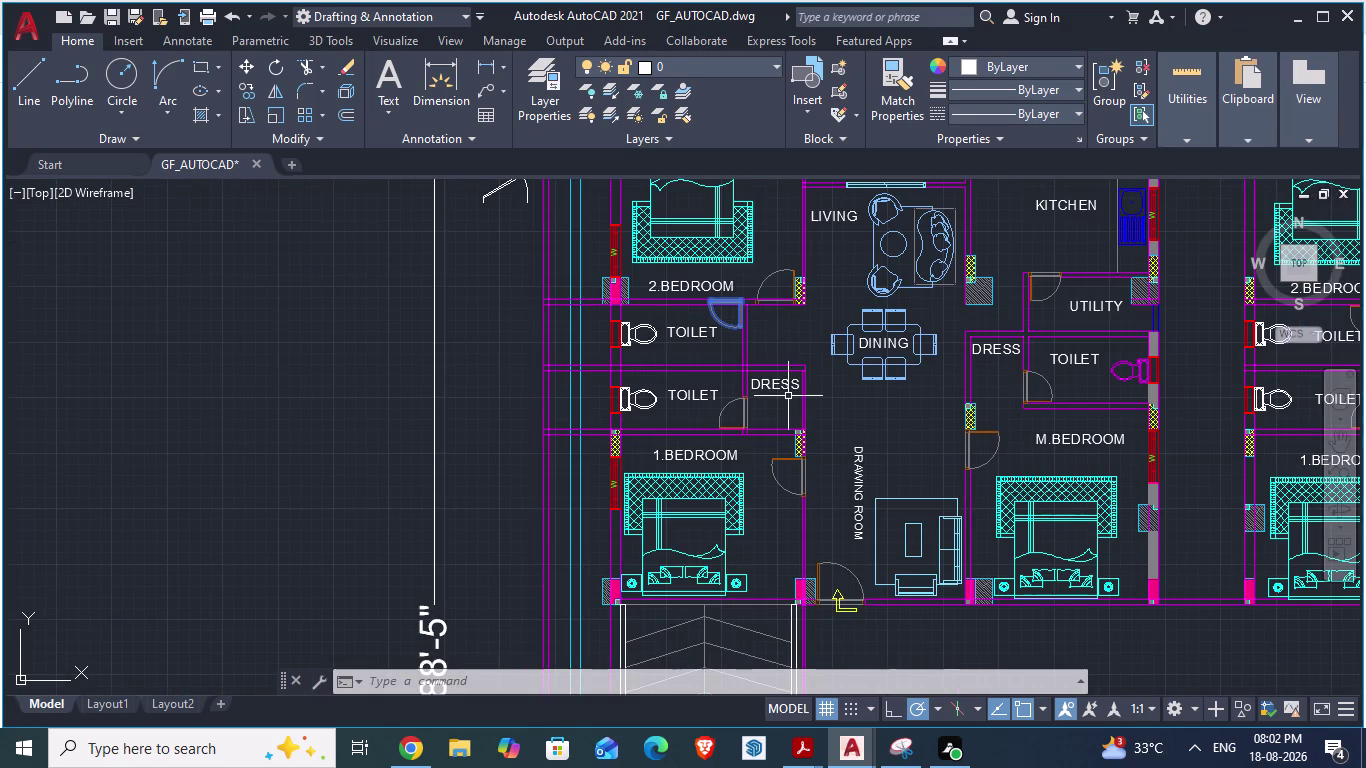
scroll(up, 3)
scroll(up, 3)
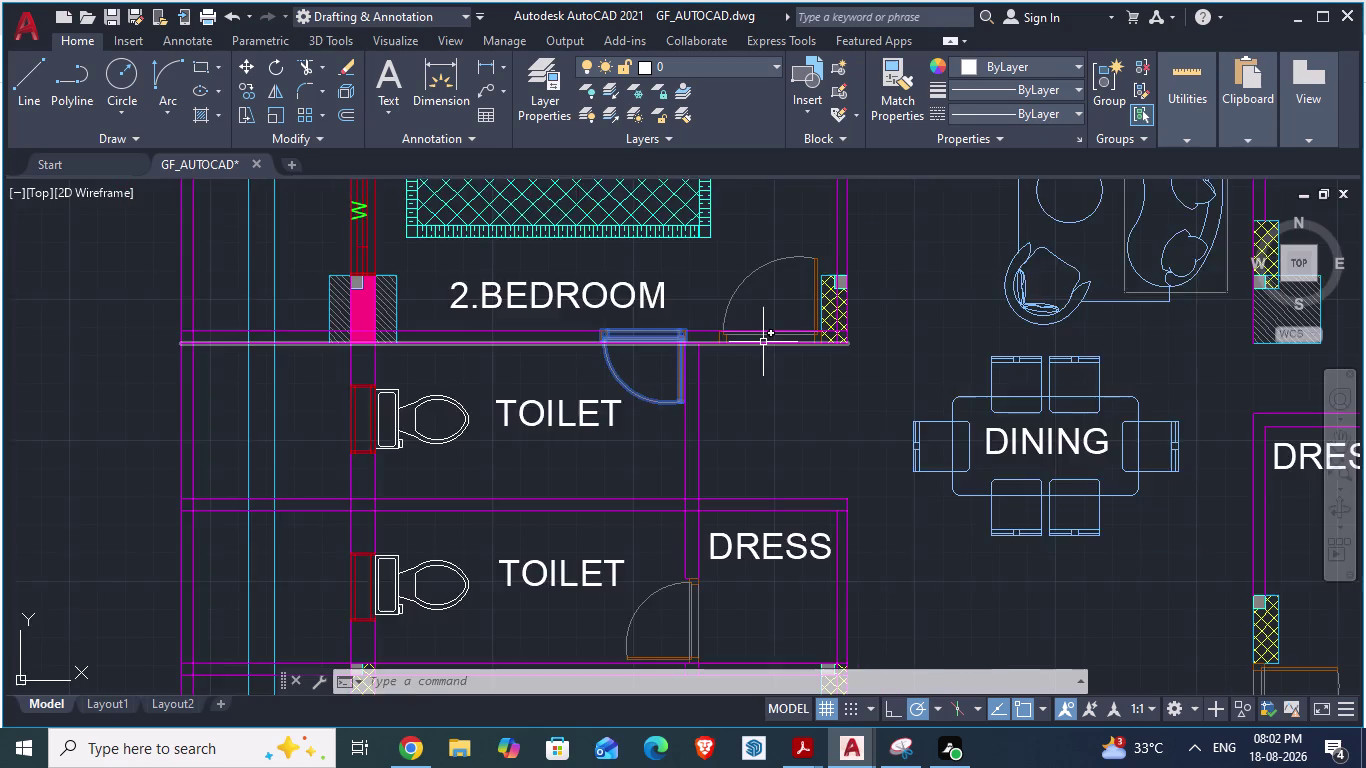
scroll(up, 3)
key(Escape)
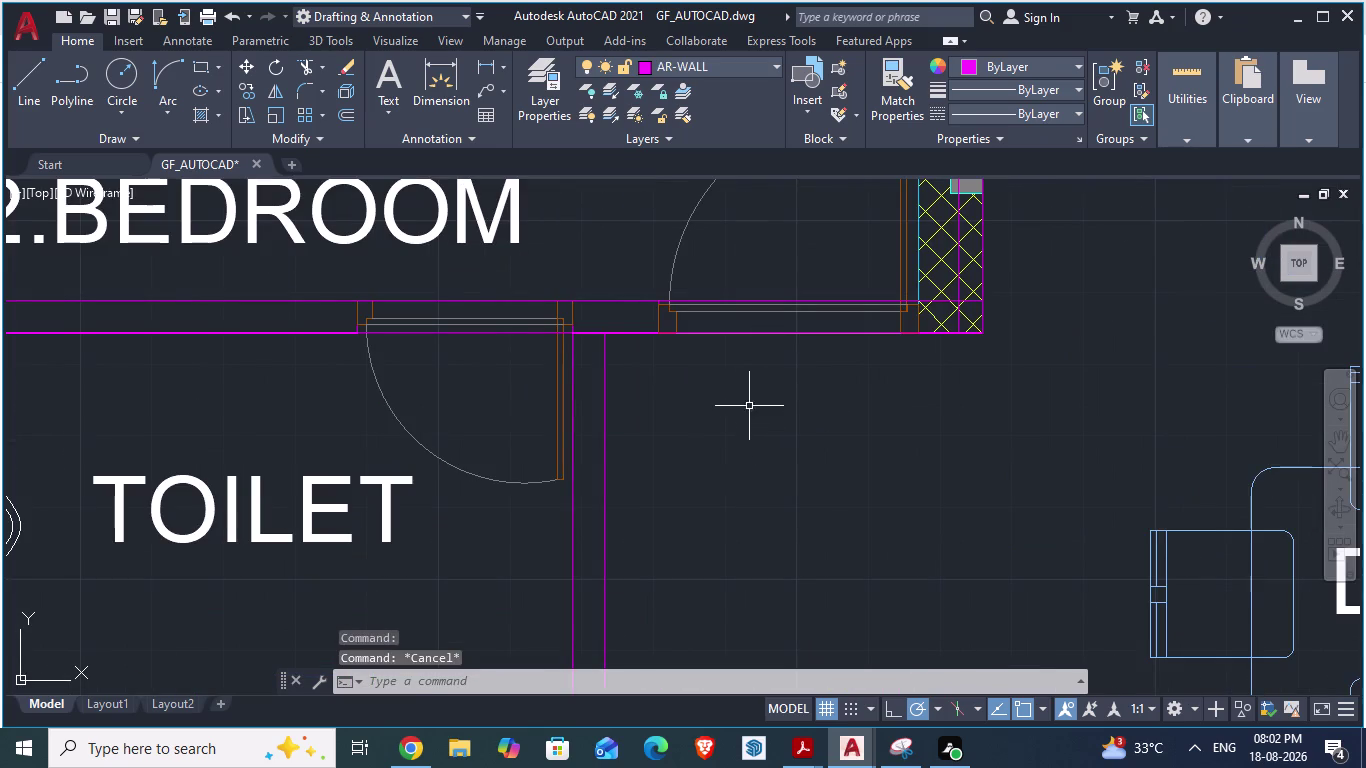
Switch to the ARCH PLANS - 900 SQ YRDS drawing and zoom to its ground floor.
key(alt+Tab)
scroll(down, 3)
scroll(down, 3)
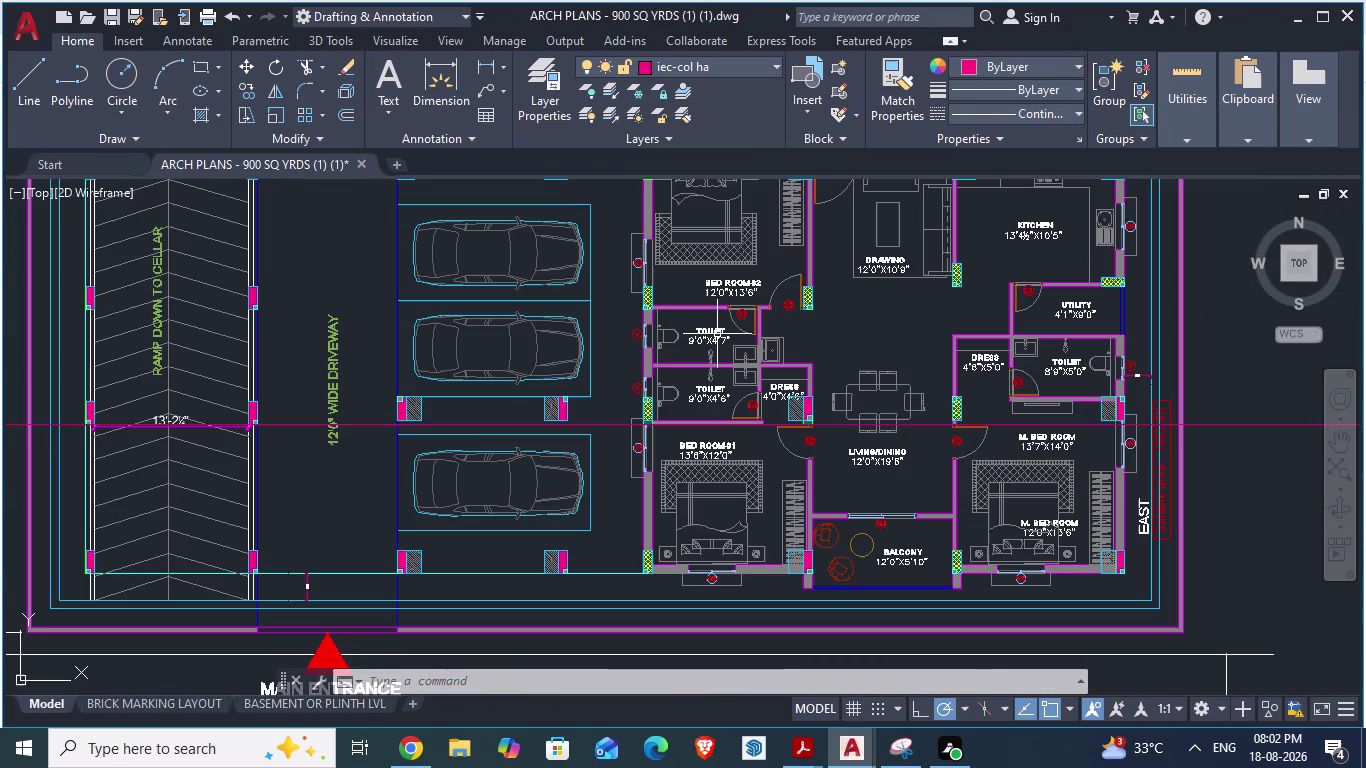
scroll(up, 3)
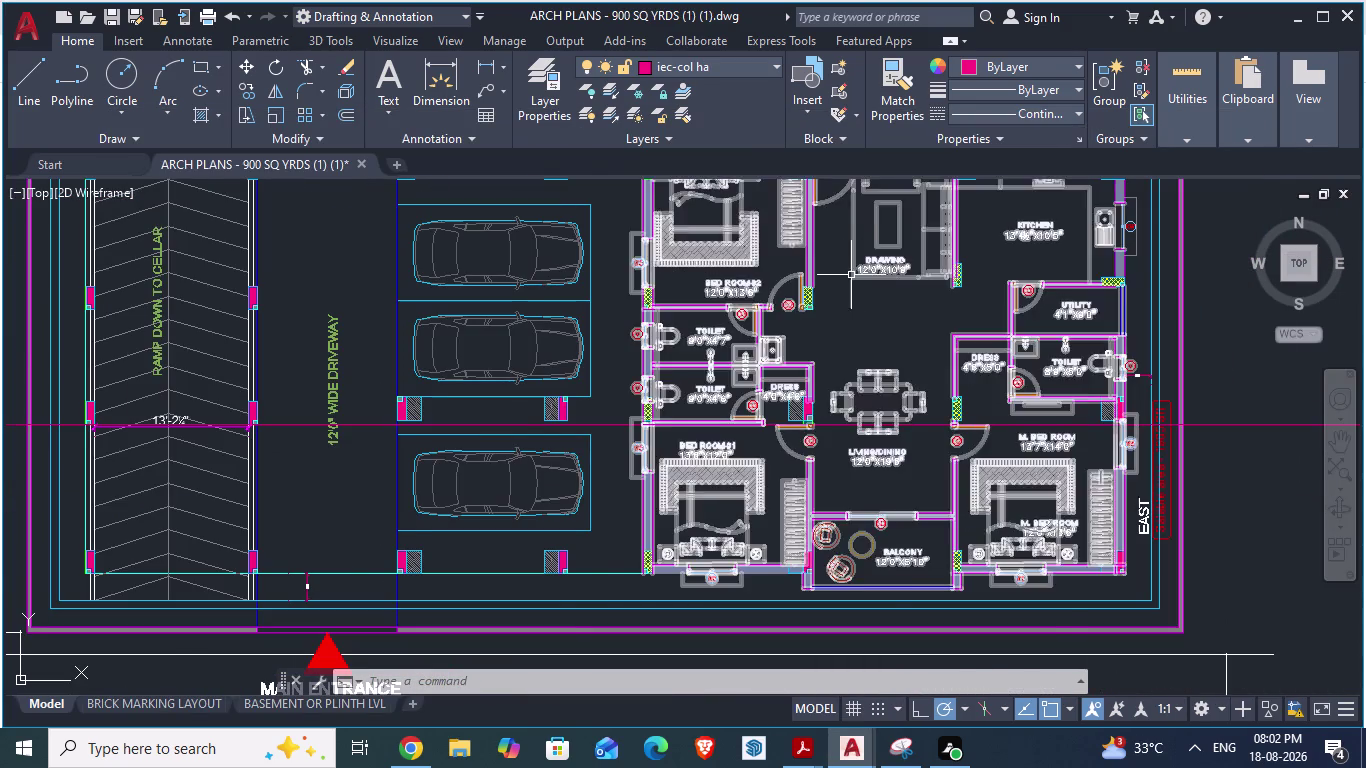
scroll(down, 3)
Zoom across the ARCH PLANS toilets and dress room to read their sizes.
scroll(up, 3)
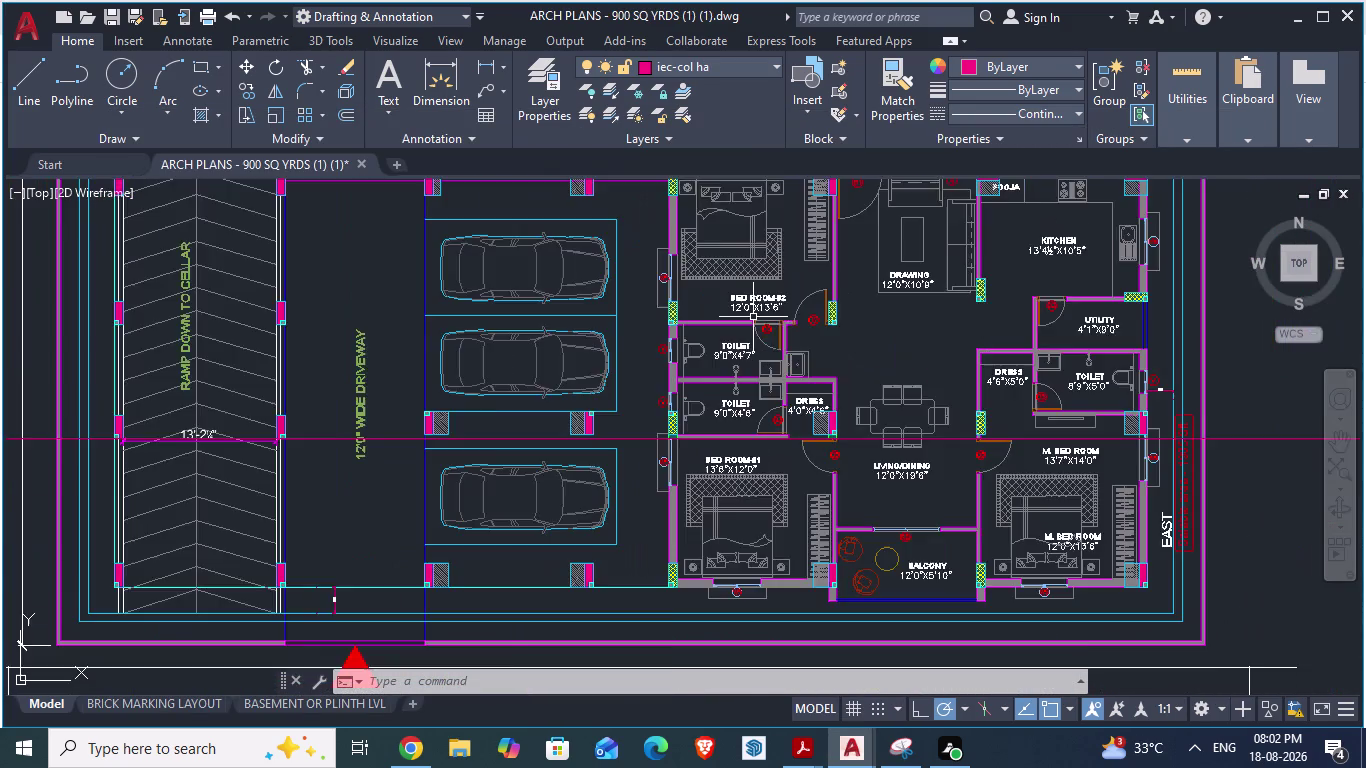
scroll(up, 3)
scroll(down, 3)
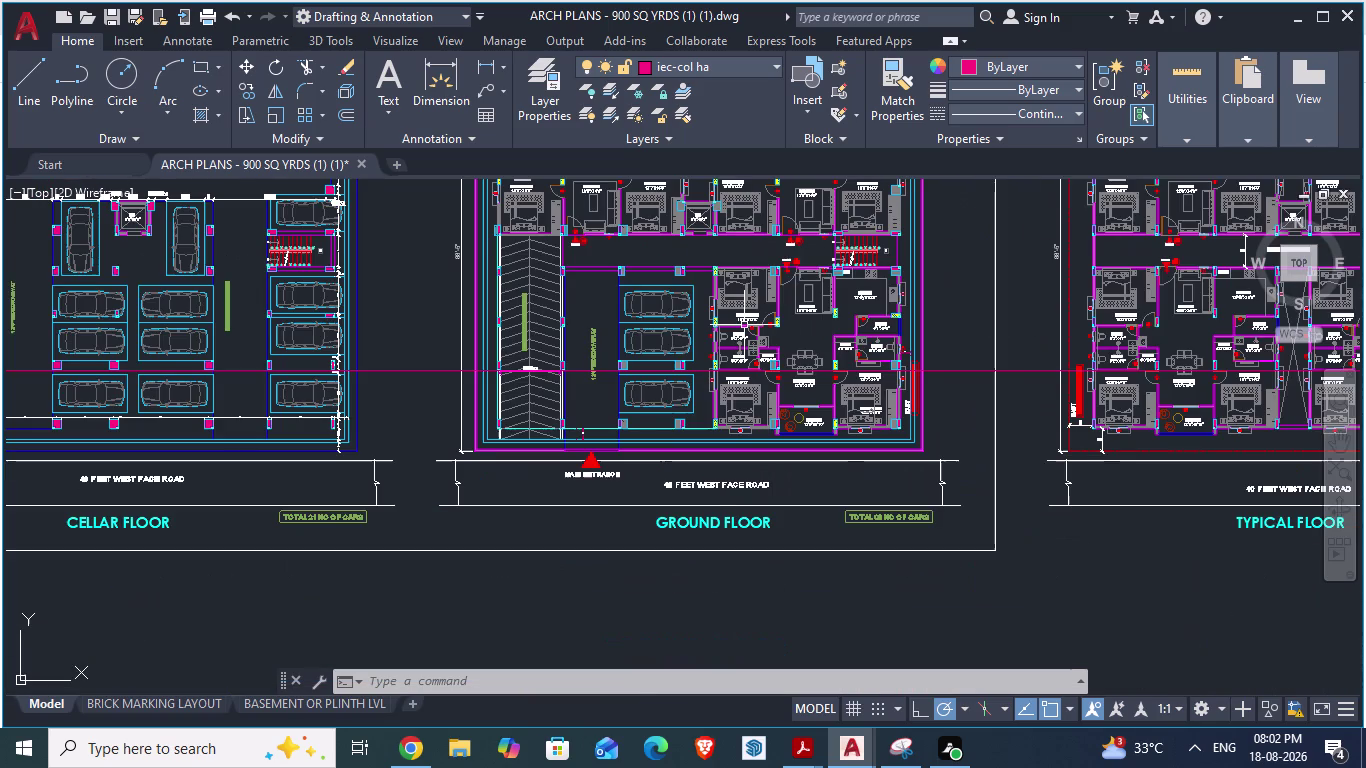
scroll(up, 3)
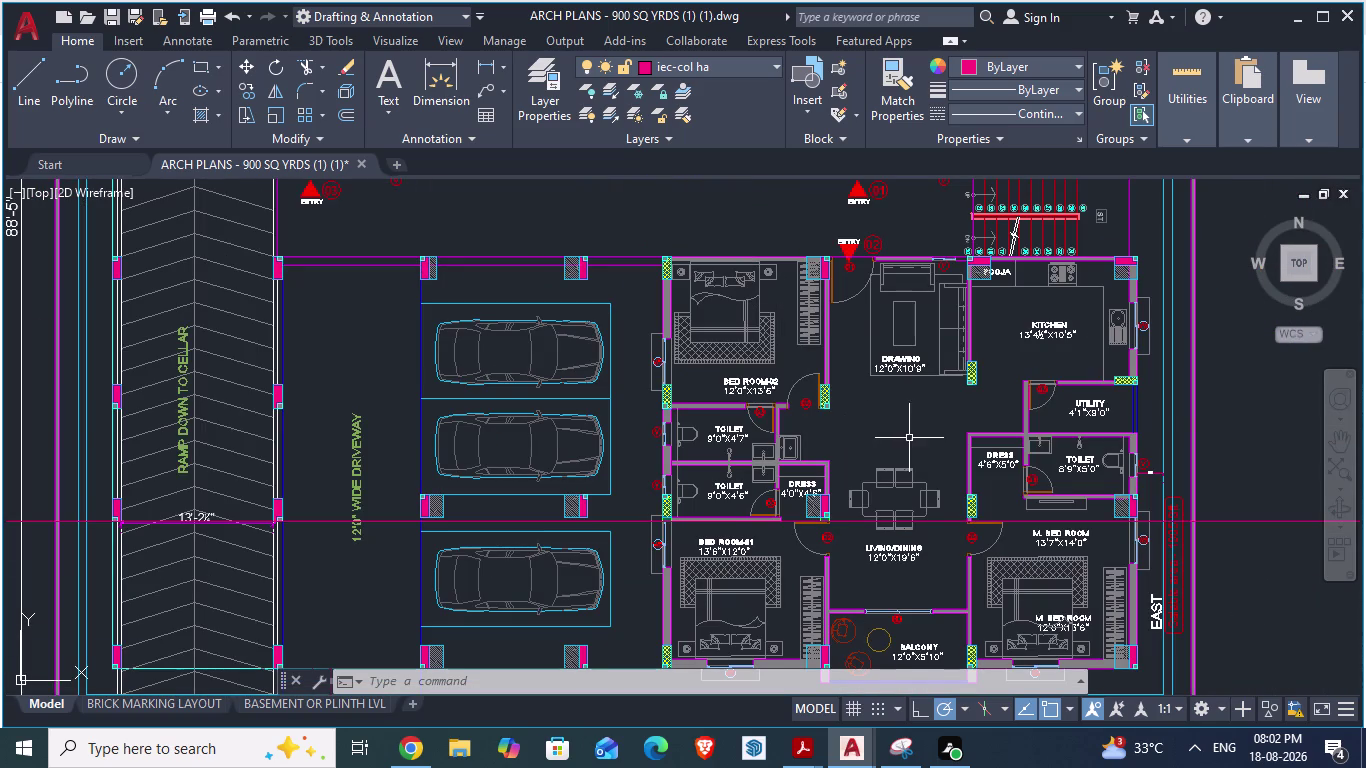
scroll(down, 3)
scroll(up, 3)
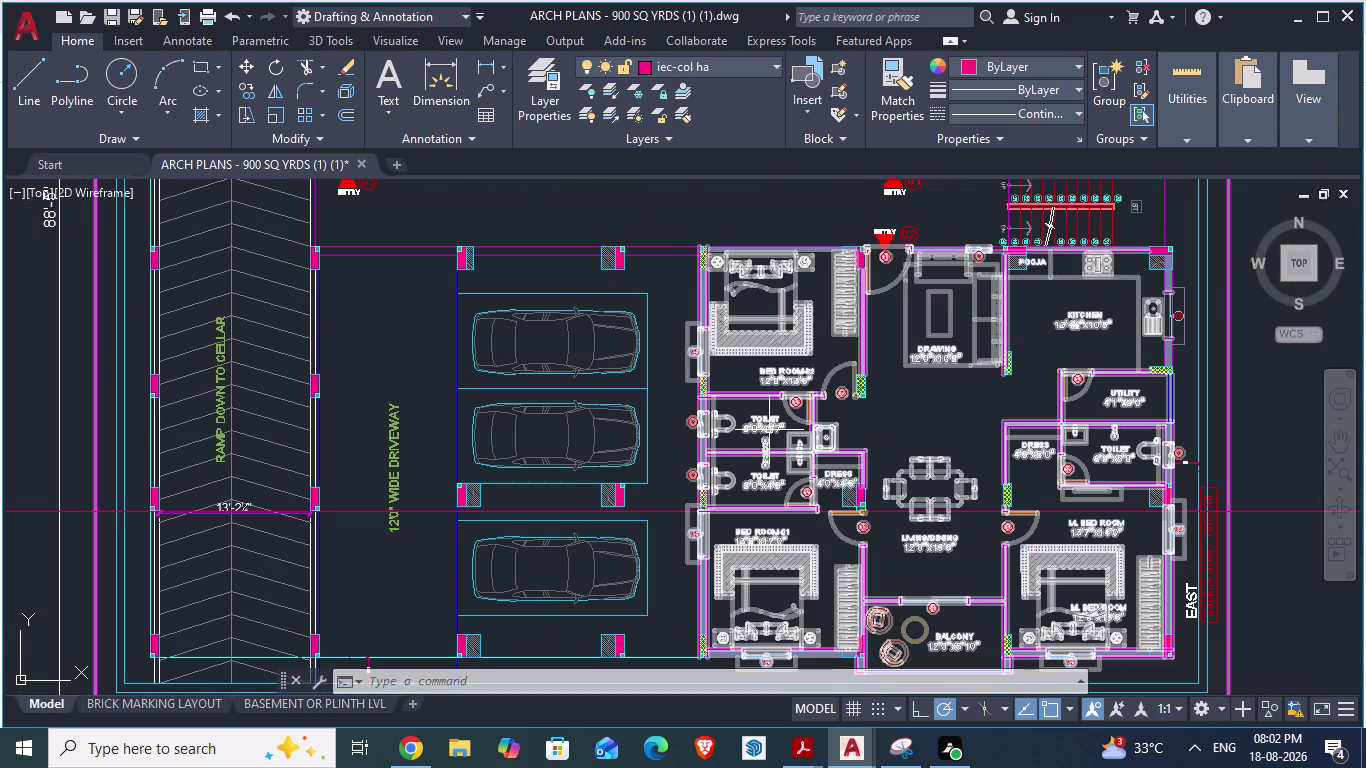
Toggle between GF_AUTOCAD and ARCH PLANS to compare the room layouts.
key(alt+Tab)
scroll(down, 3)
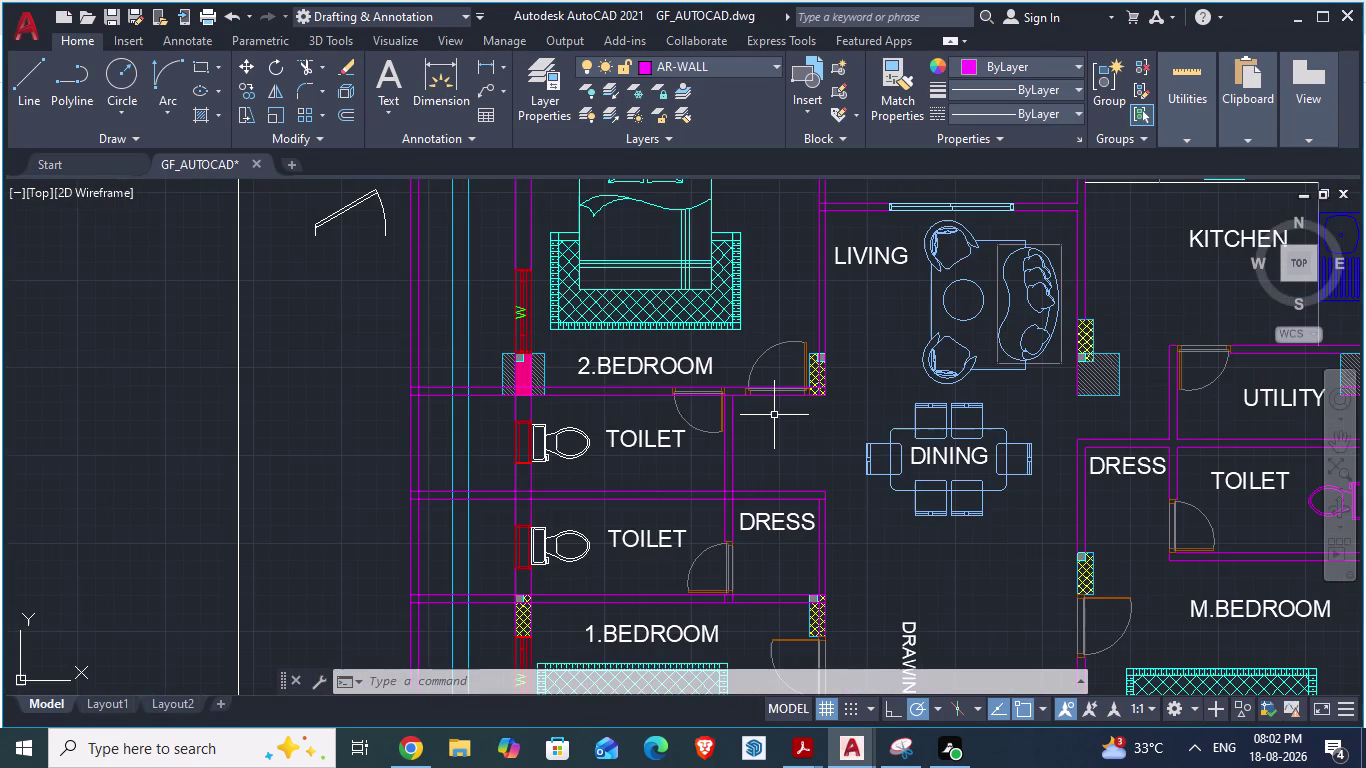
key(alt+Tab)
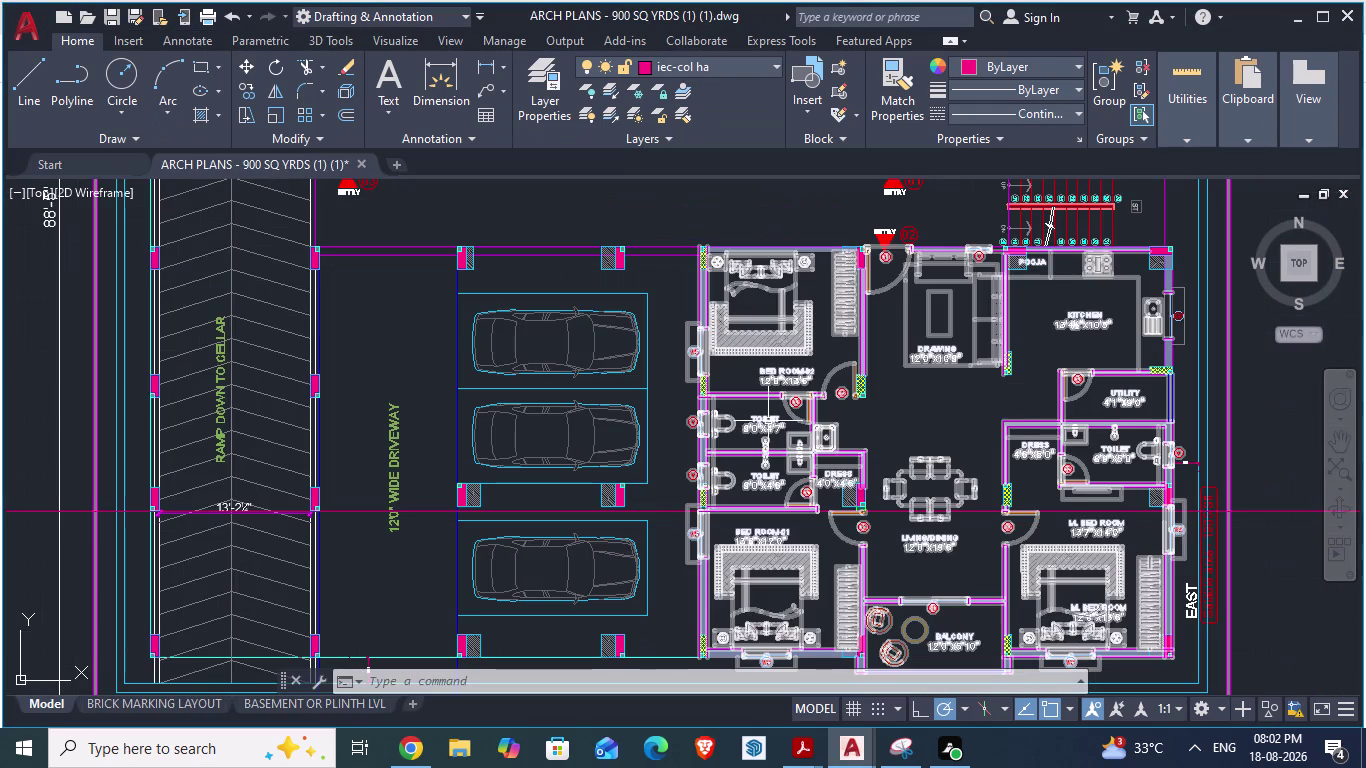
key(alt+Tab)
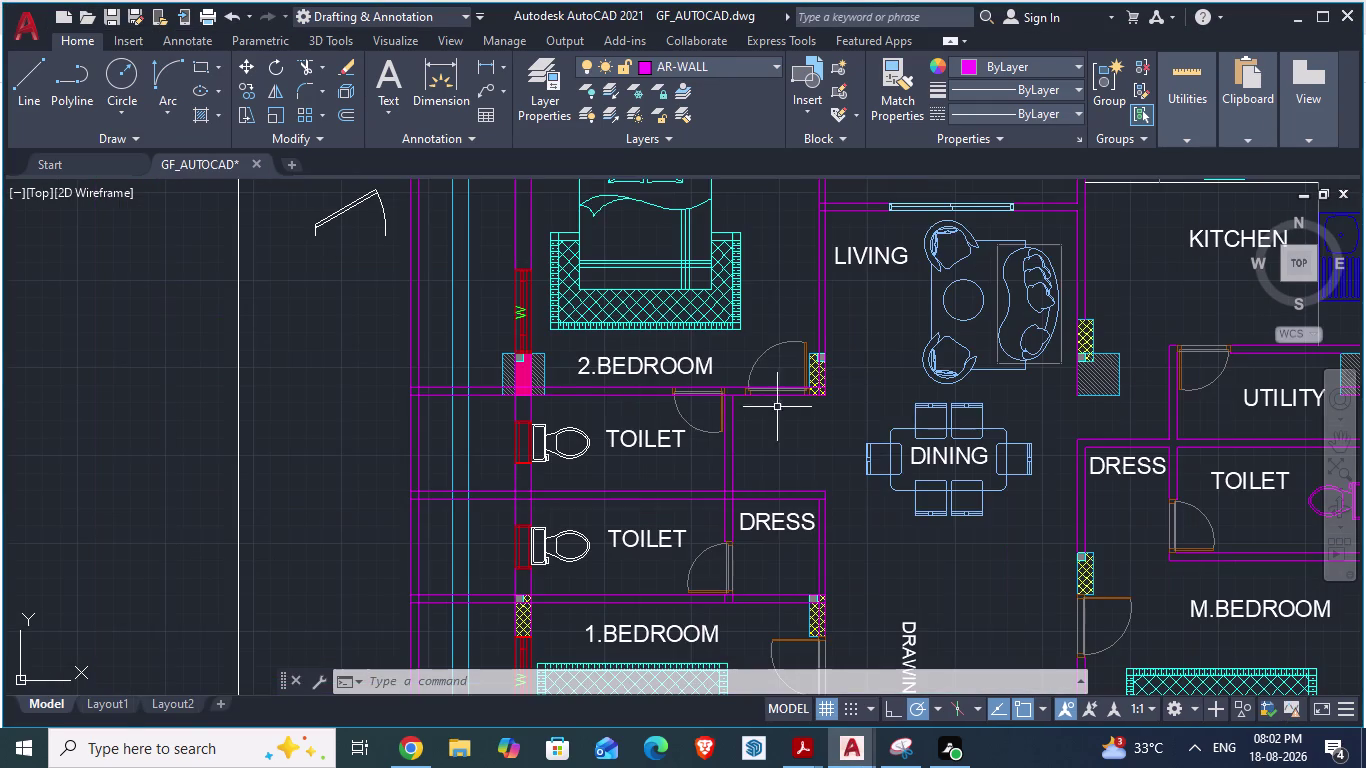
key(alt+Tab)
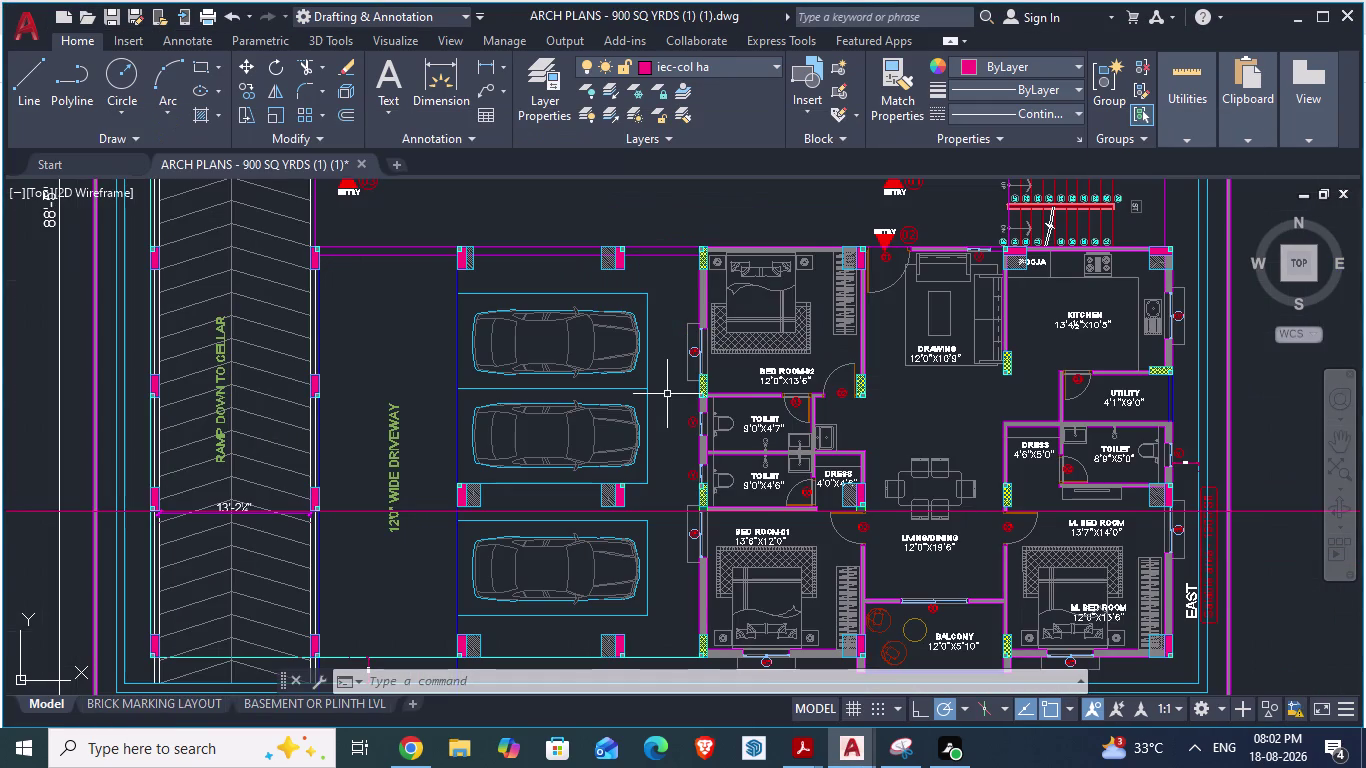
Zoom through the ARCH PLANS room layout, then return to GF_AUTOCAD.
scroll(down, 3)
scroll(up, 3)
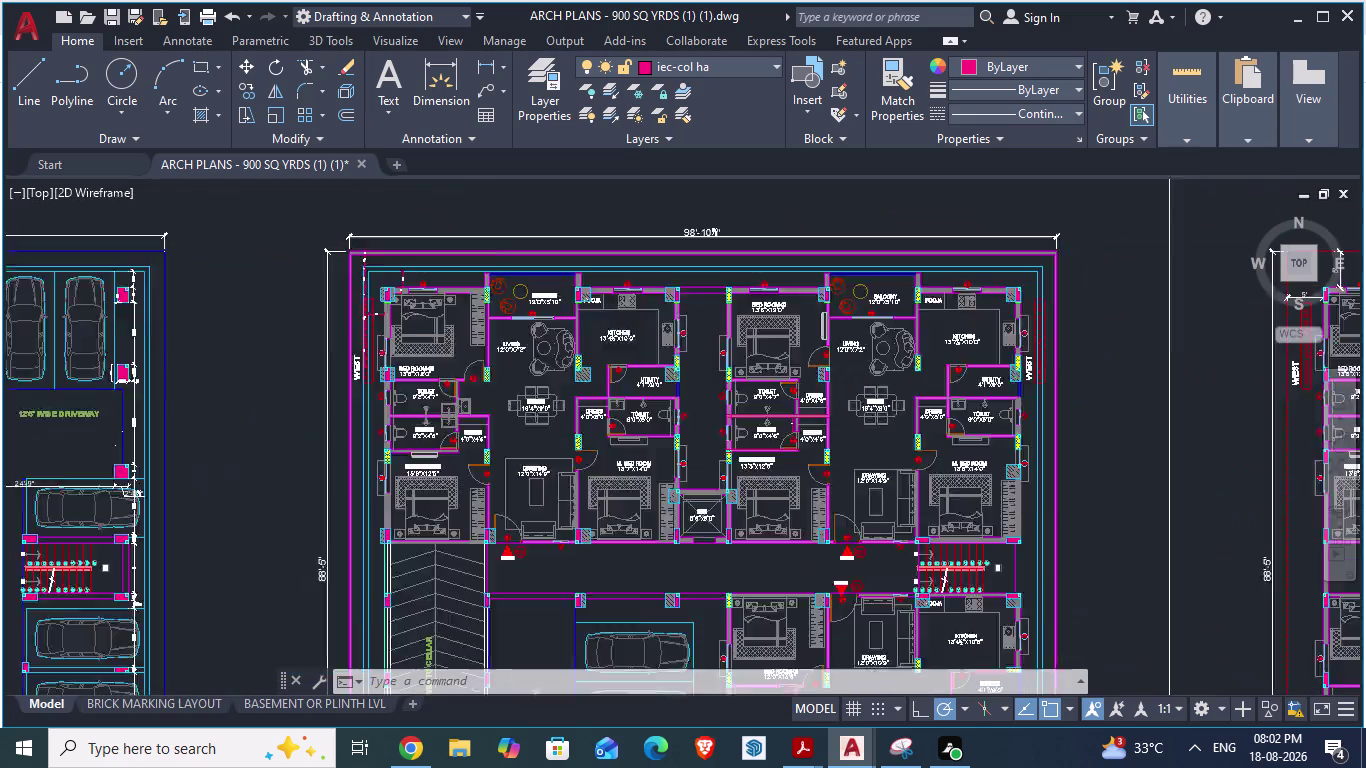
scroll(up, 3)
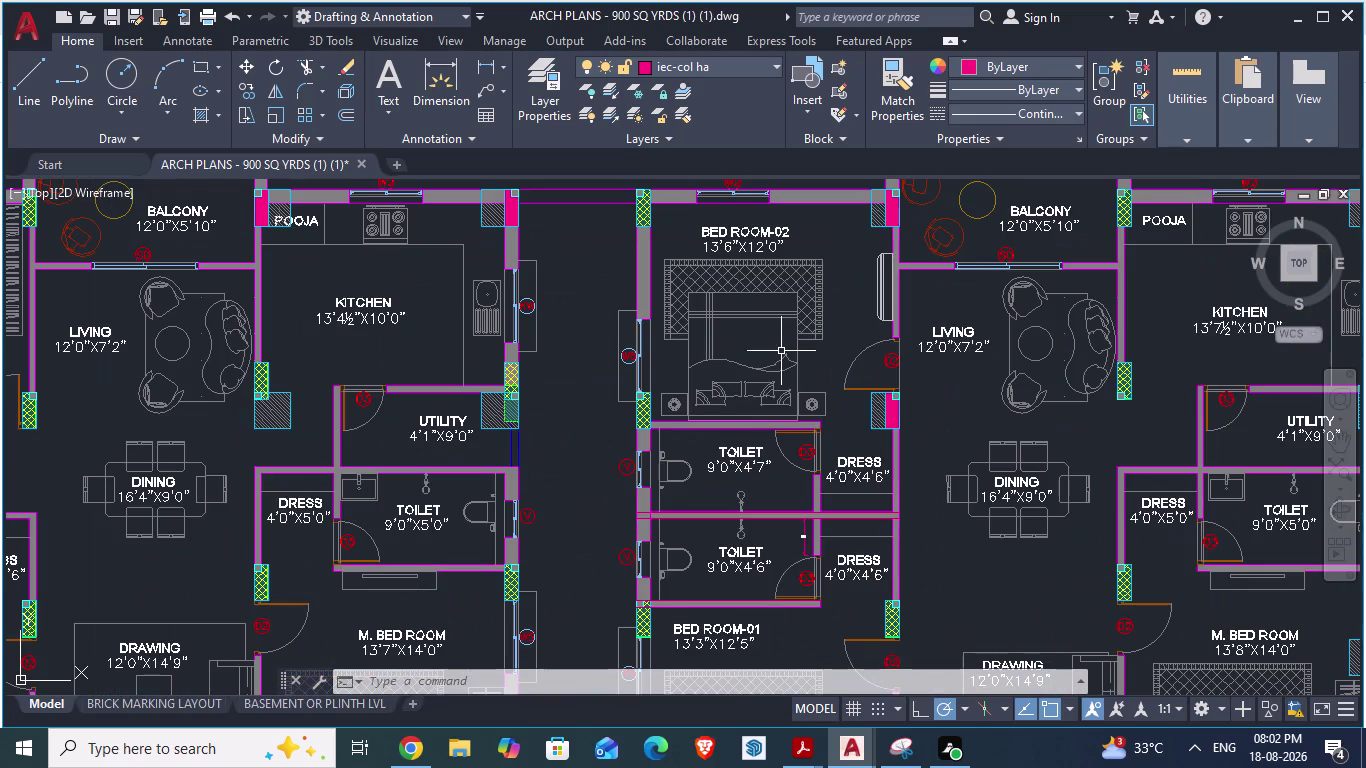
scroll(down, 3)
scroll(down, 3)
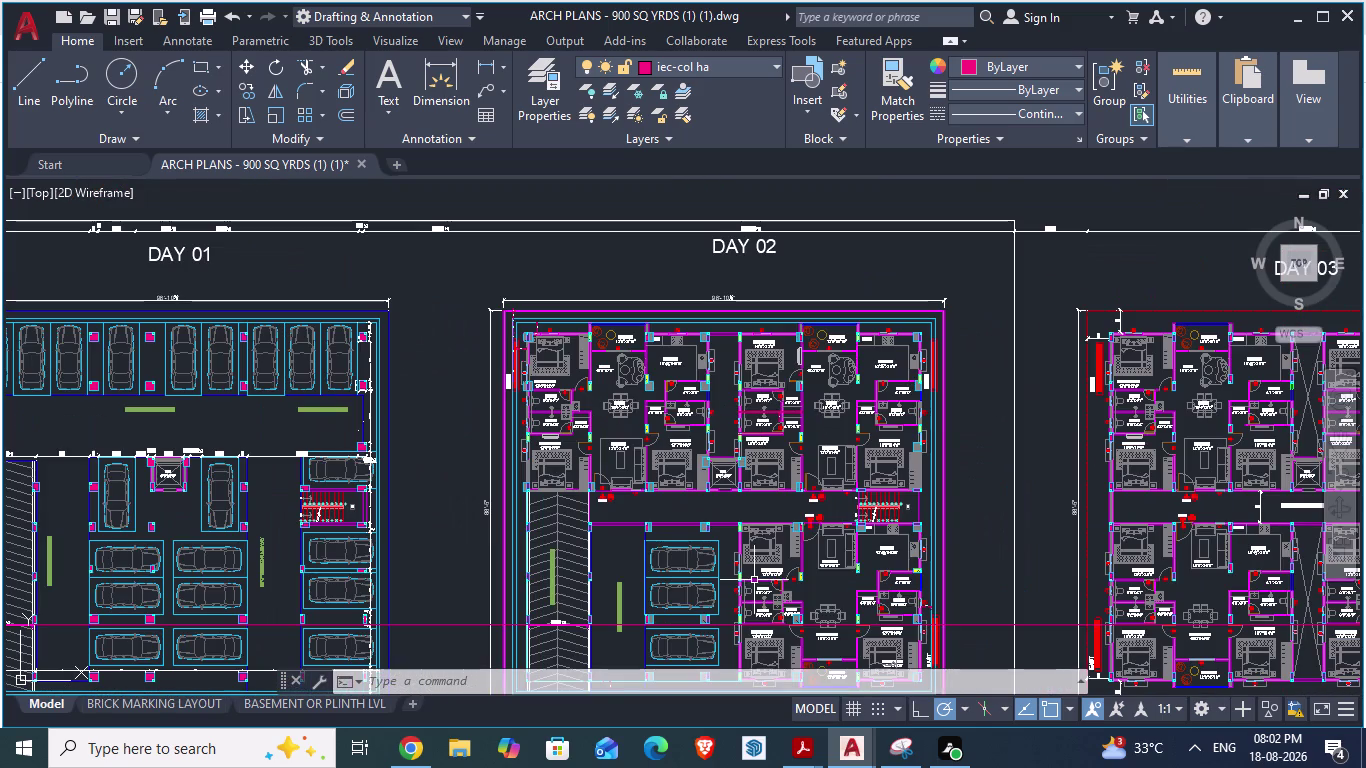
scroll(down, 3)
scroll(down, 3)
scroll(up, 3)
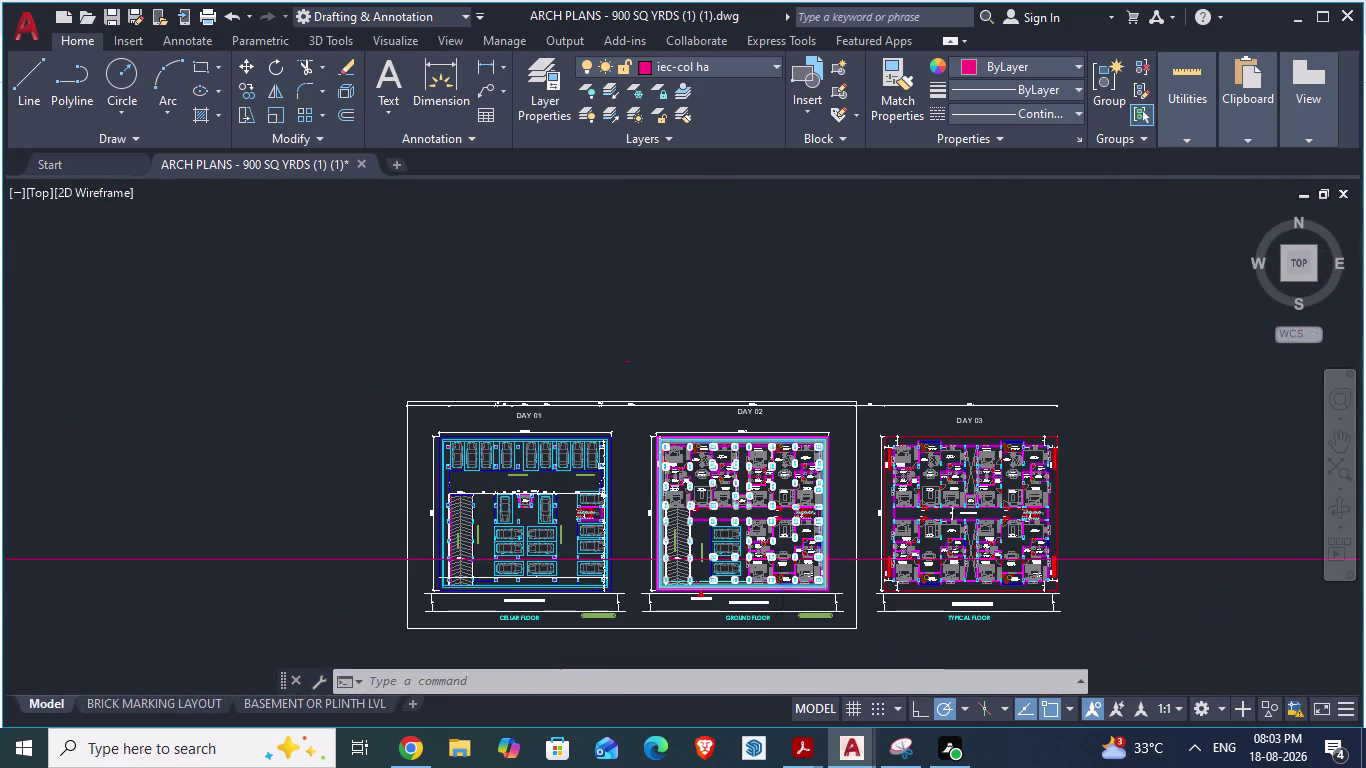
scroll(up, 3)
scroll(up, 3)
scroll(up, 3)
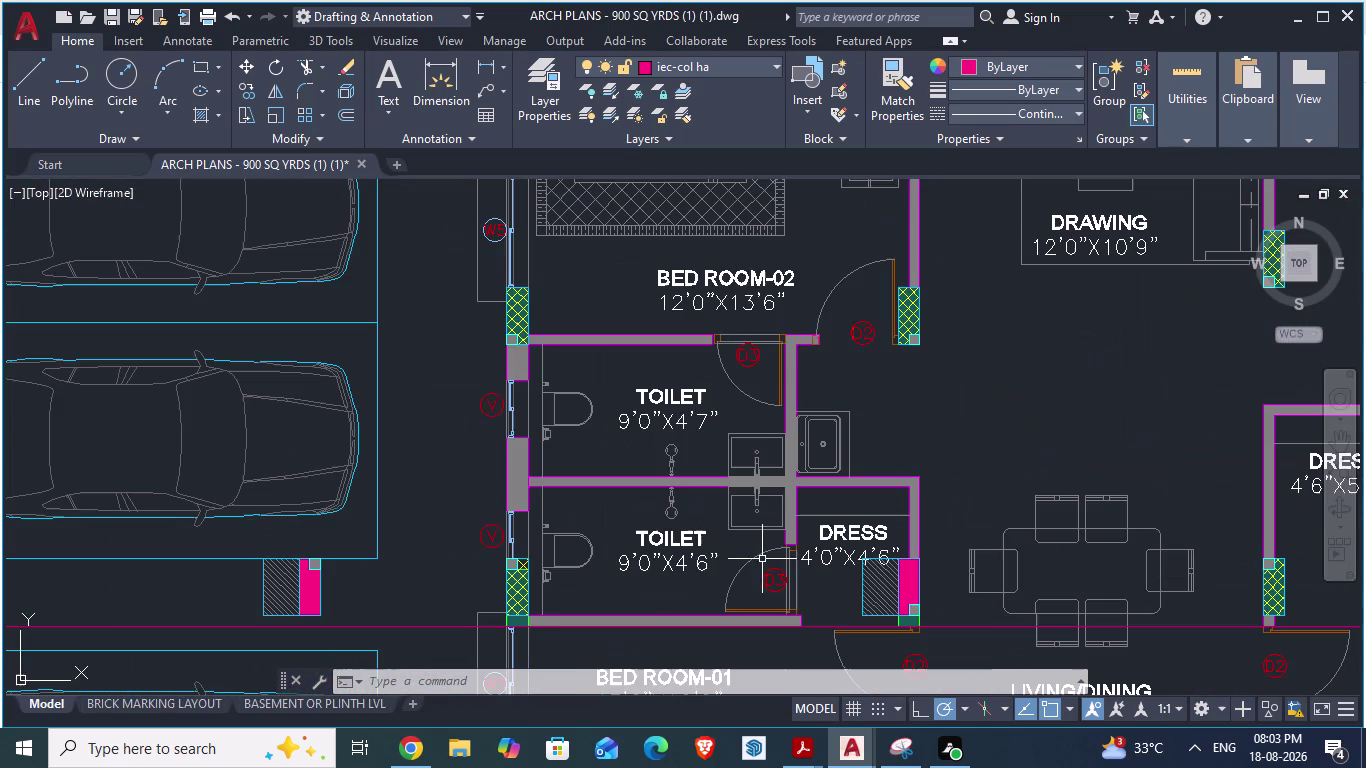
scroll(down, 3)
scroll(down, 3)
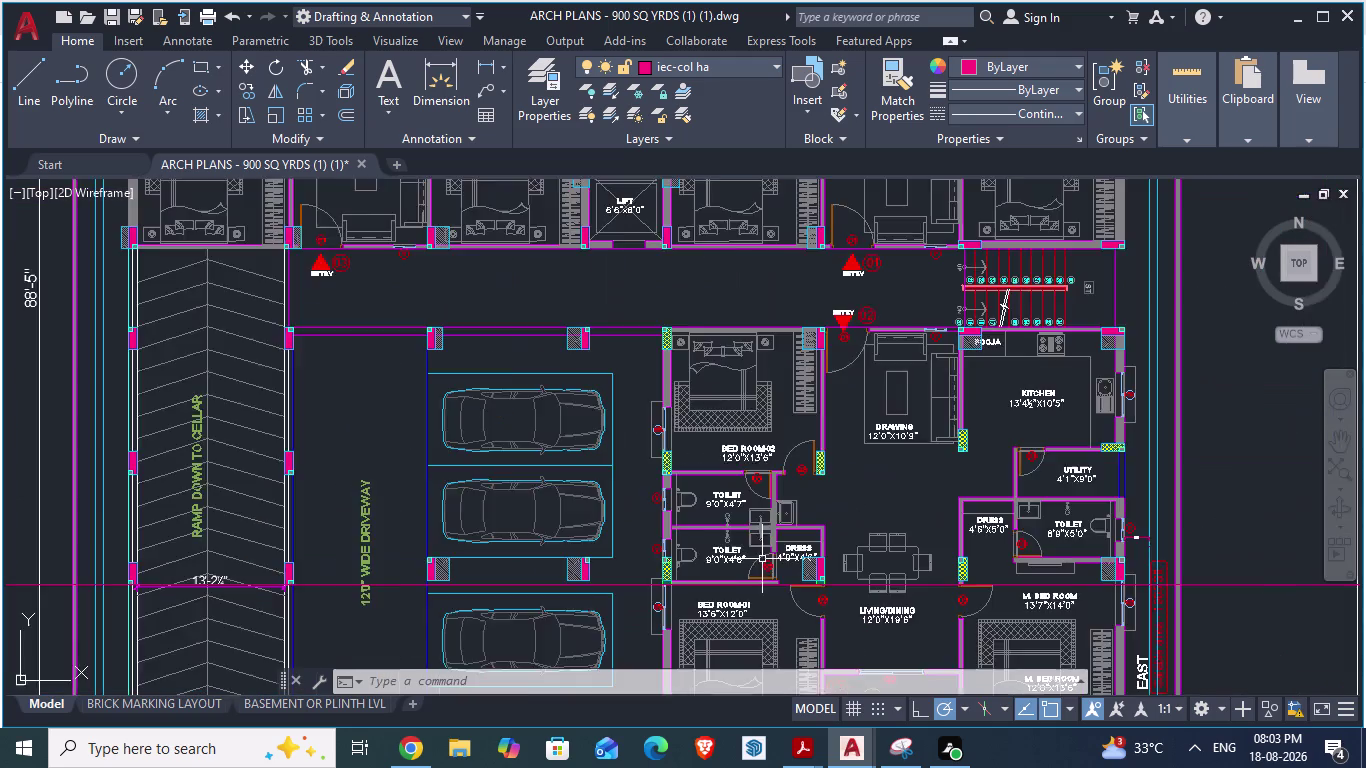
scroll(down, 3)
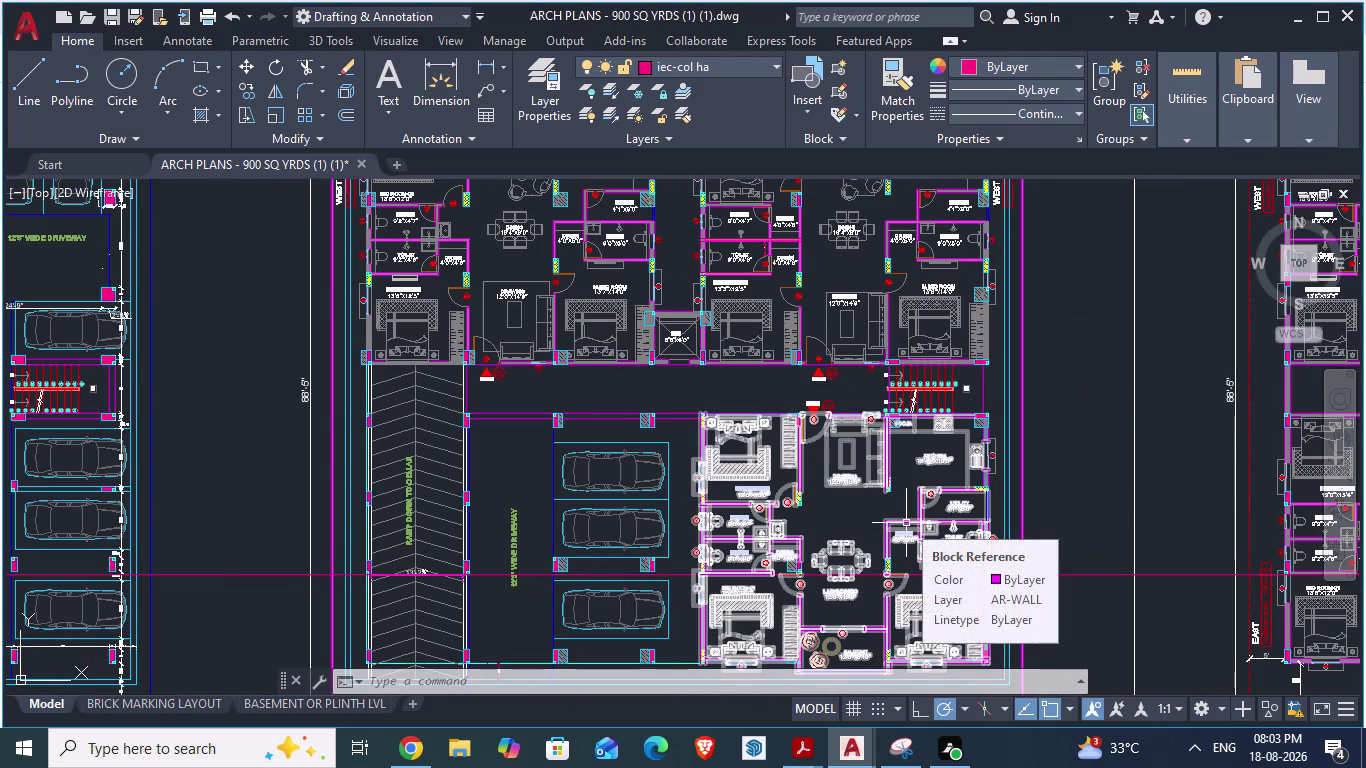
scroll(down, 3)
key(alt+Tab)
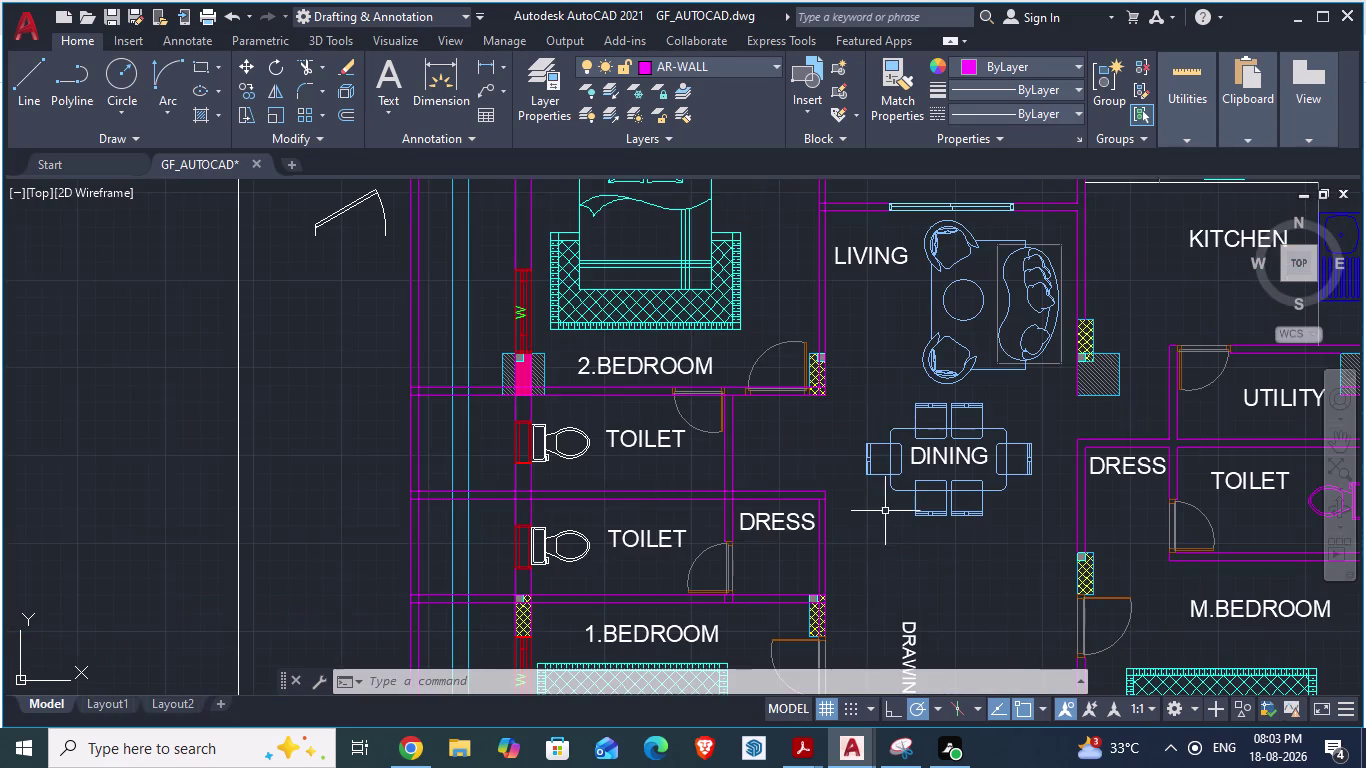
scroll(down, 3)
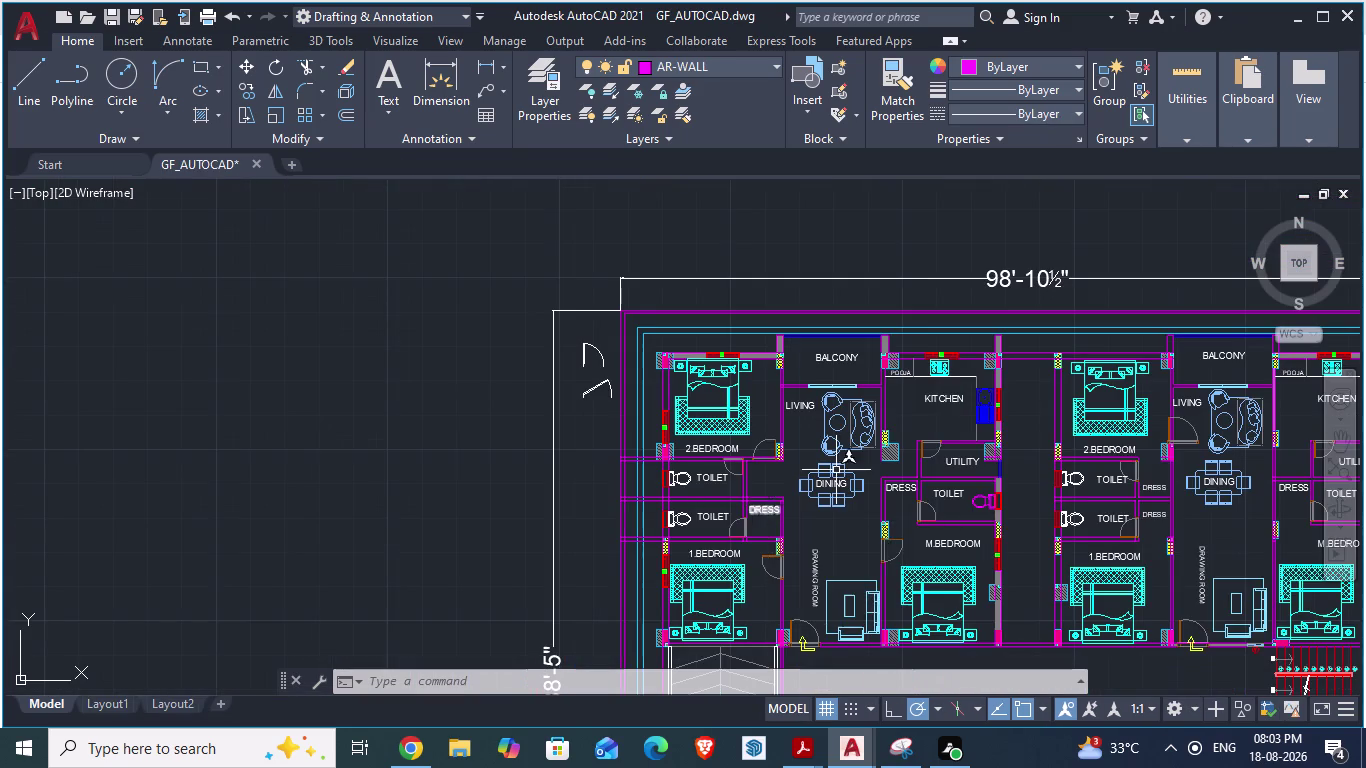
scroll(up, 3)
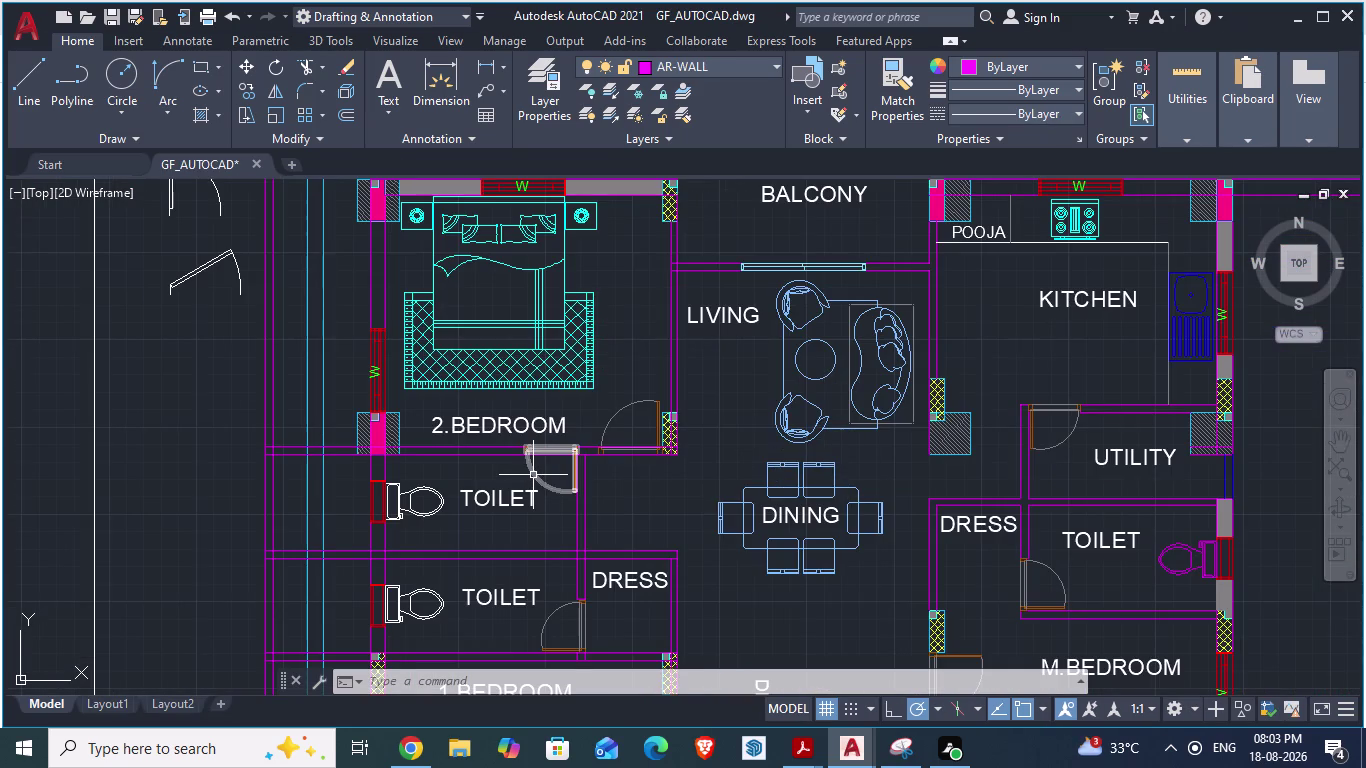
Copy the toilet door and the 2.BEDROOM entrance door to the clipboard.
click(533, 475)
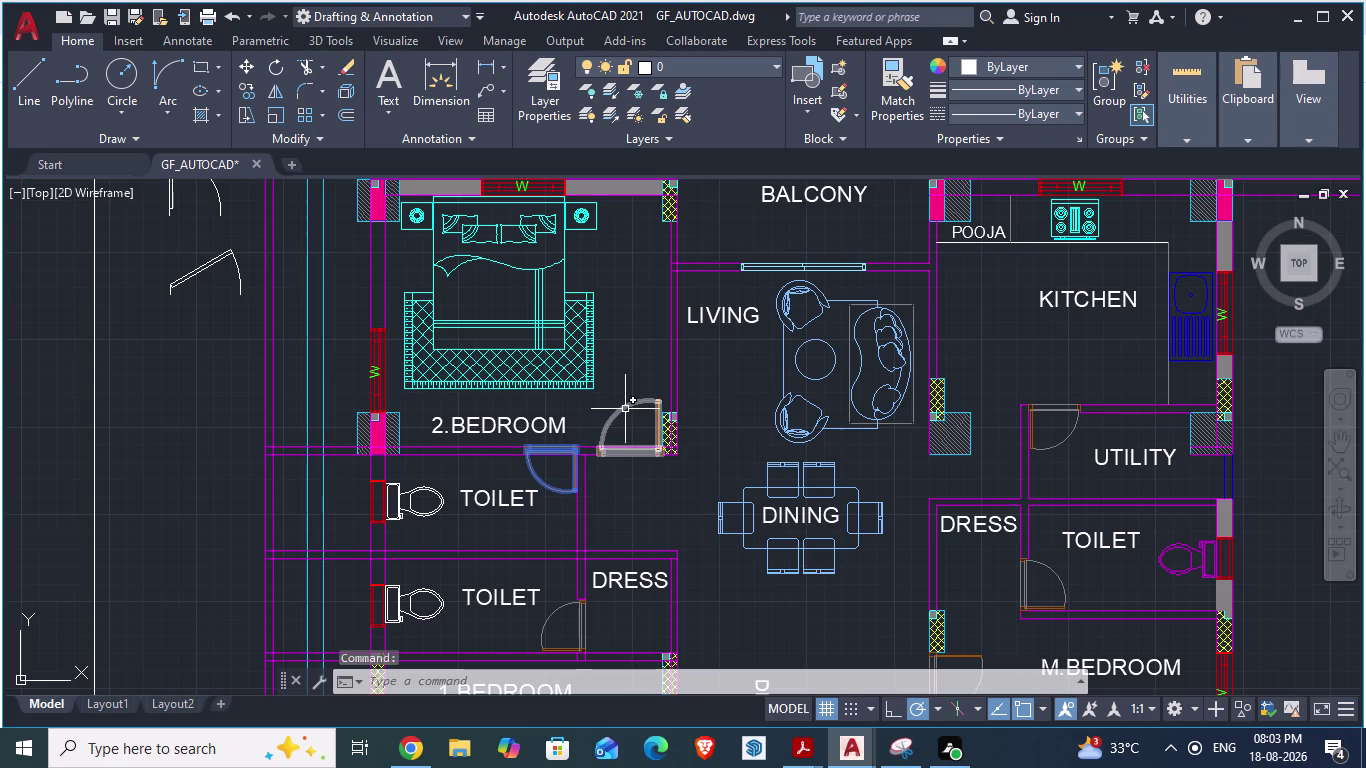
click(625, 409)
scroll(up, 3)
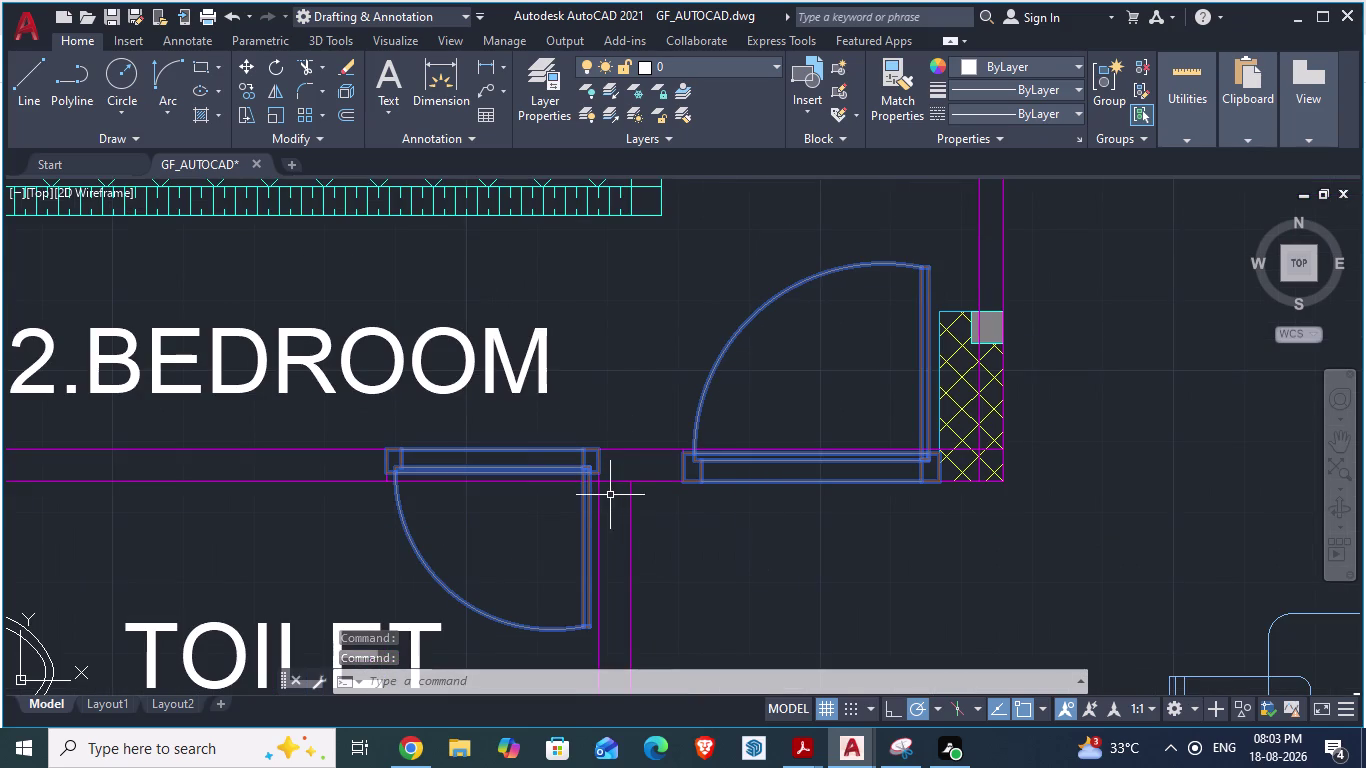
scroll(down, 3)
scroll(down, 3)
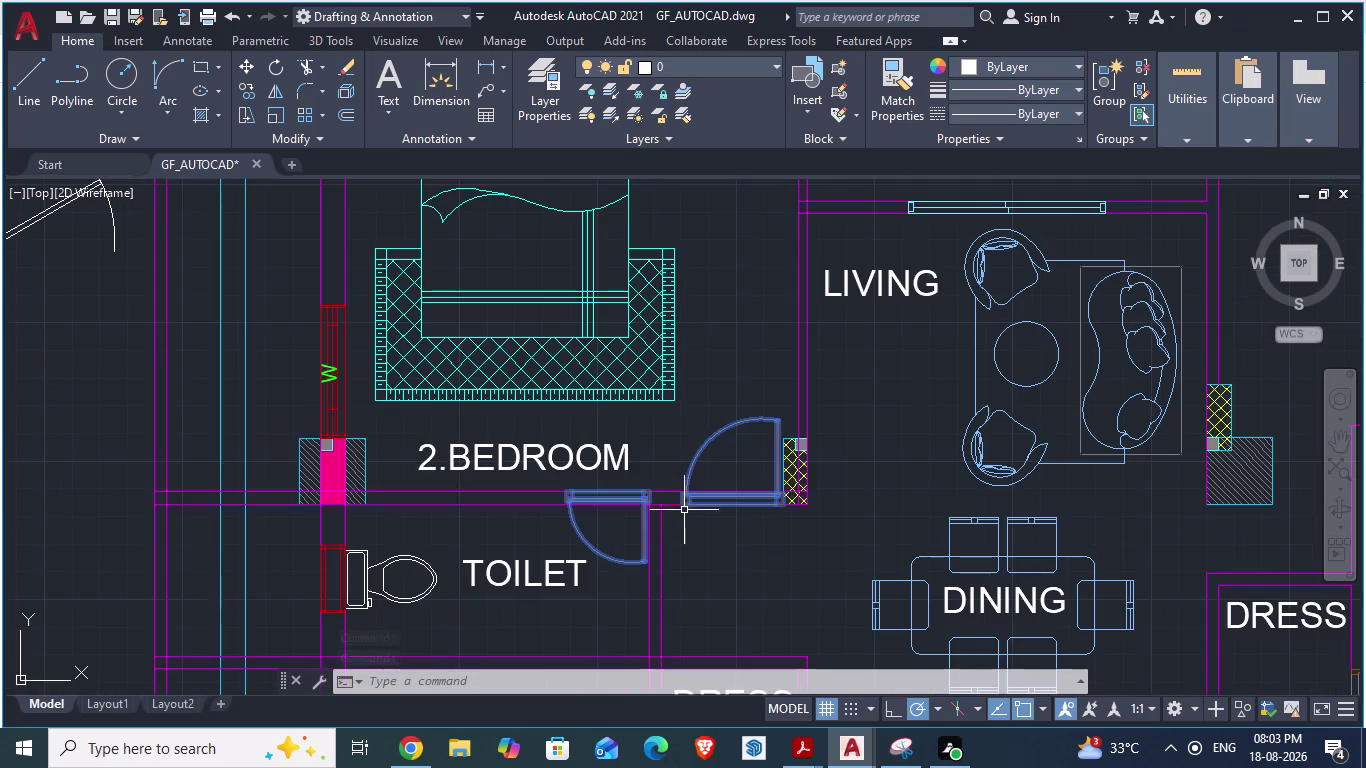
scroll(up, 3)
scroll(down, 3)
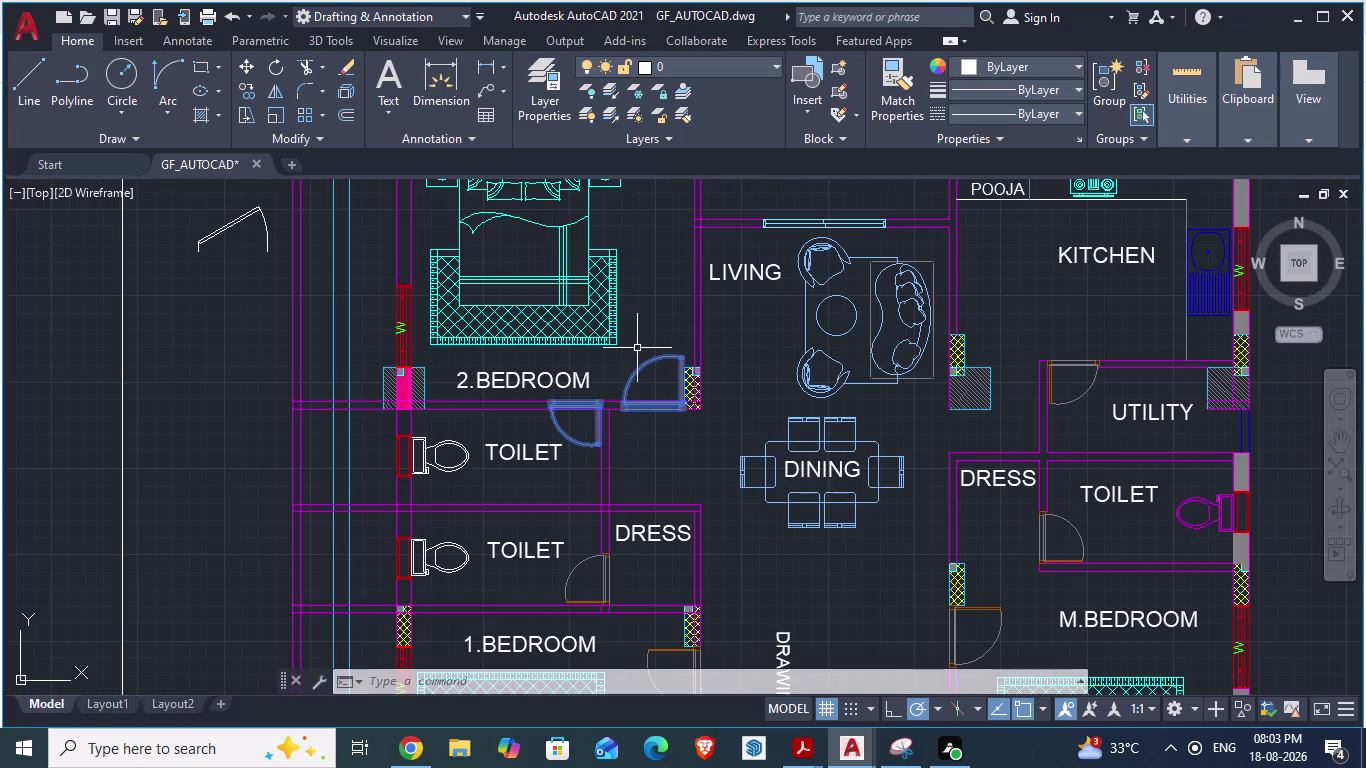
scroll(up, 3)
scroll(down, 3)
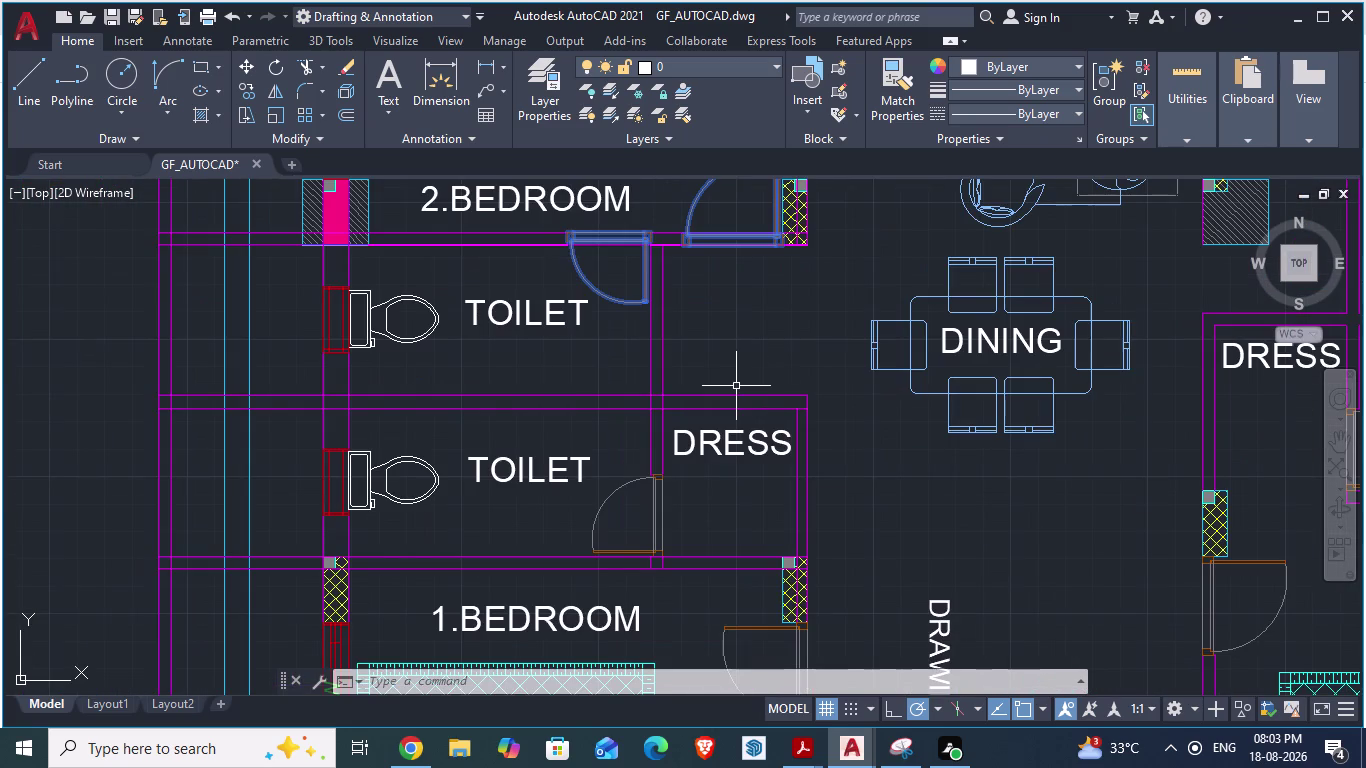
key(ctrl+c)
Paste the copied doors at an insertion point near the toilet wall.
key(ctrl+v)
scroll(down, 3)
scroll(down, 3)
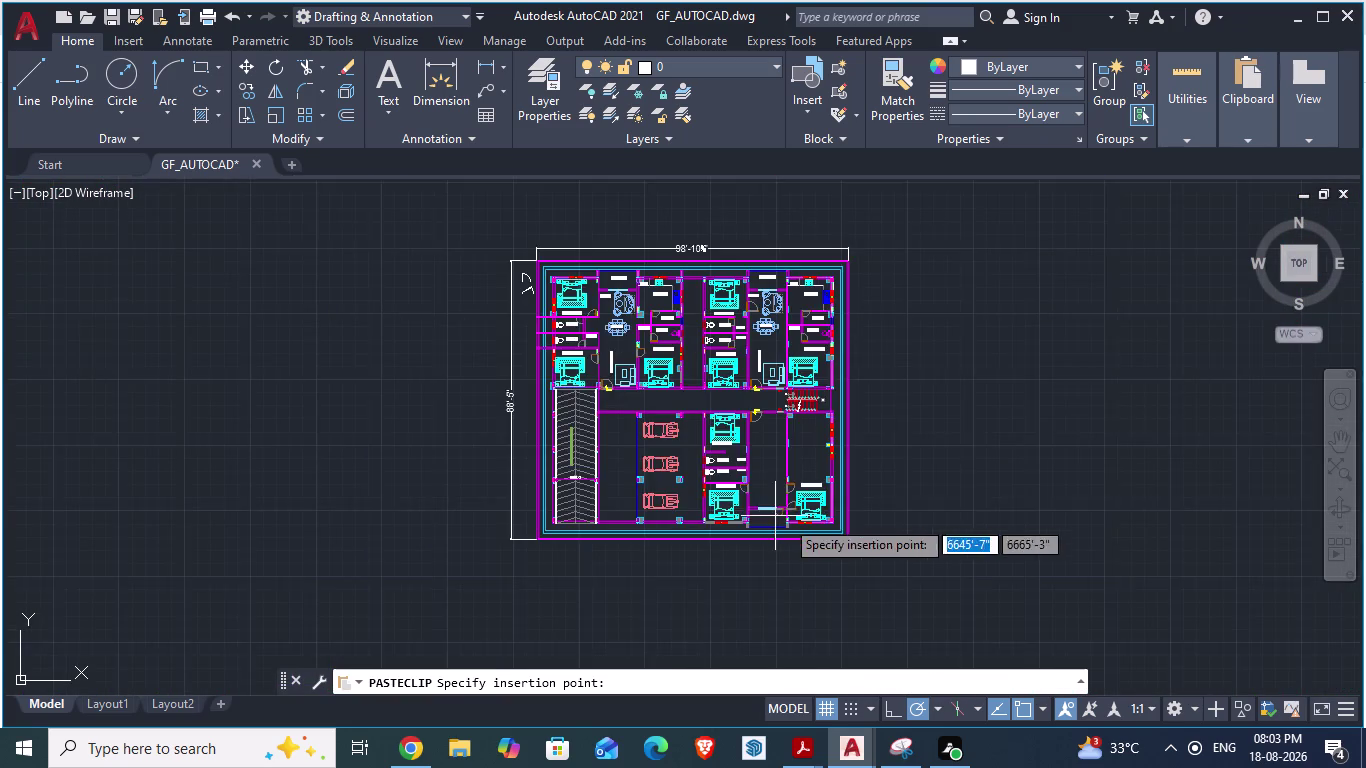
scroll(up, 3)
scroll(down, 3)
scroll(up, 3)
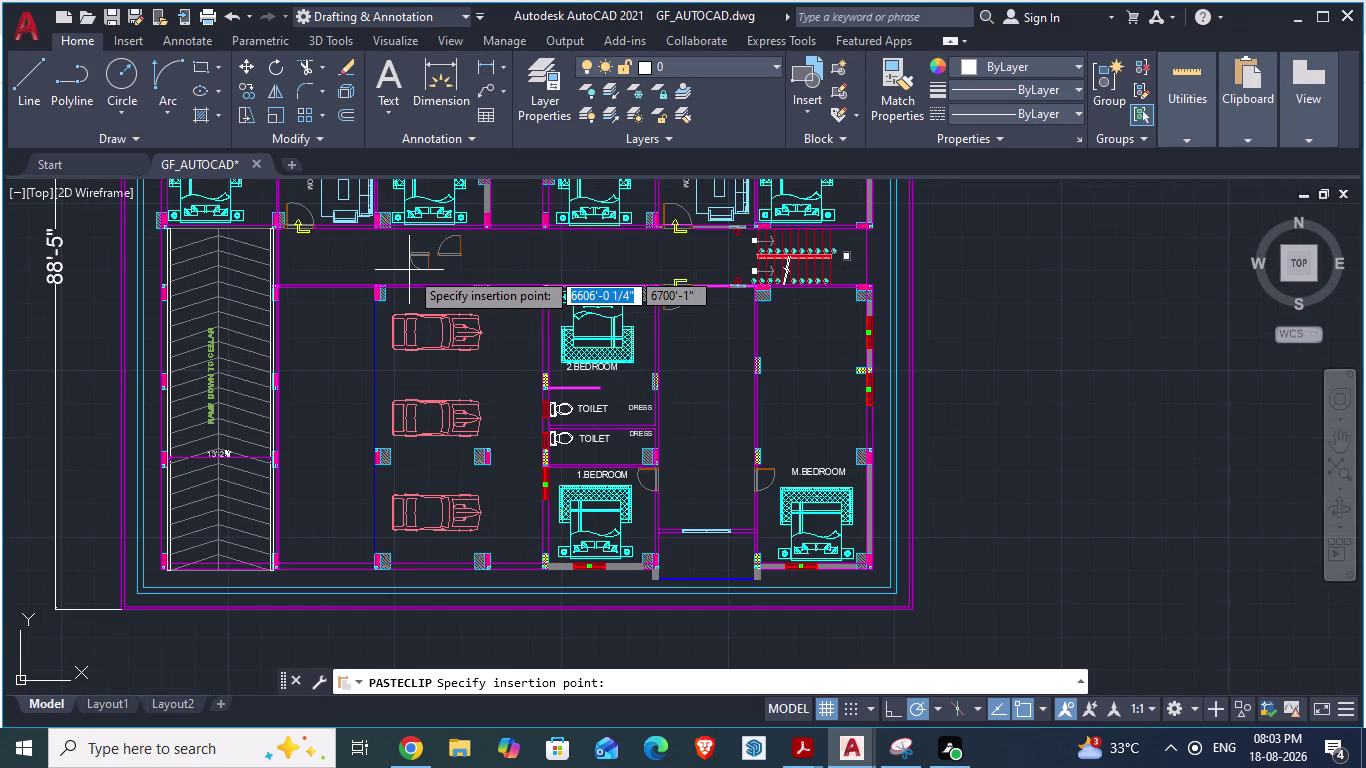
scroll(up, 3)
scroll(down, 3)
scroll(up, 3)
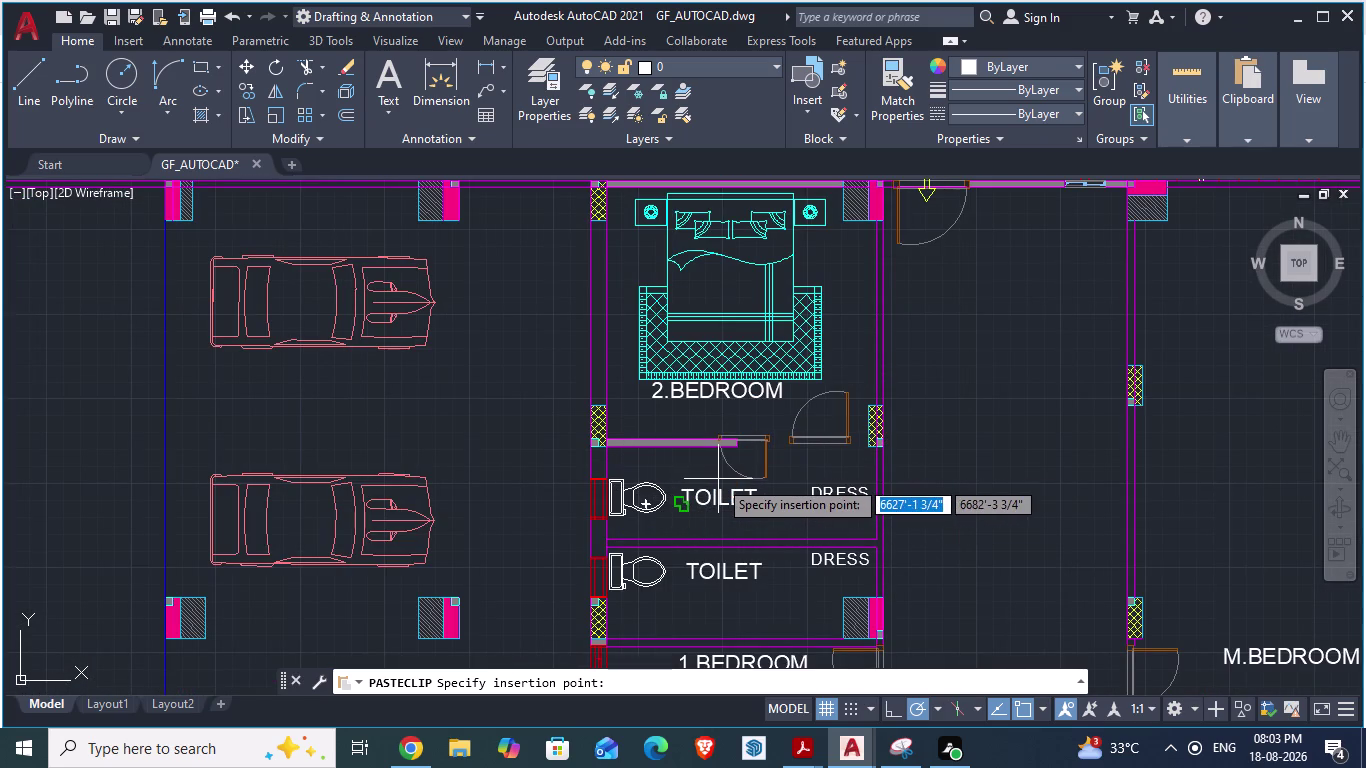
scroll(up, 3)
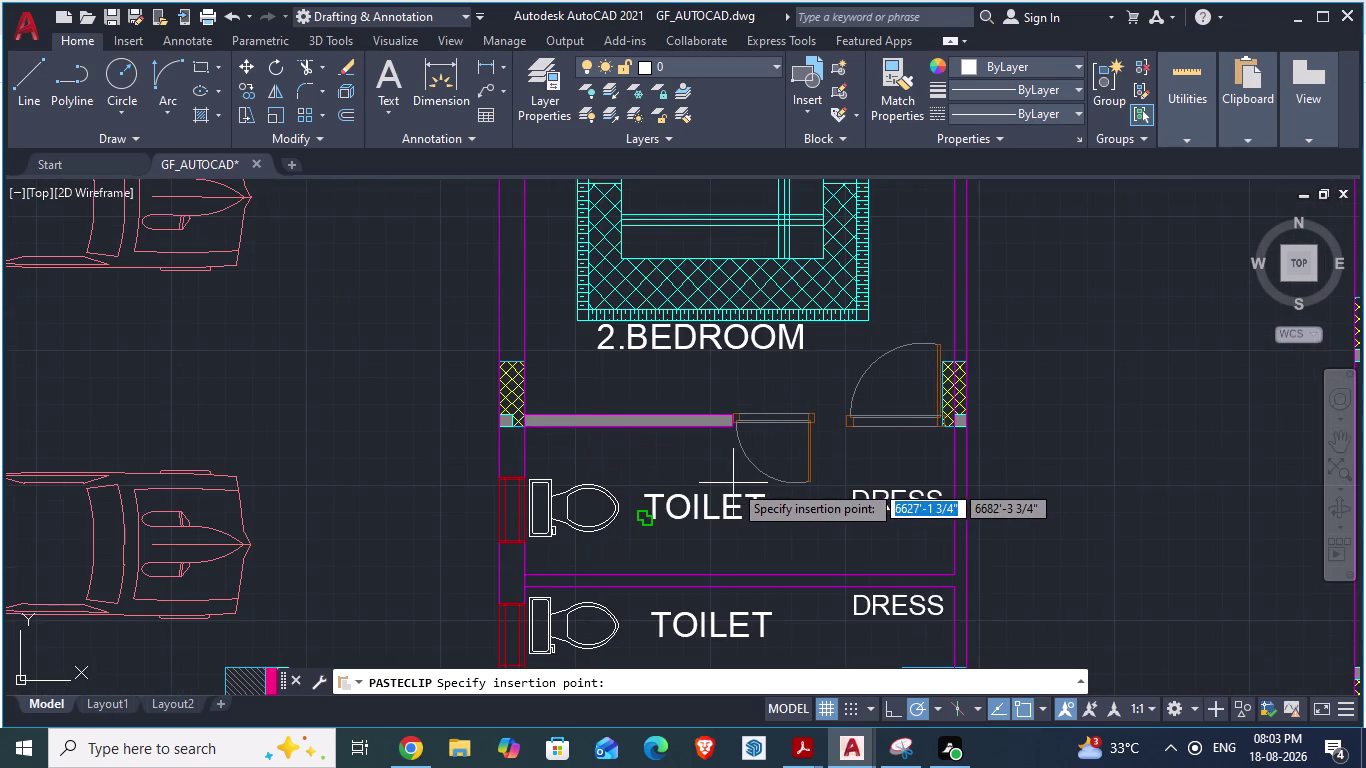
click(739, 483)
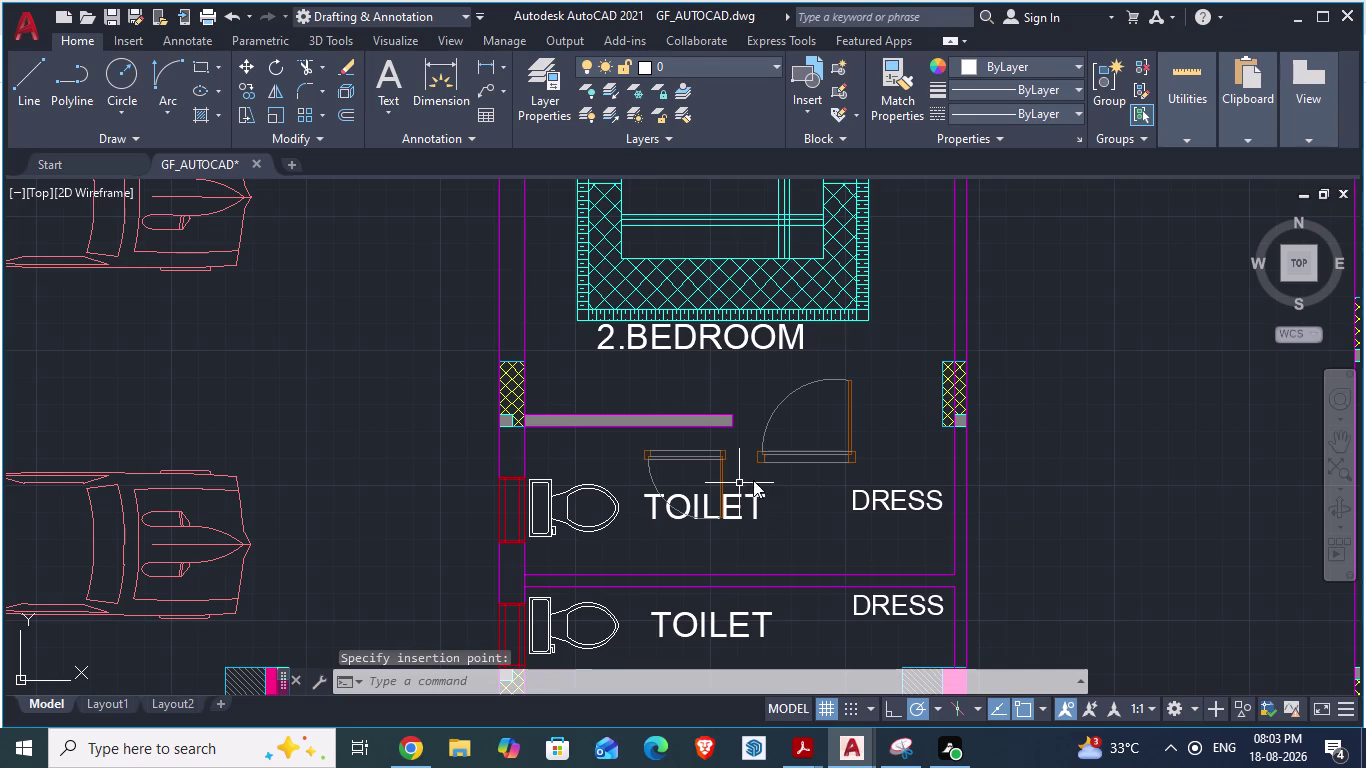
Window-select the pasted toilet door and the dress-room door.
click(703, 458)
click(778, 458)
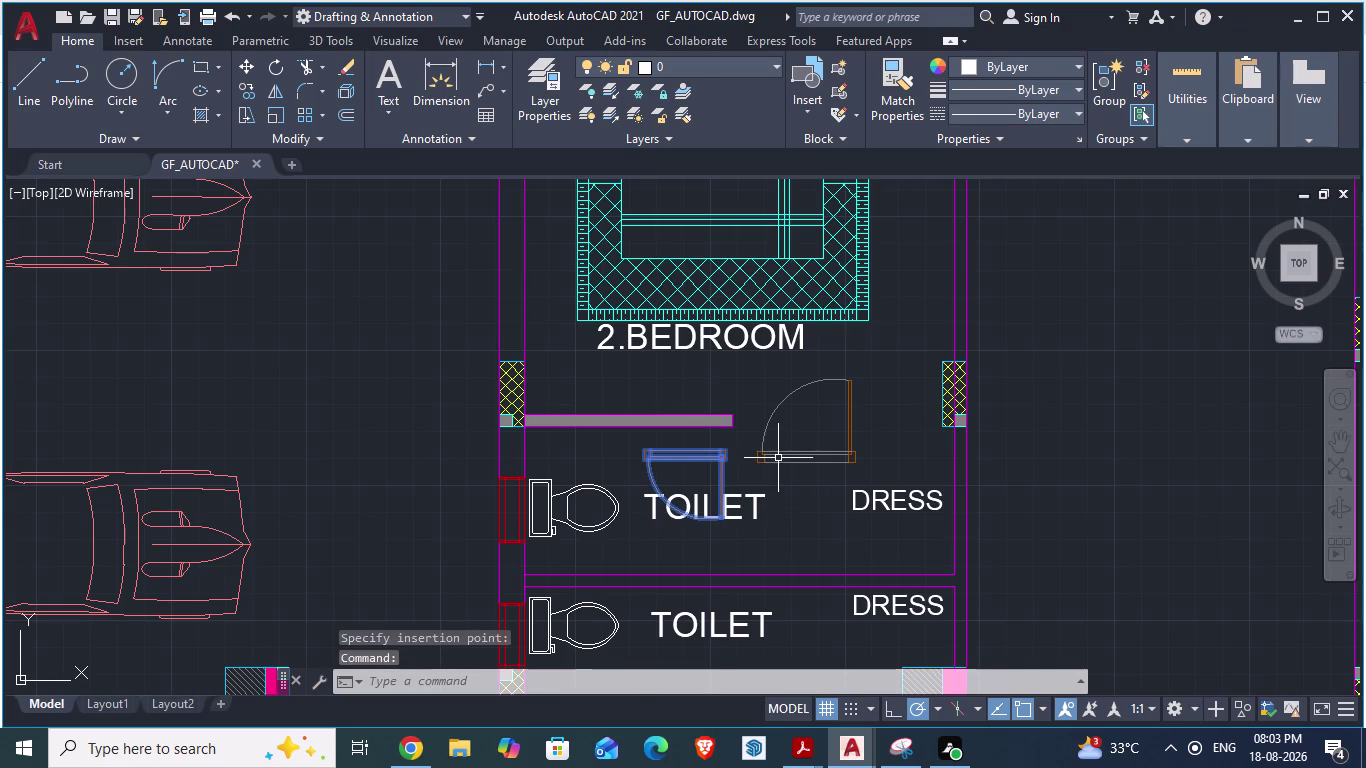
click(765, 456)
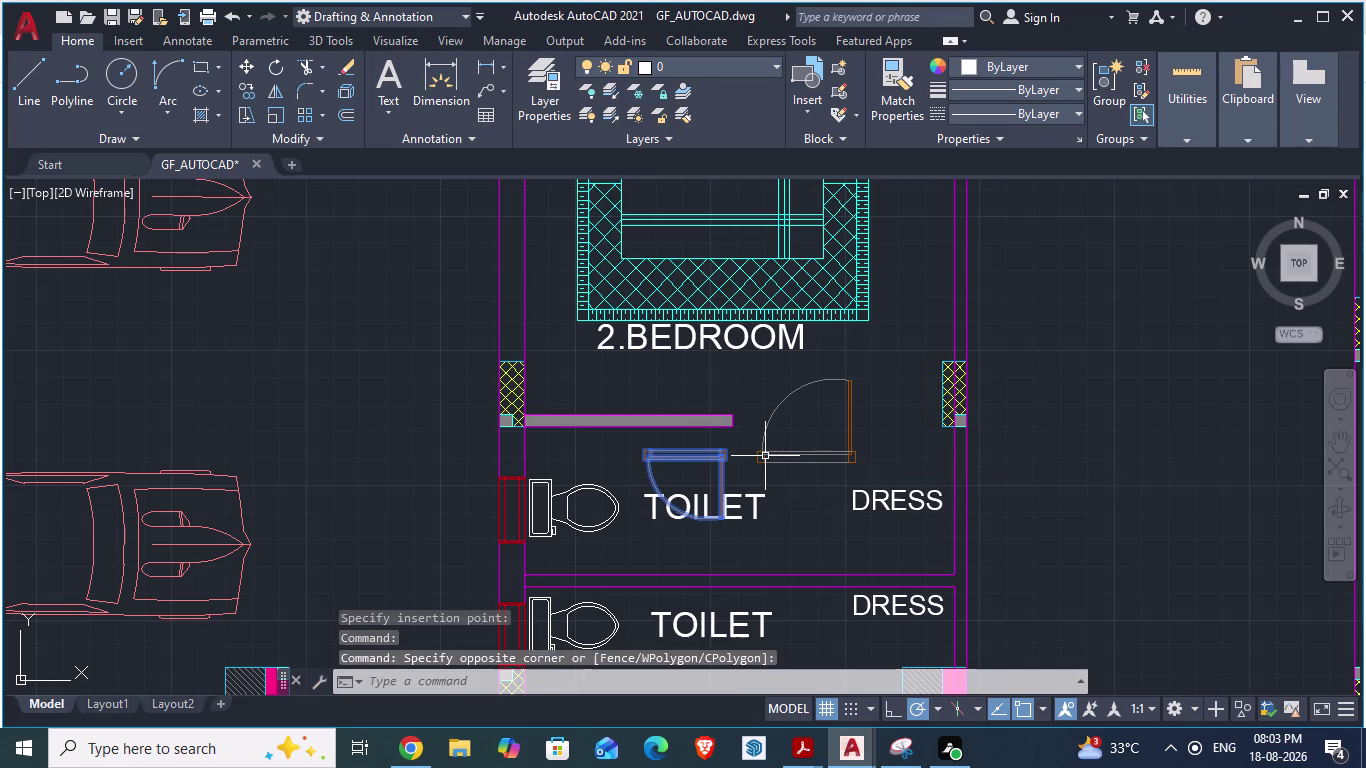
click(755, 456)
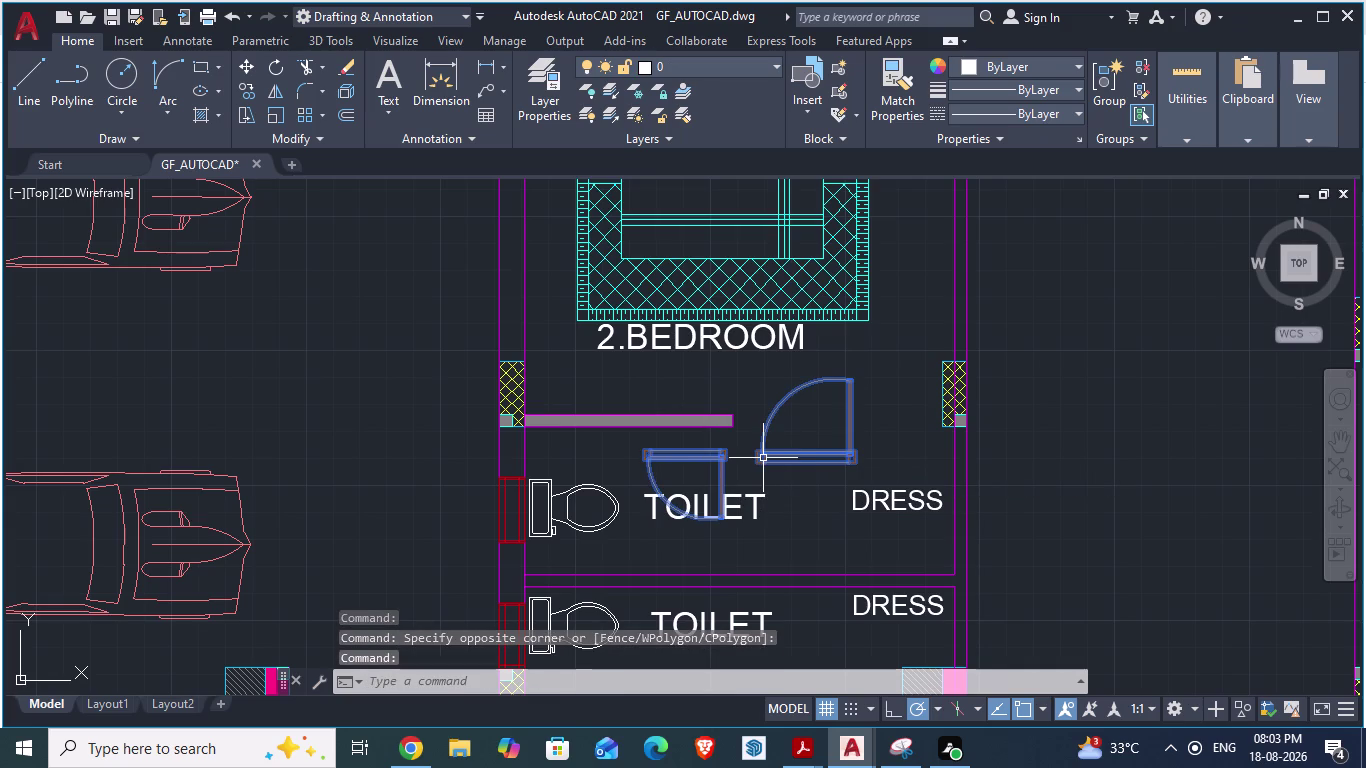
Move both doors from the door corner to the hatched column corner.
key(m)
key(Return)
scroll(up, 3)
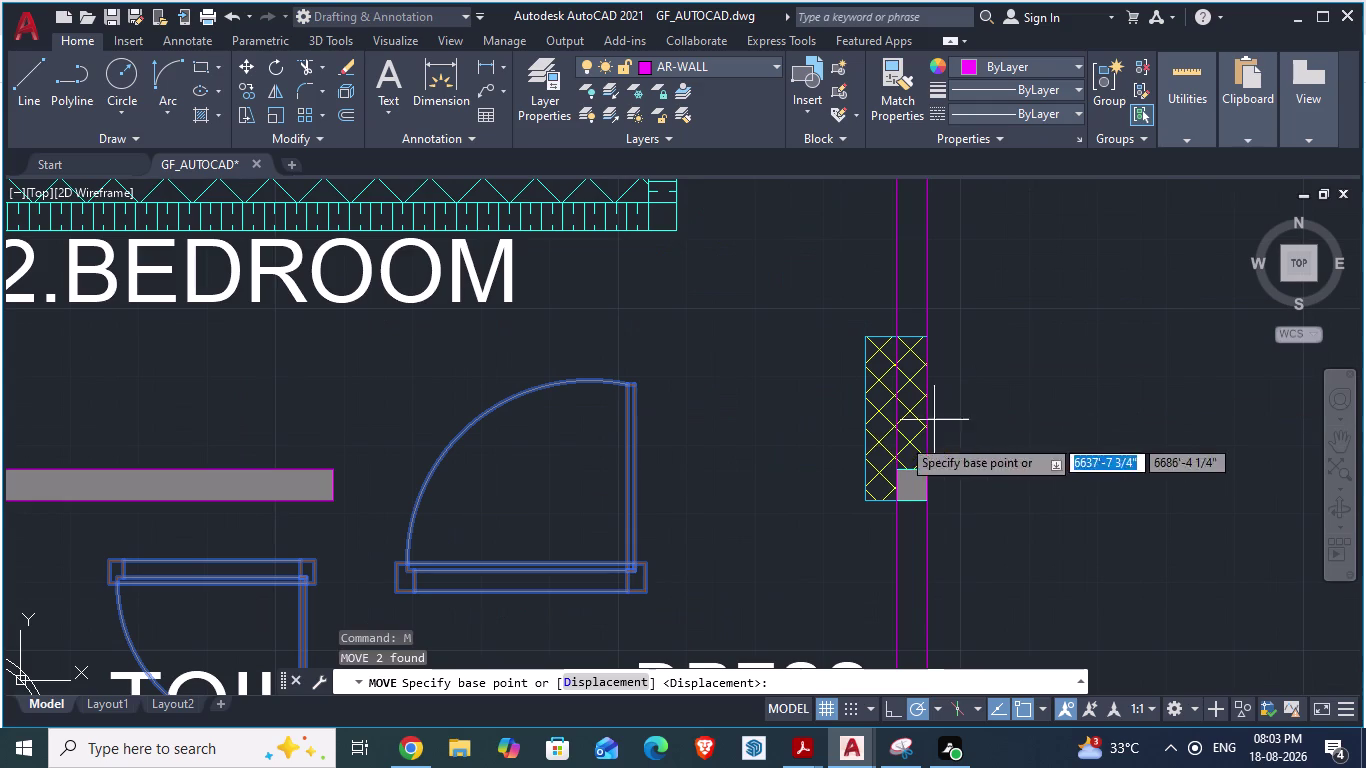
drag(646, 590, 869, 494)
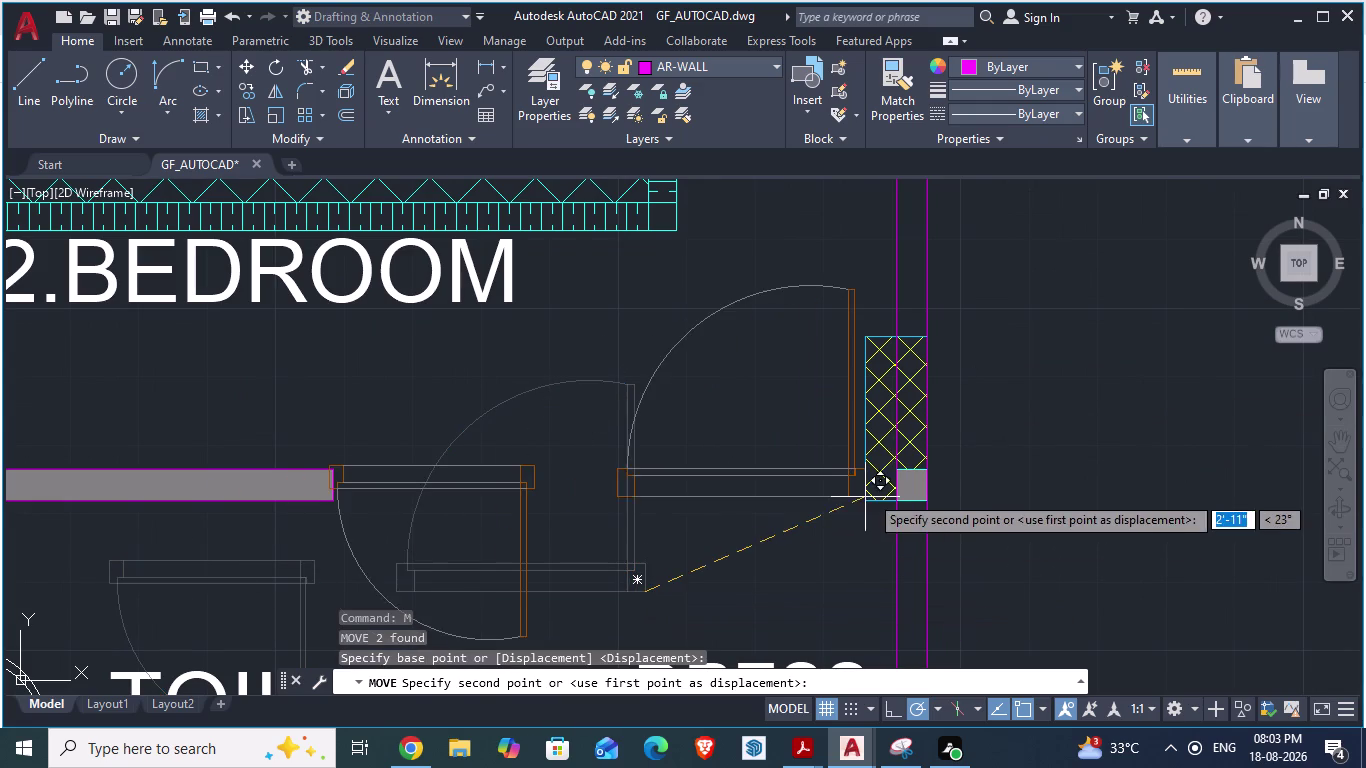
drag(869, 494, 869, 495)
click(867, 495)
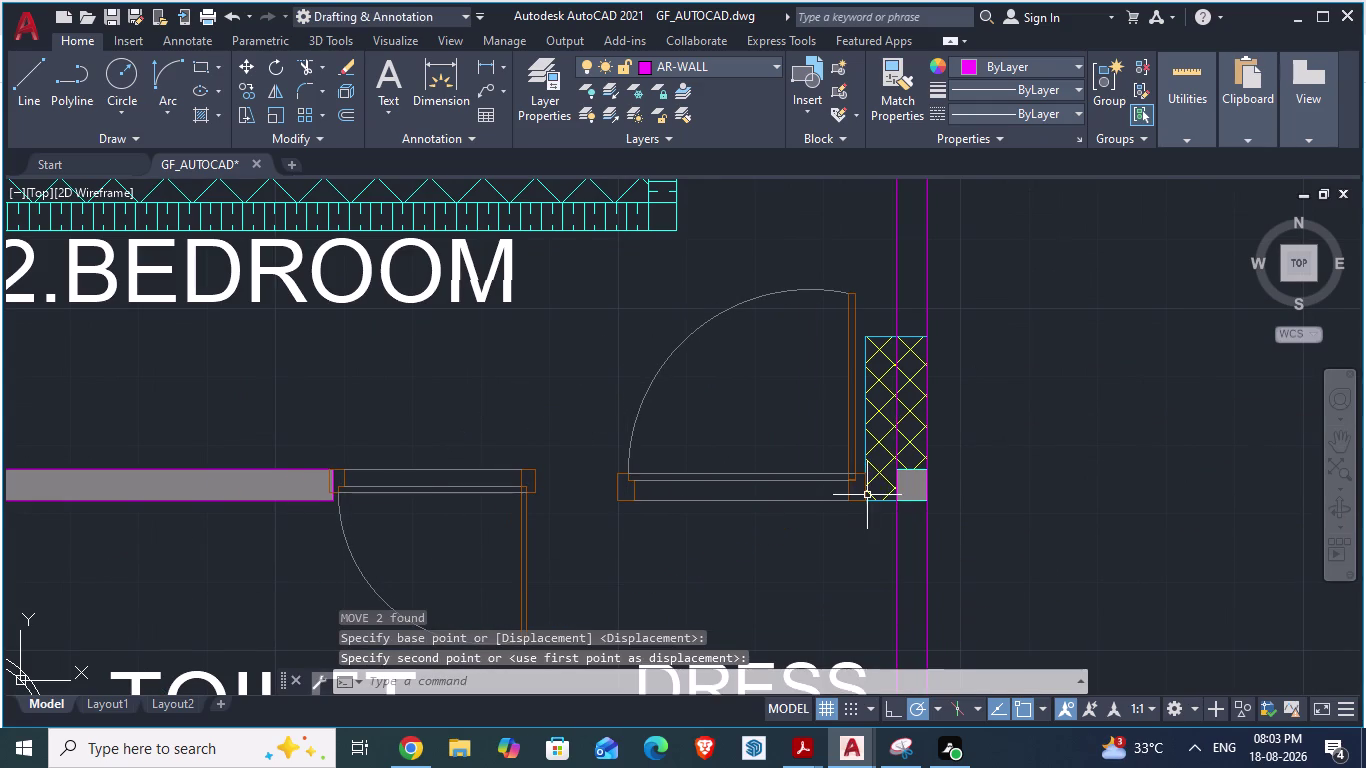
Zoom in to check the new door position, then switch to the ARCH PLANS reference drawing.
scroll(up, 3)
scroll(down, 3)
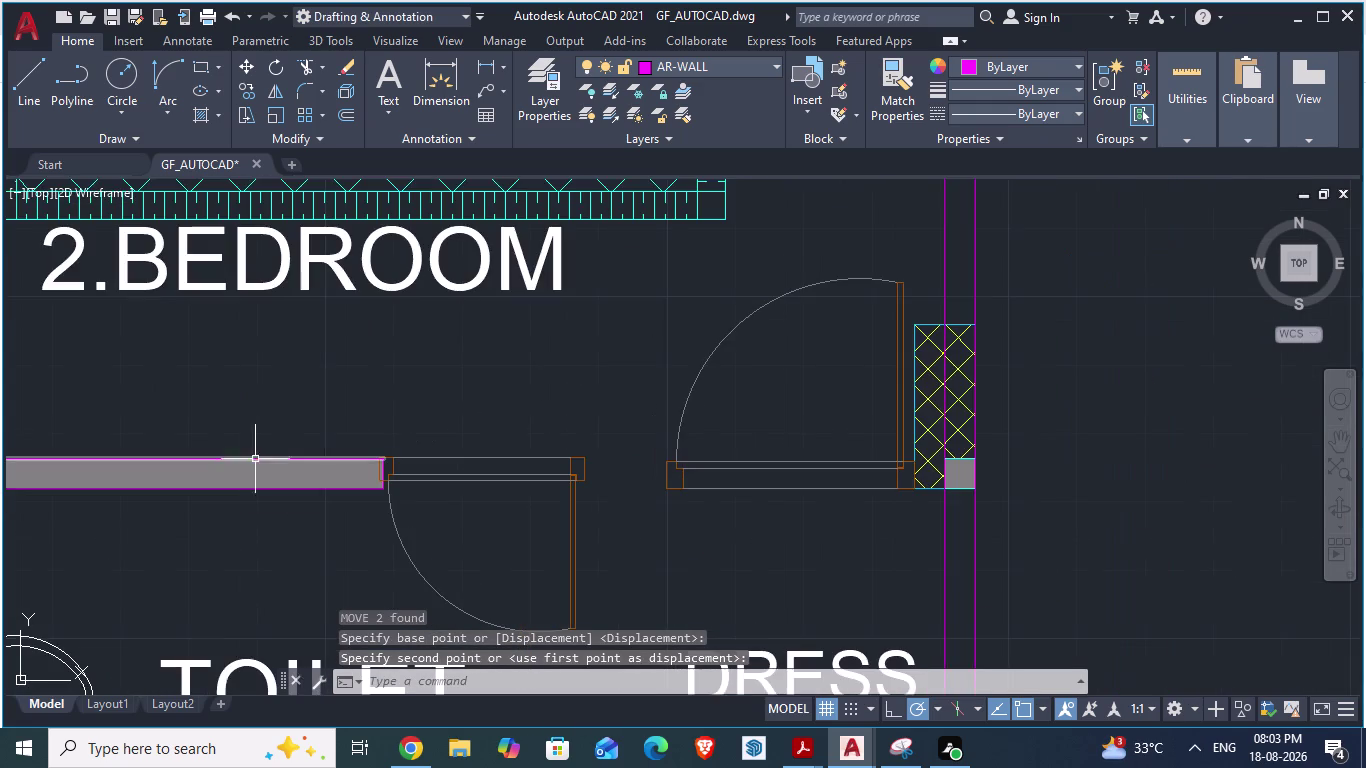
scroll(up, 3)
scroll(down, 3)
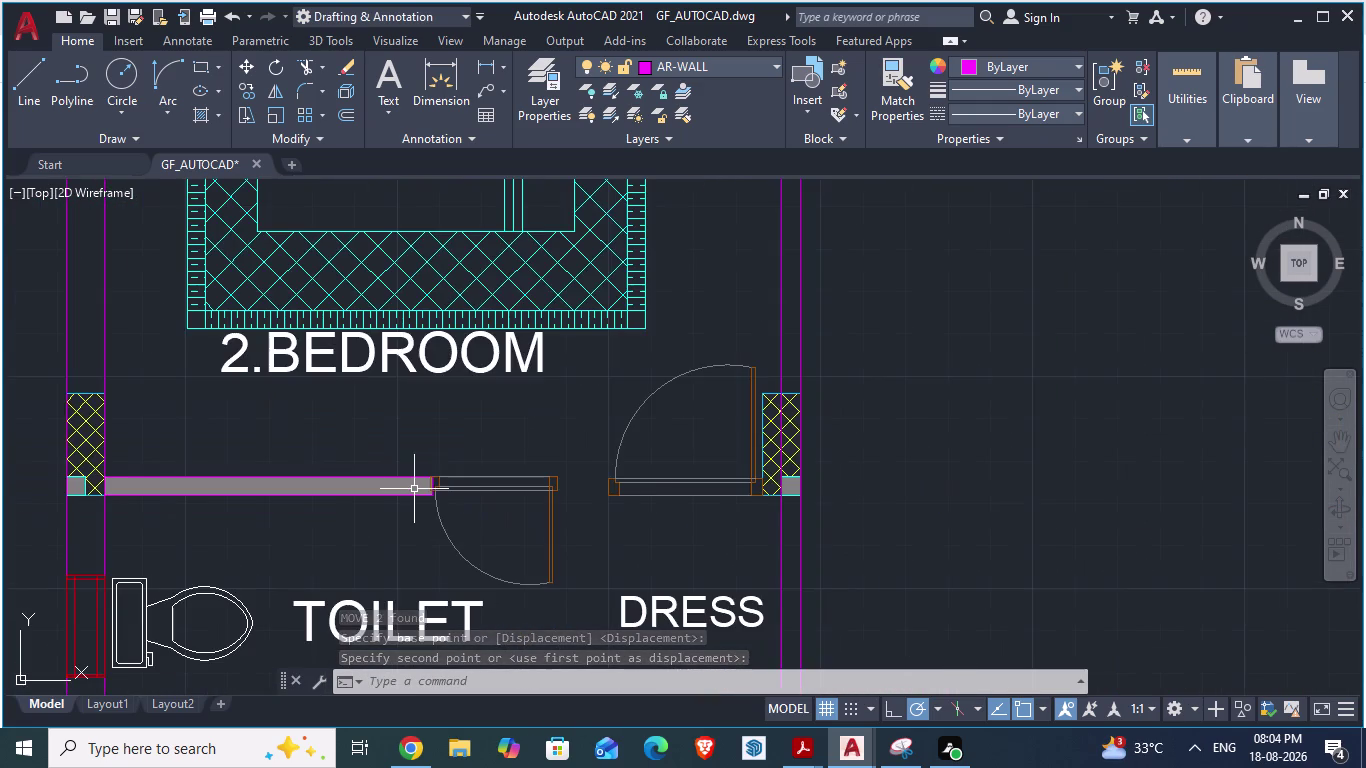
scroll(up, 3)
scroll(down, 3)
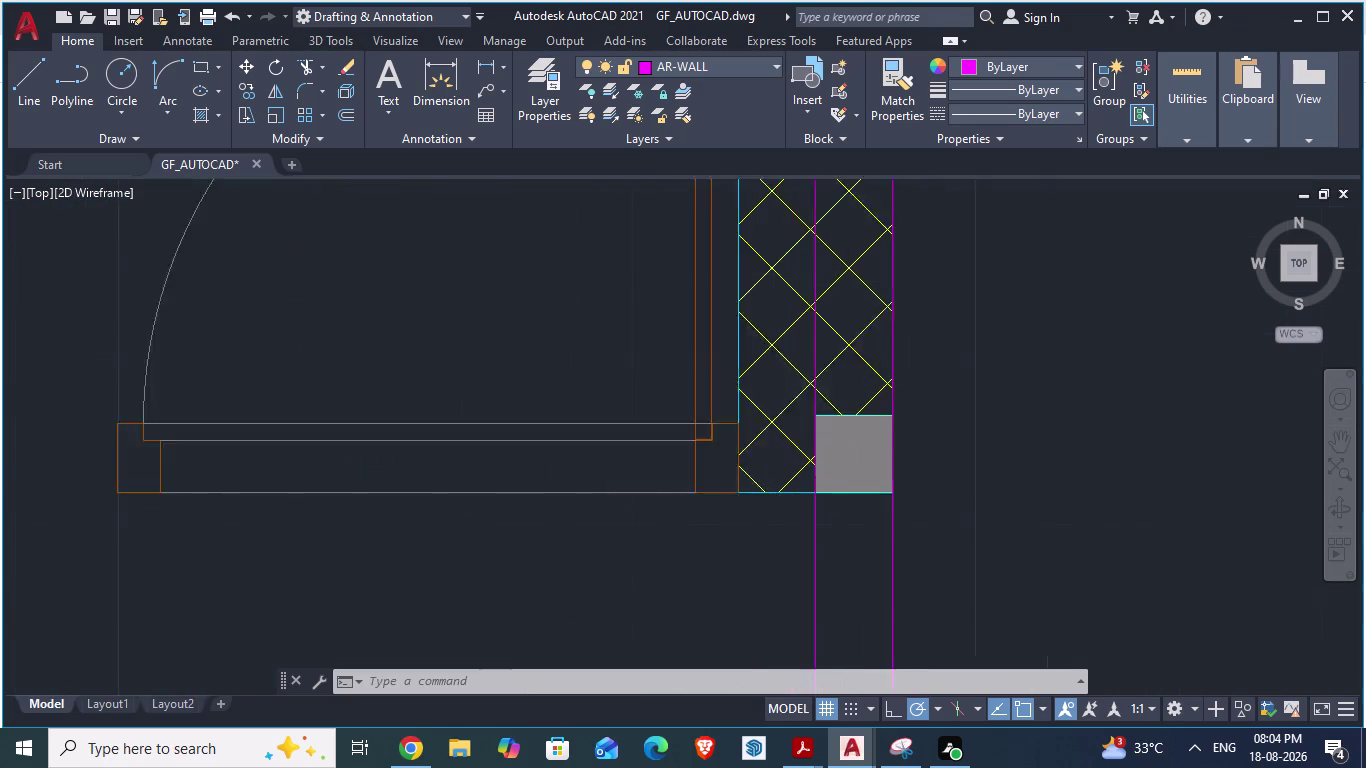
scroll(down, 3)
scroll(up, 3)
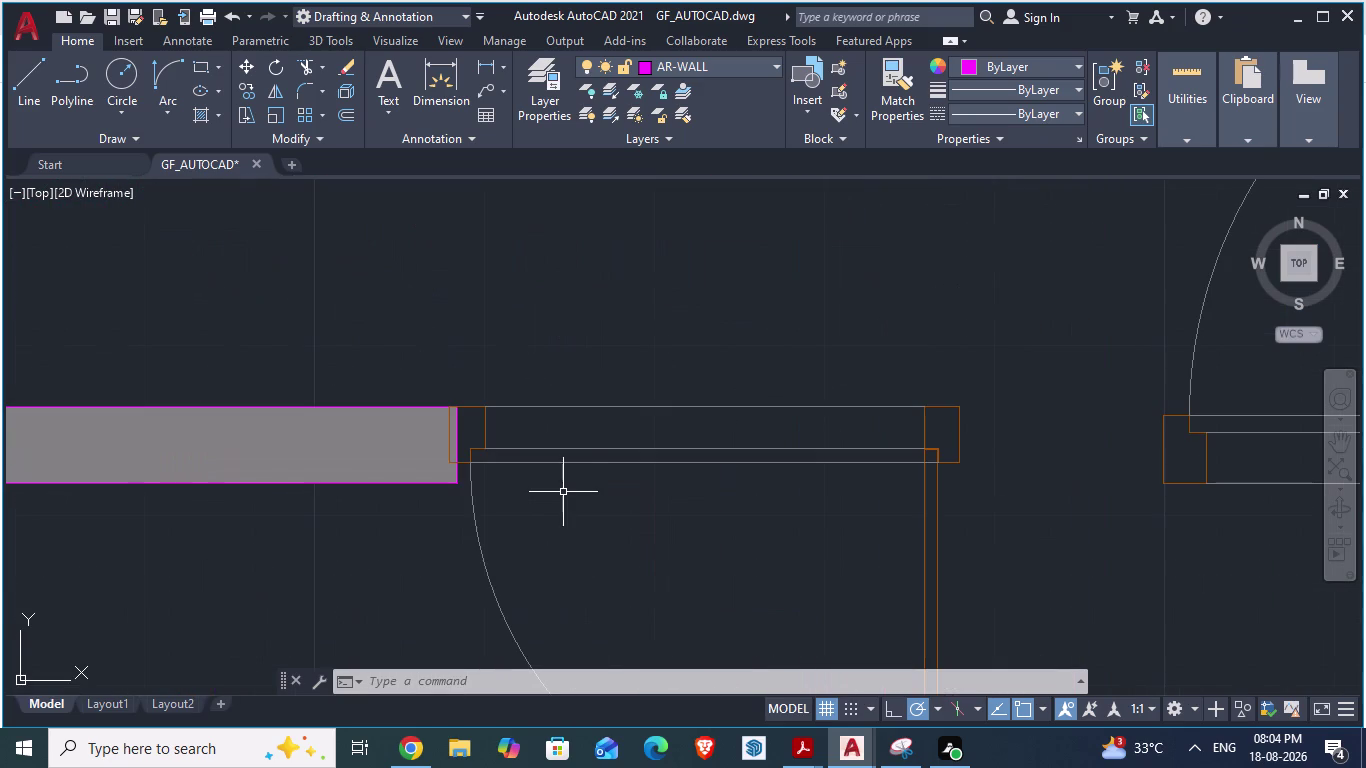
scroll(down, 3)
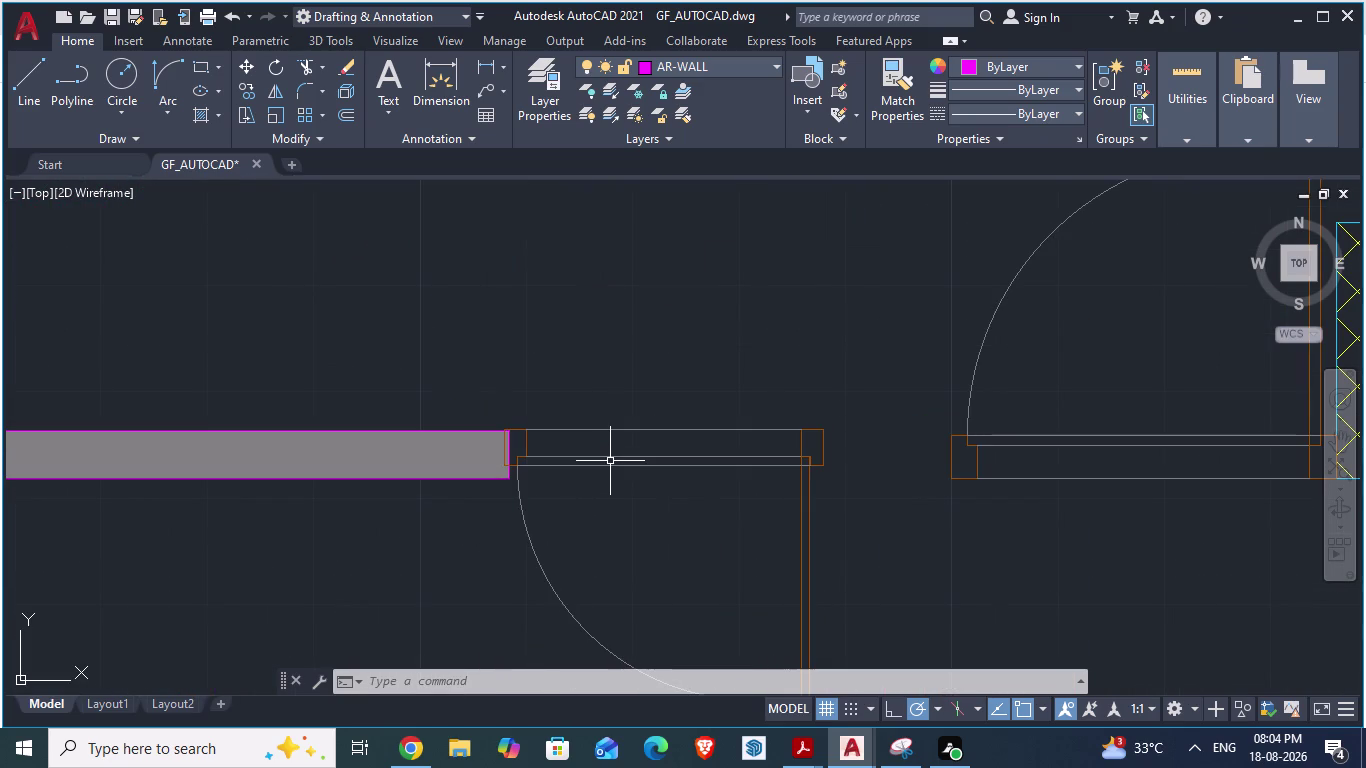
key(alt+Tab)
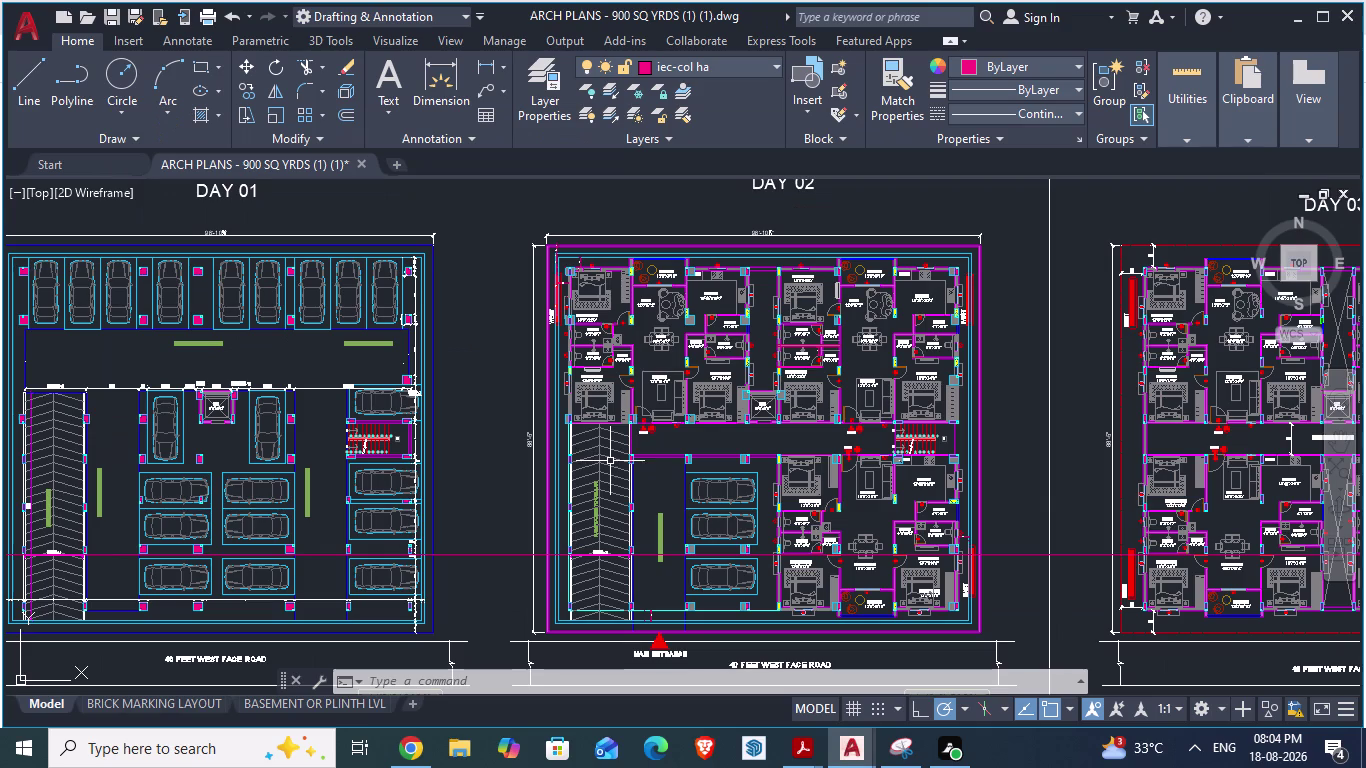
scroll(up, 3)
scroll(up, 3)
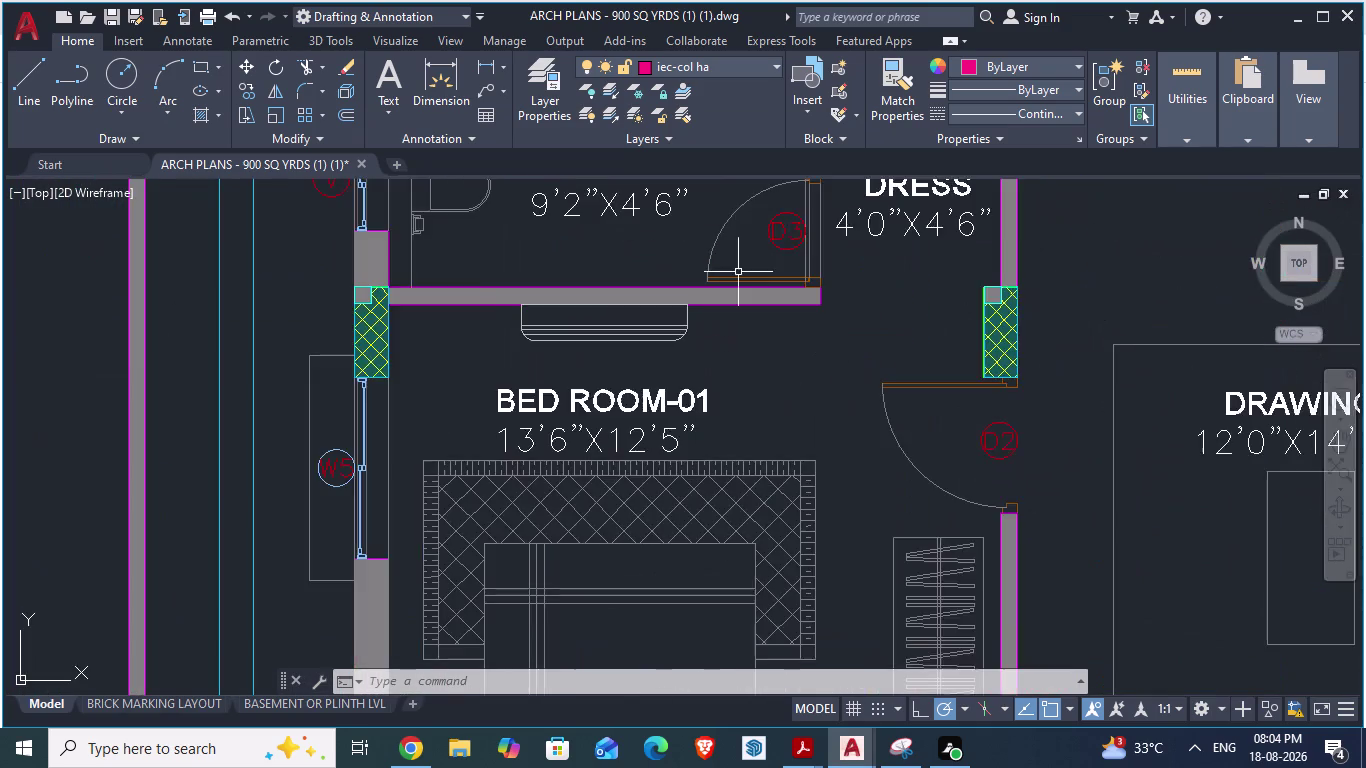
scroll(down, 3)
scroll(down, 3)
scroll(up, 3)
scroll(up, 3)
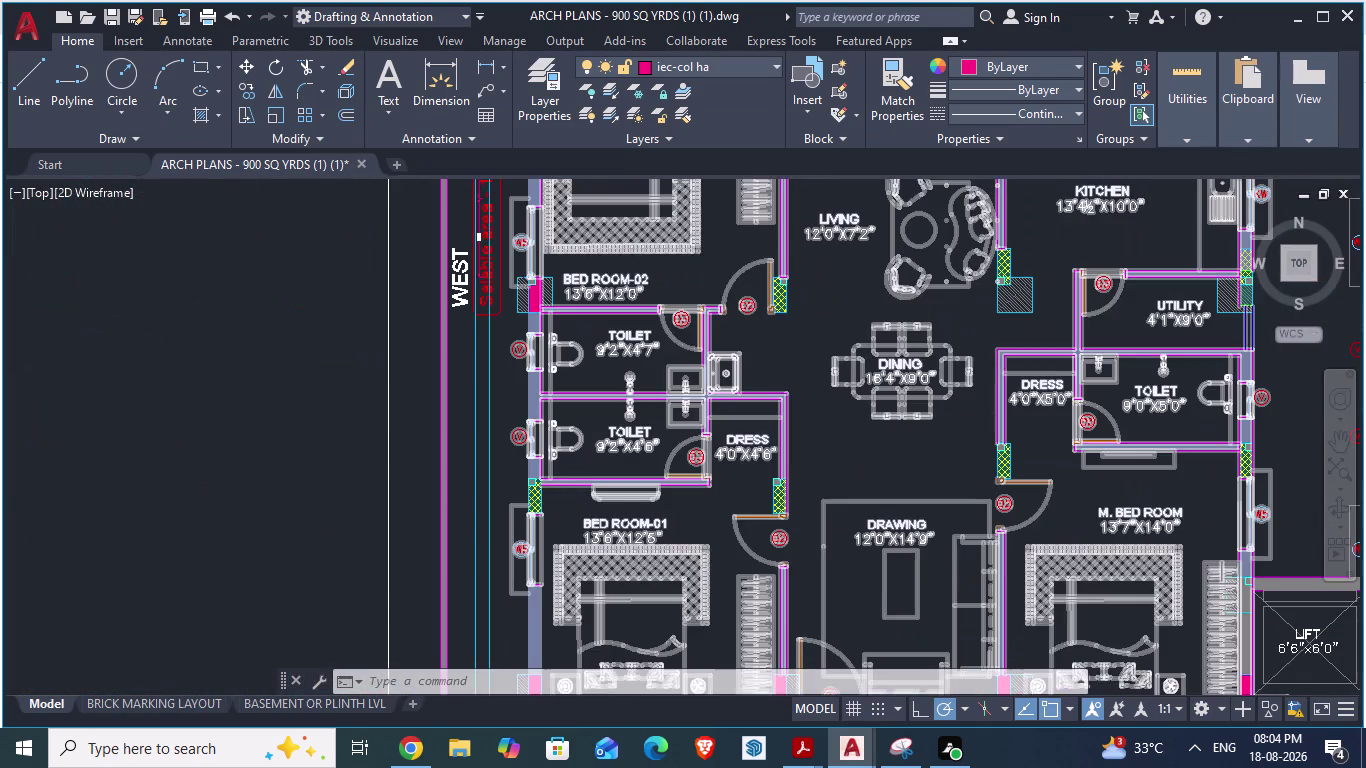
scroll(up, 3)
scroll(up, 3)
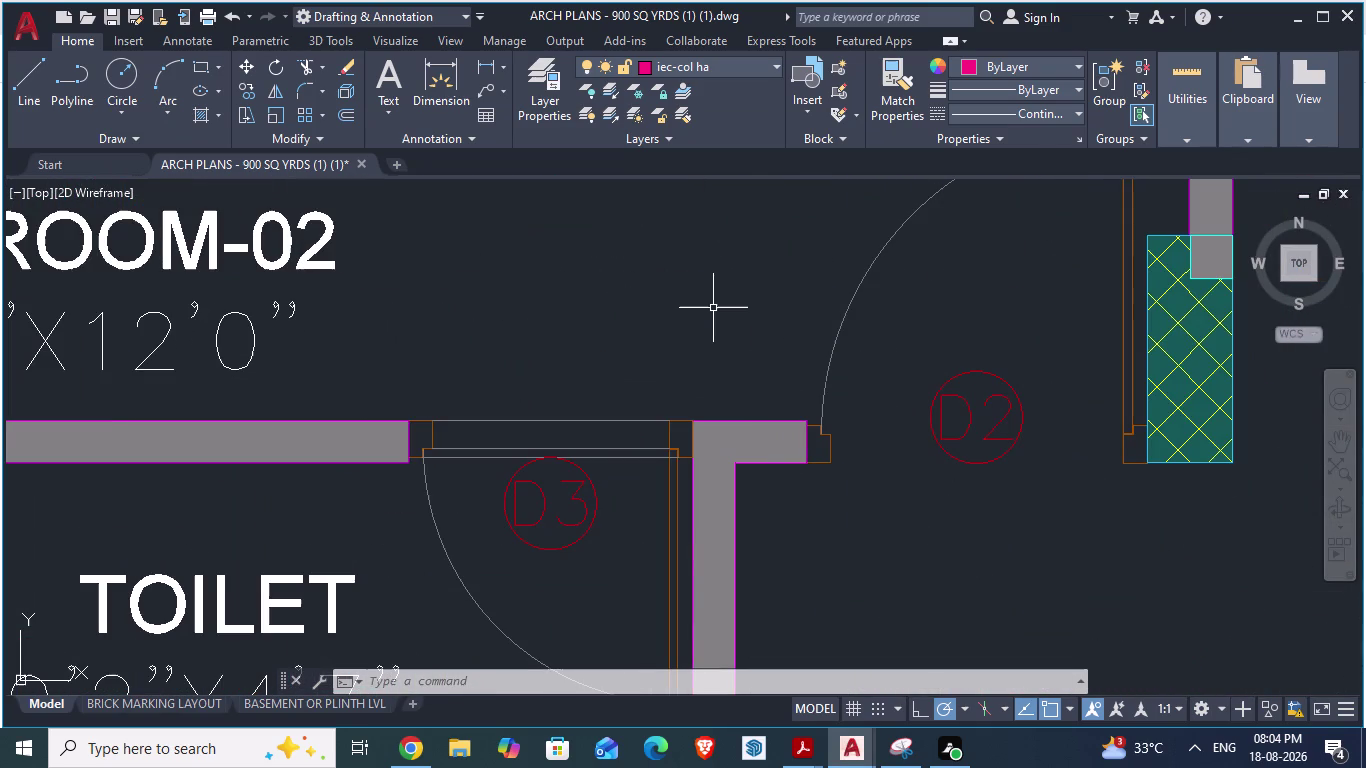
scroll(down, 3)
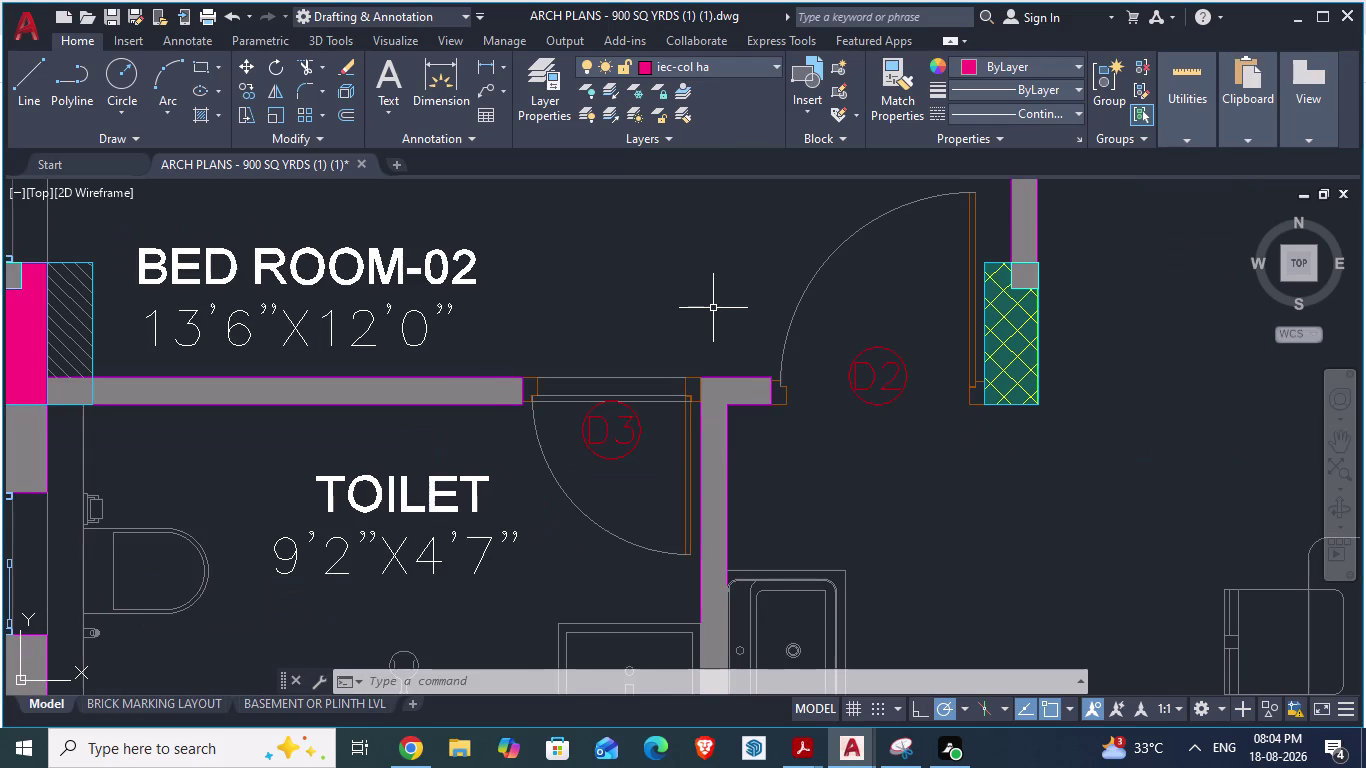
key(alt+Tab)
scroll(down, 3)
scroll(up, 3)
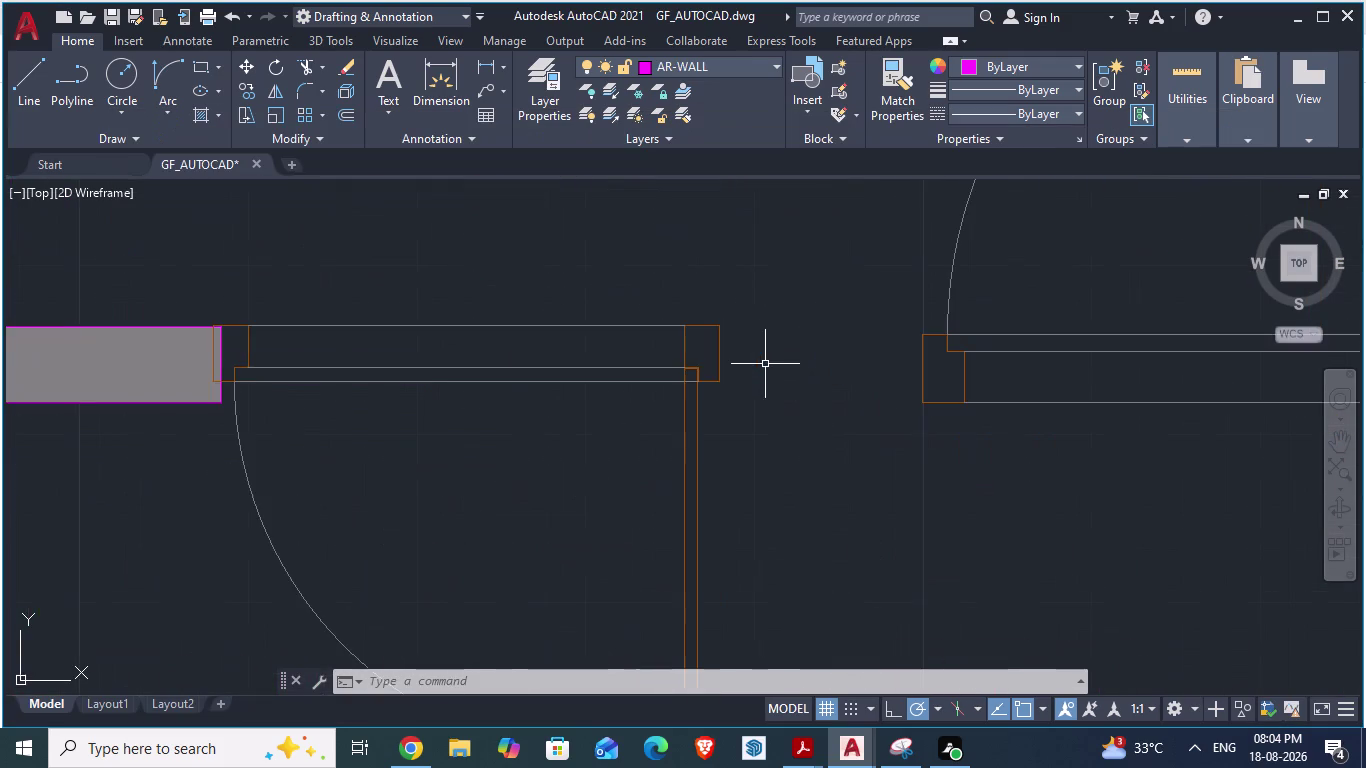
scroll(down, 3)
Move the toilet door down, clear of the wall opening.
click(639, 344)
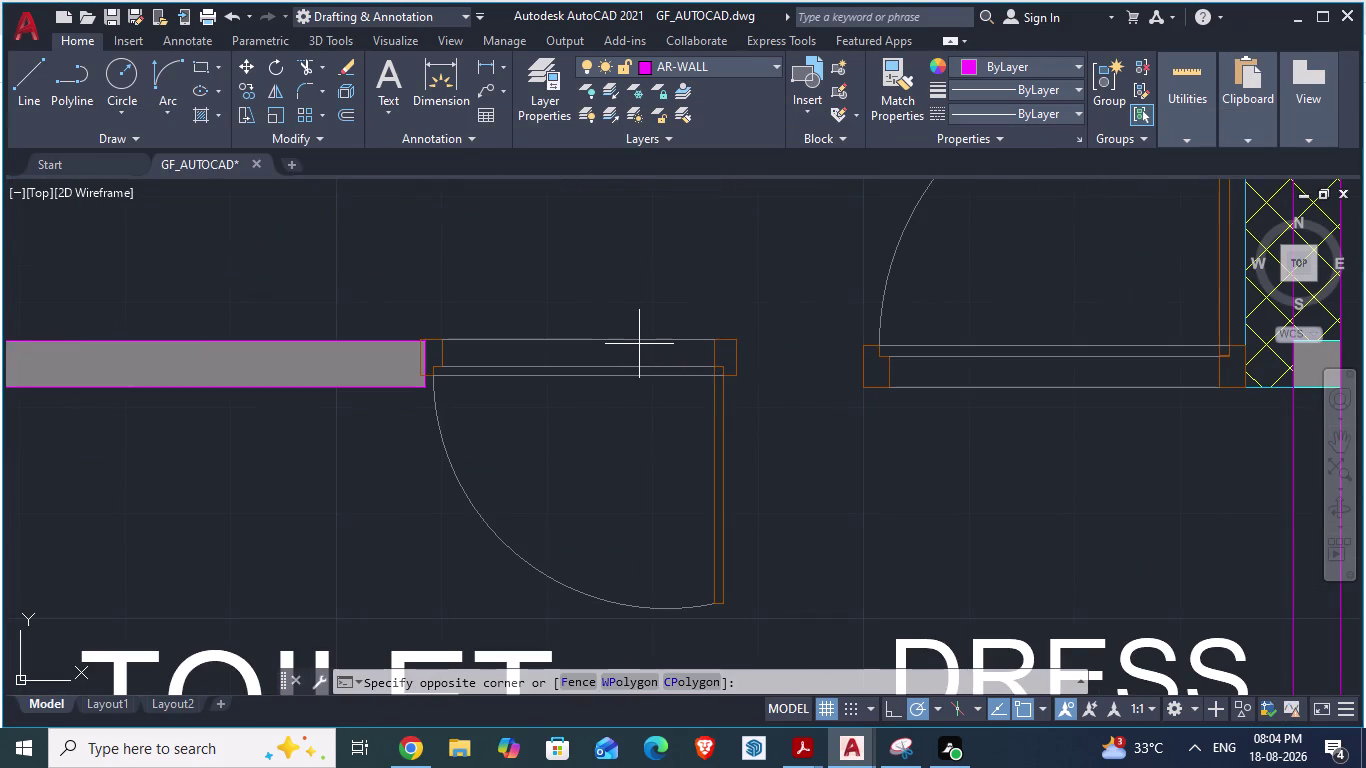
click(619, 337)
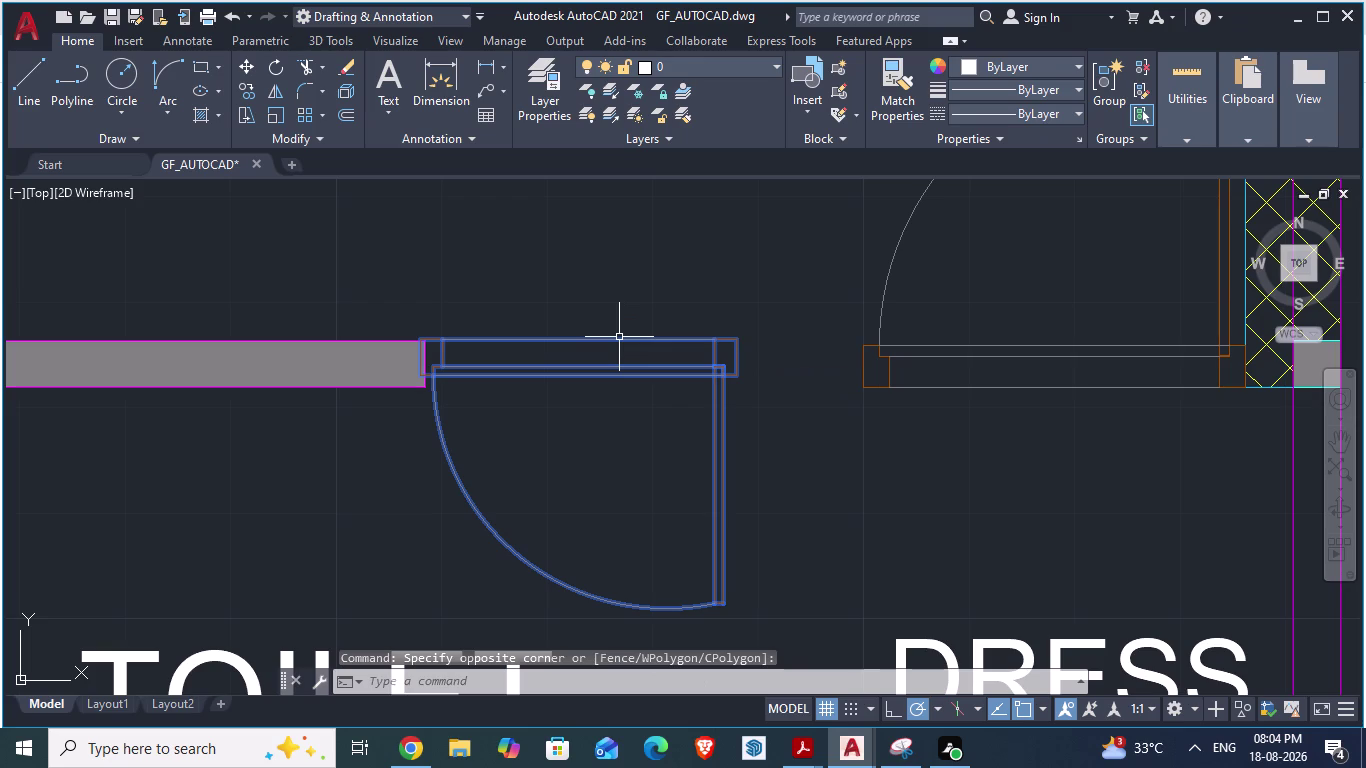
key(m)
key(Return)
drag(619, 329, 619, 444)
click(619, 444)
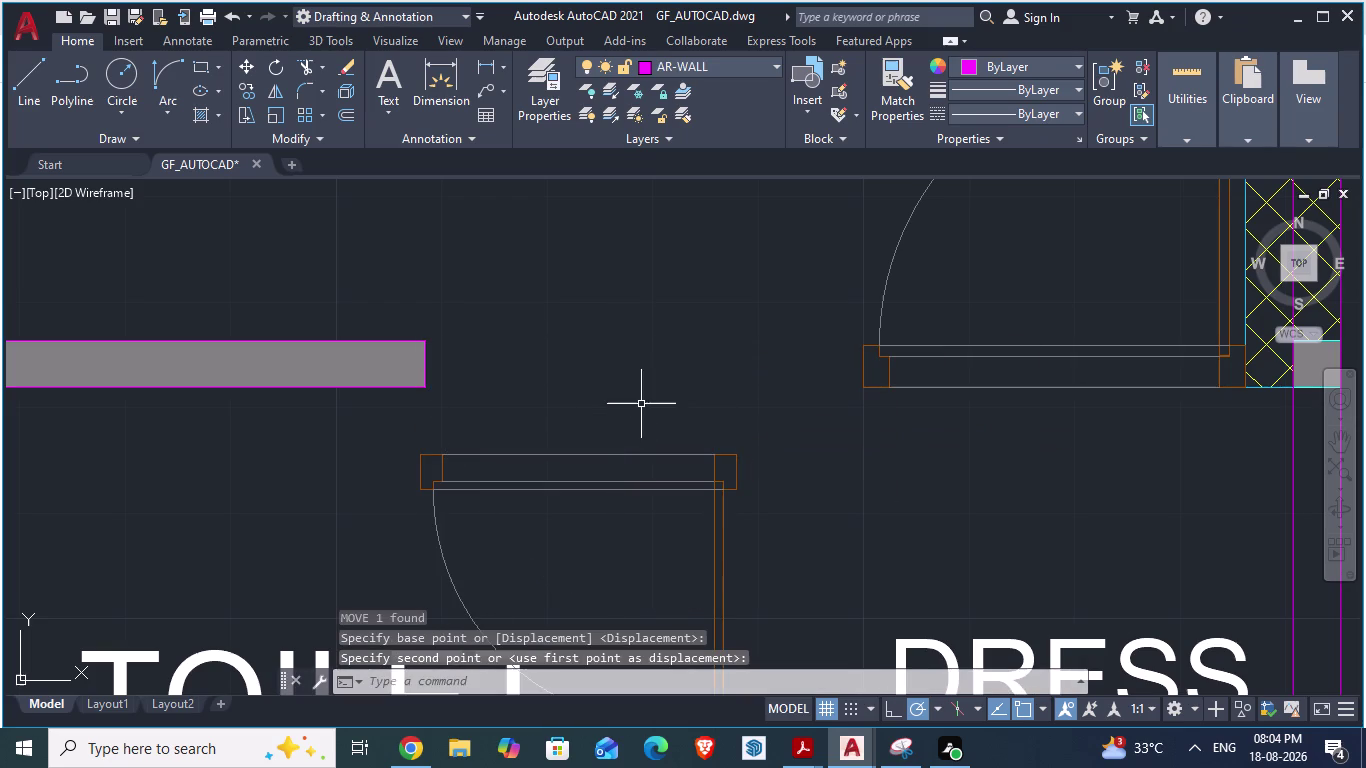
Extend the wall's upper and lower edges across the toilet door opening with EX.
text(E)
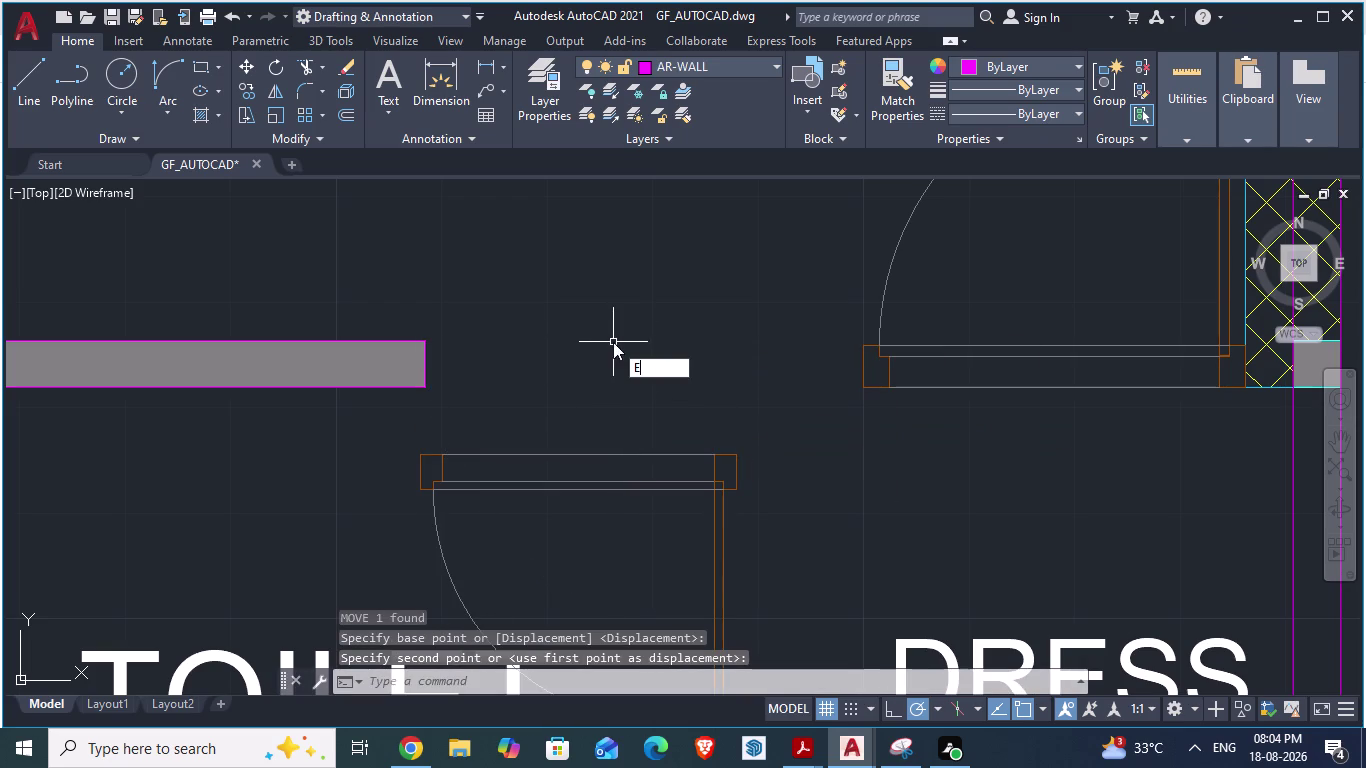
text(X)
key(Return)
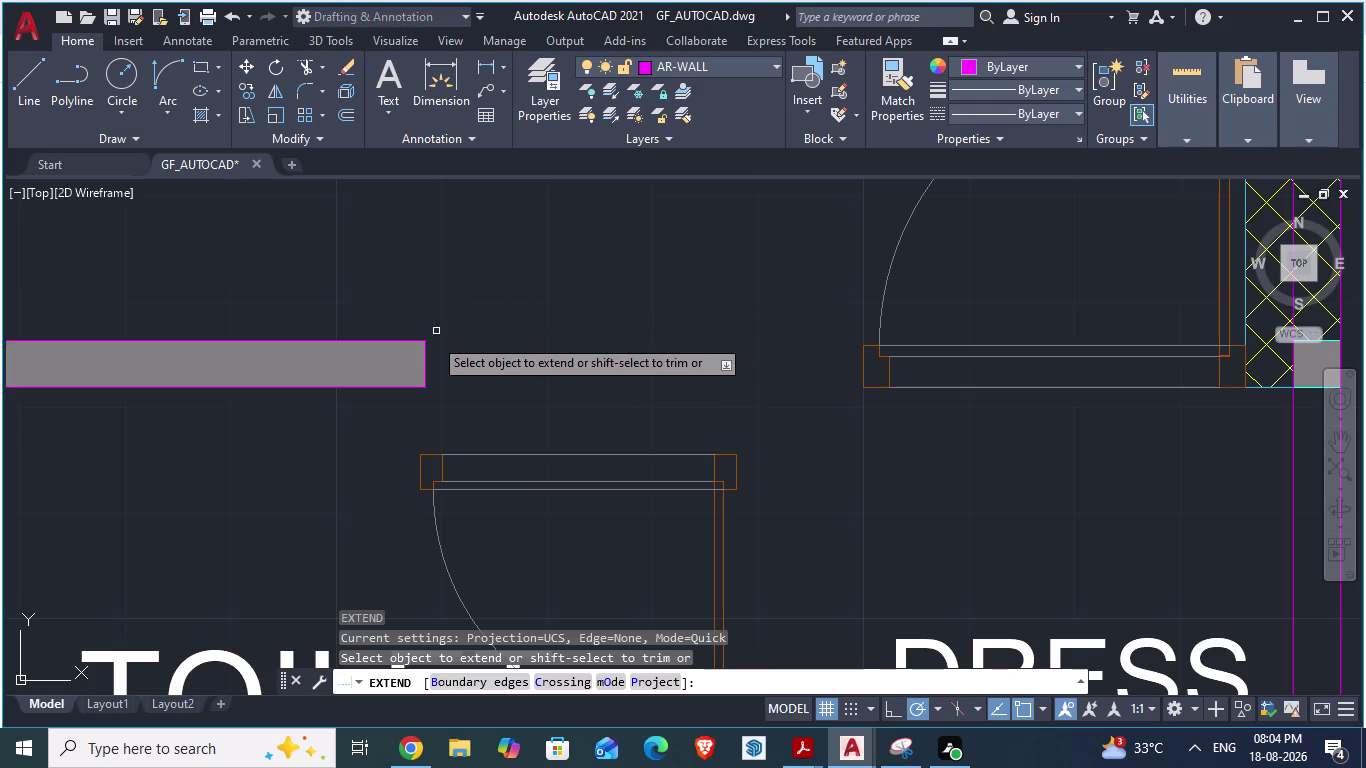
click(413, 342)
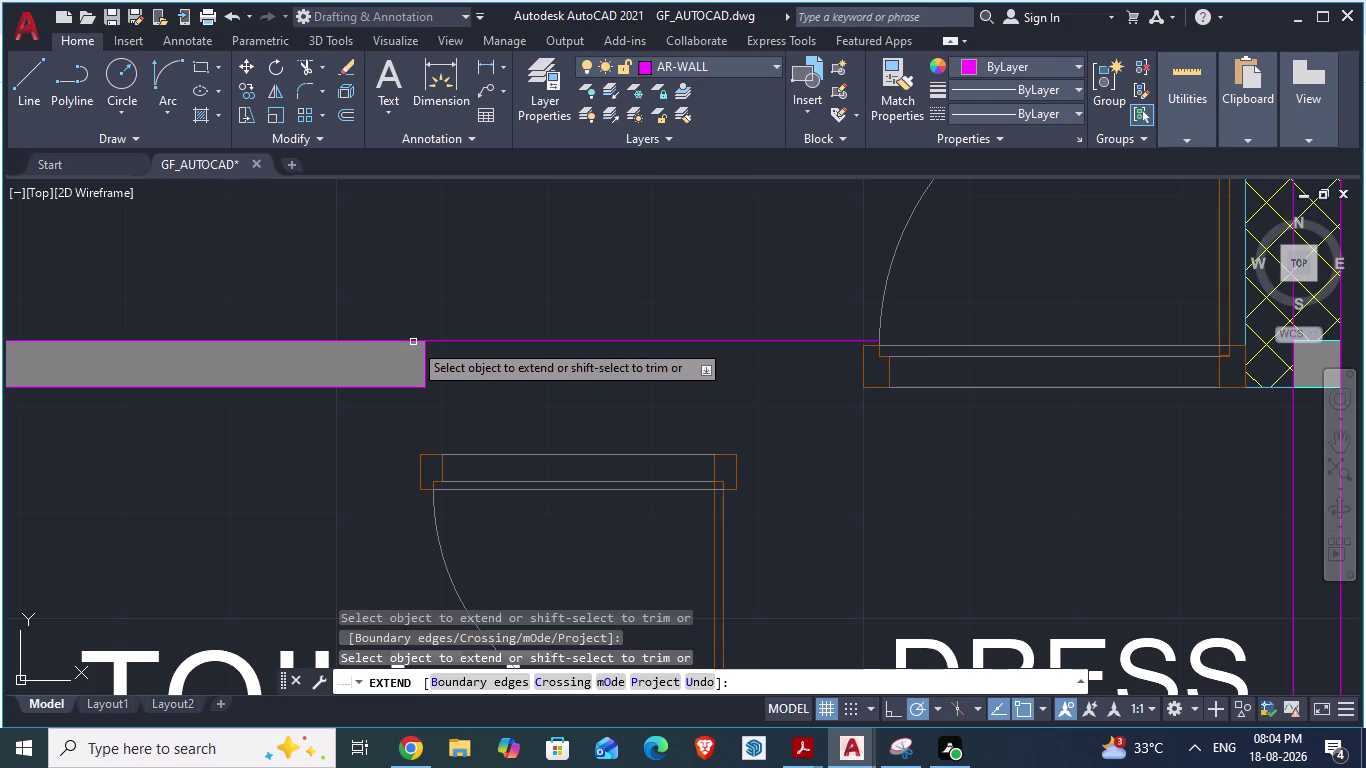
click(402, 387)
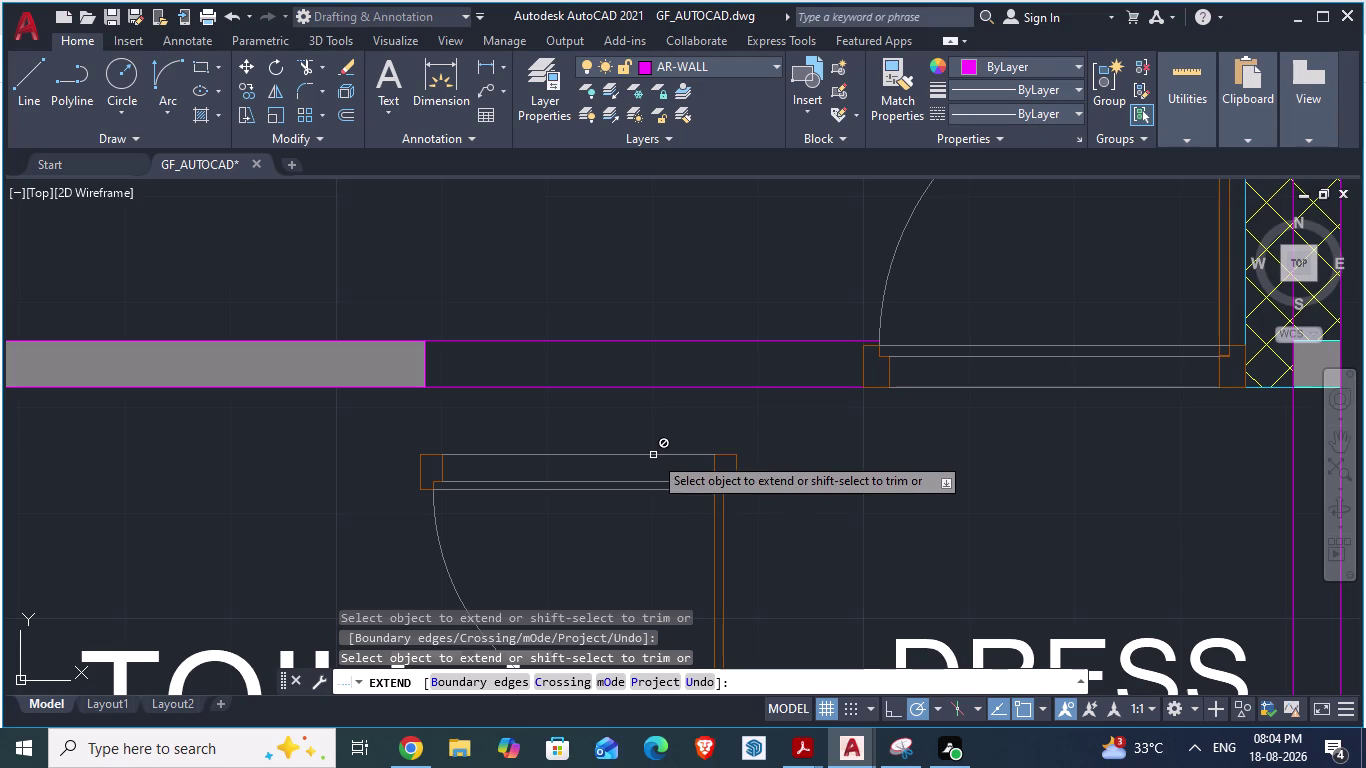
key(grave)
click(612, 453)
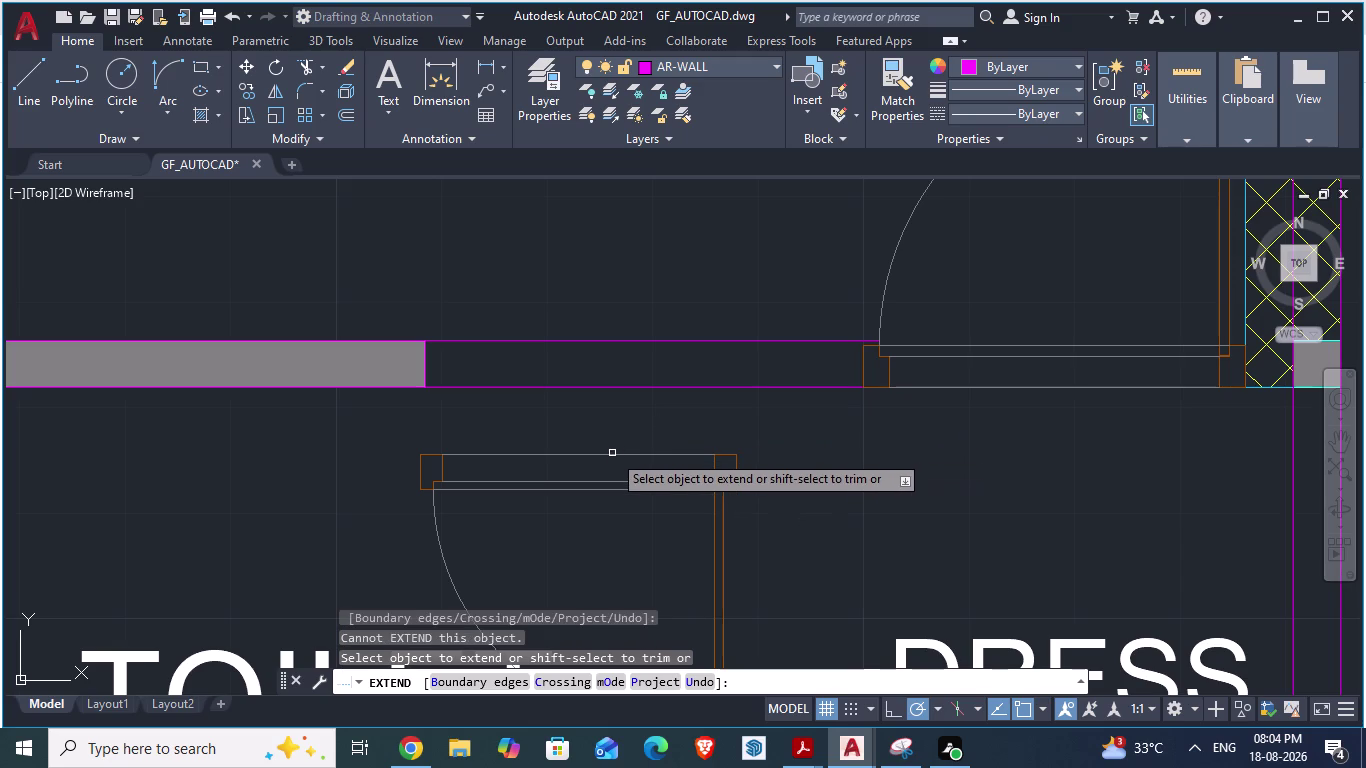
key(Escape)
Move the toilet door back up so it sits against the wall end.
click(604, 455)
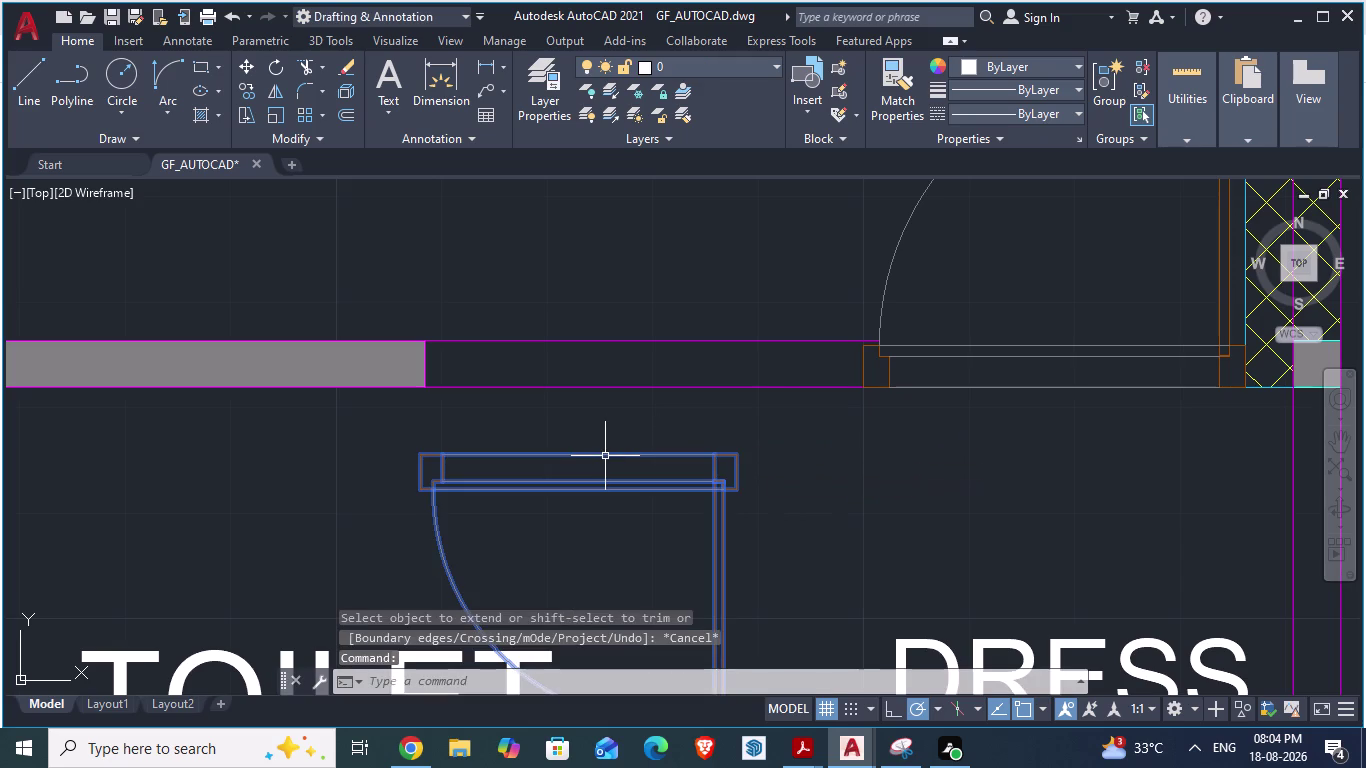
key(m)
key(Return)
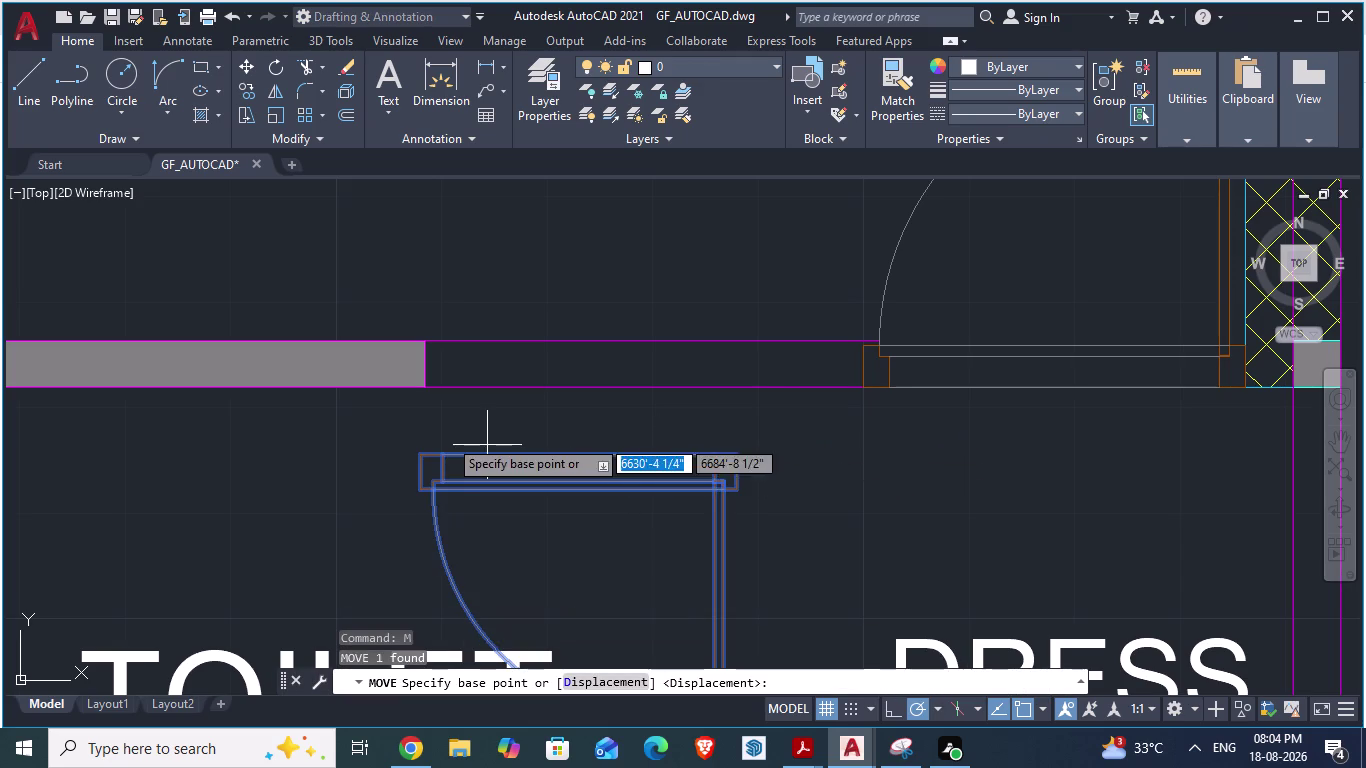
scroll(up, 3)
drag(490, 486, 511, 261)
scroll(down, 3)
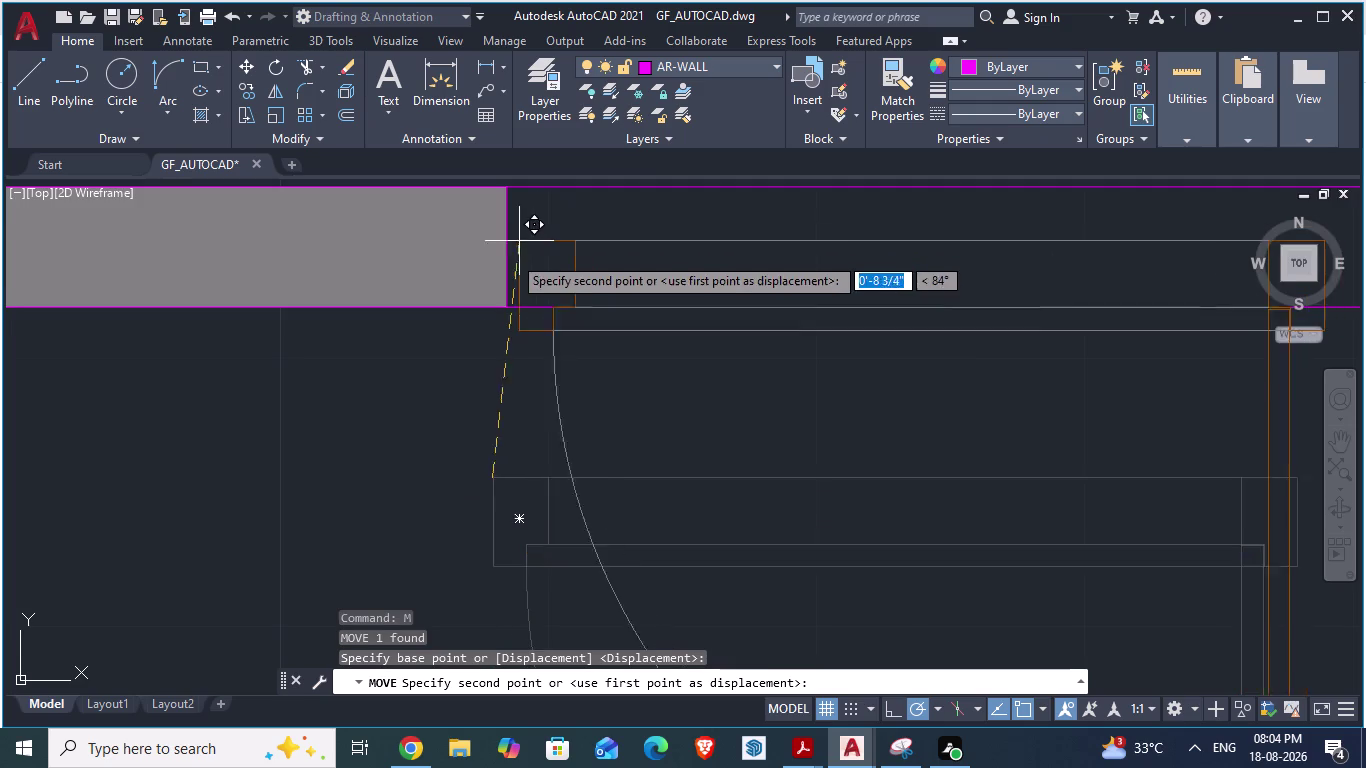
drag(511, 261, 515, 231)
scroll(up, 3)
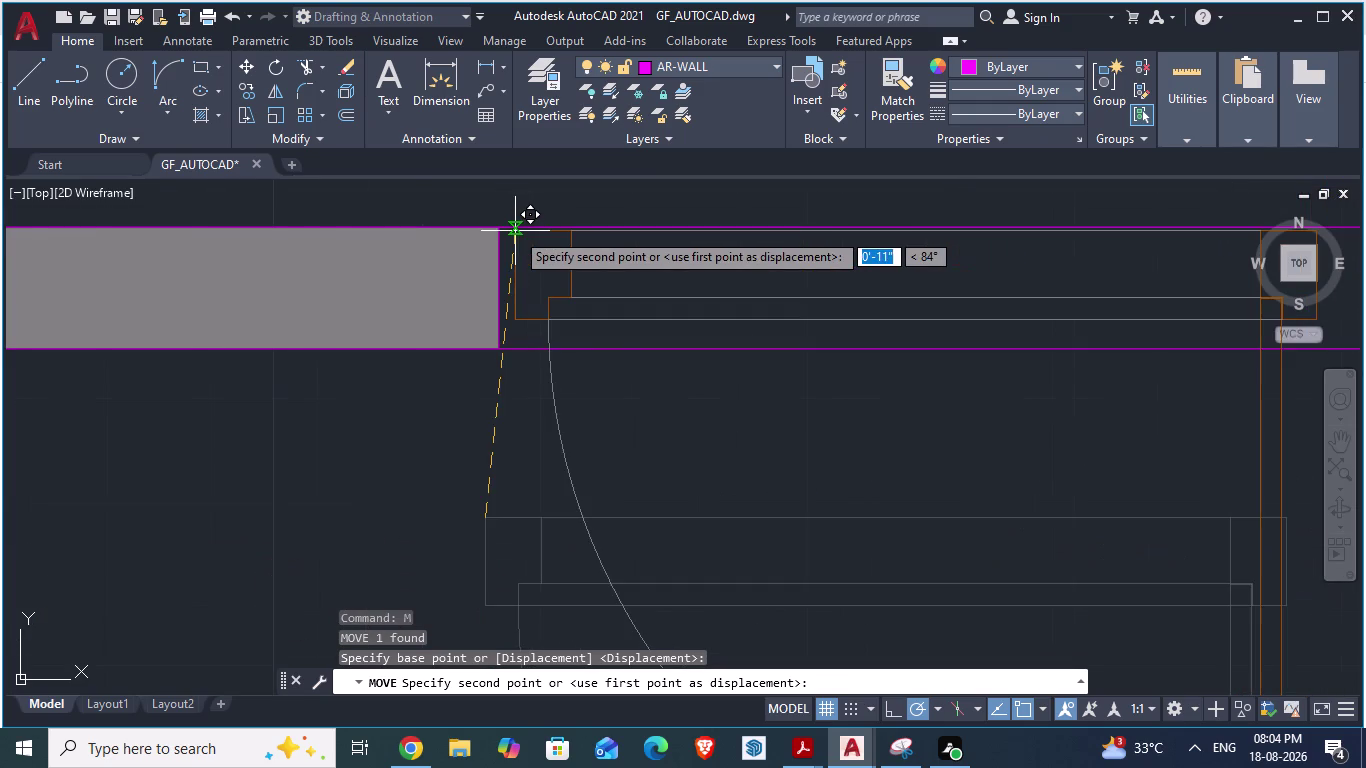
drag(515, 231, 502, 232)
click(502, 232)
scroll(down, 3)
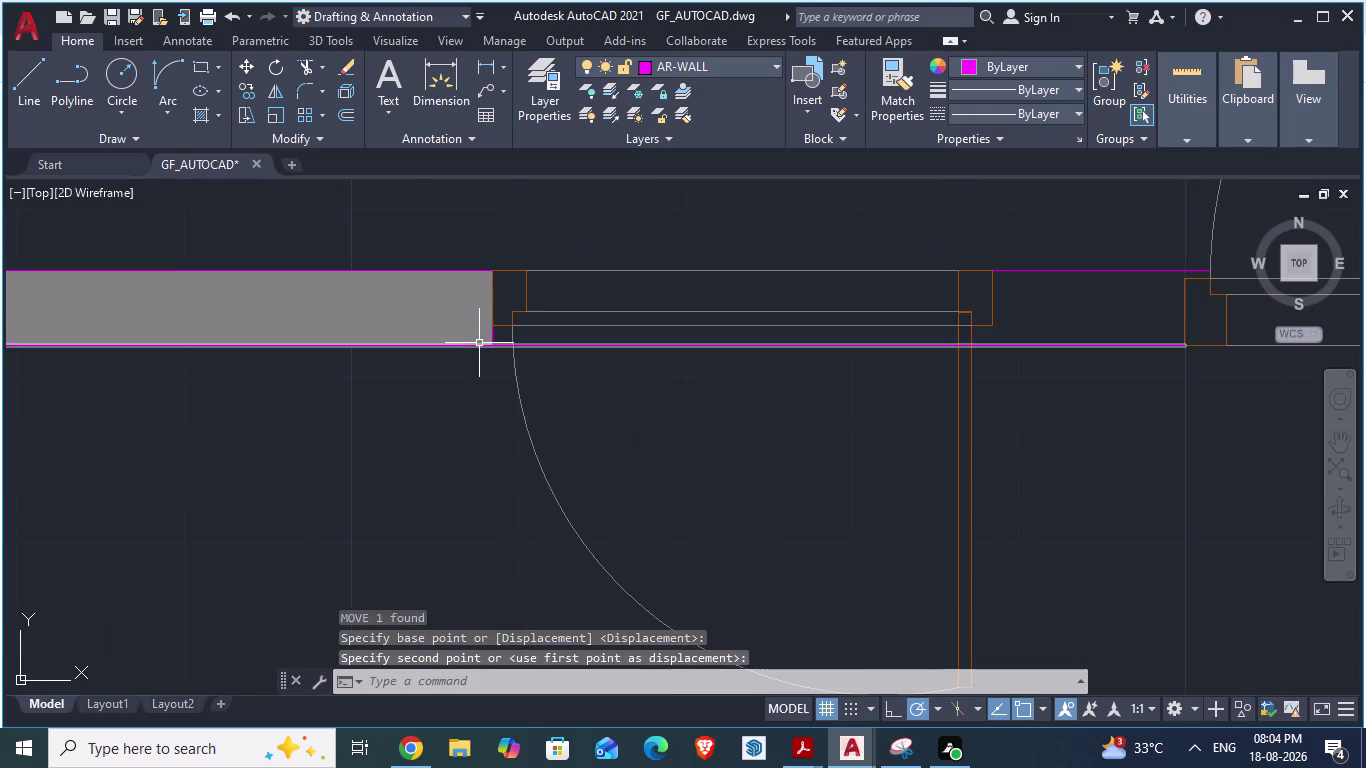
scroll(down, 3)
scroll(up, 3)
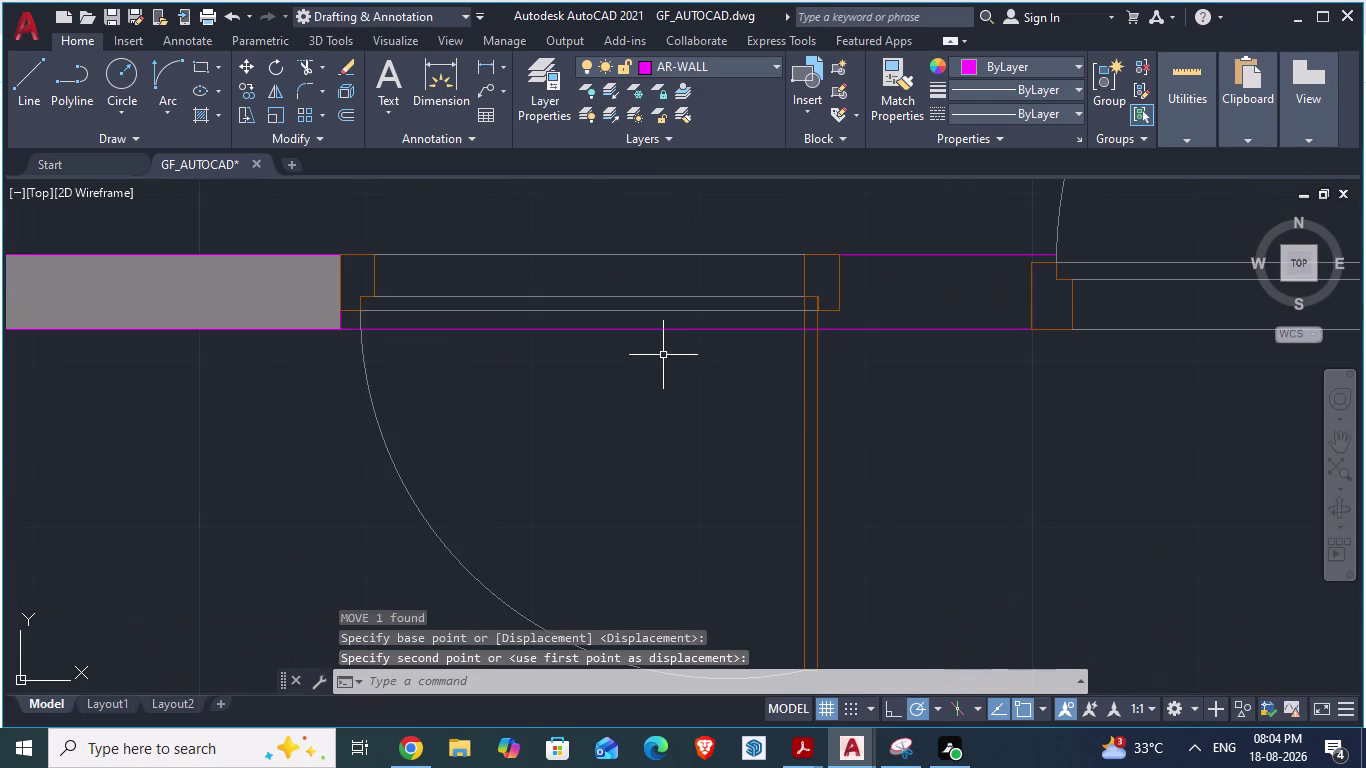
Trim away the two wall line pieces crossing the toilet door opening below 2.BEDROOM.
text(TR)
key(Return)
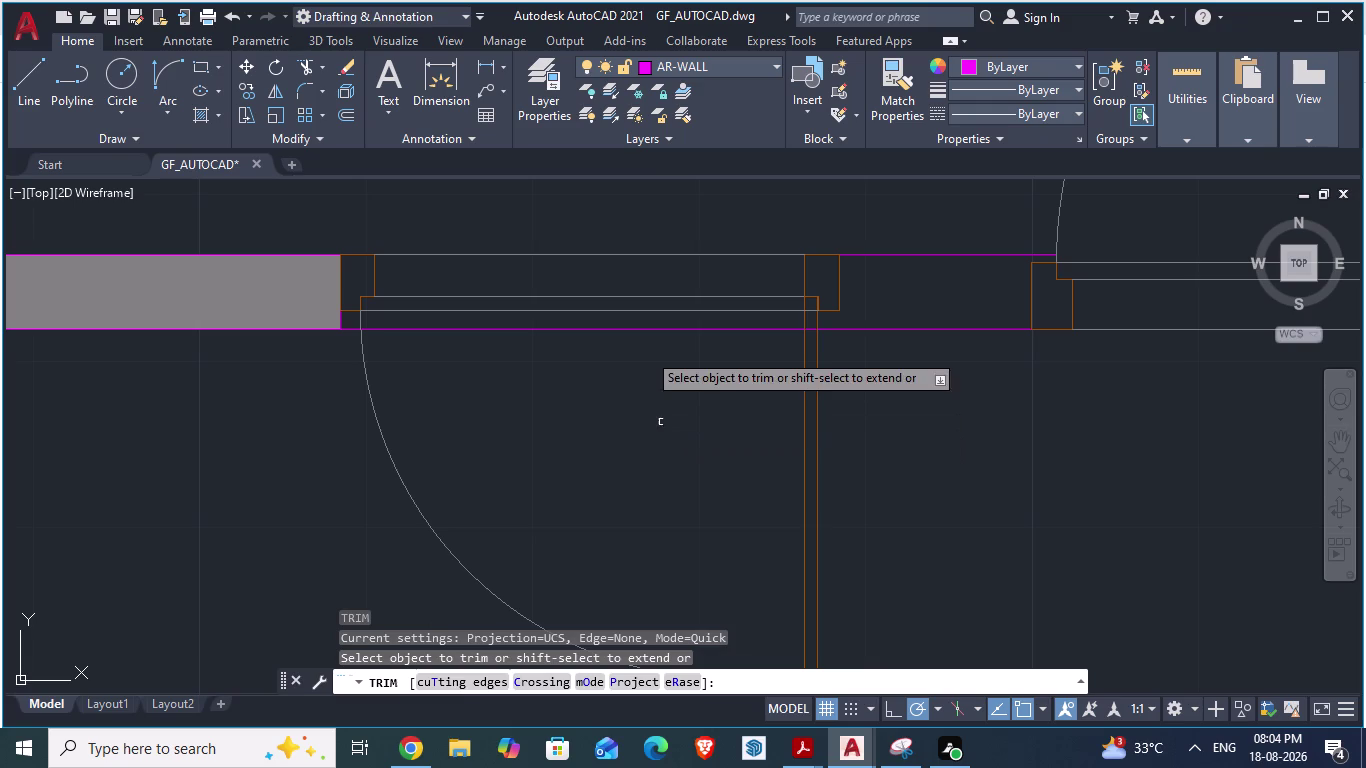
click(633, 329)
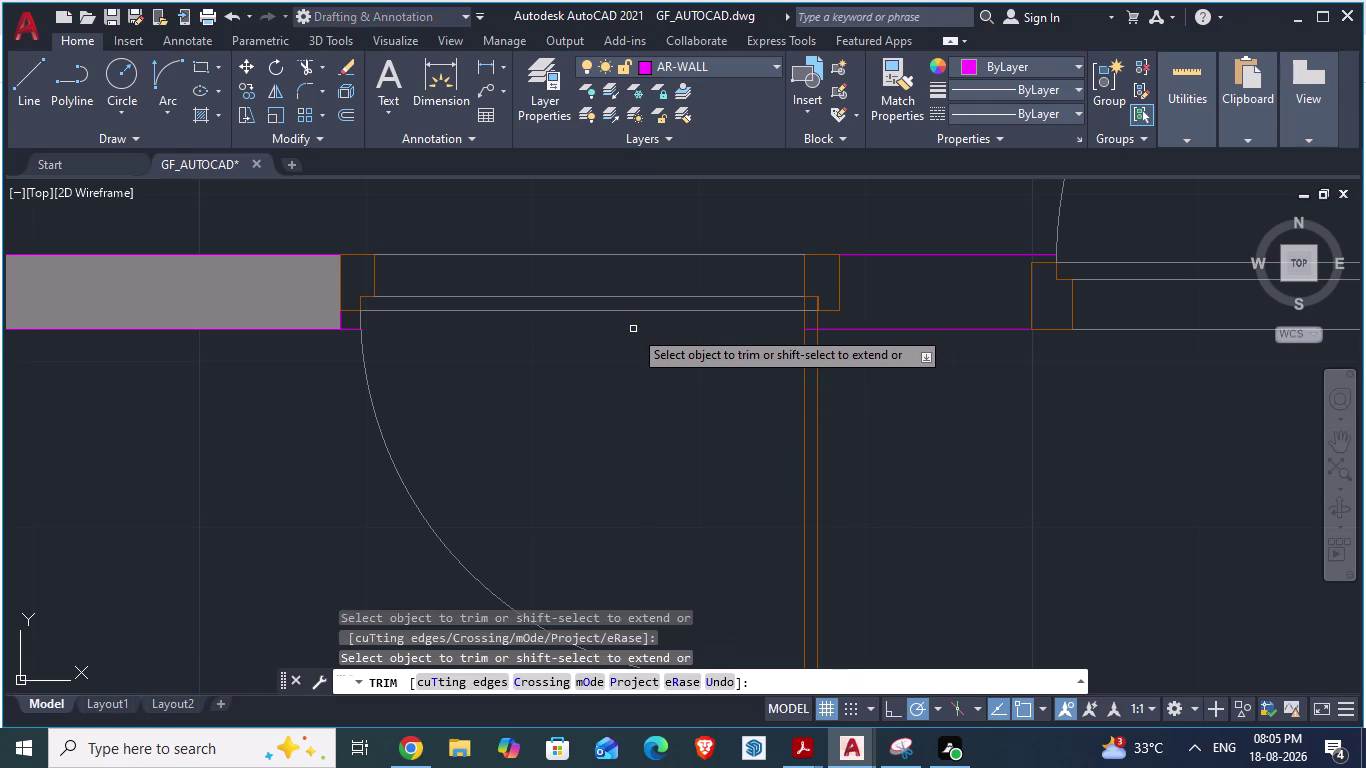
scroll(down, 3)
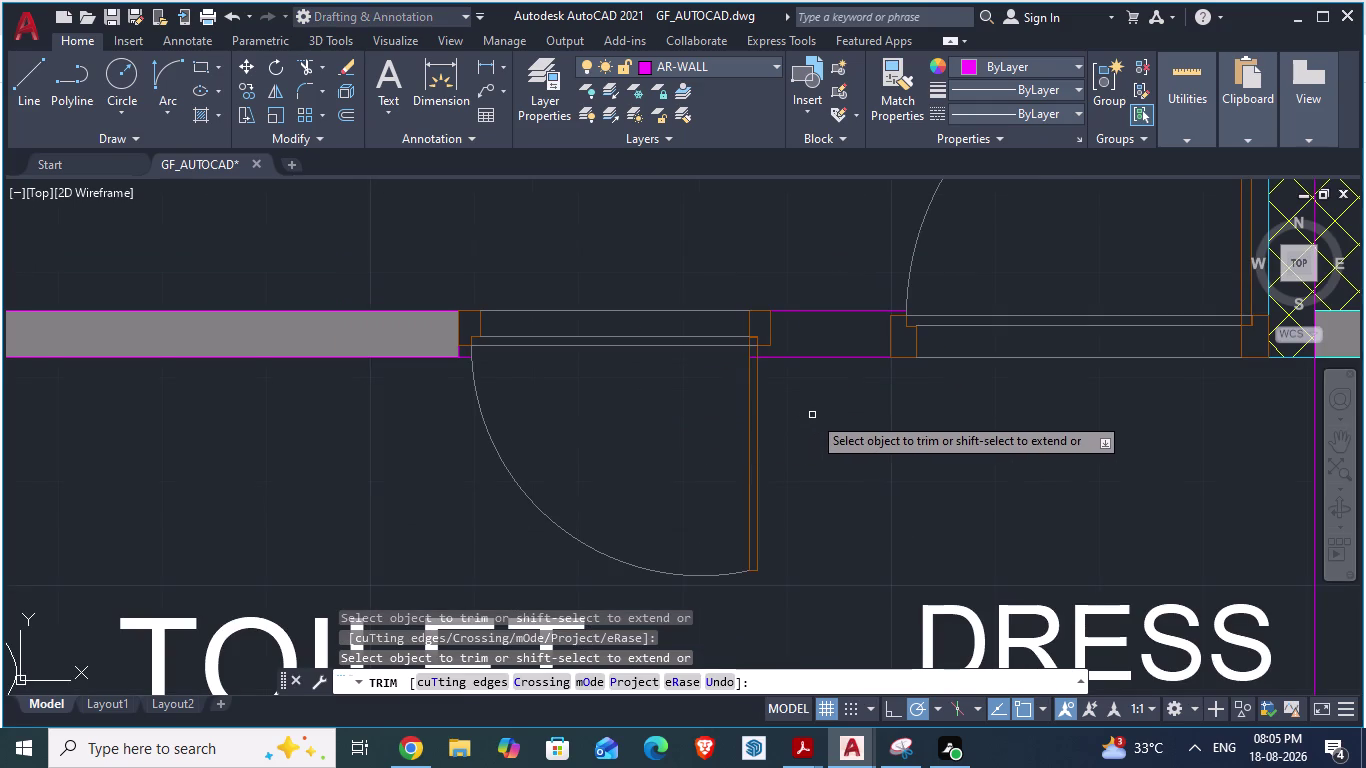
scroll(up, 3)
click(762, 364)
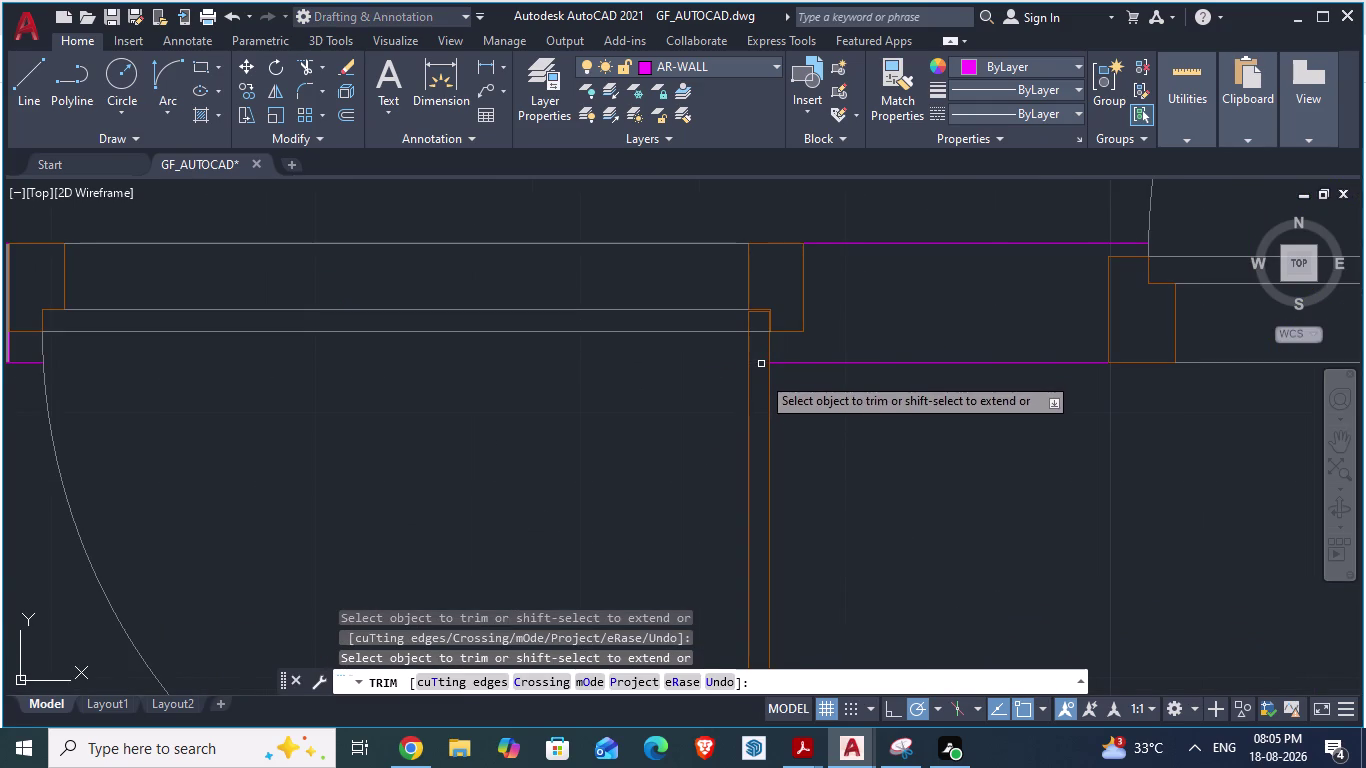
key(l)
key(Return)
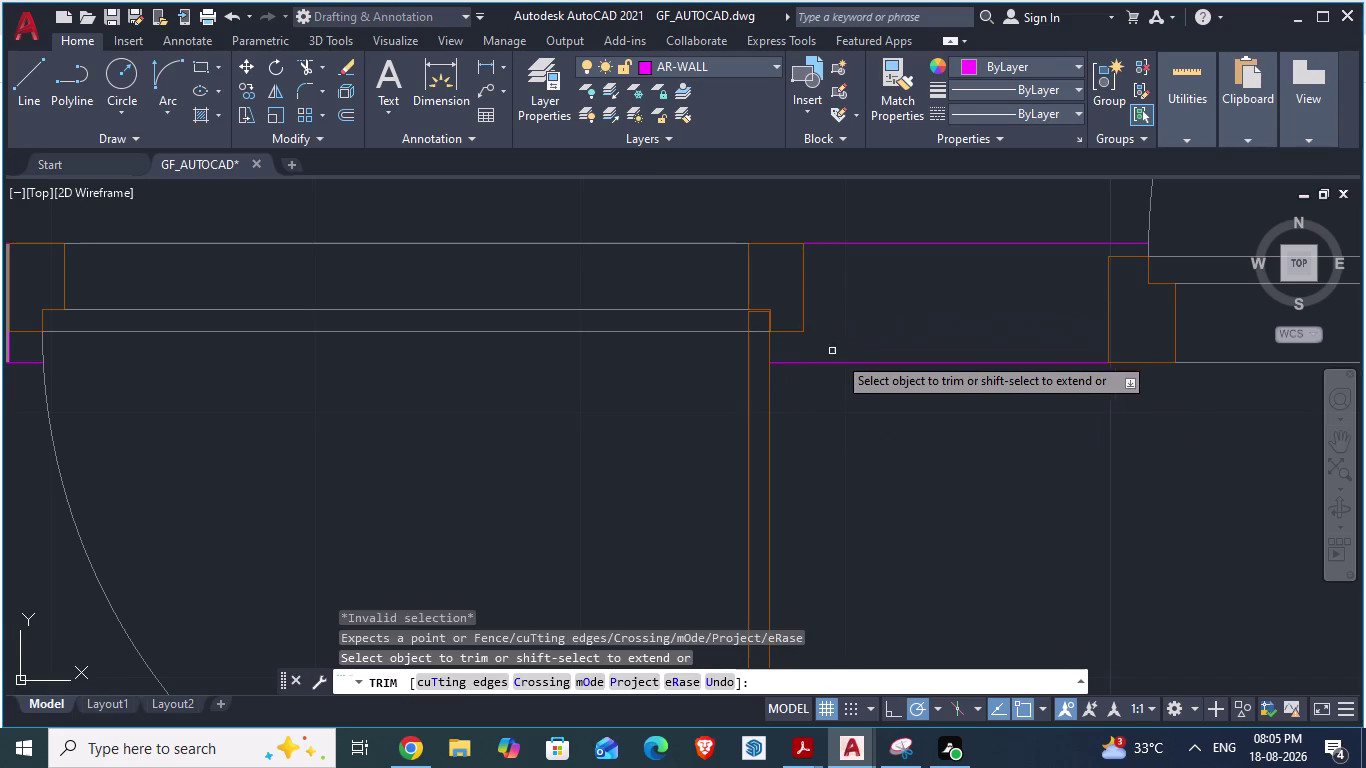
key(Escape)
key(Escape)
scroll(down, 3)
scroll(down, 3)
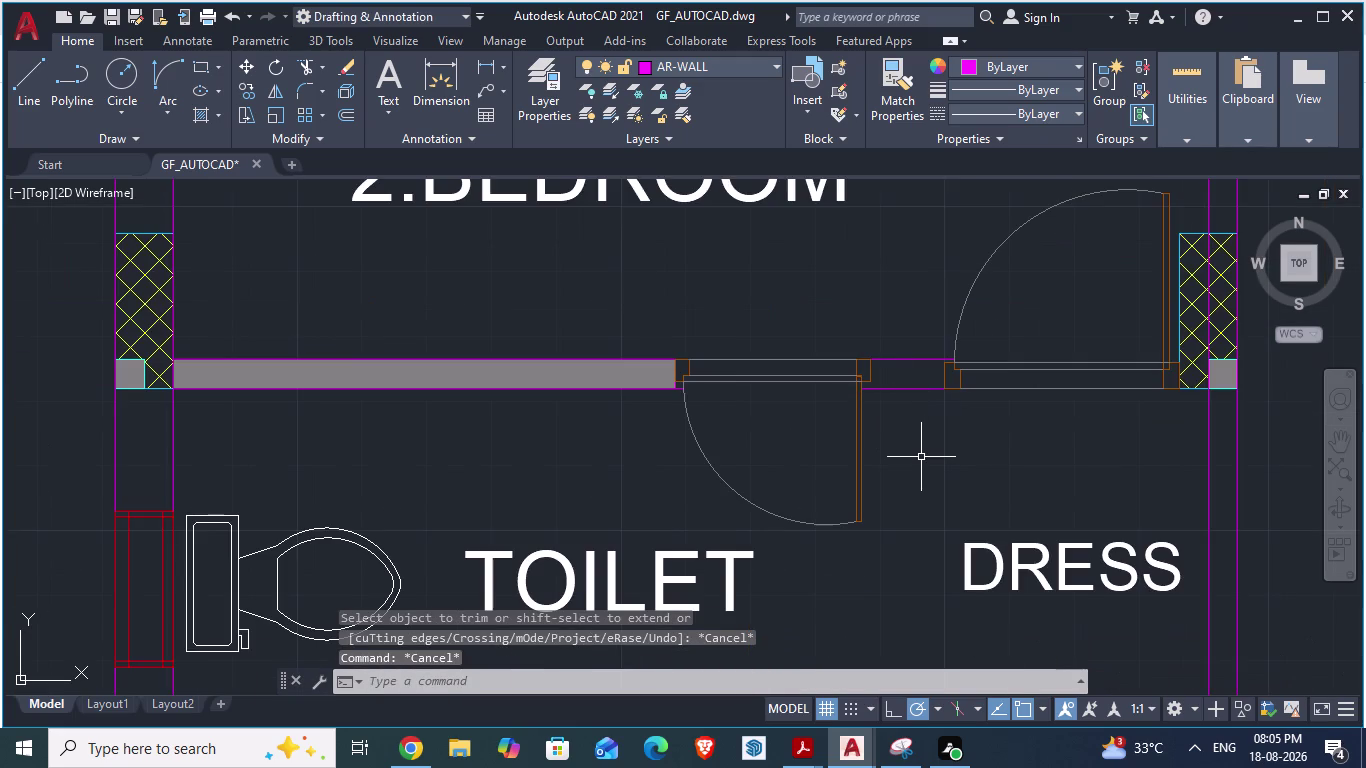
Zoom out to review the plan and back into the toilet area, then switch to ARCH PLANS.
scroll(up, 3)
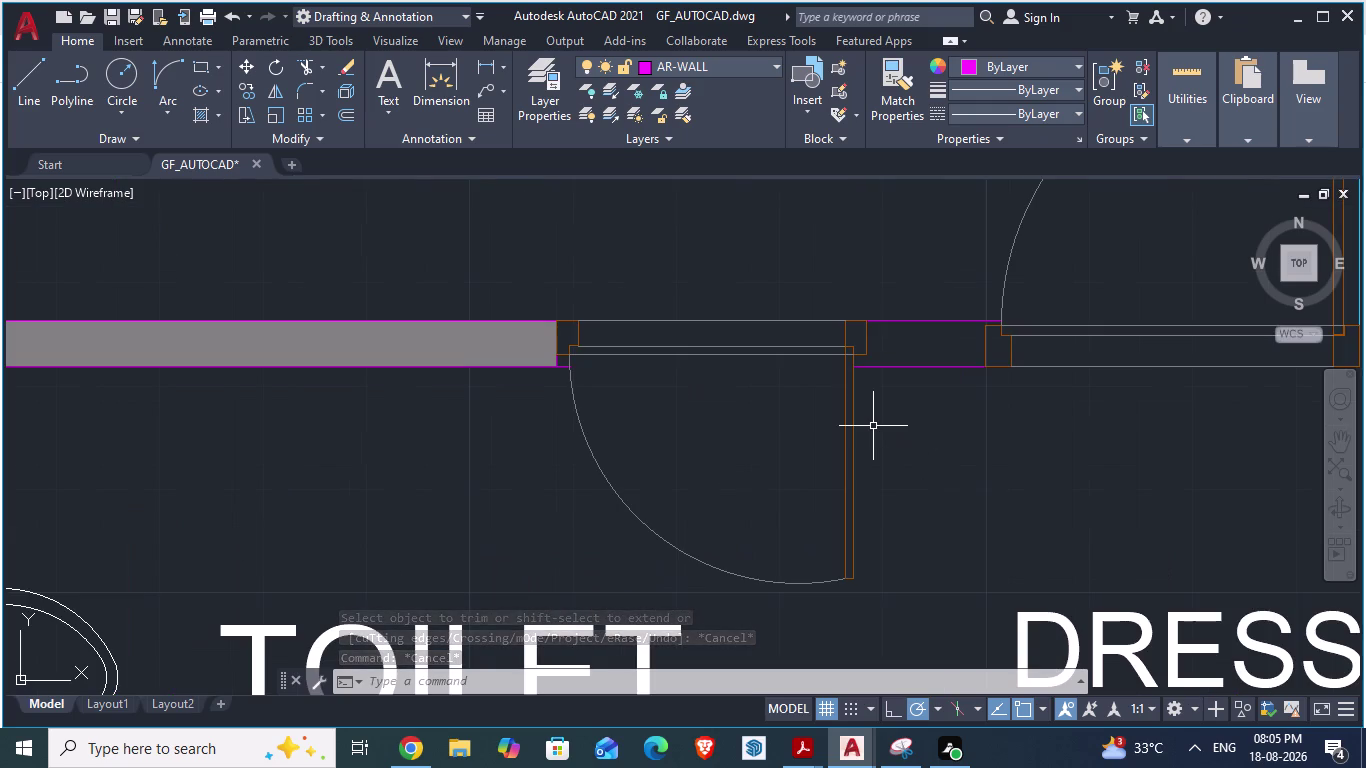
scroll(down, 3)
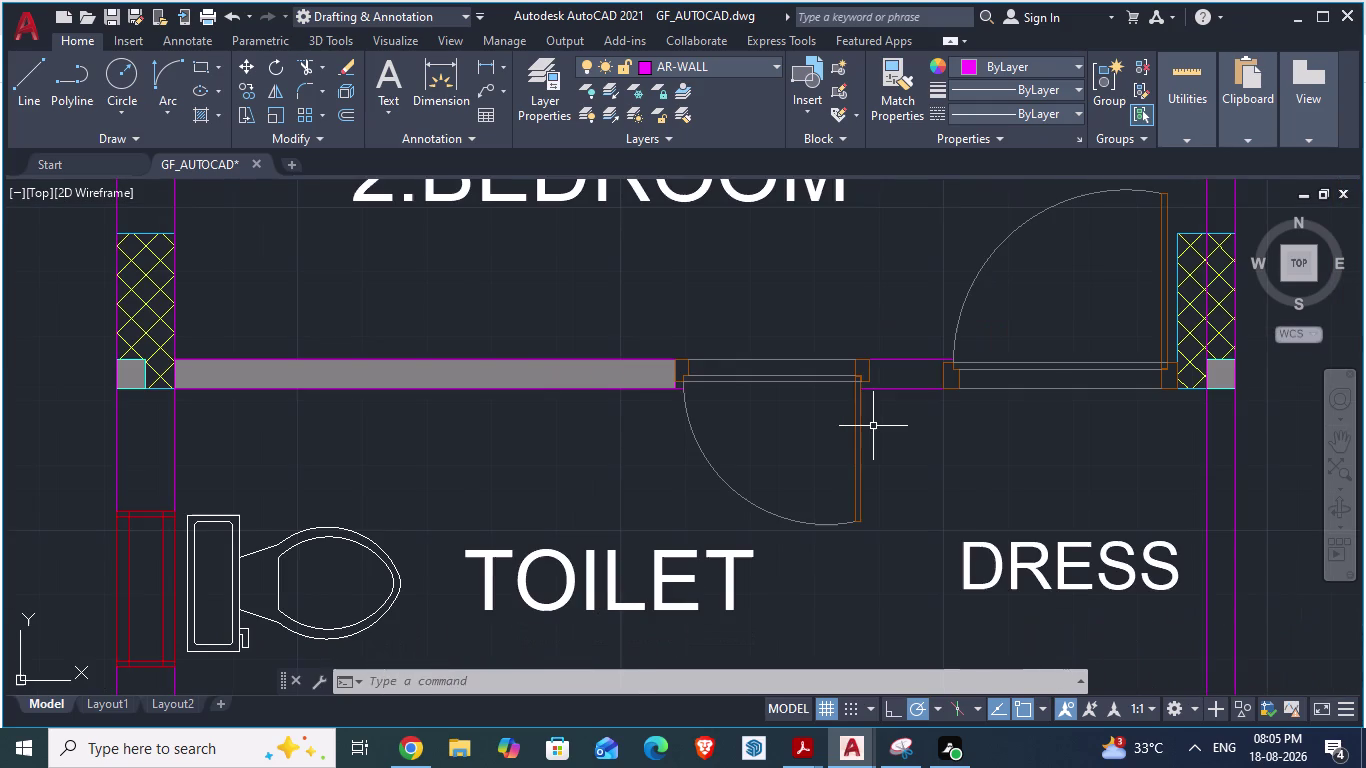
scroll(up, 3)
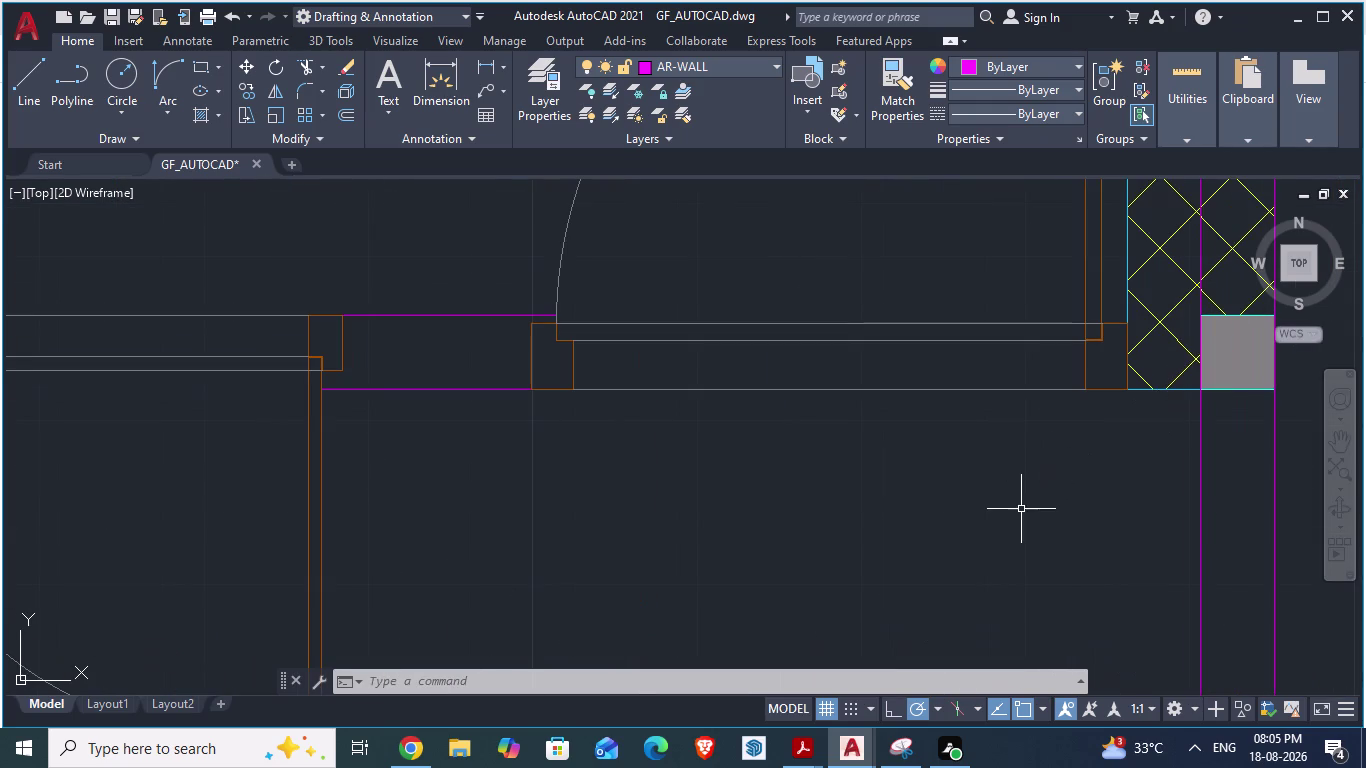
scroll(down, 3)
scroll(down, 3)
scroll(down, 3)
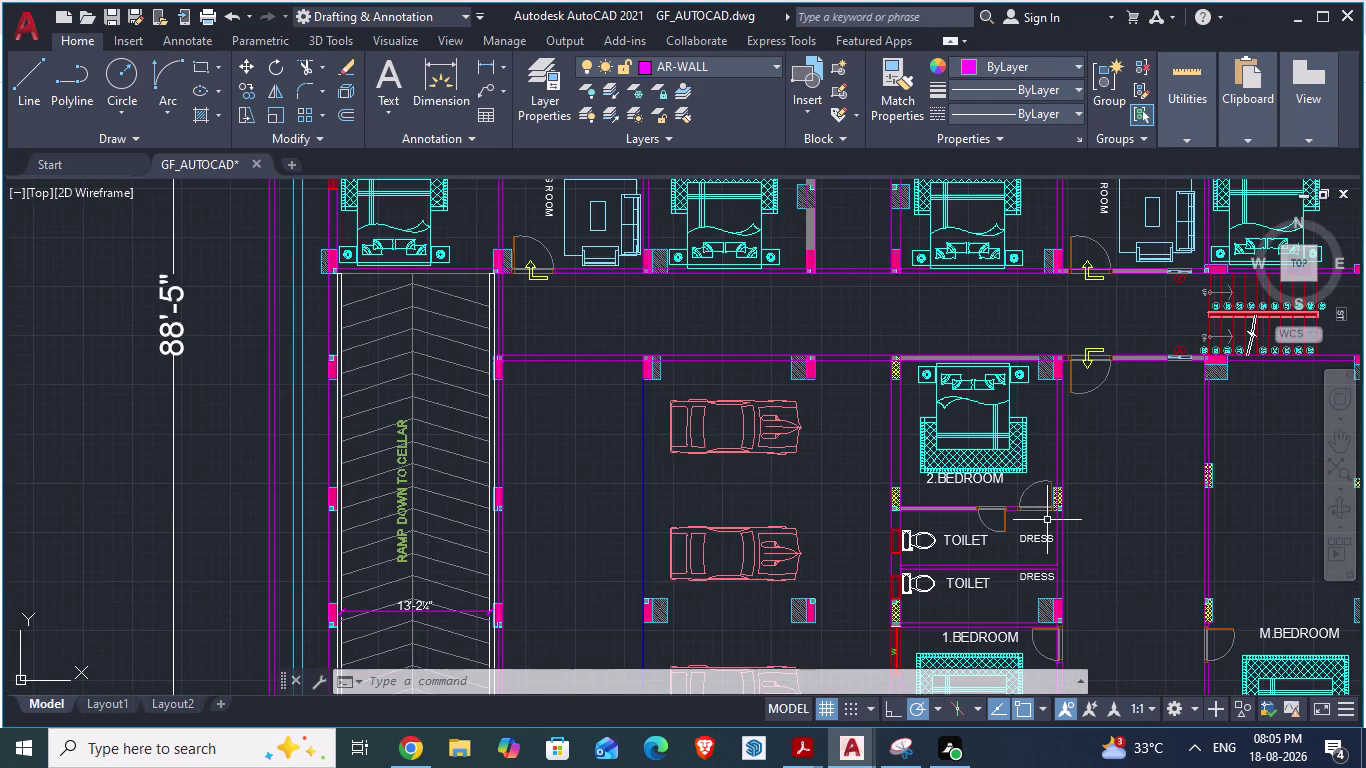
scroll(down, 3)
scroll(down, 3)
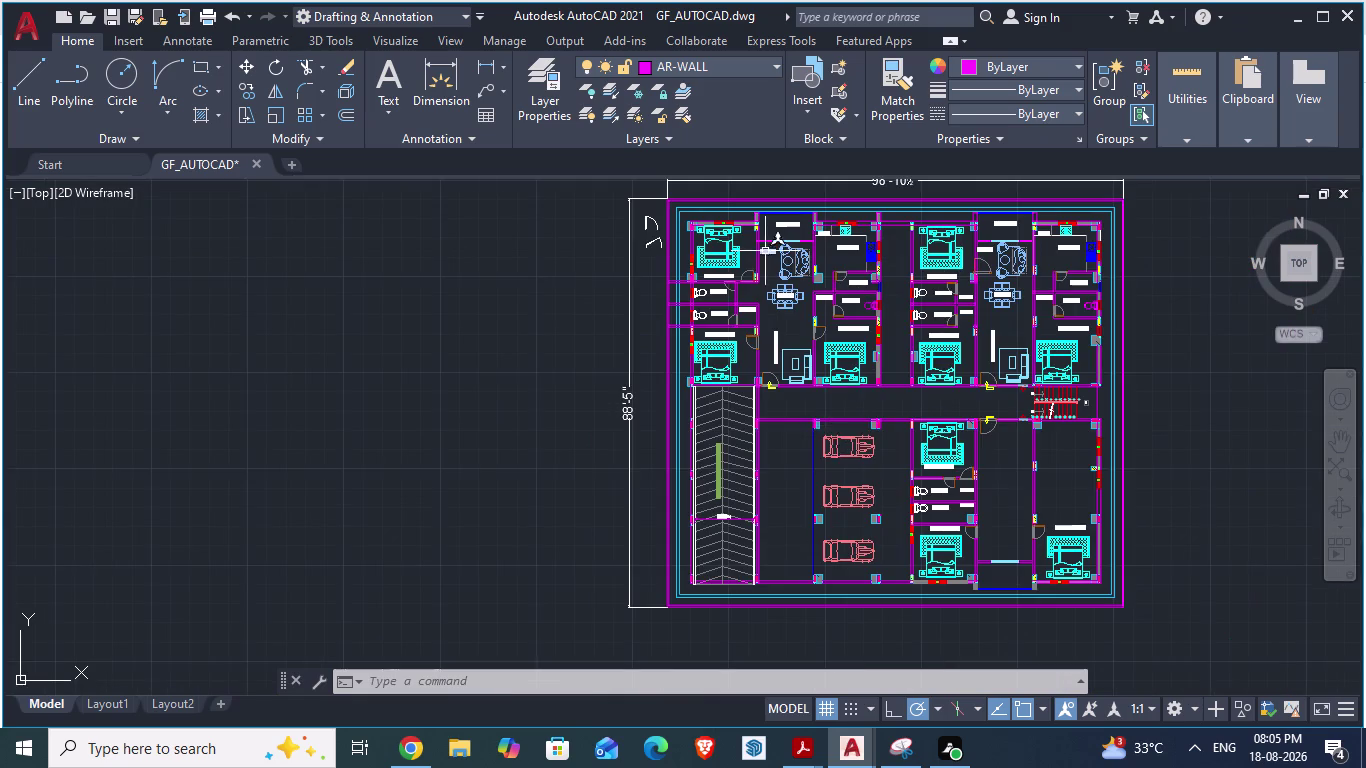
scroll(up, 3)
scroll(up, 3)
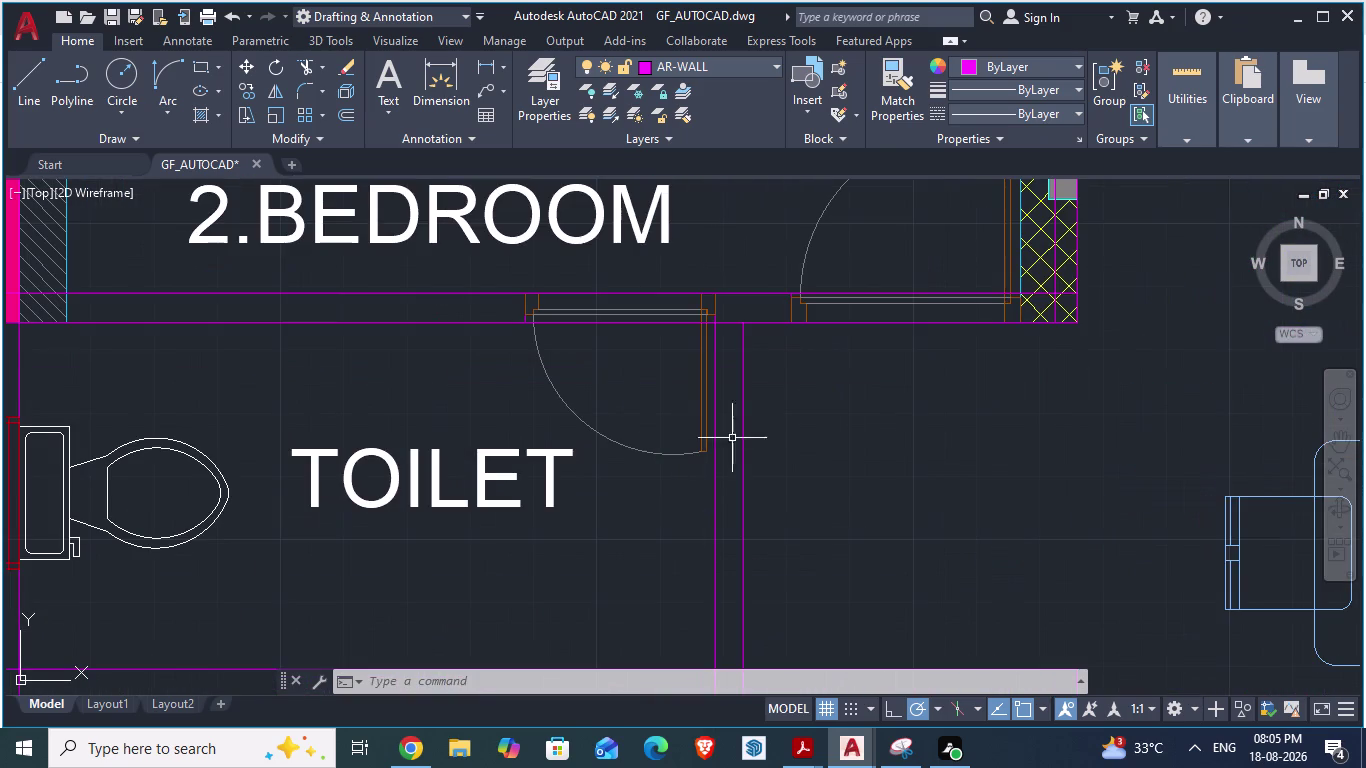
scroll(up, 3)
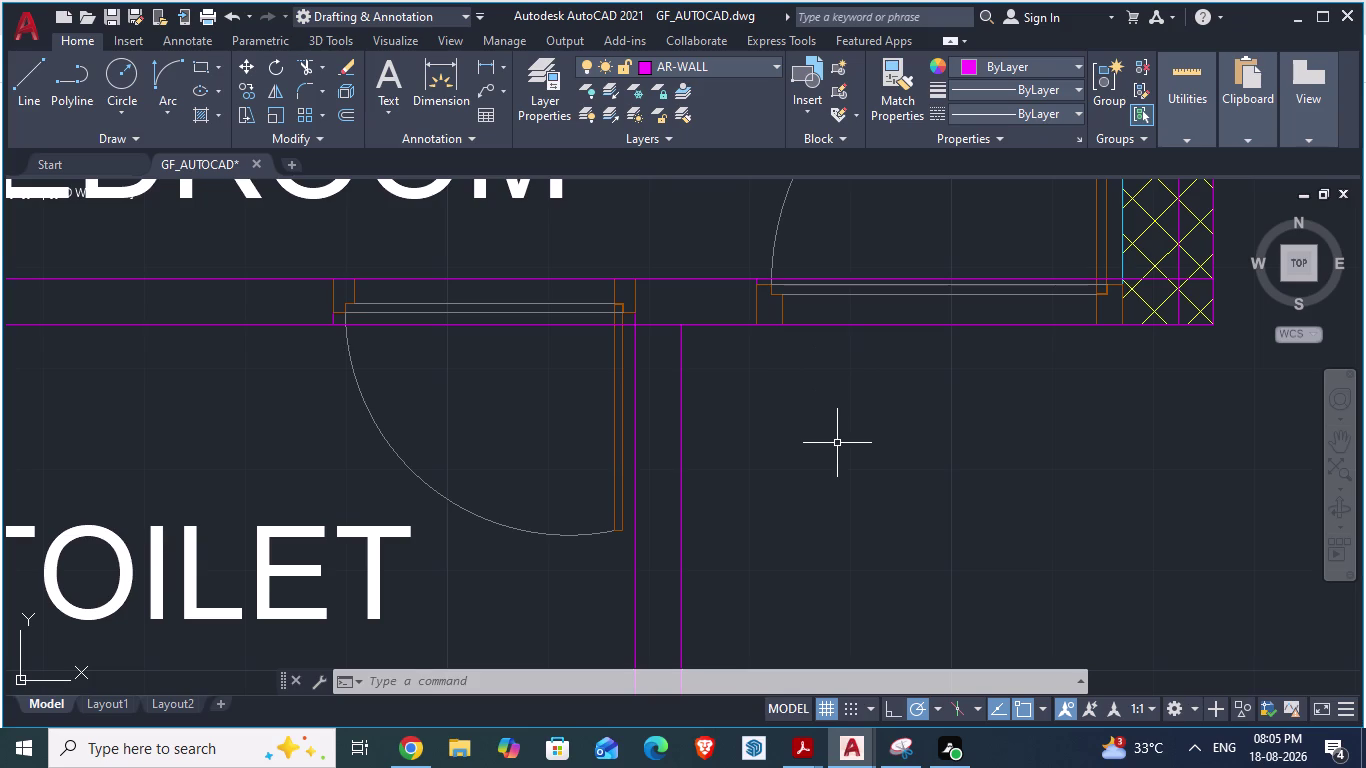
key(alt+Tab)
scroll(down, 3)
Zoom in on the reference toilet, dress room and D3 door, then return to GF_AUTOCAD.
scroll(down, 3)
scroll(down, 3)
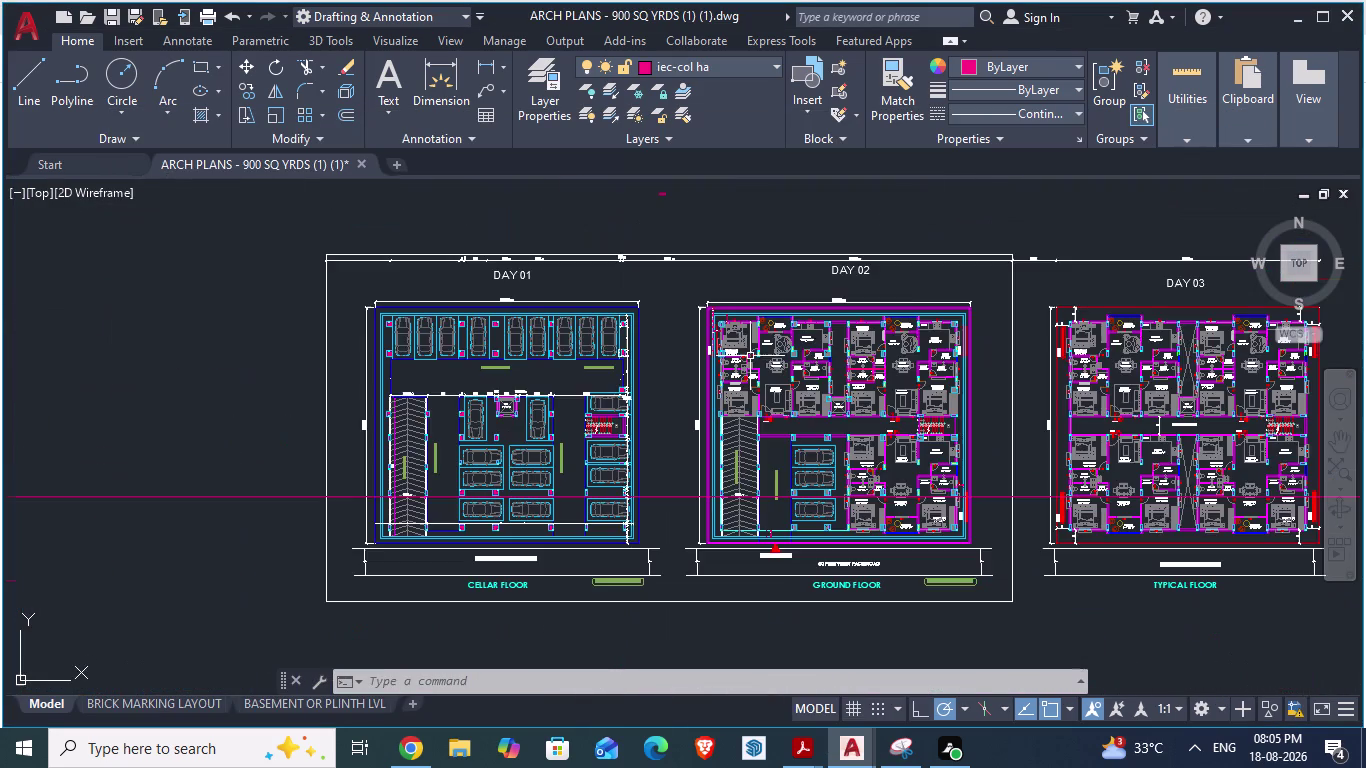
scroll(up, 3)
scroll(down, 3)
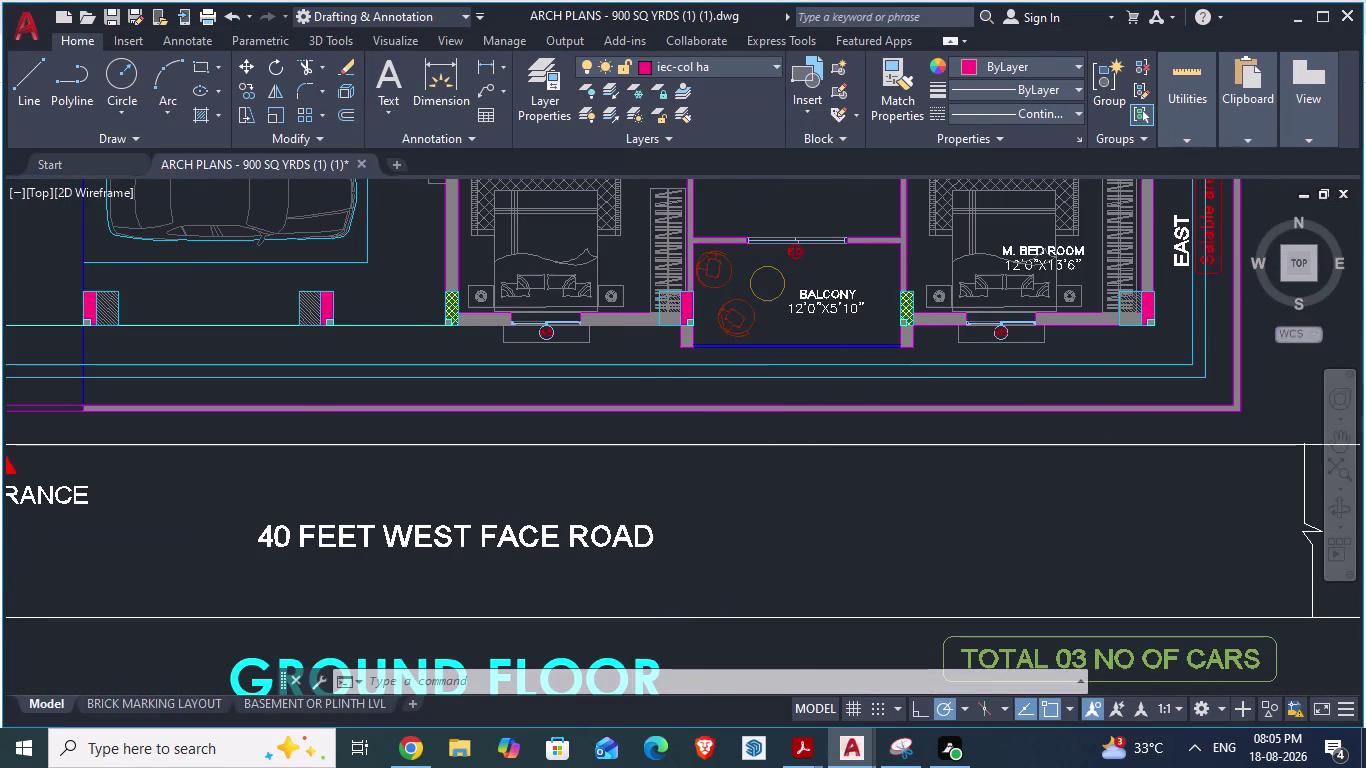
scroll(down, 3)
scroll(up, 3)
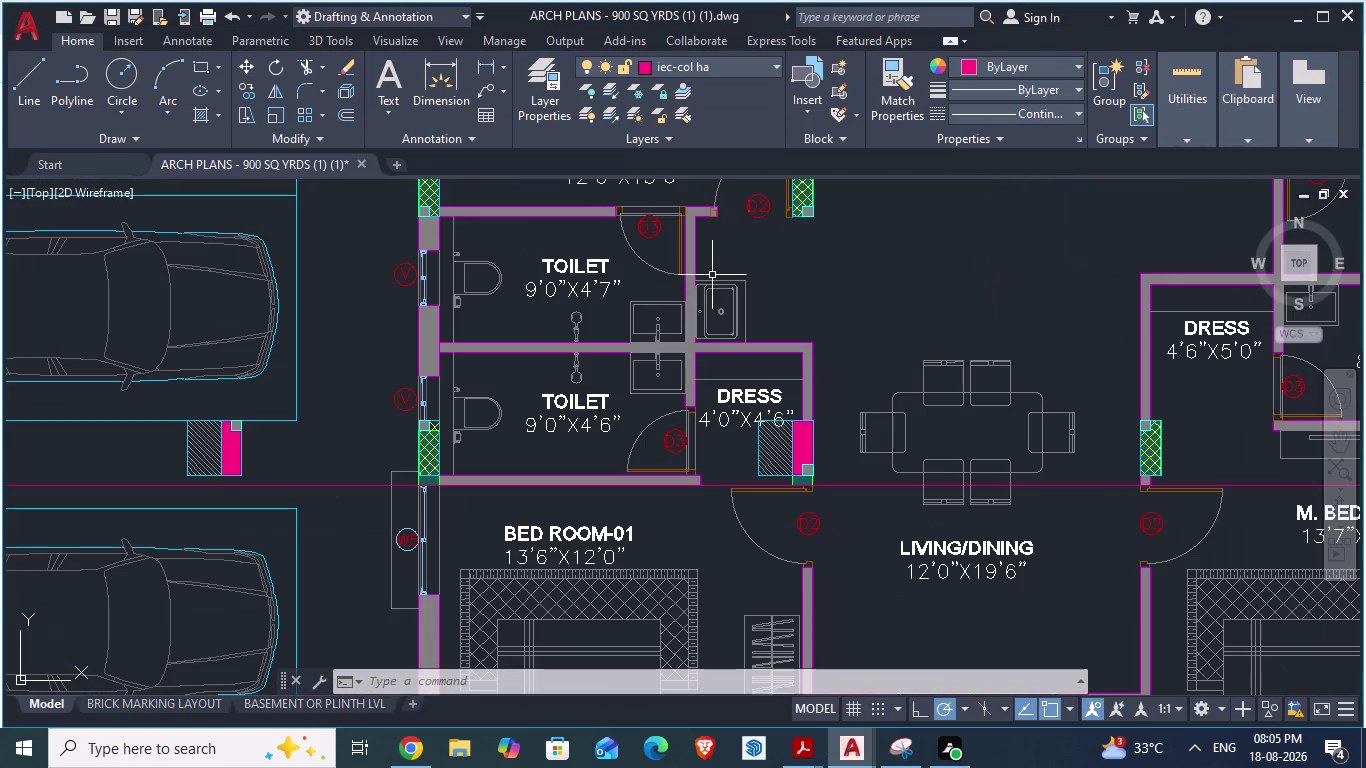
scroll(down, 3)
scroll(up, 3)
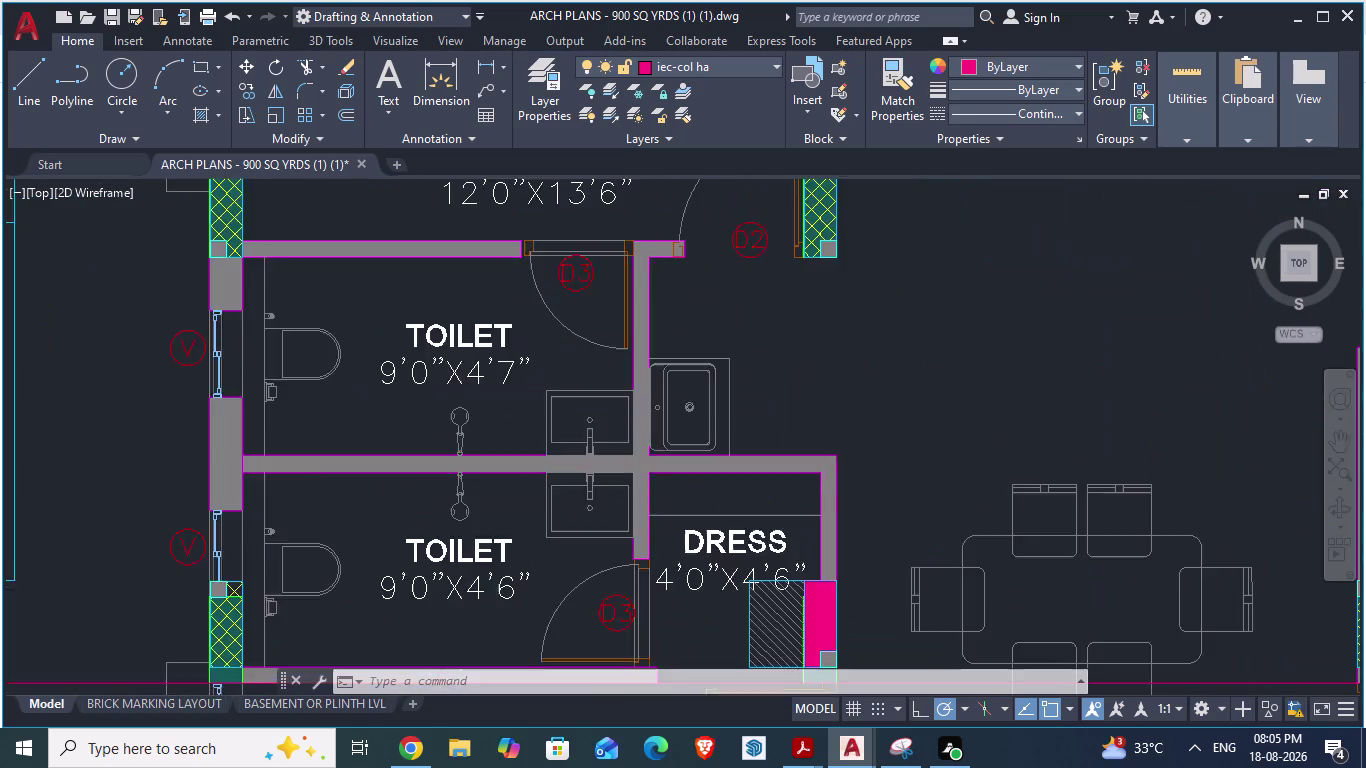
scroll(up, 3)
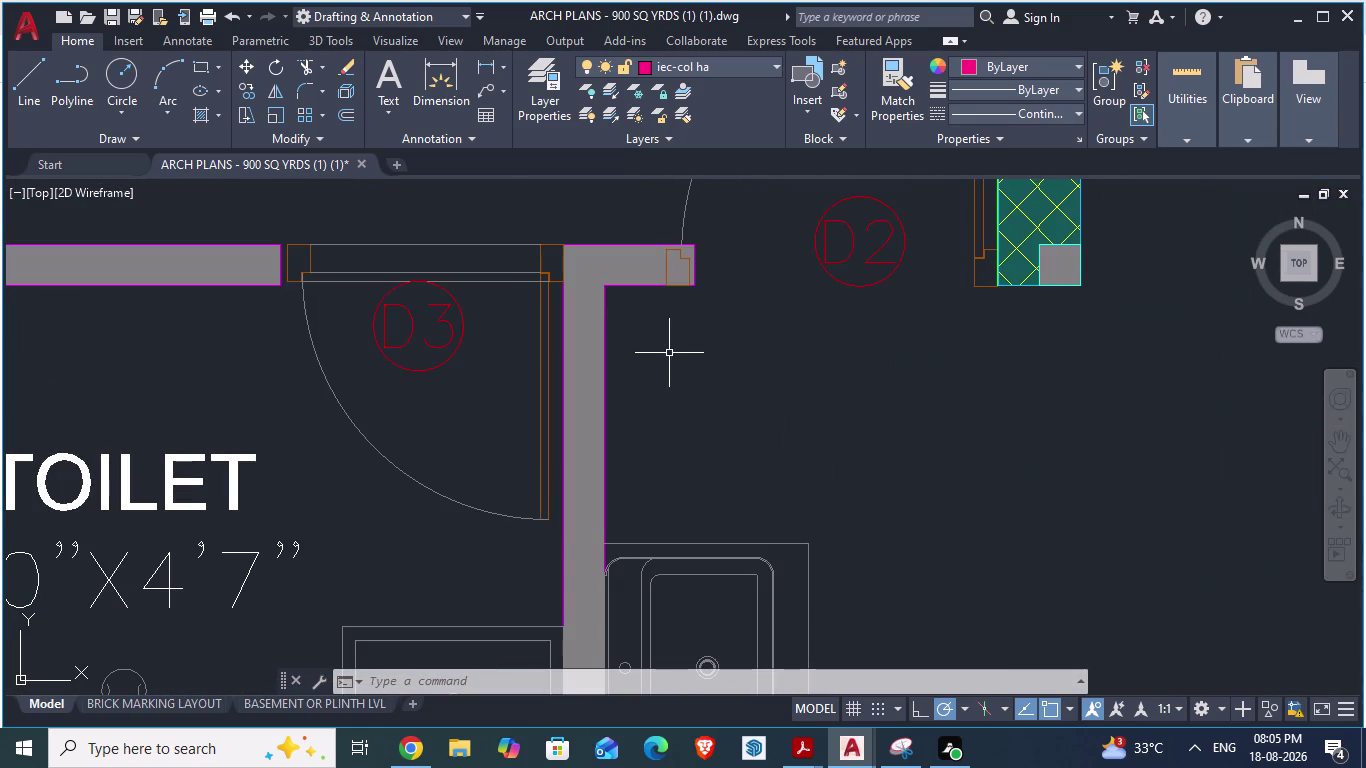
scroll(down, 3)
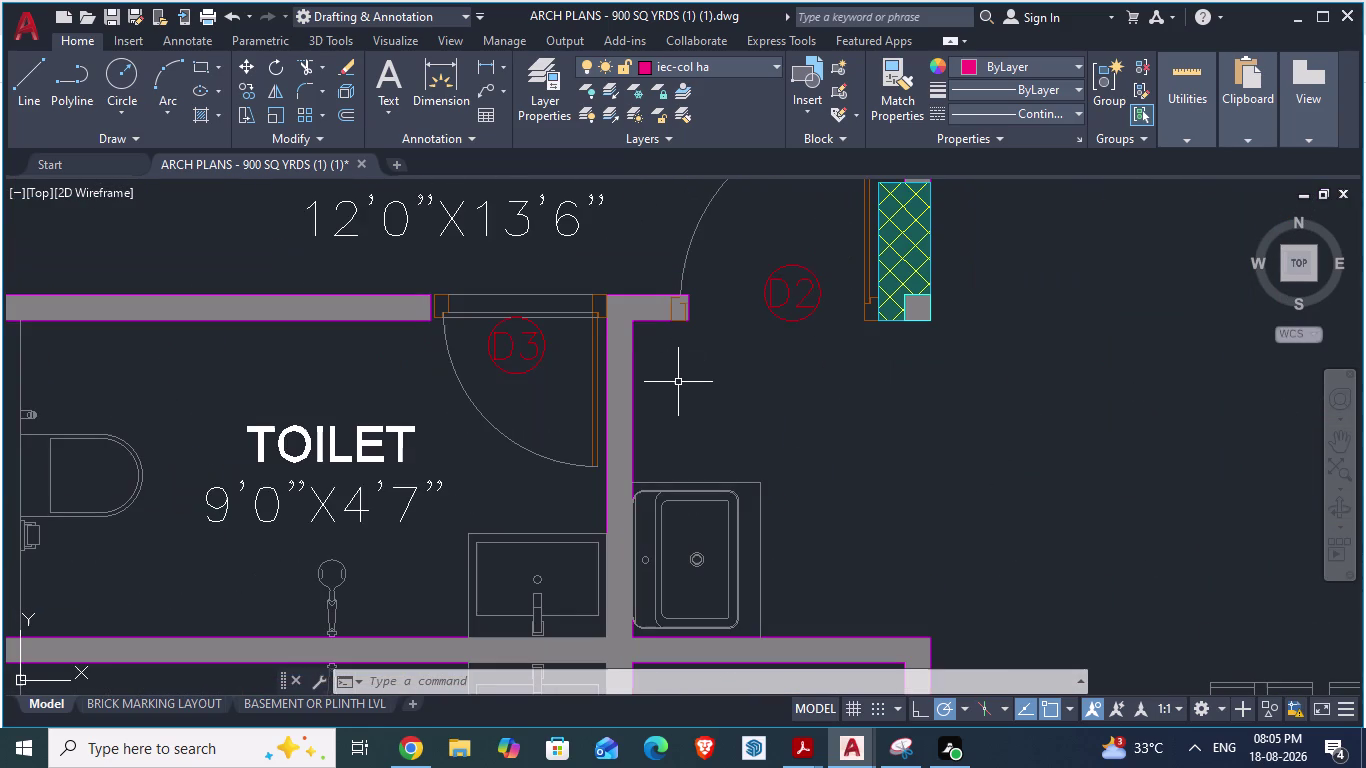
scroll(up, 3)
scroll(down, 3)
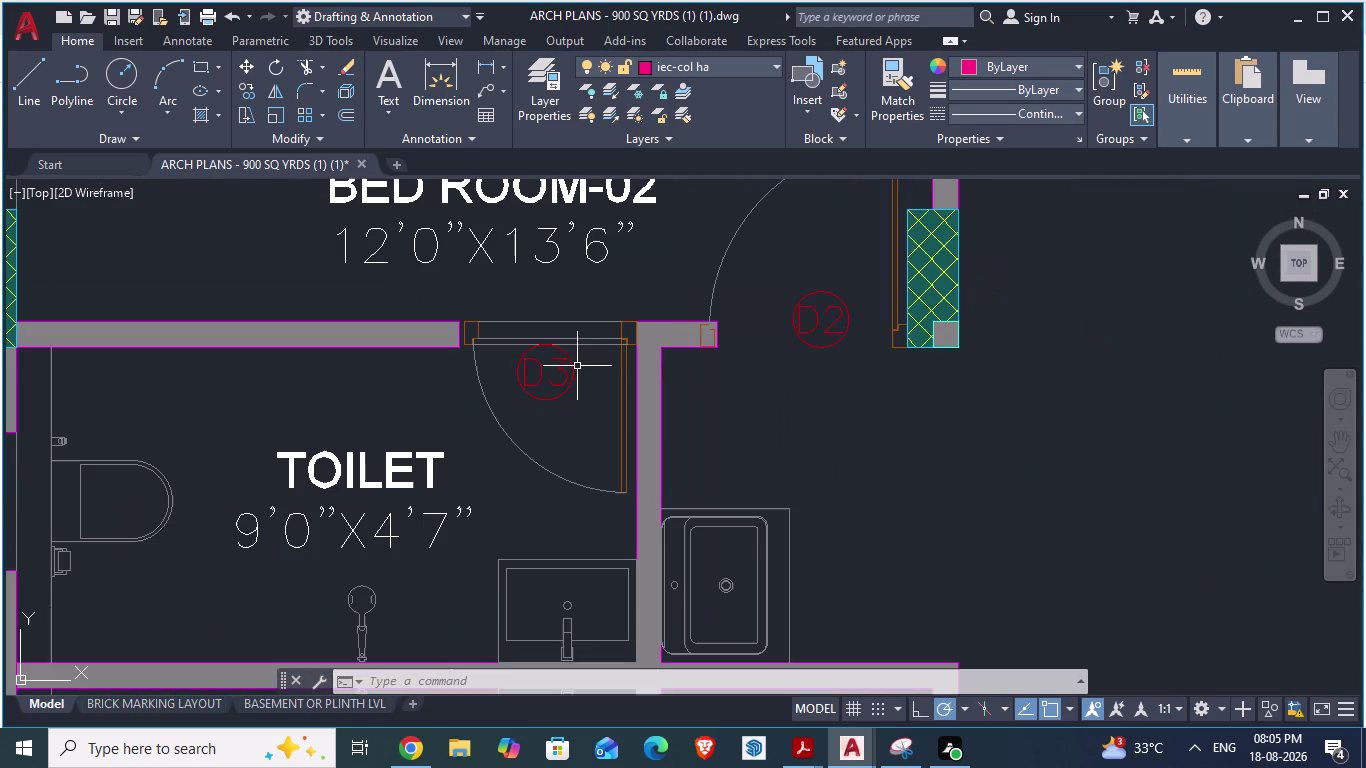
key(alt+Tab)
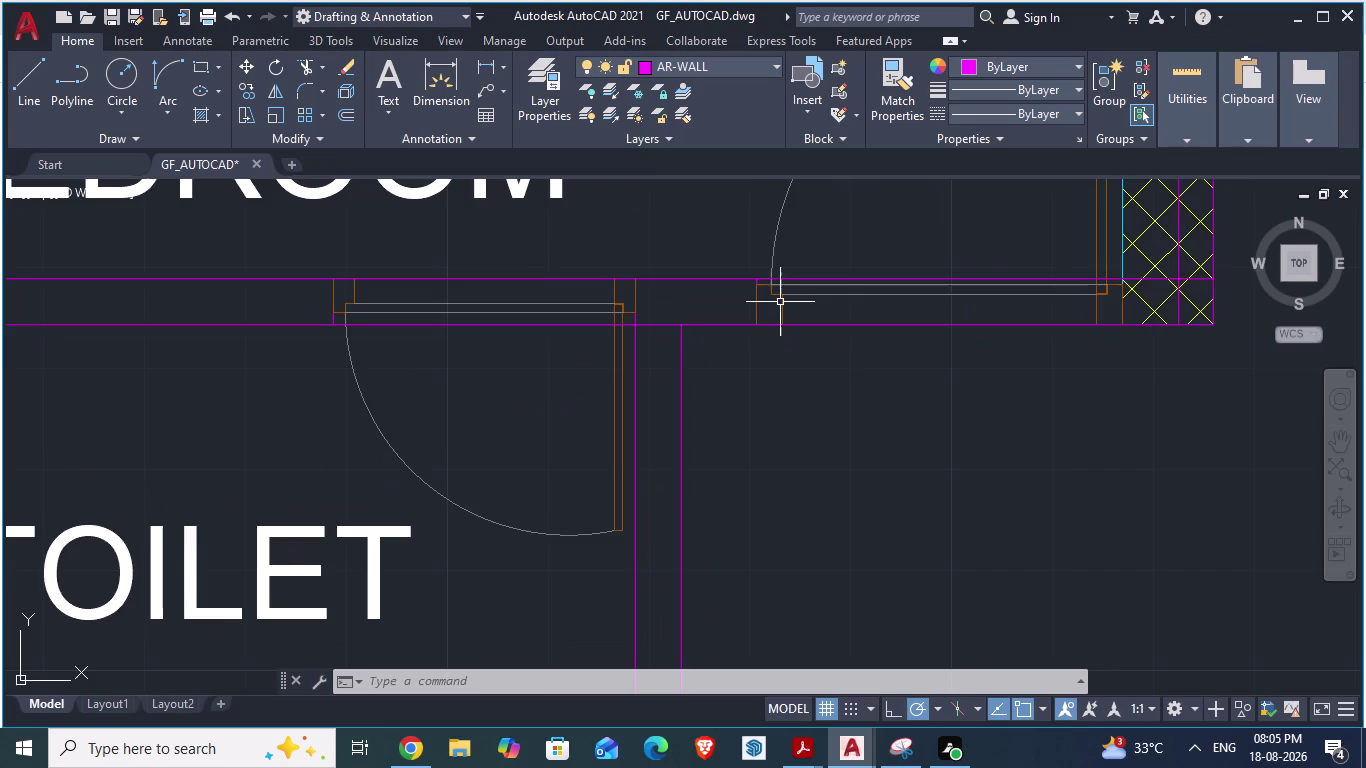
scroll(up, 3)
scroll(down, 3)
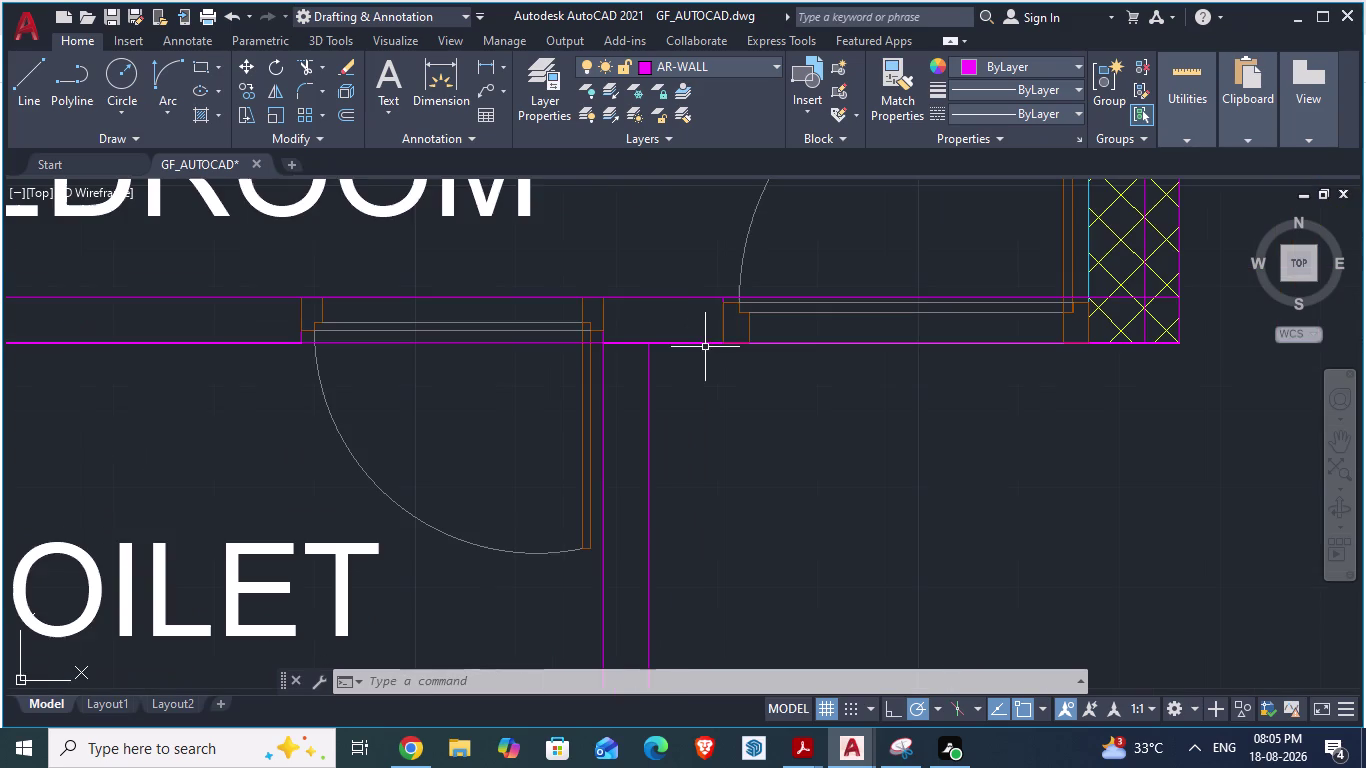
scroll(up, 3)
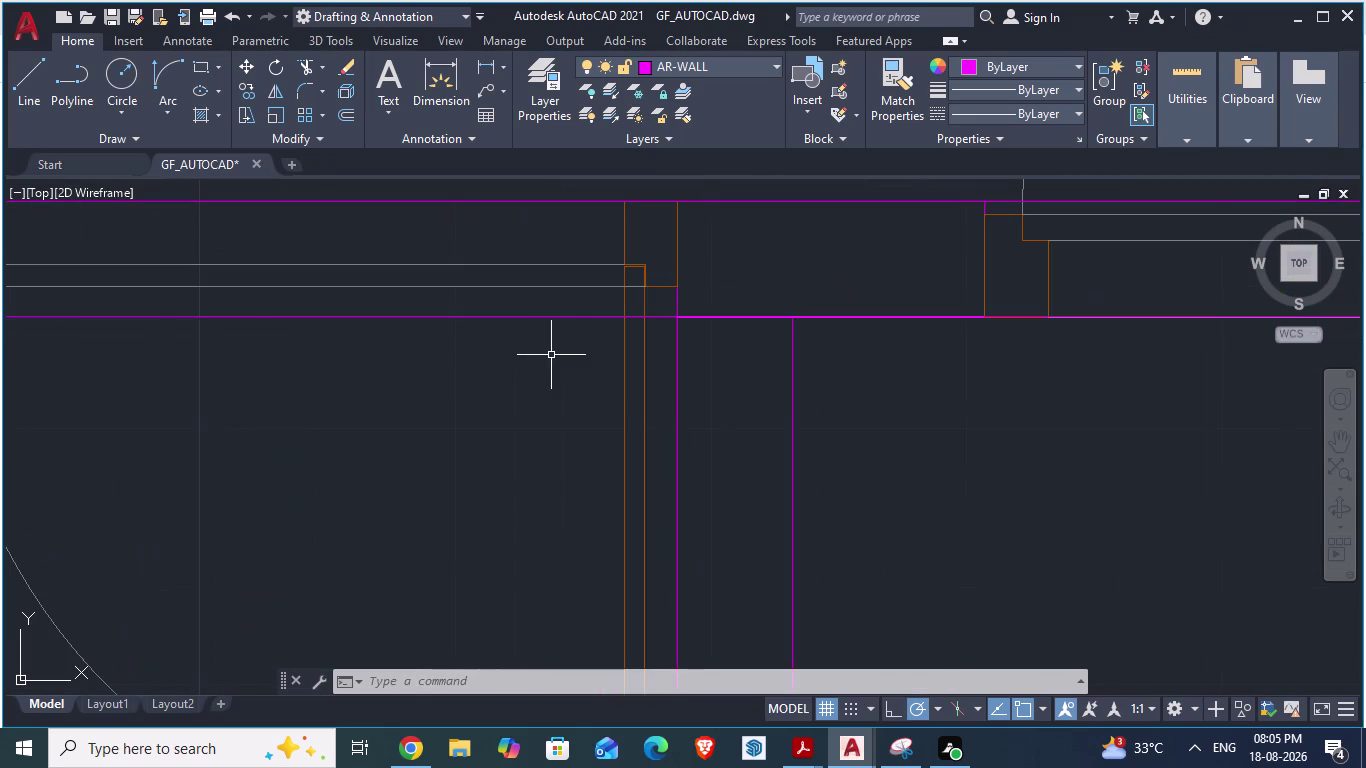
click(677, 246)
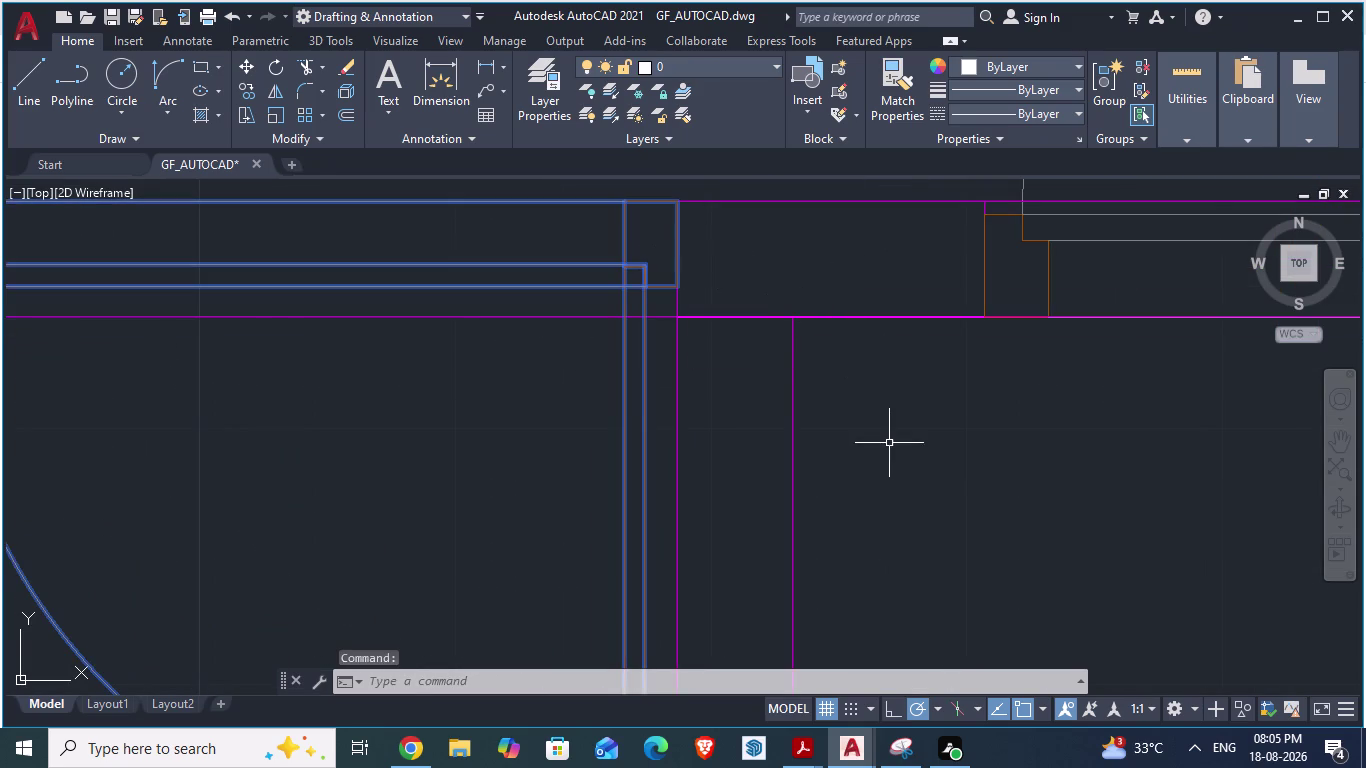
key(Escape)
scroll(down, 3)
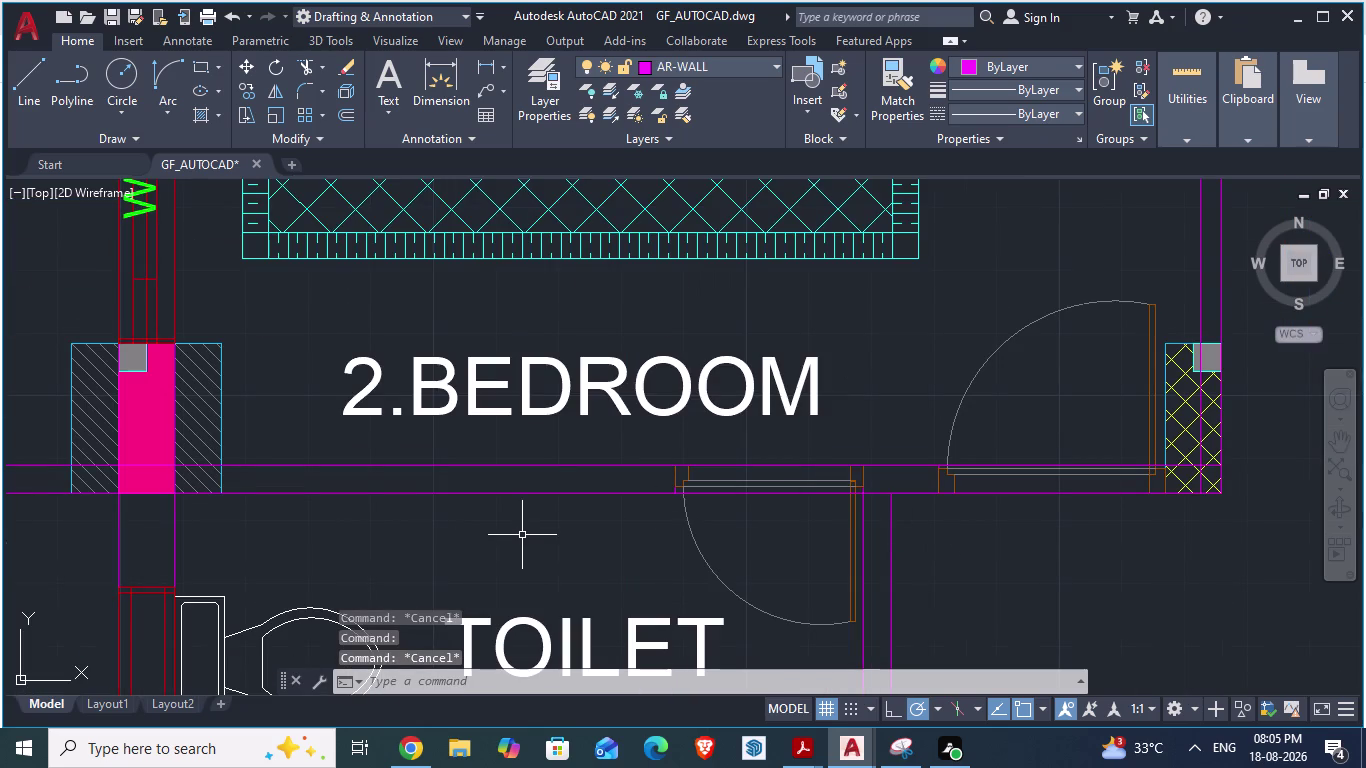
text(DA)
key(Return)
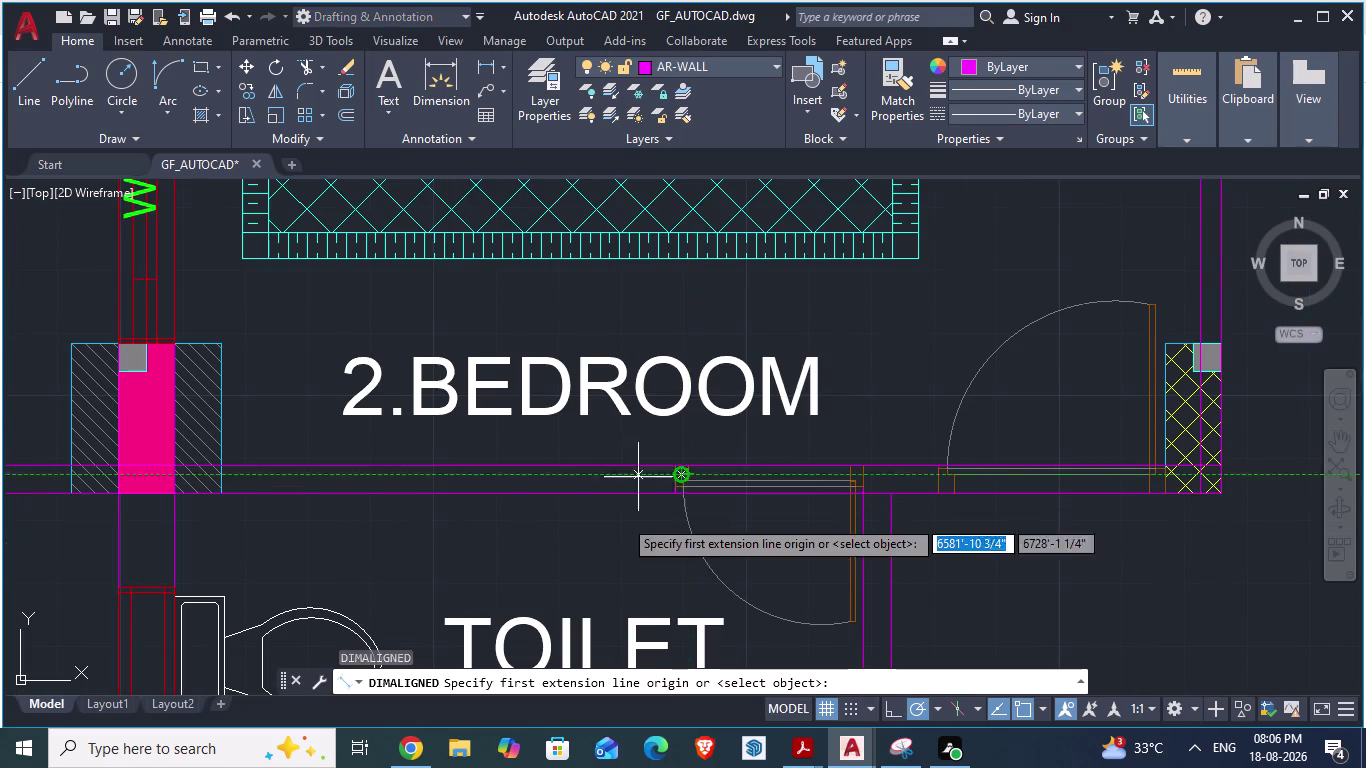
click(567, 462)
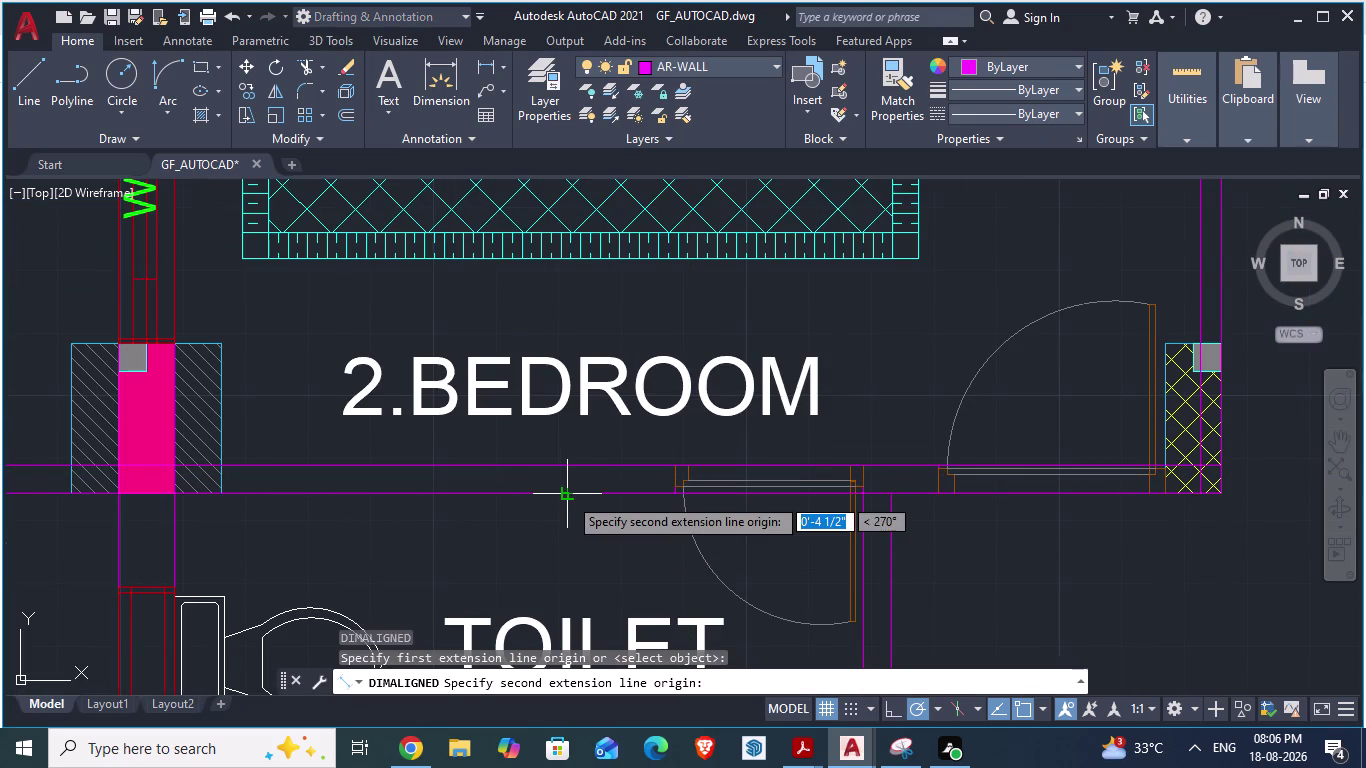
key(Escape)
scroll(up, 3)
scroll(up, 3)
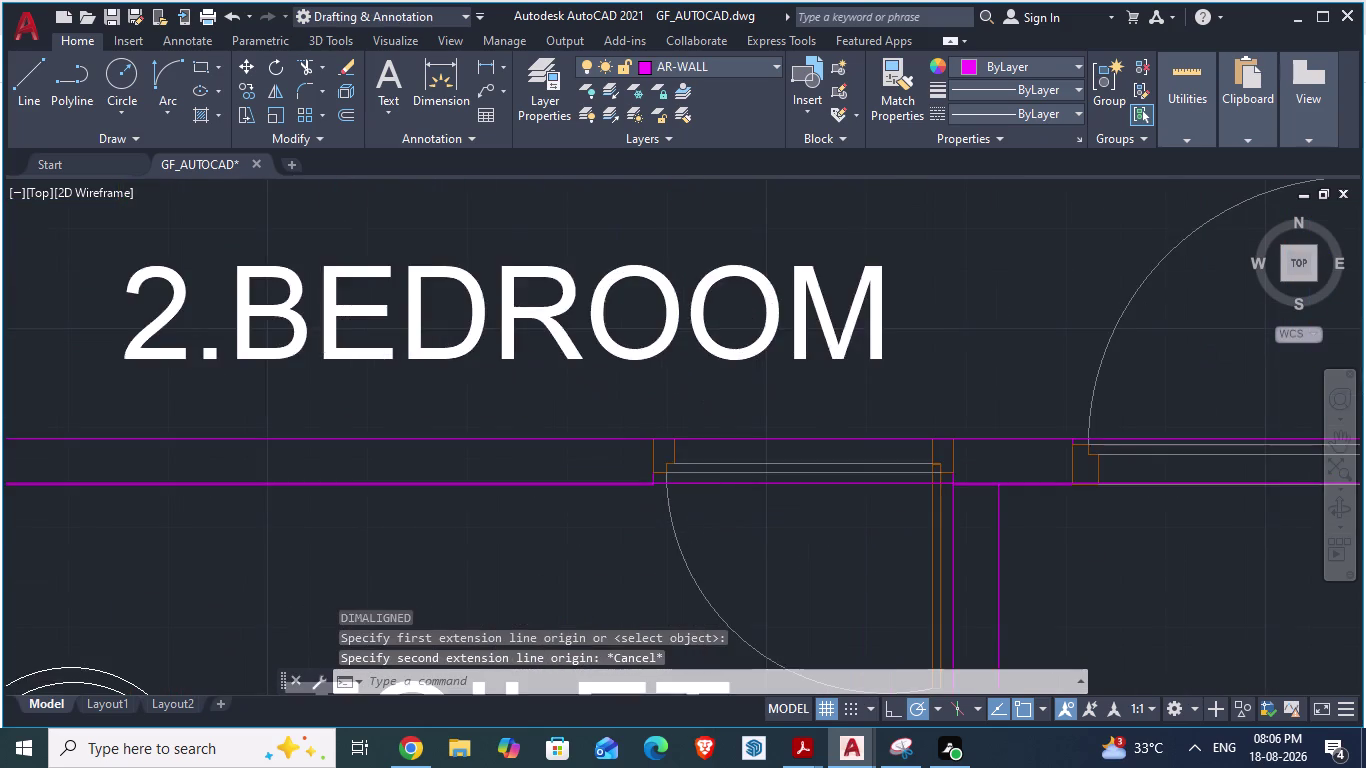
scroll(up, 3)
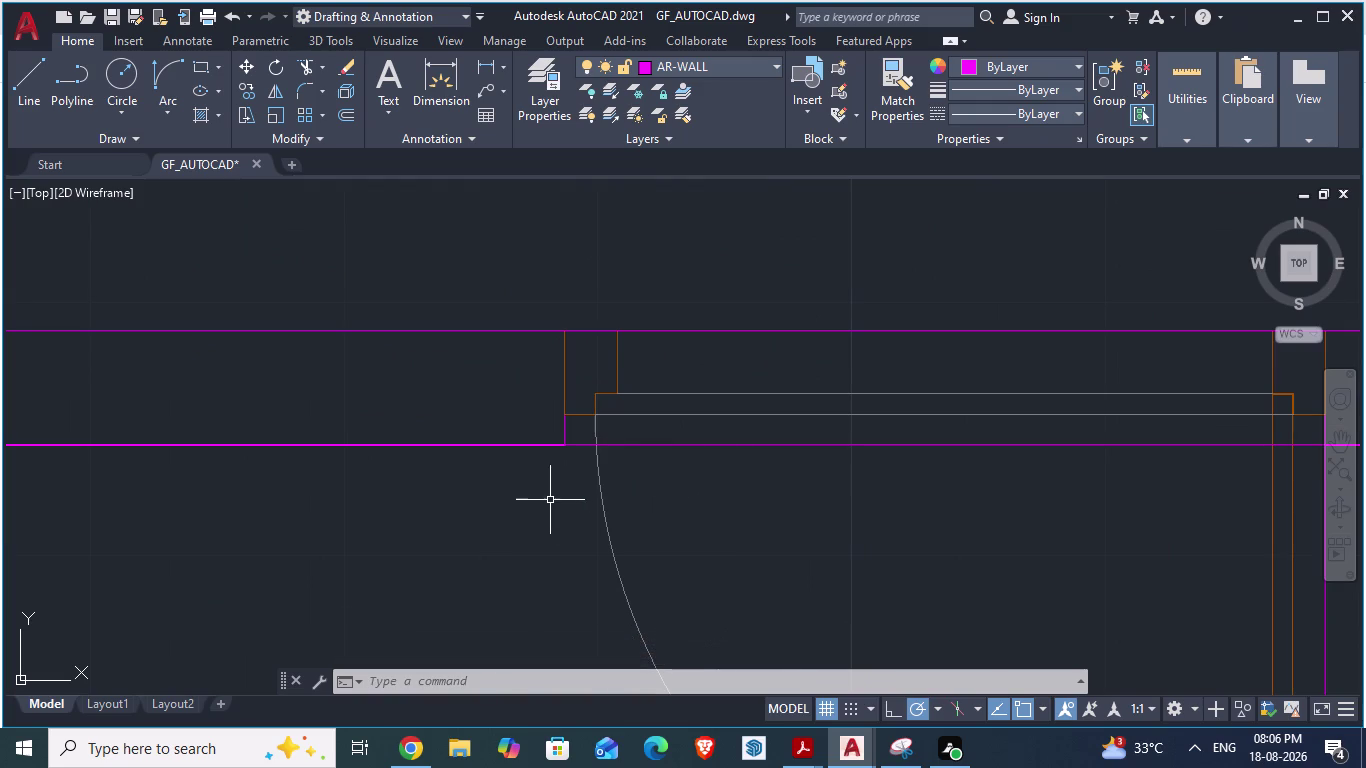
scroll(down, 3)
scroll(down, 3)
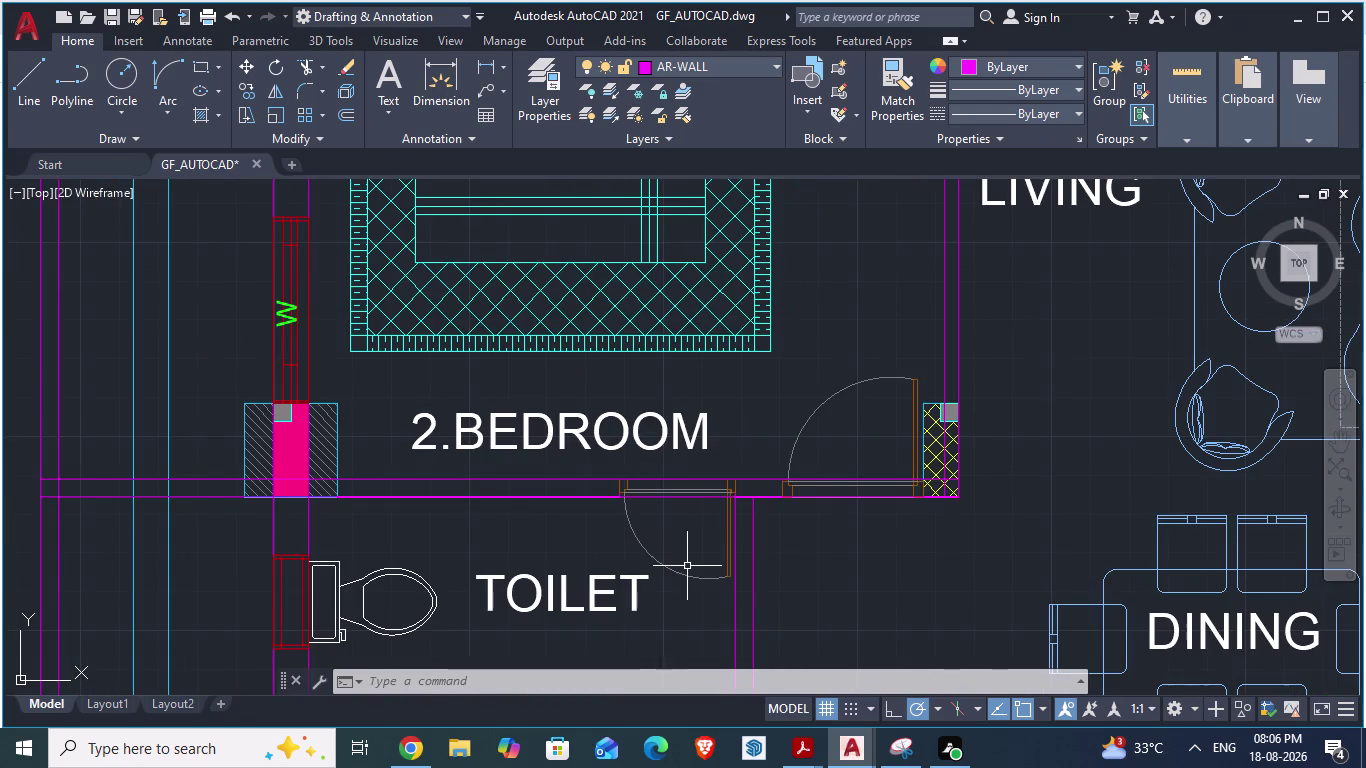
scroll(up, 3)
scroll(down, 3)
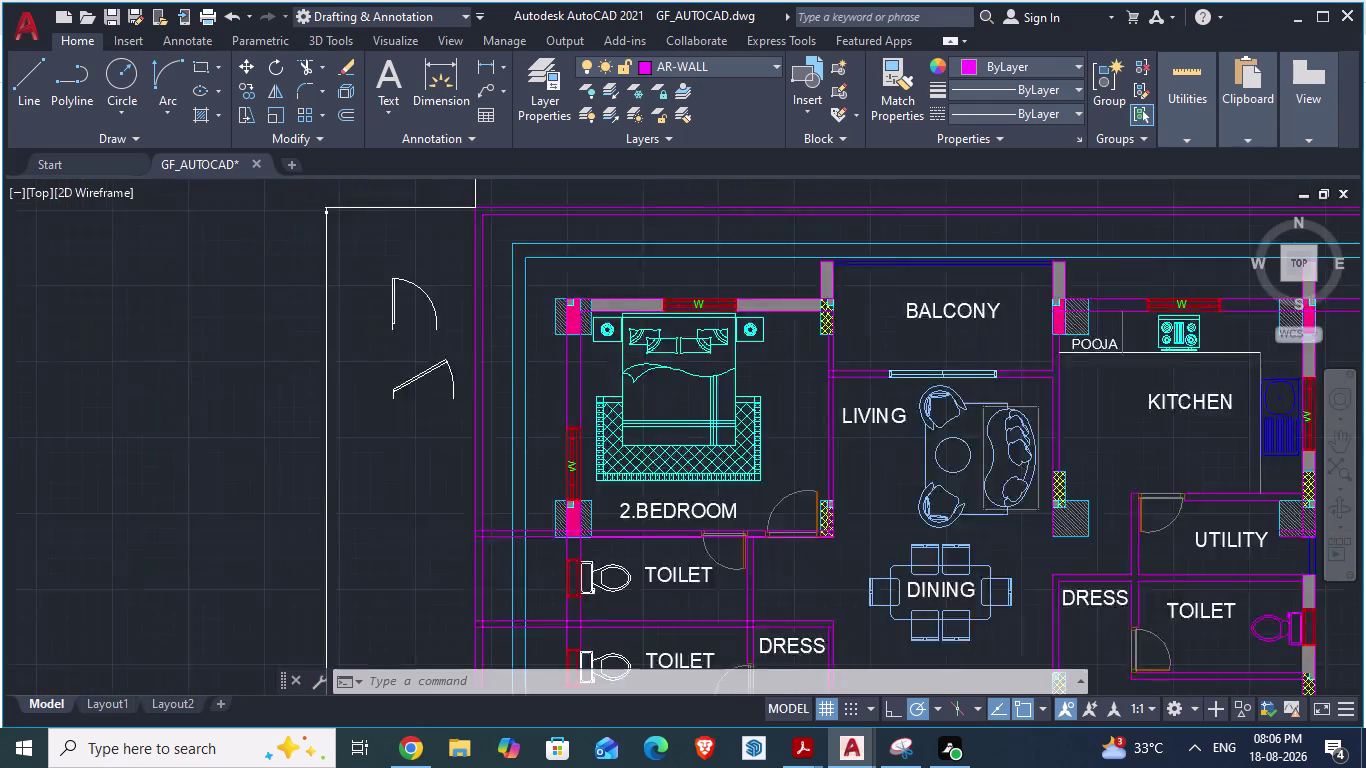
scroll(down, 3)
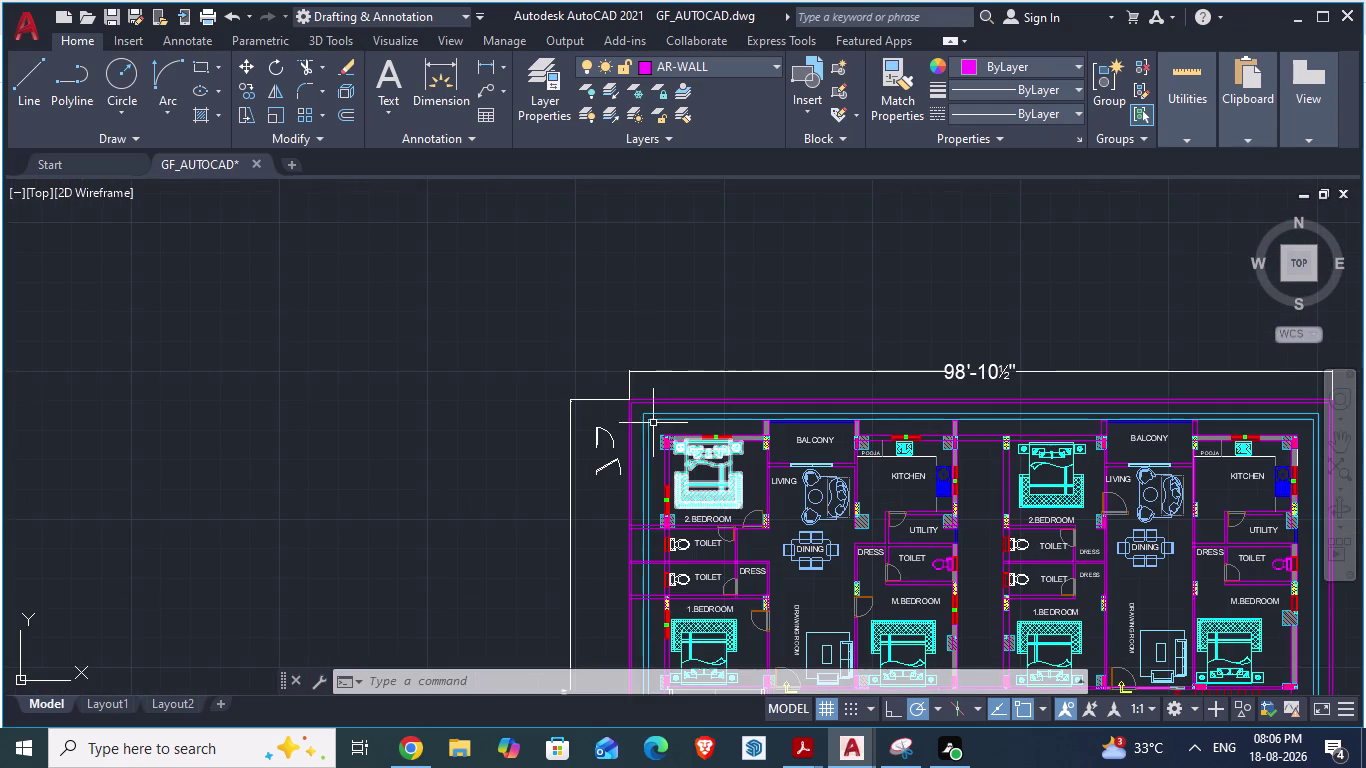
Draw the first vertical partition line from the door edge down to the lower wall.
scroll(up, 3)
scroll(up, 3)
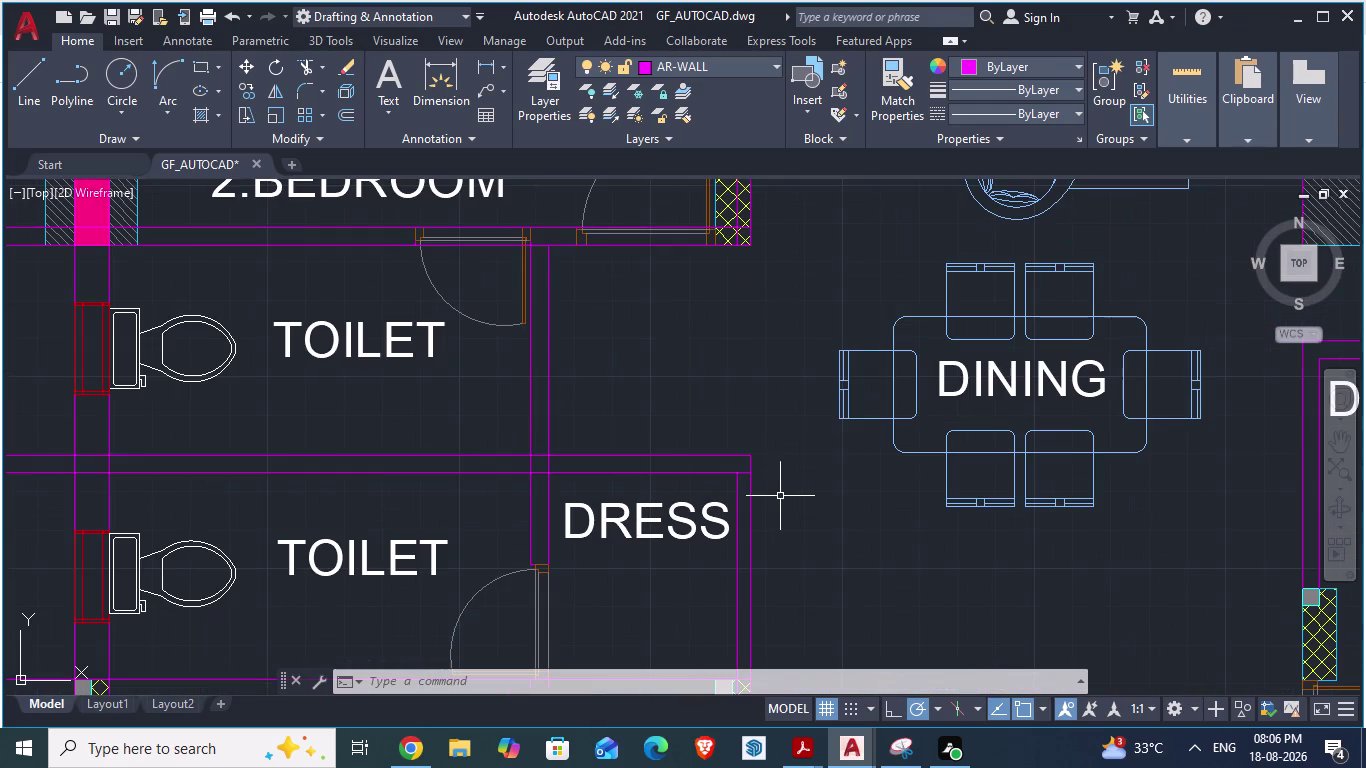
scroll(up, 3)
scroll(down, 3)
scroll(down, 3)
scroll(up, 3)
scroll(down, 3)
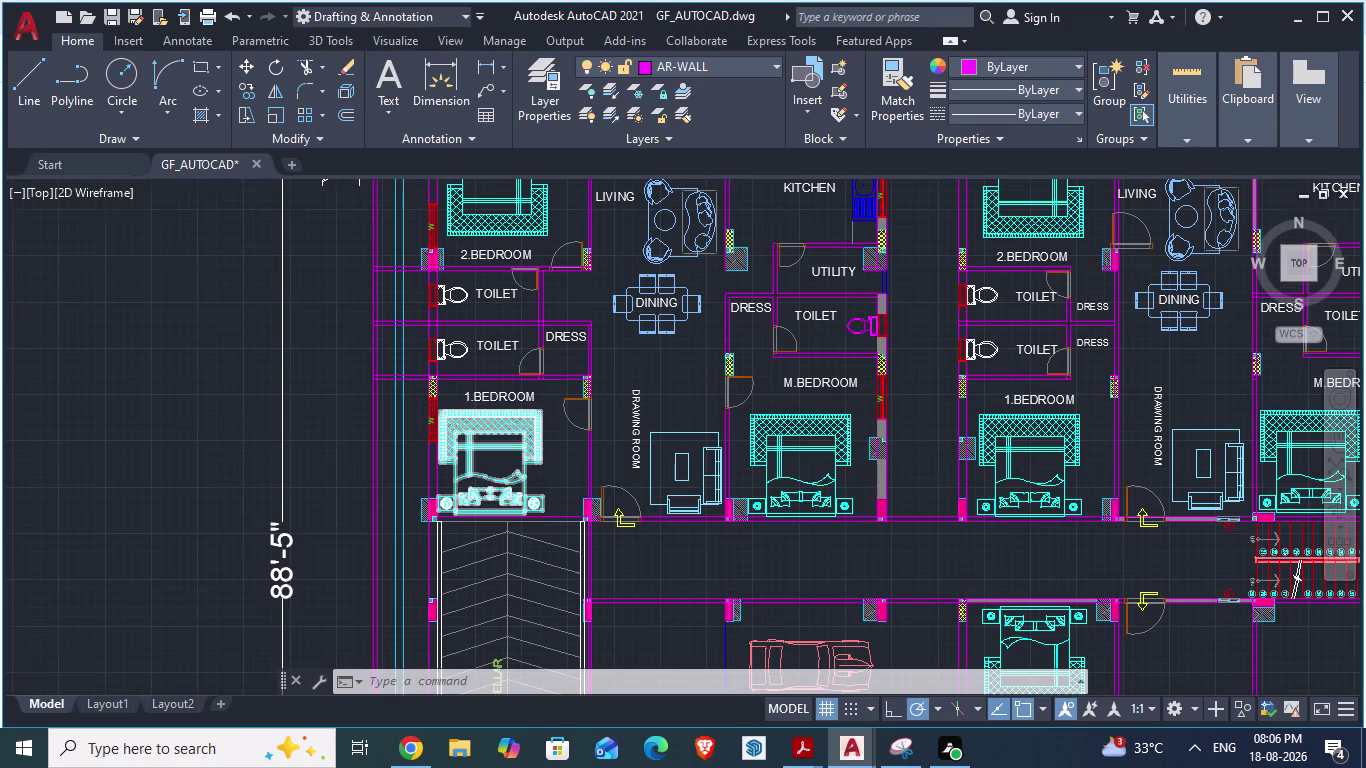
scroll(up, 3)
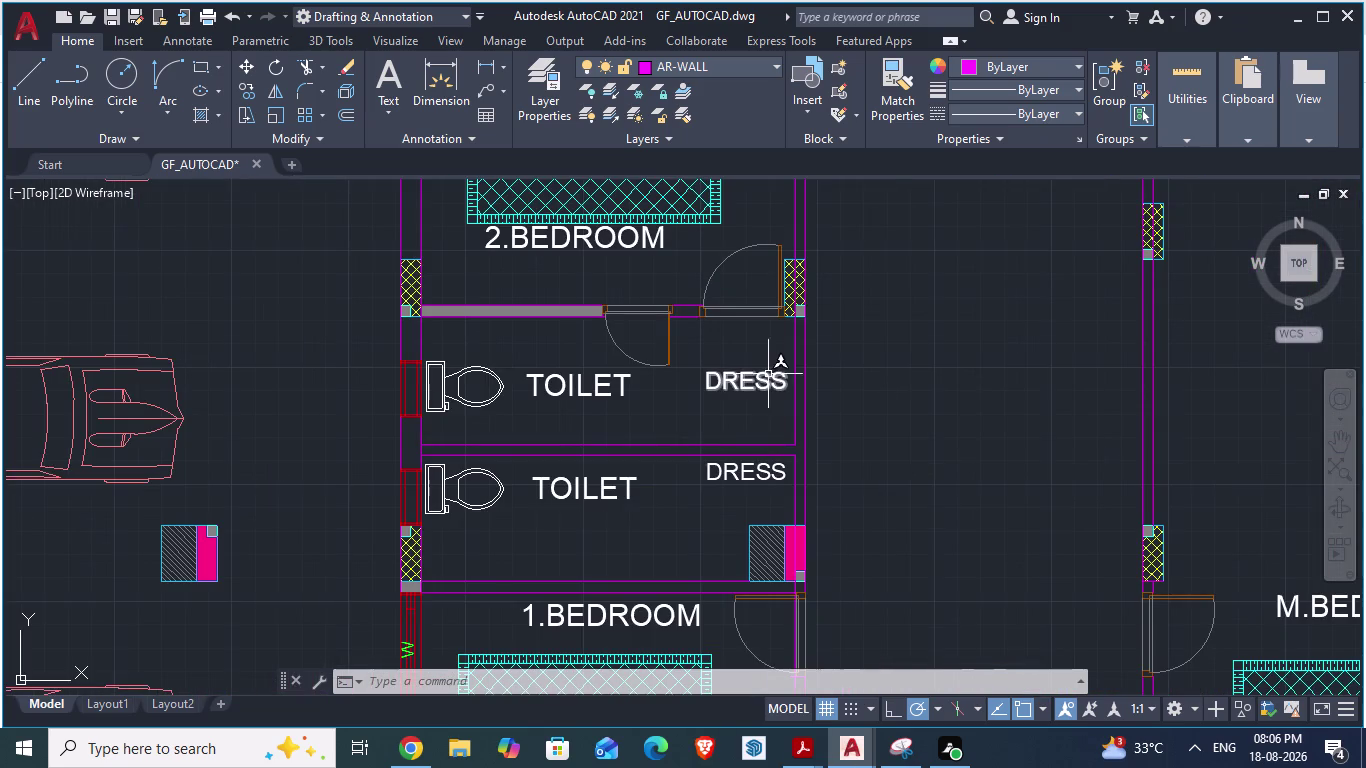
scroll(up, 3)
scroll(up, 3)
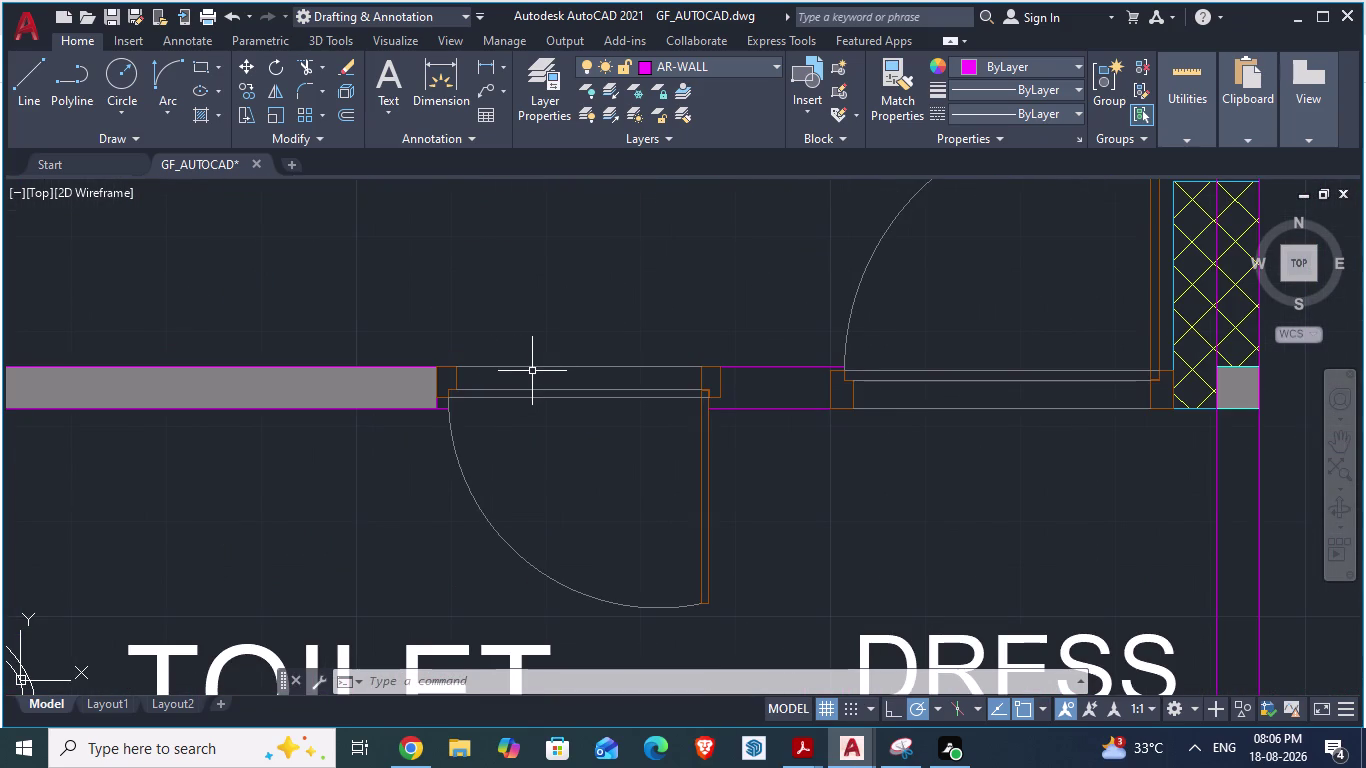
scroll(down, 3)
scroll(down, 3)
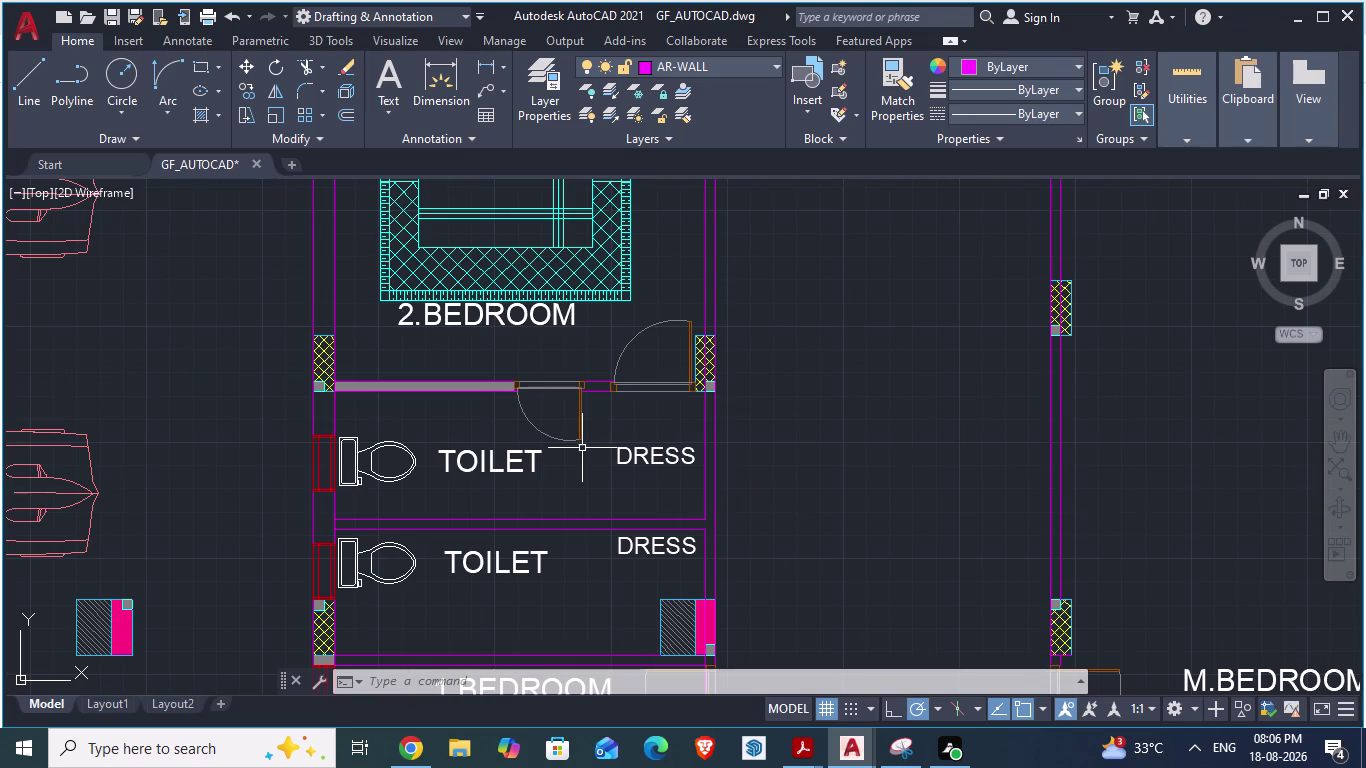
scroll(up, 3)
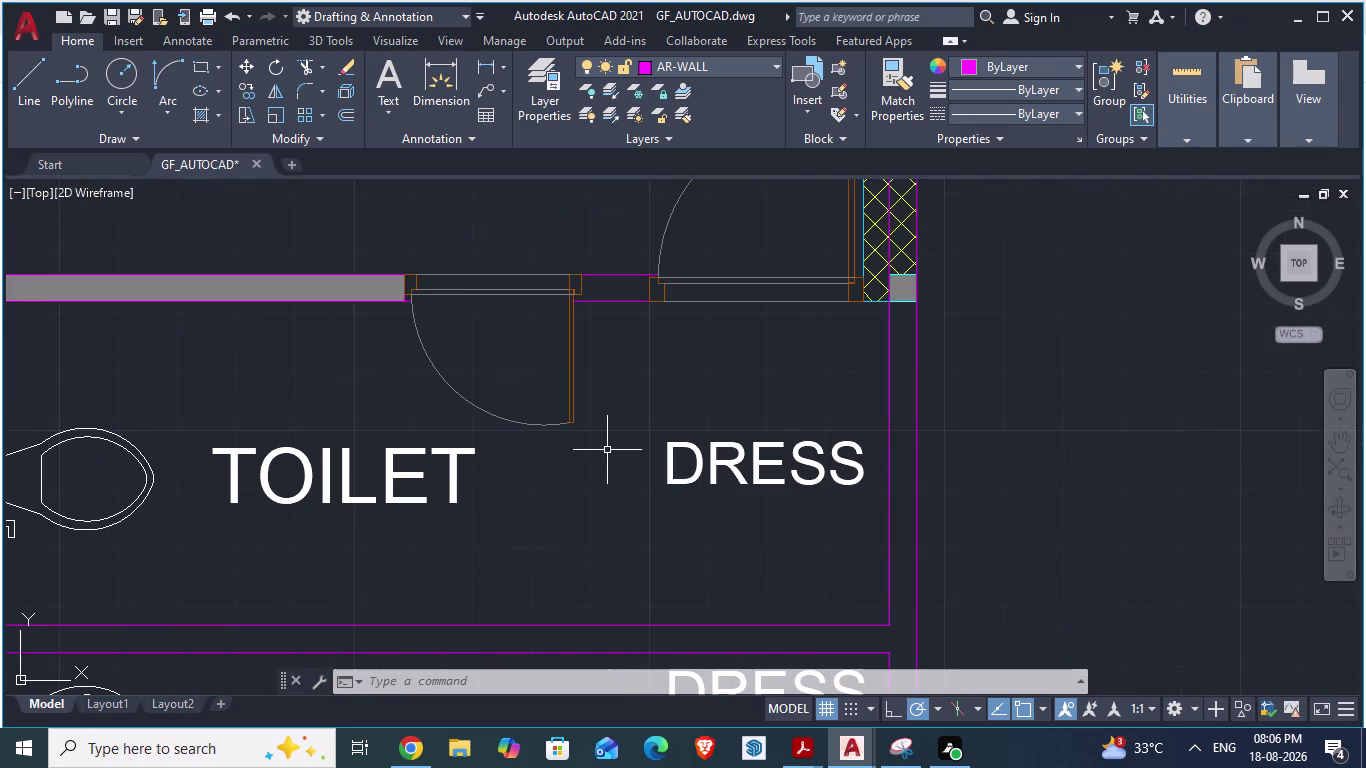
key(l)
key(Return)
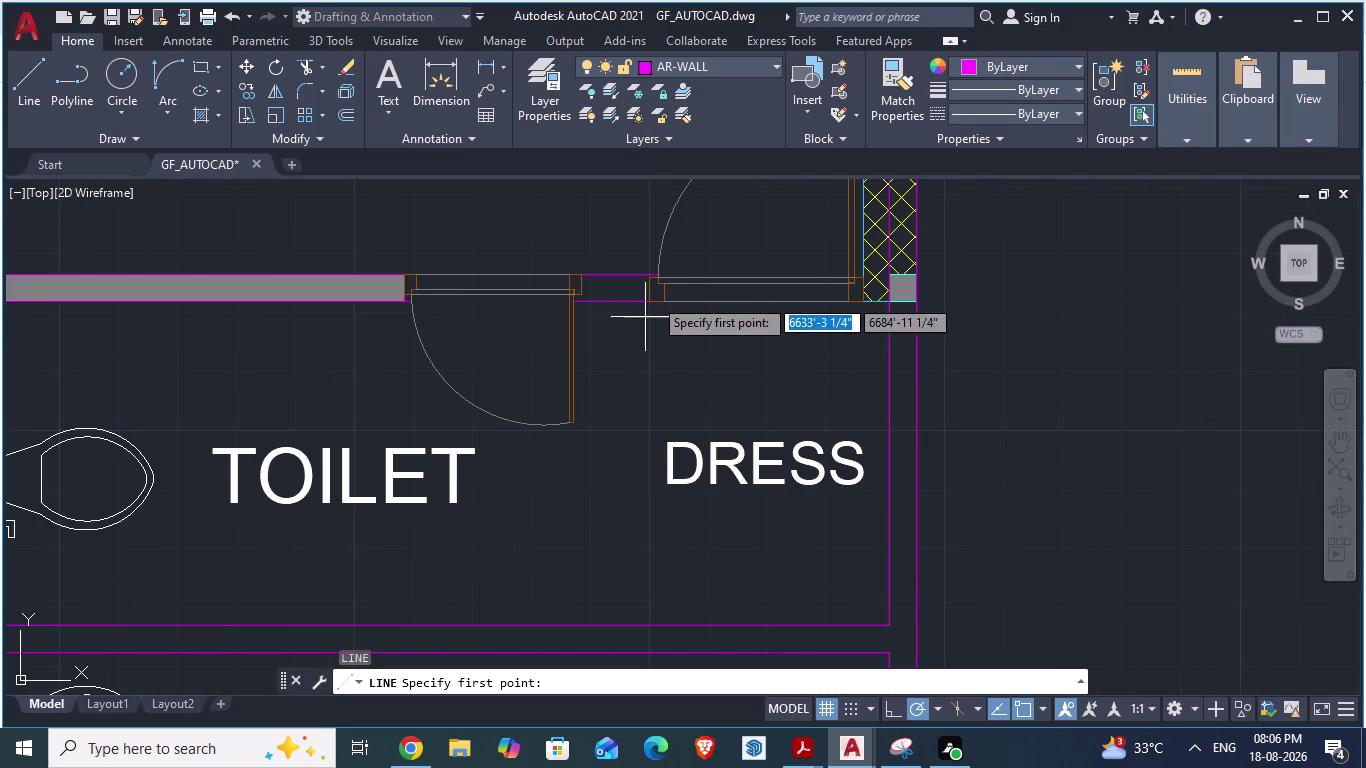
click(582, 269)
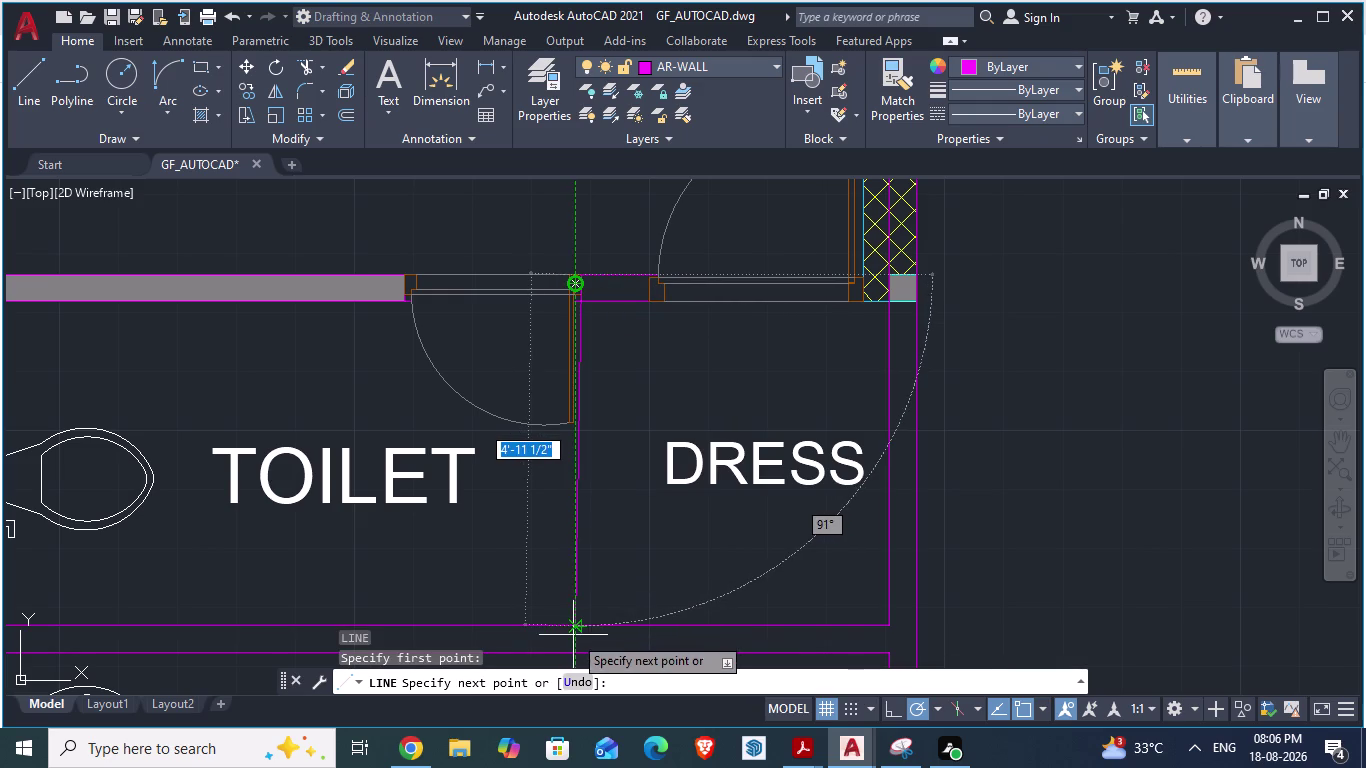
click(573, 635)
key(ctrl+z)
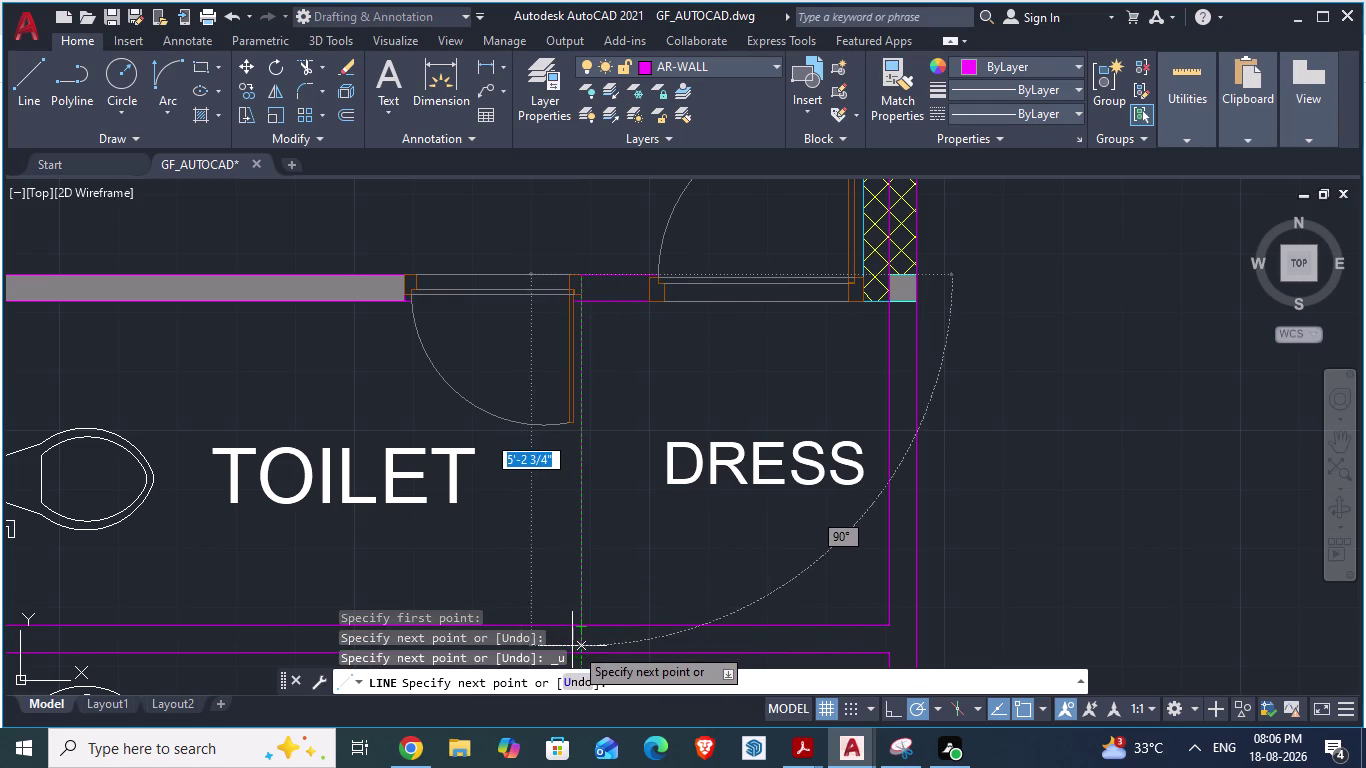
click(575, 646)
key(Return)
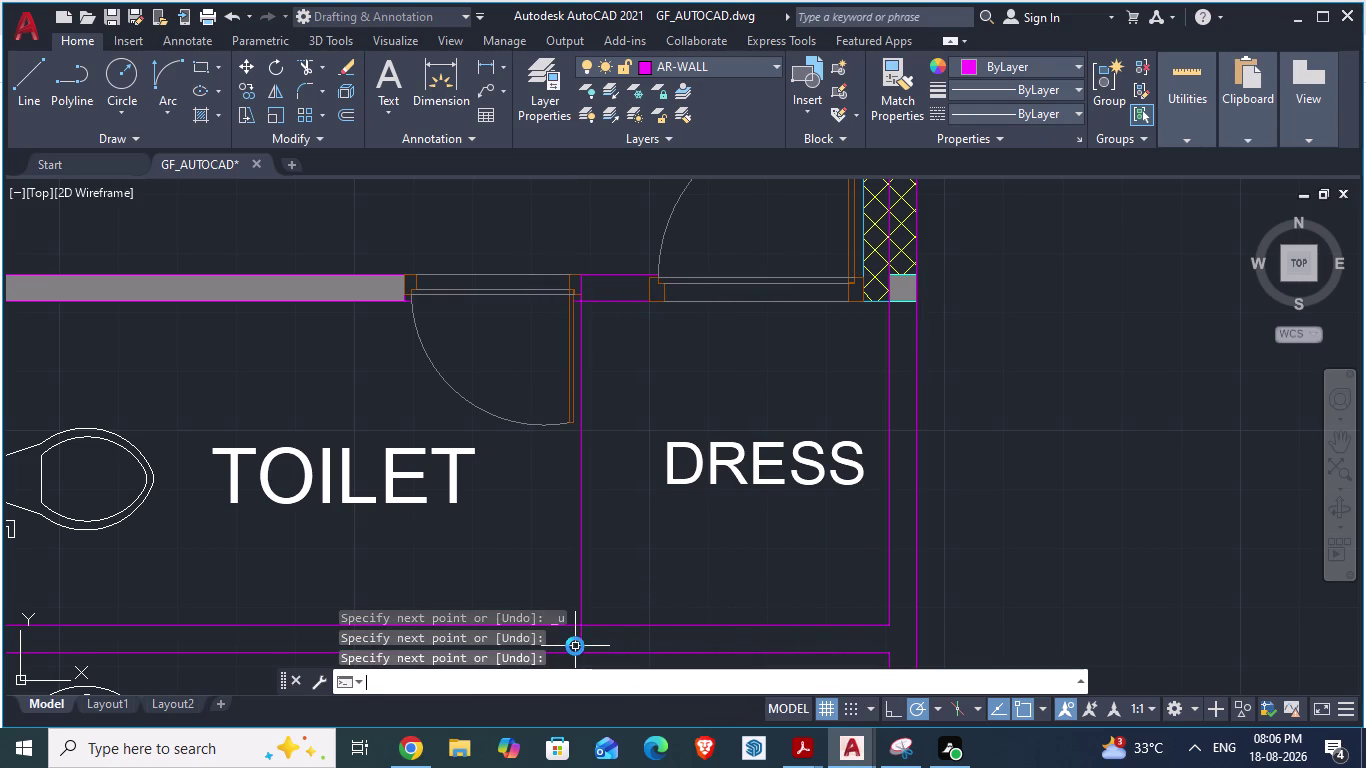
Draw a second vertical partition line from the door jamb down to the lower wall.
key(l)
key(Return)
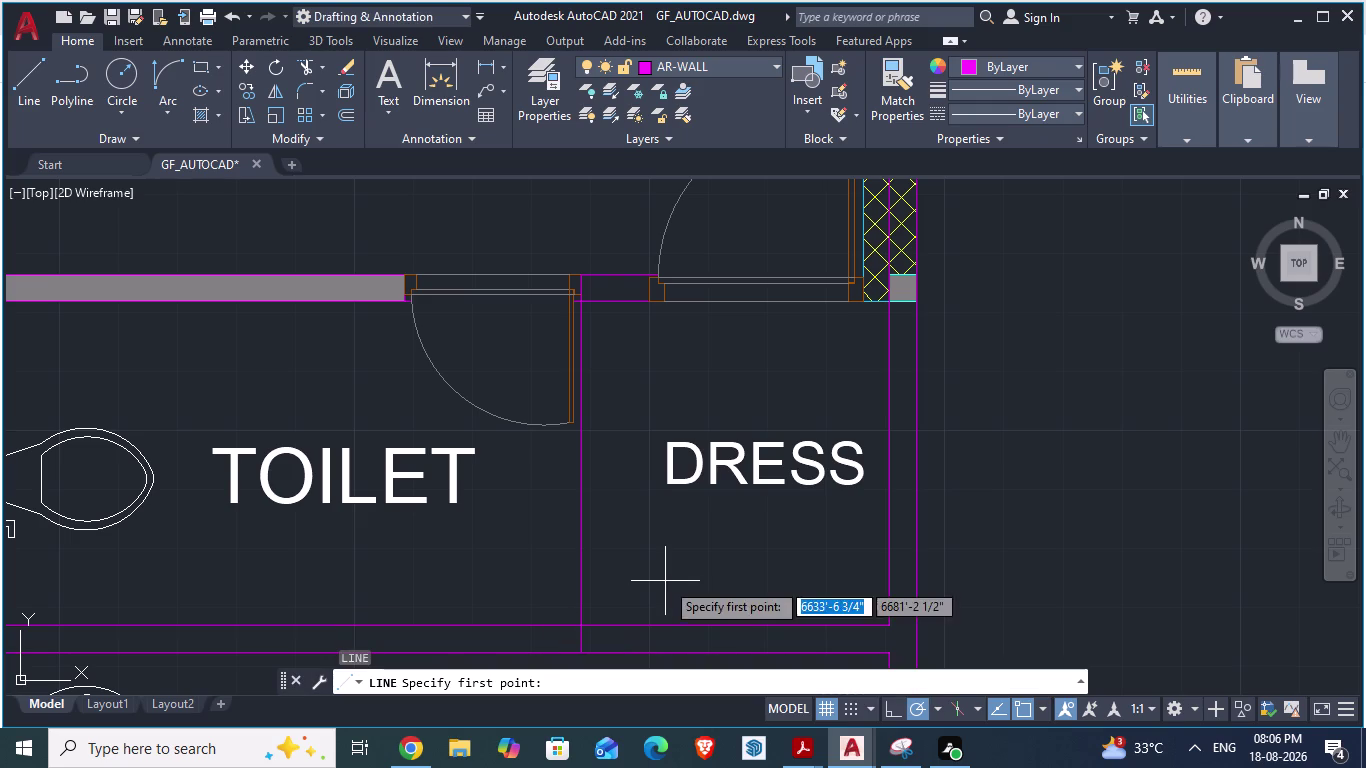
scroll(up, 3)
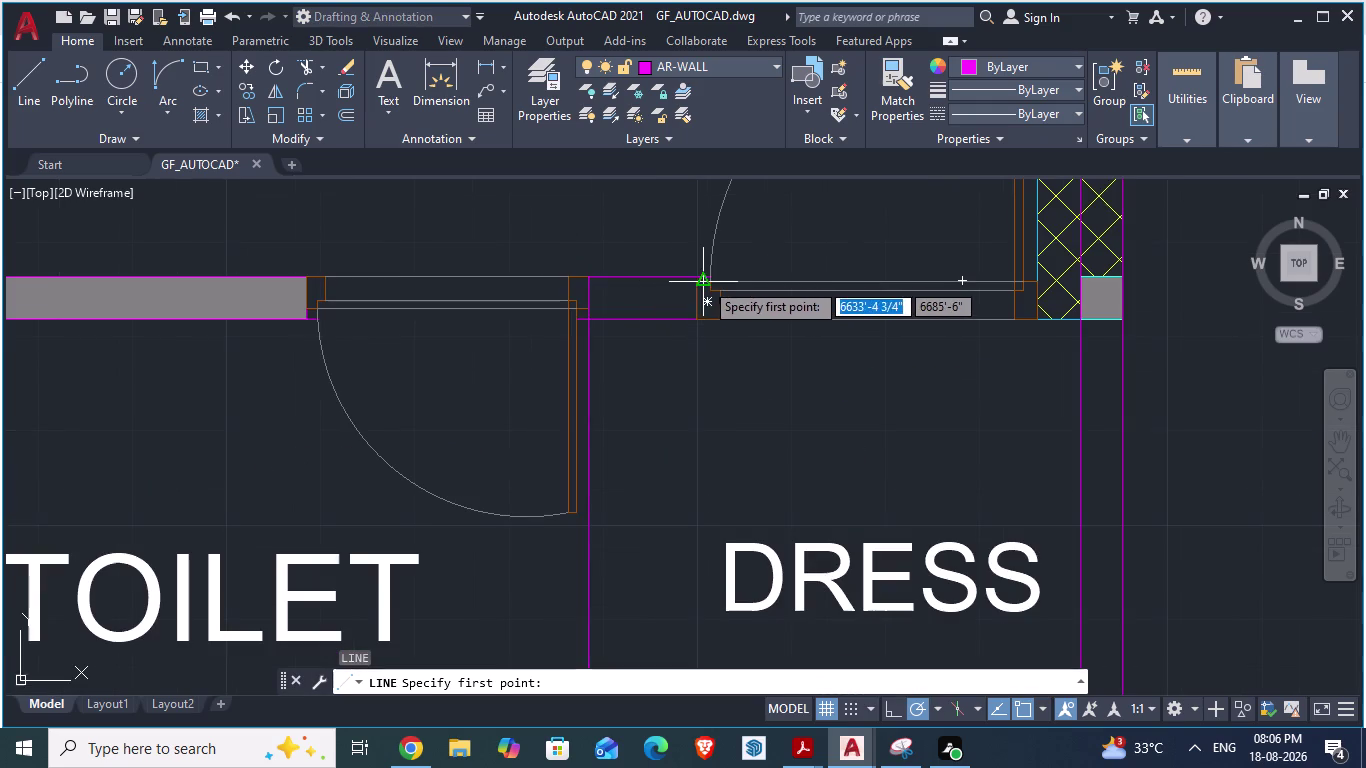
click(692, 274)
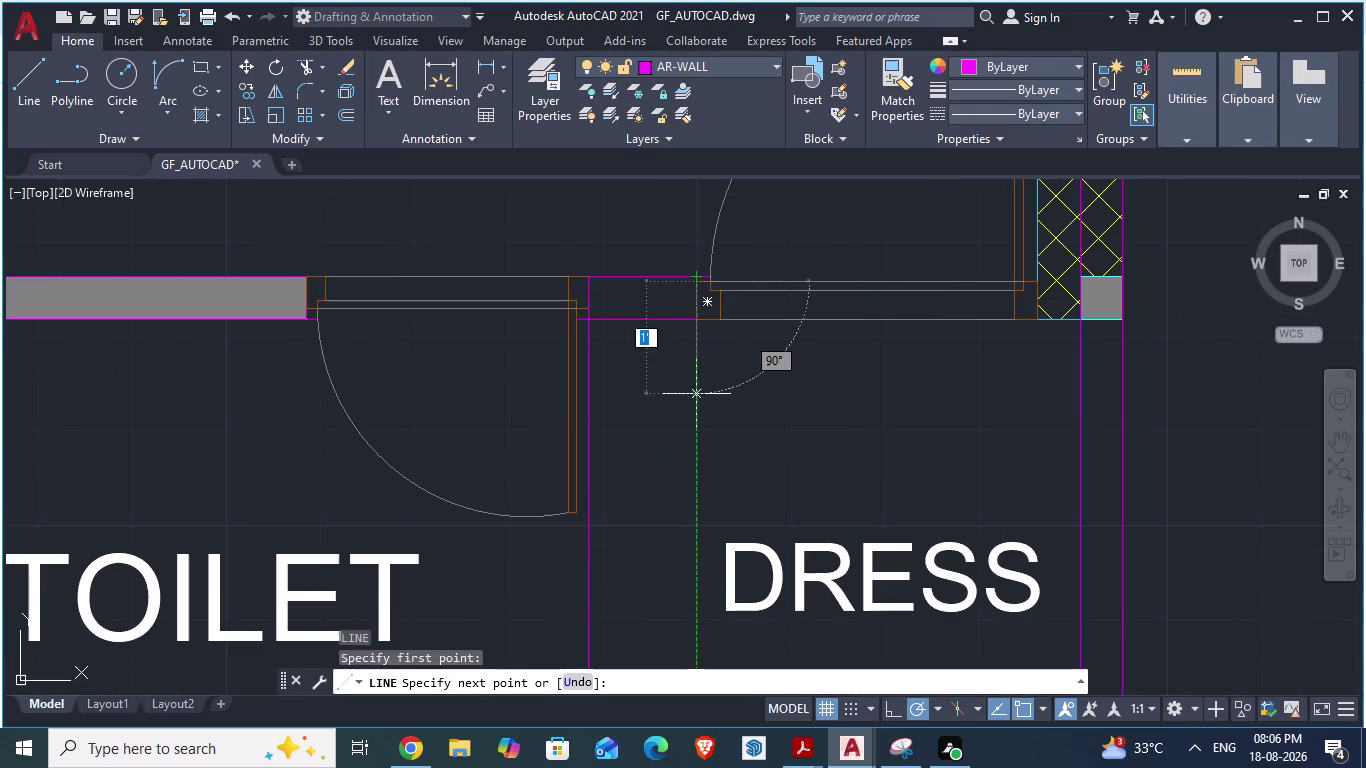
scroll(down, 3)
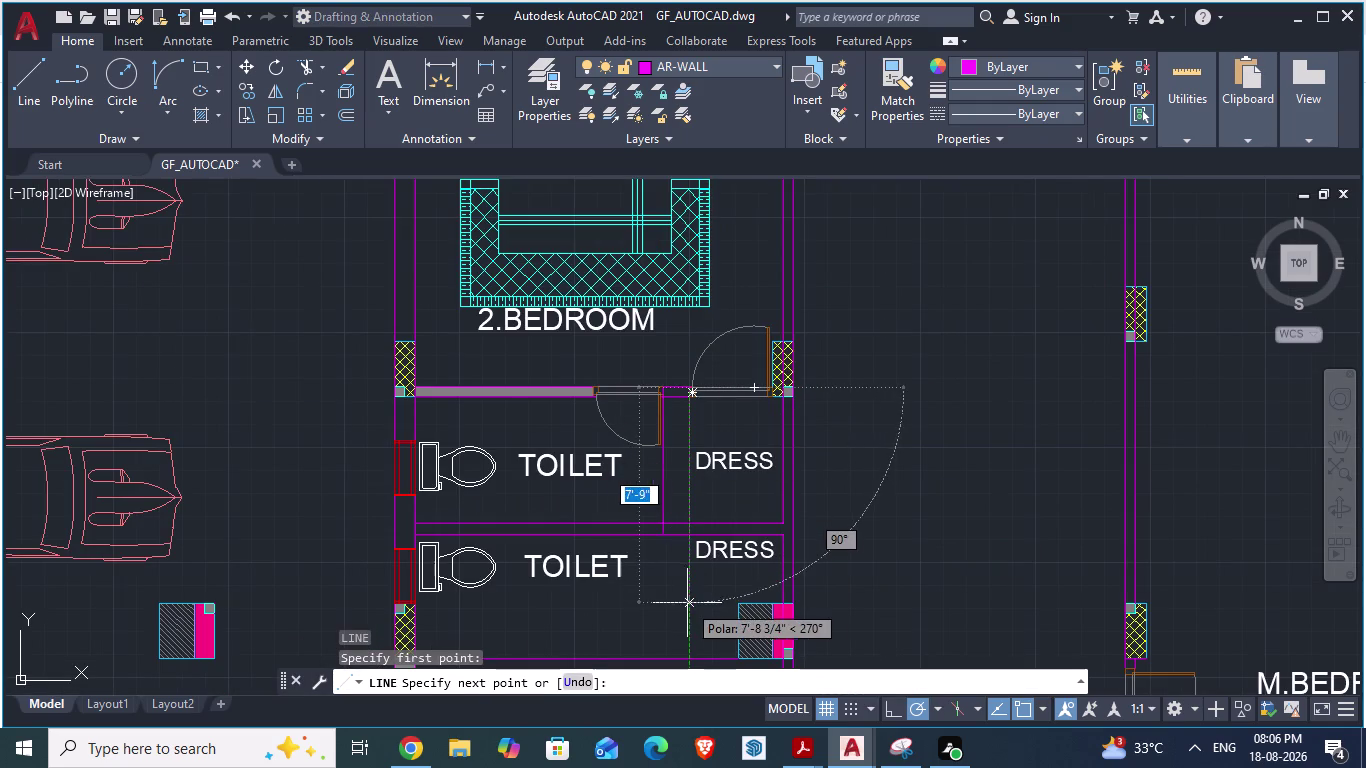
click(692, 605)
key(Return)
scroll(up, 3)
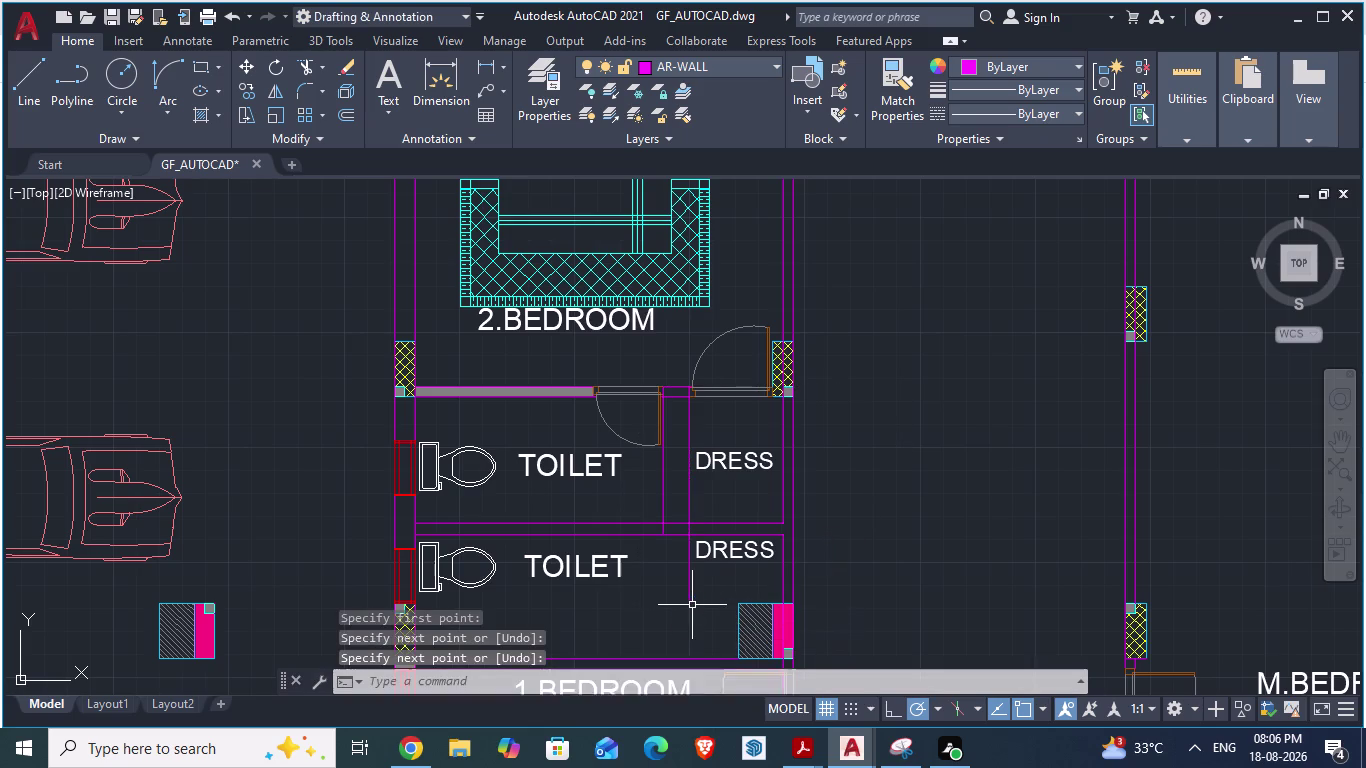
Trim the overshooting wall line end and the lines crossed by a fence.
text(TR)
key(Return)
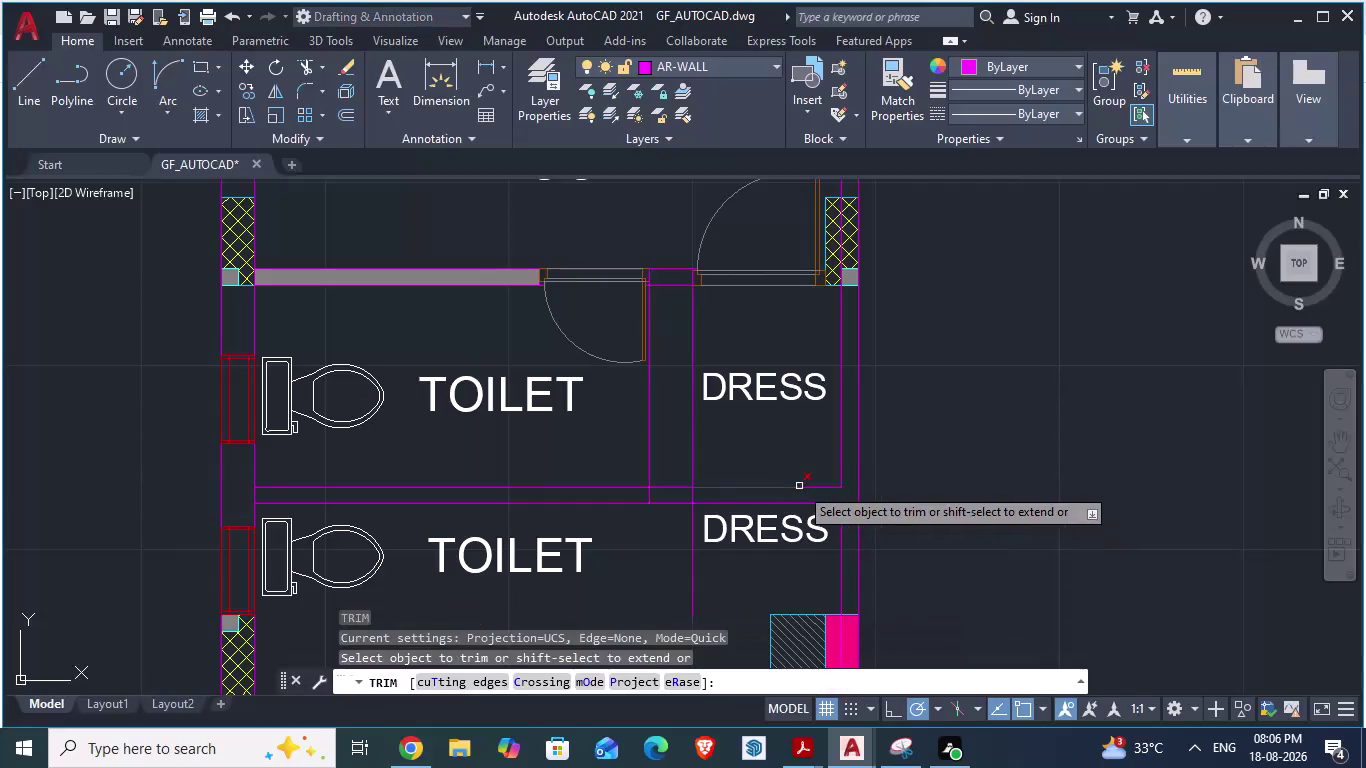
click(690, 579)
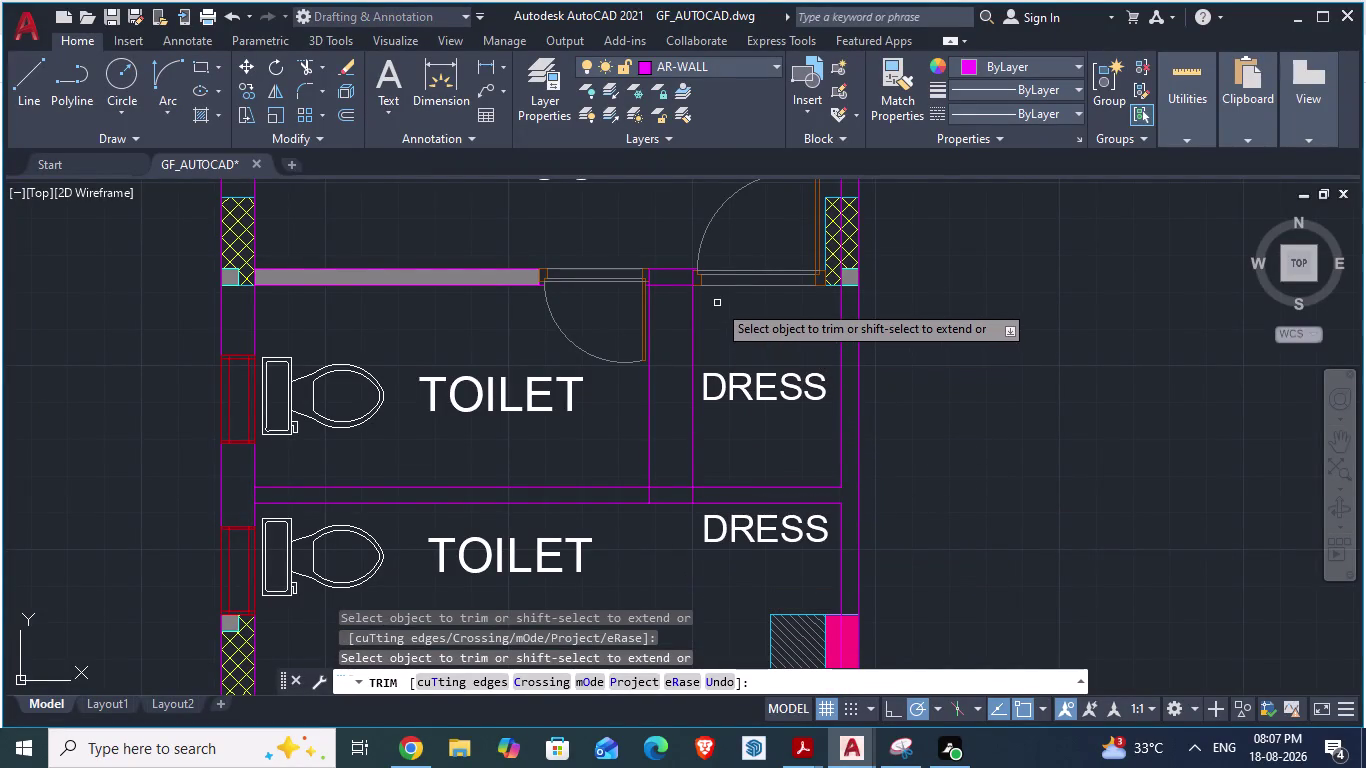
scroll(up, 3)
click(671, 321)
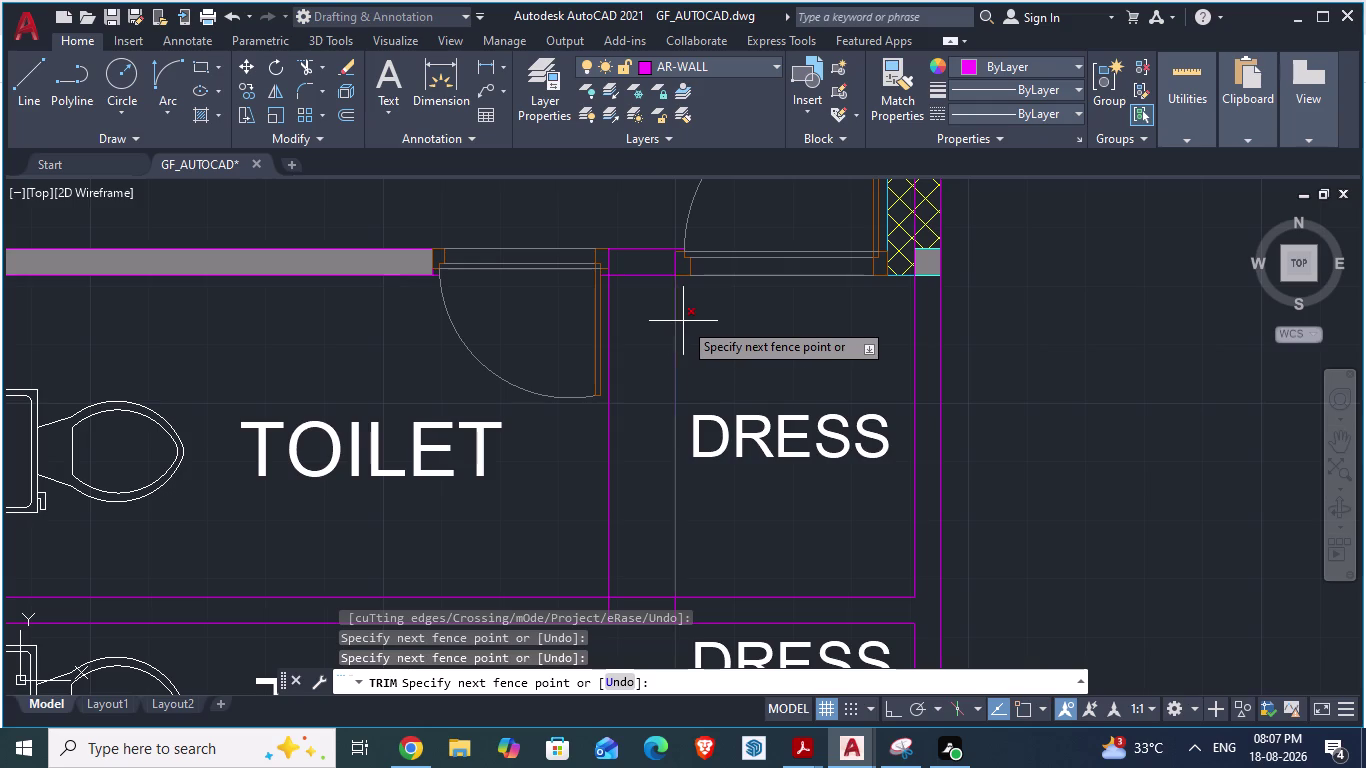
click(679, 325)
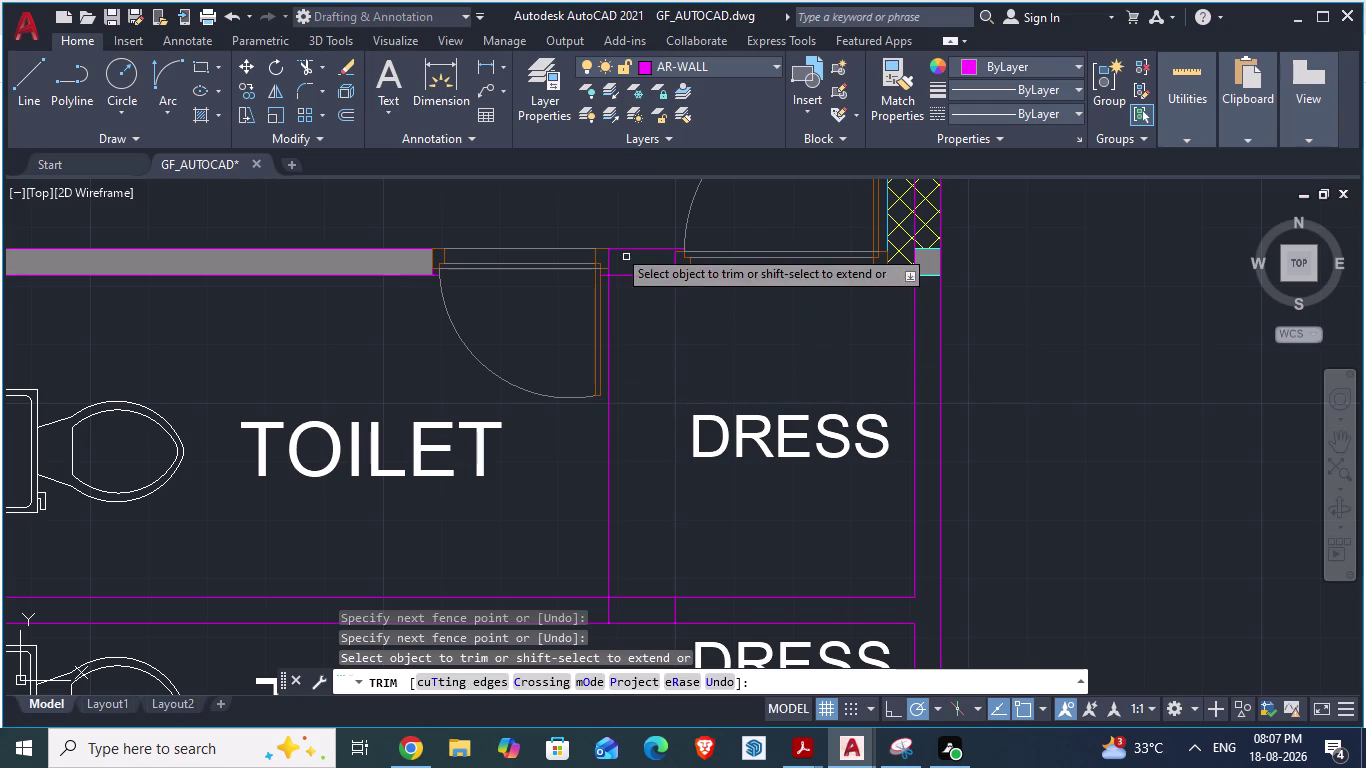
key(Escape)
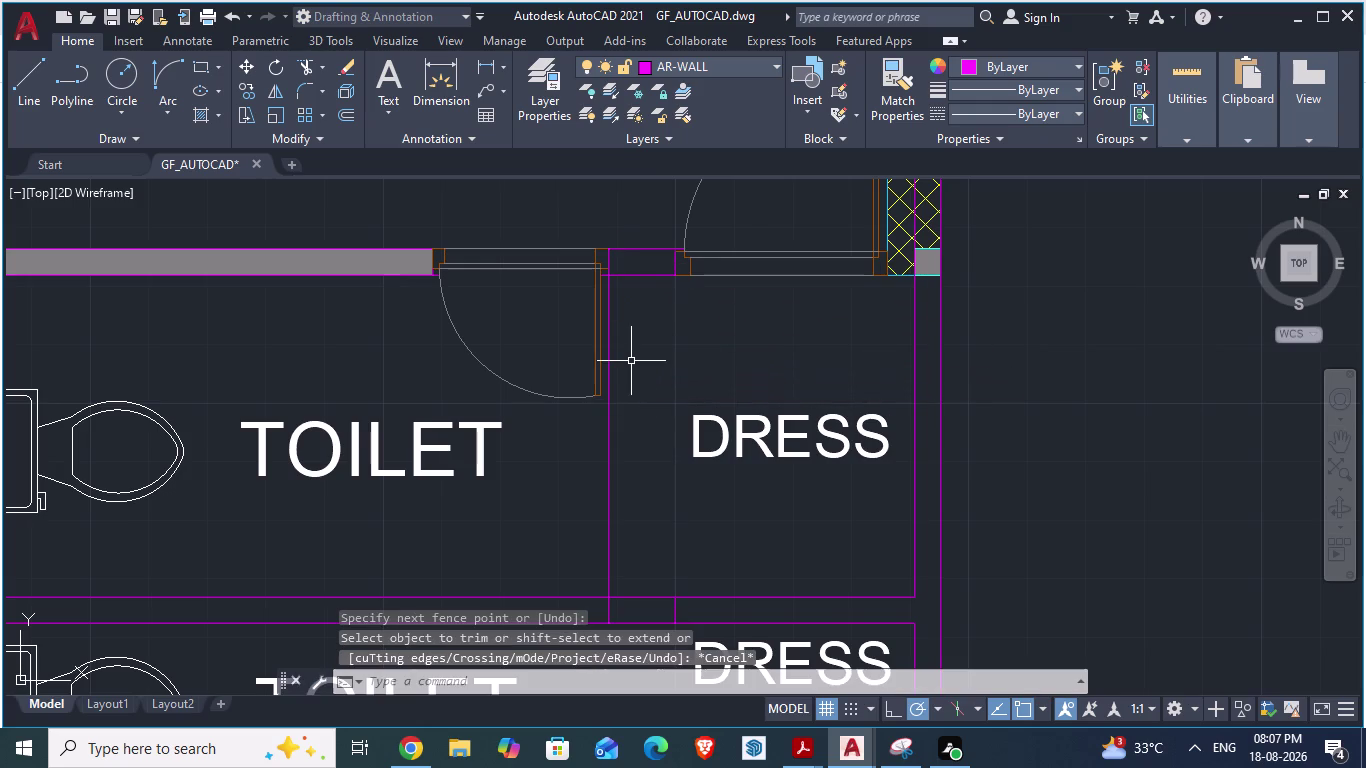
Extend the short wall line to its boundary with EX.
scroll(up, 3)
scroll(up, 3)
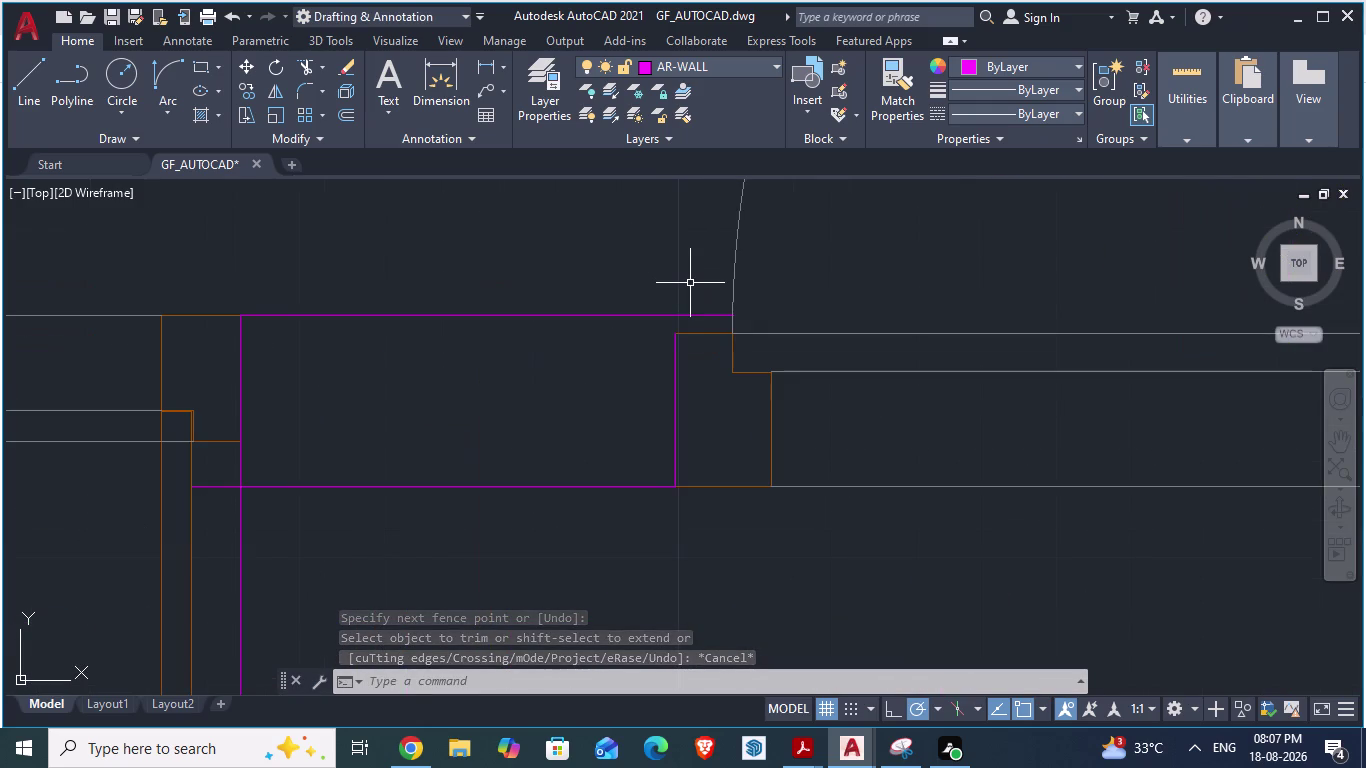
text(EX)
key(Return)
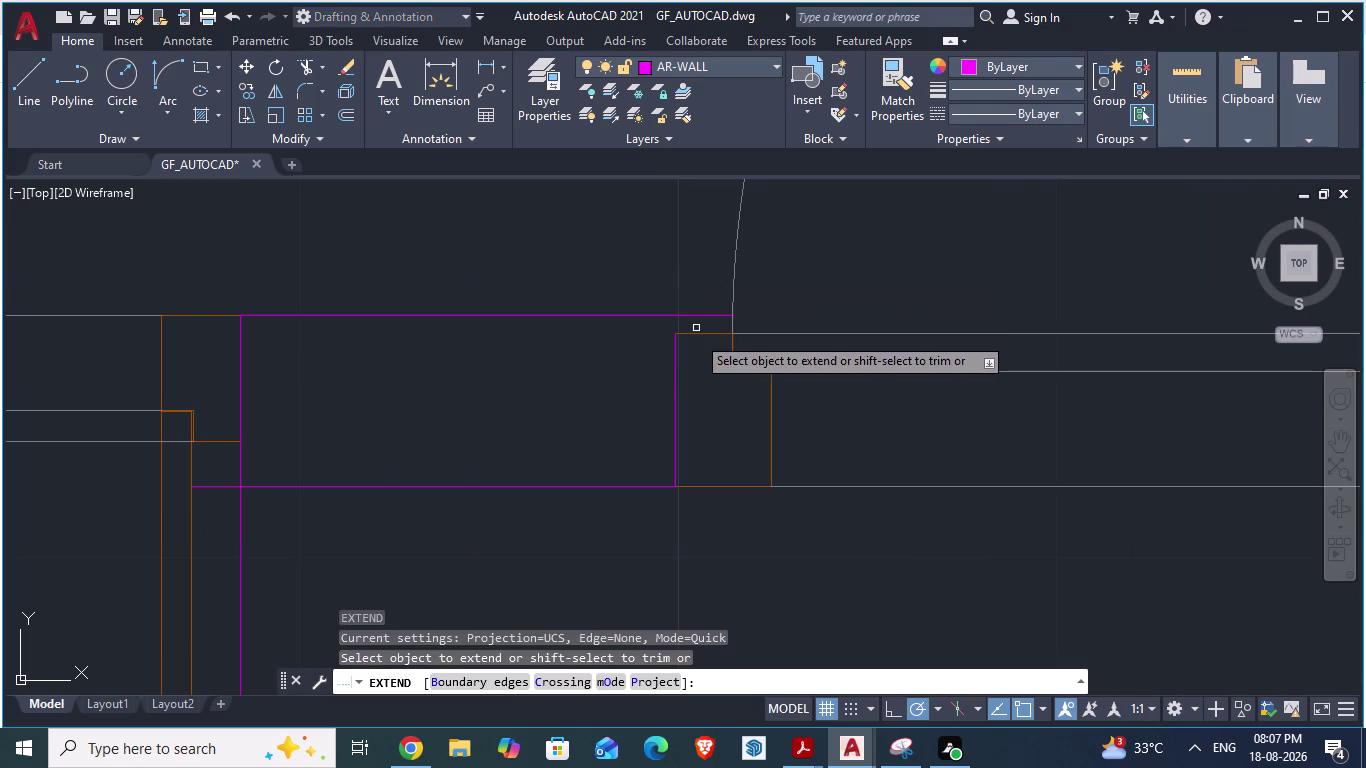
click(677, 374)
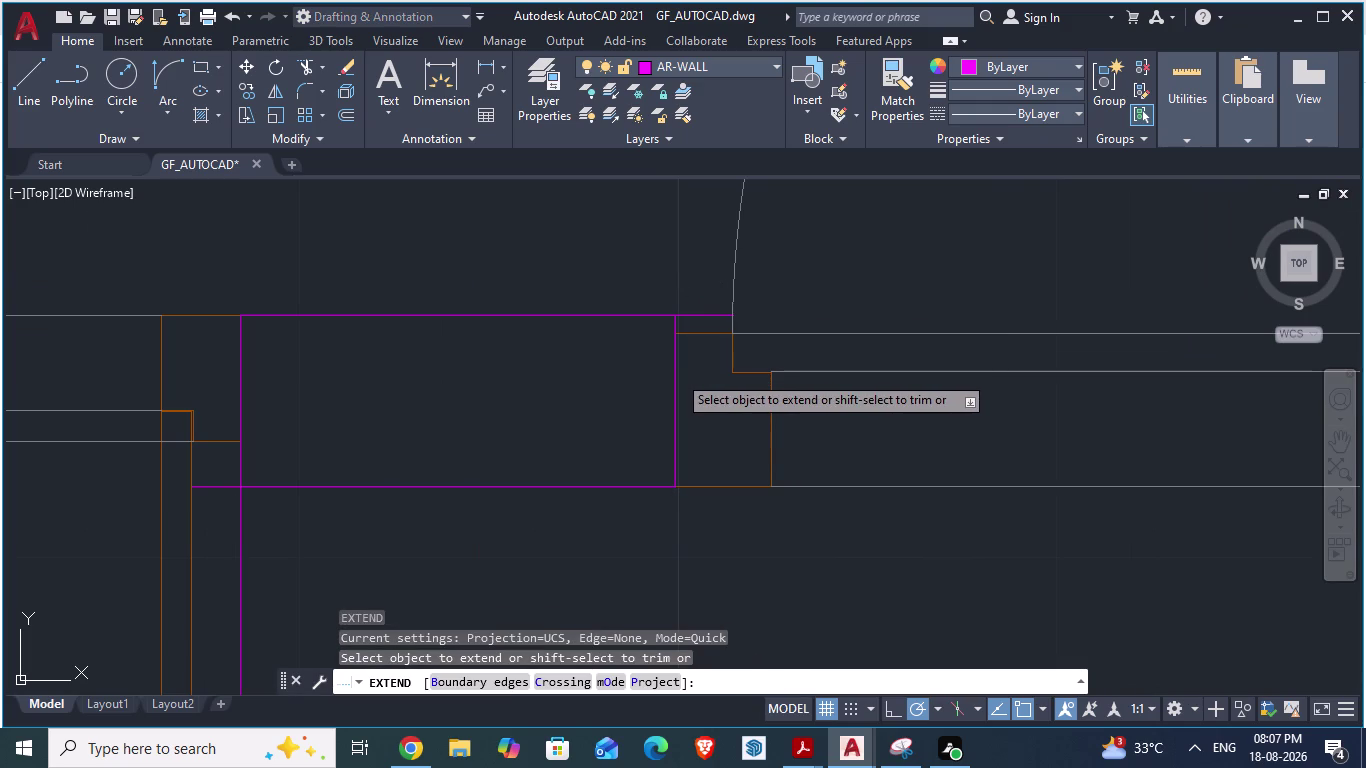
key(Escape)
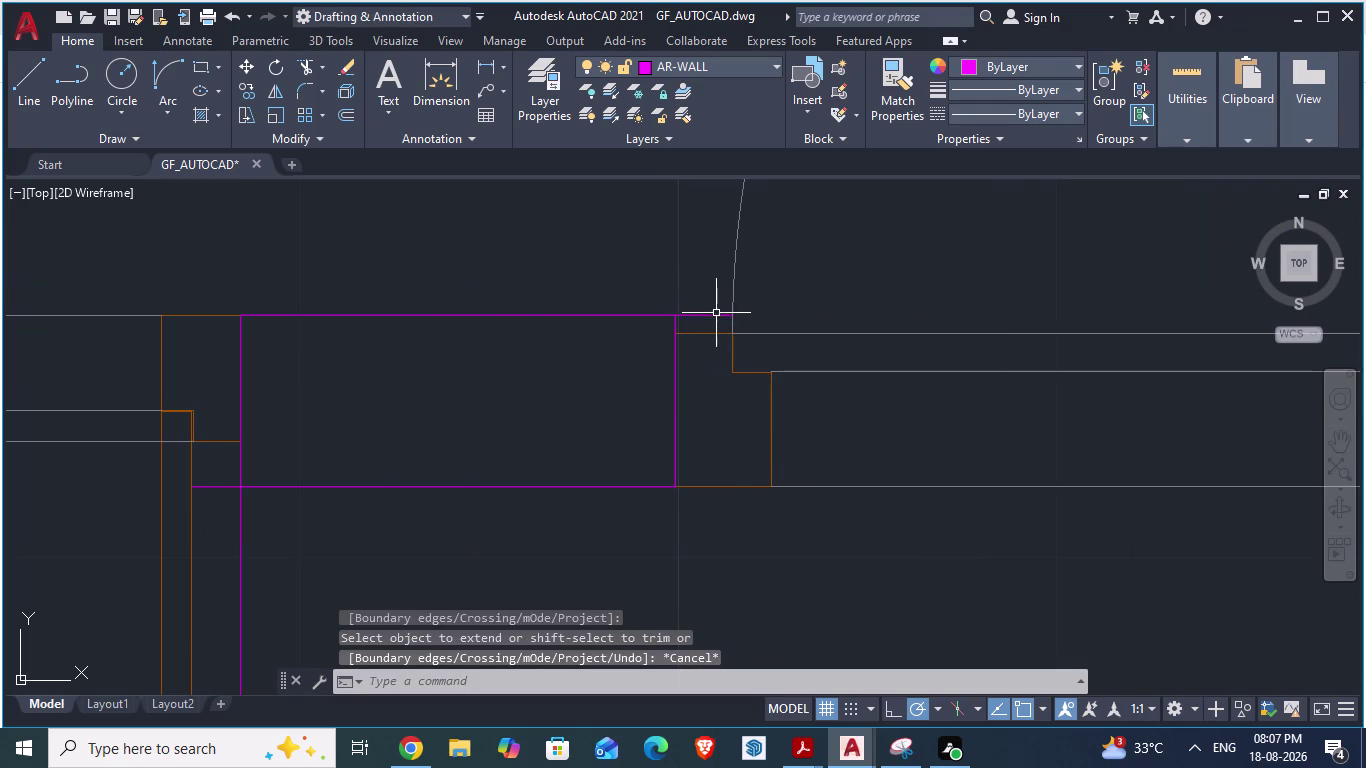
Trim the stray line piece above the gap at the partition junction.
text(TR)
key(Return)
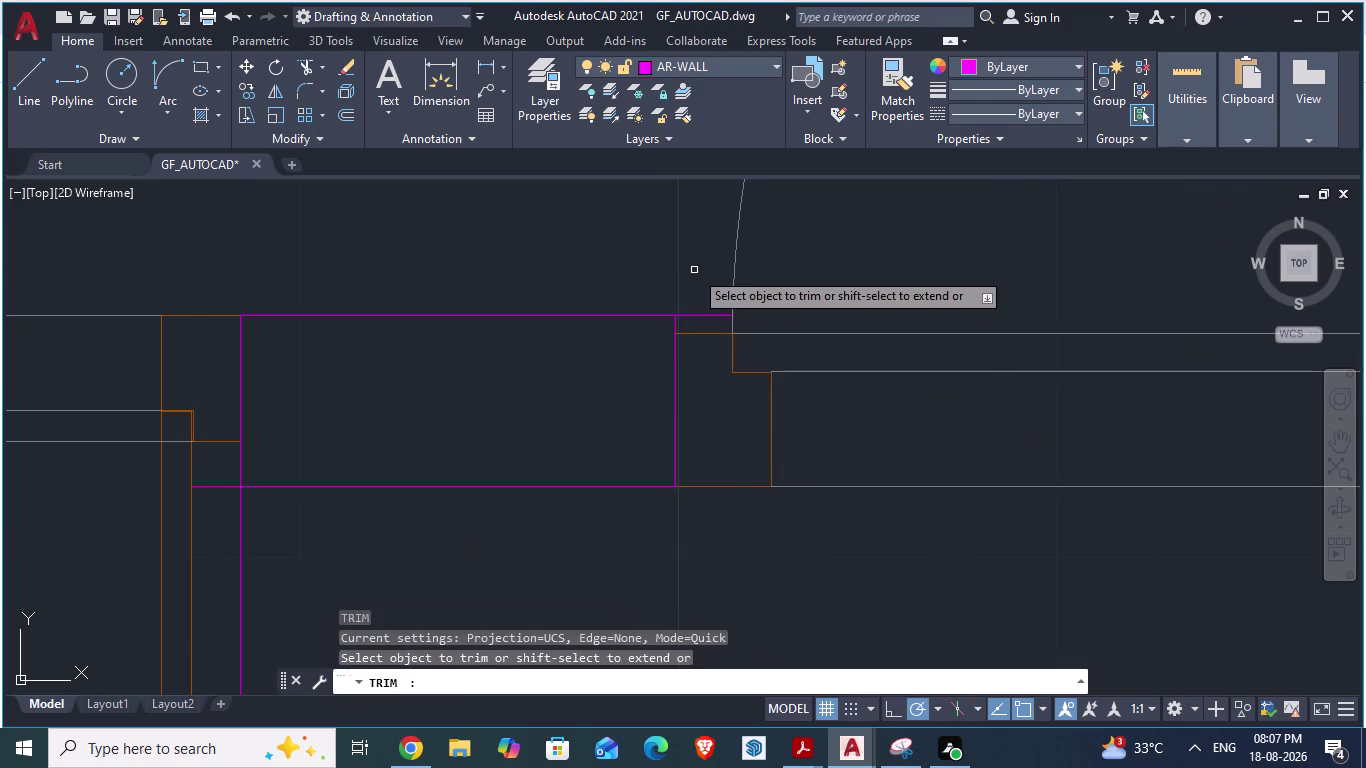
click(713, 315)
scroll(down, 3)
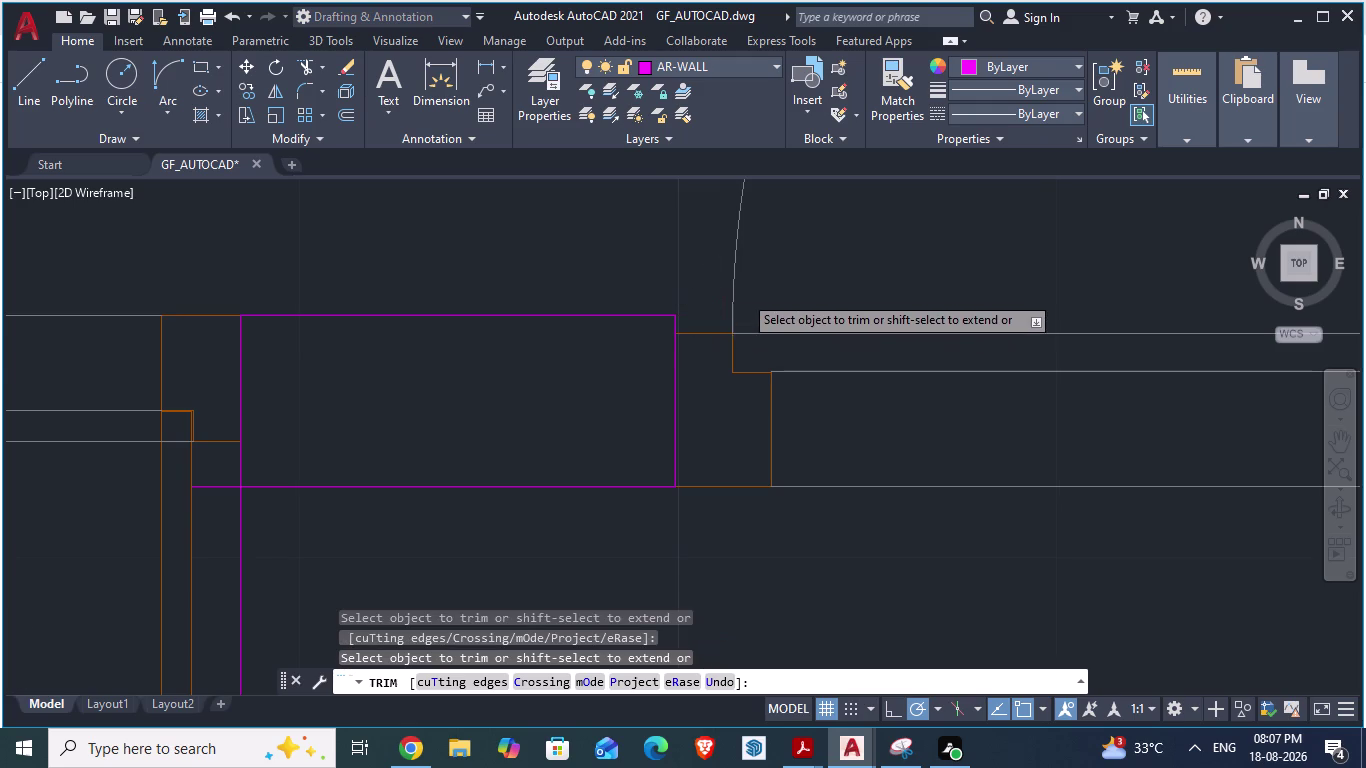
scroll(down, 3)
key(Escape)
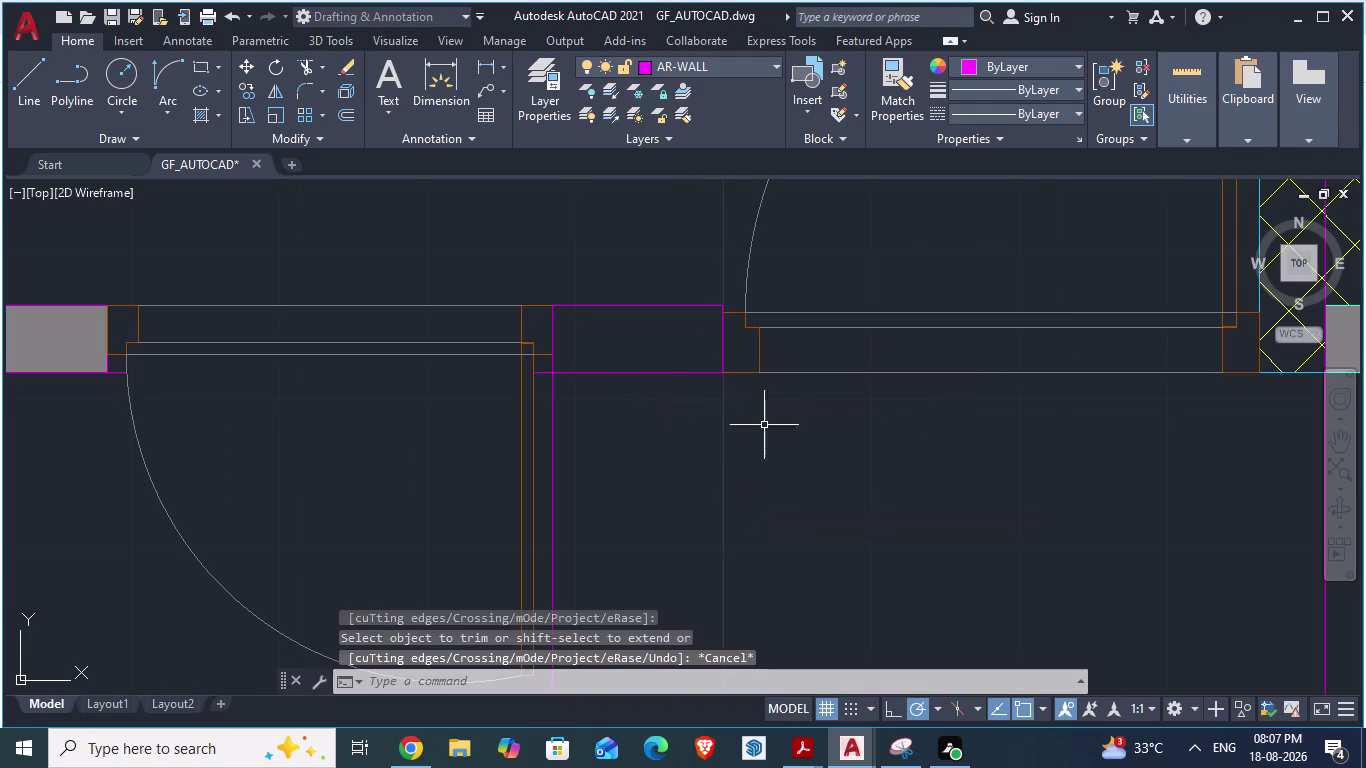
scroll(up, 3)
Offset a vertical wall line 4.5 units into the rectangle.
click(725, 377)
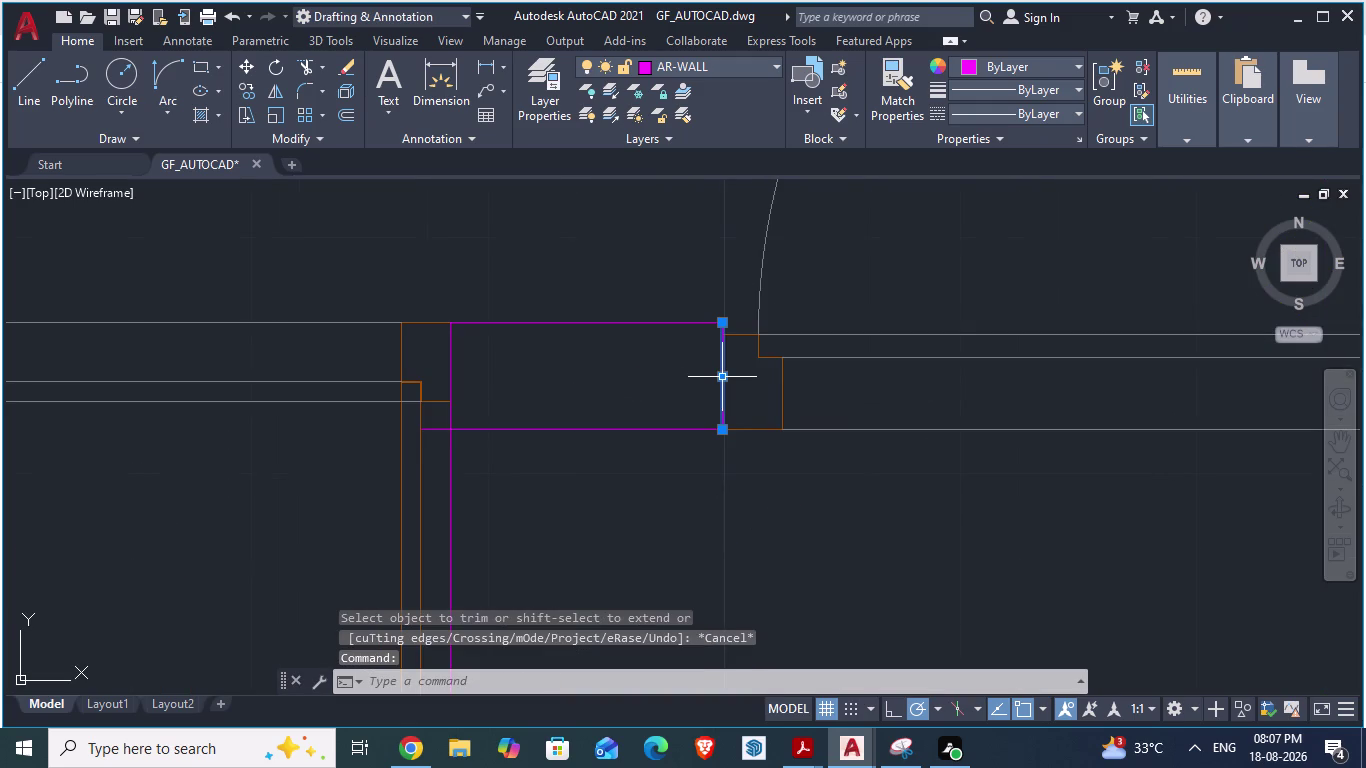
key(o)
key(Return)
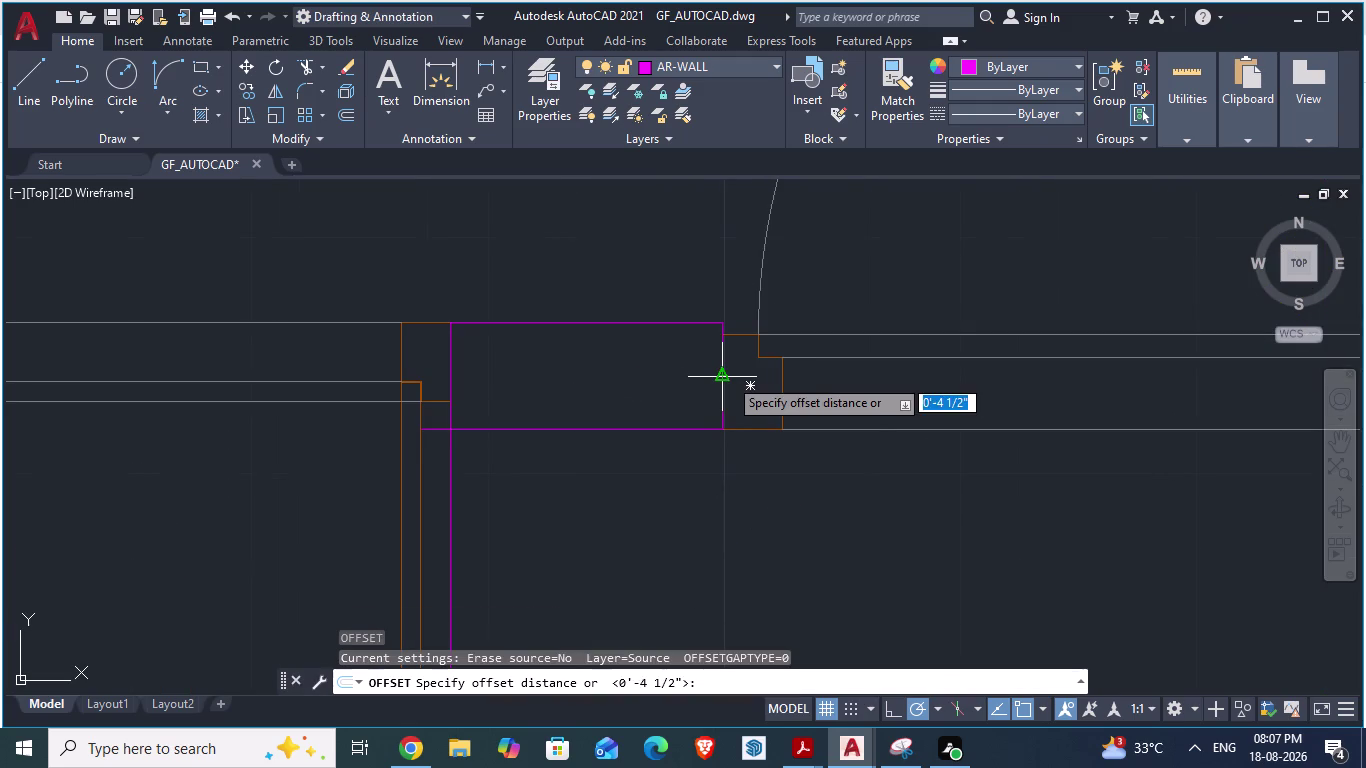
text(4.5)
key(Return)
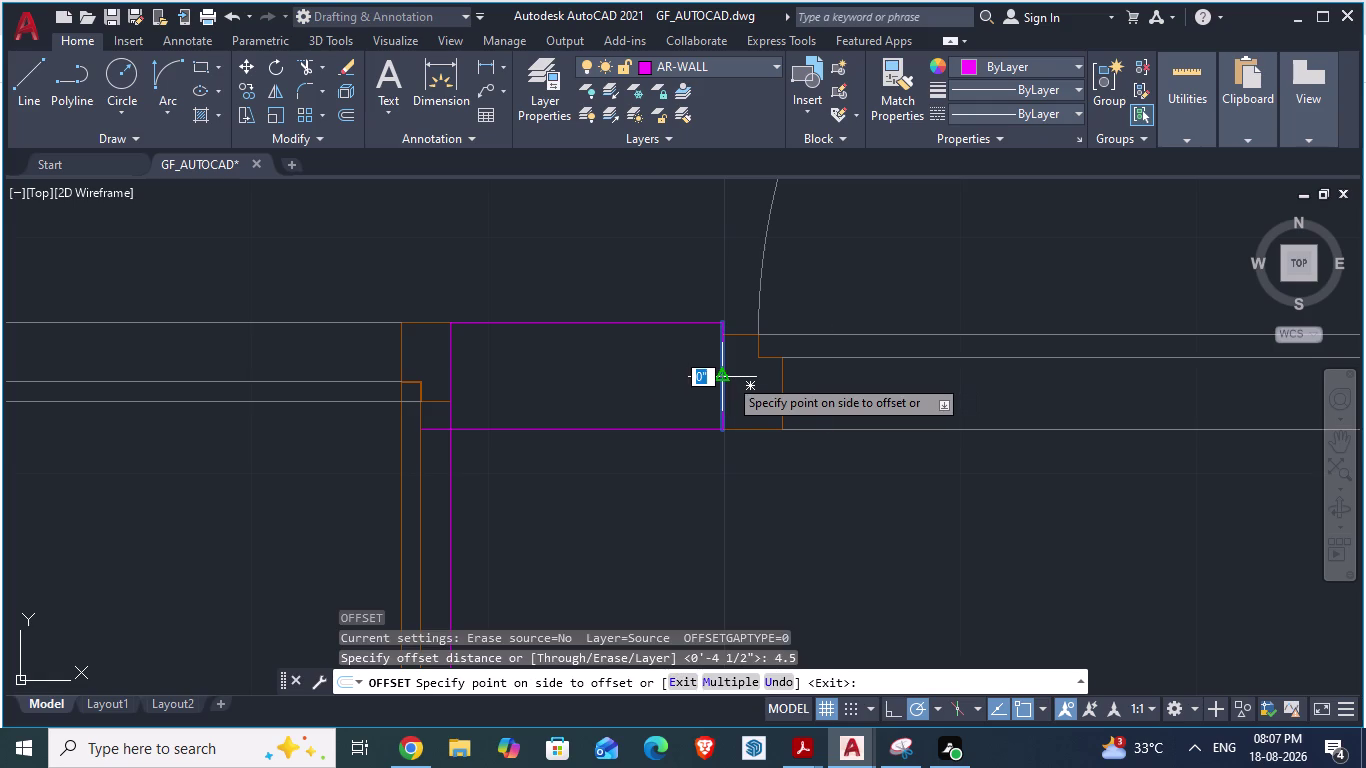
click(728, 377)
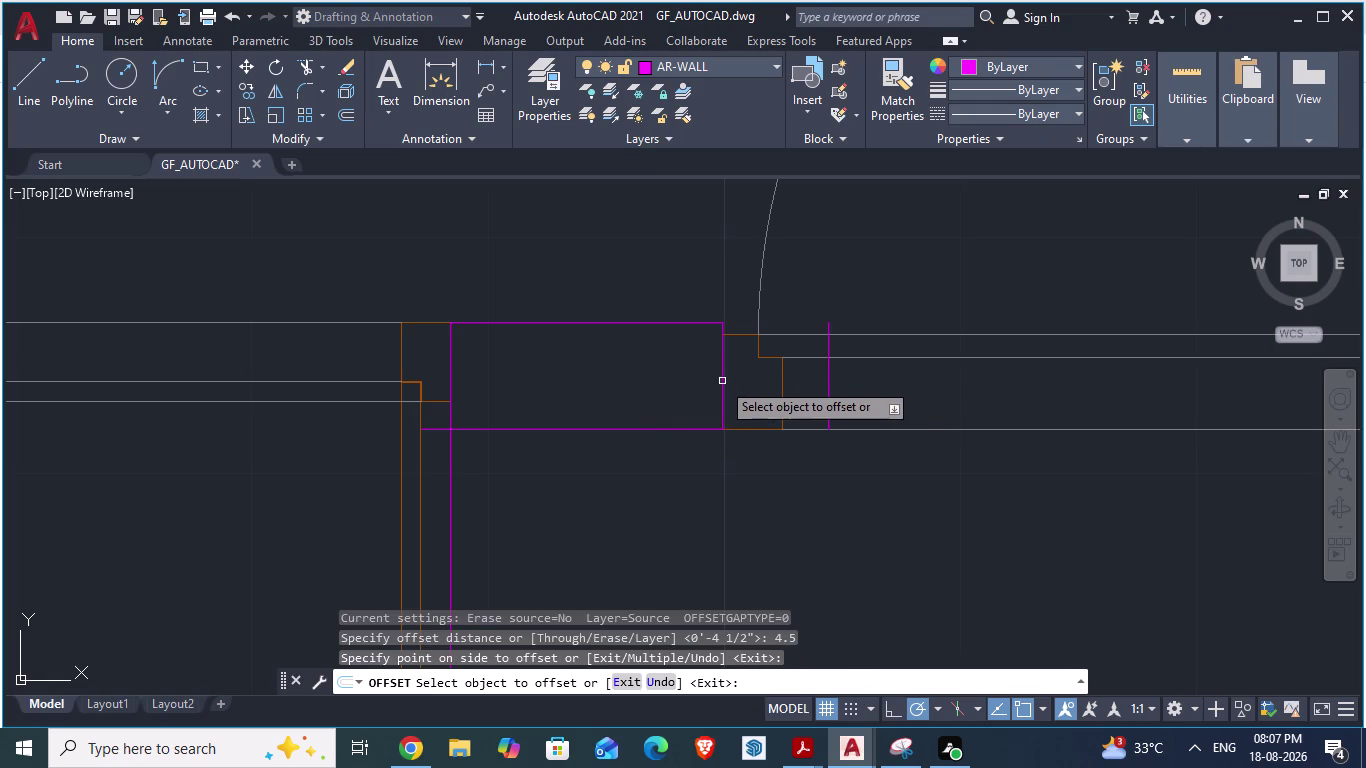
click(720, 382)
click(696, 382)
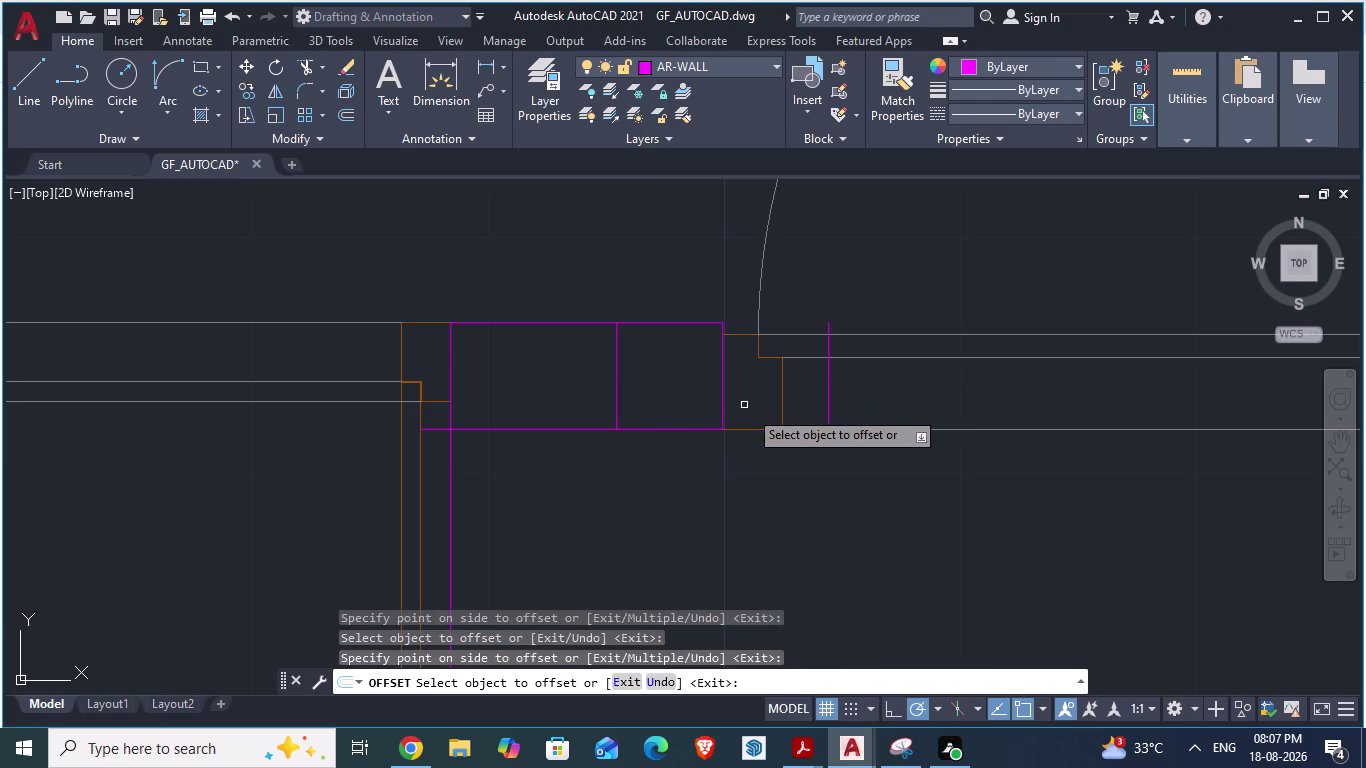
key(Escape)
Delete the short stray vertical line, then abandon an unfinished line.
click(829, 395)
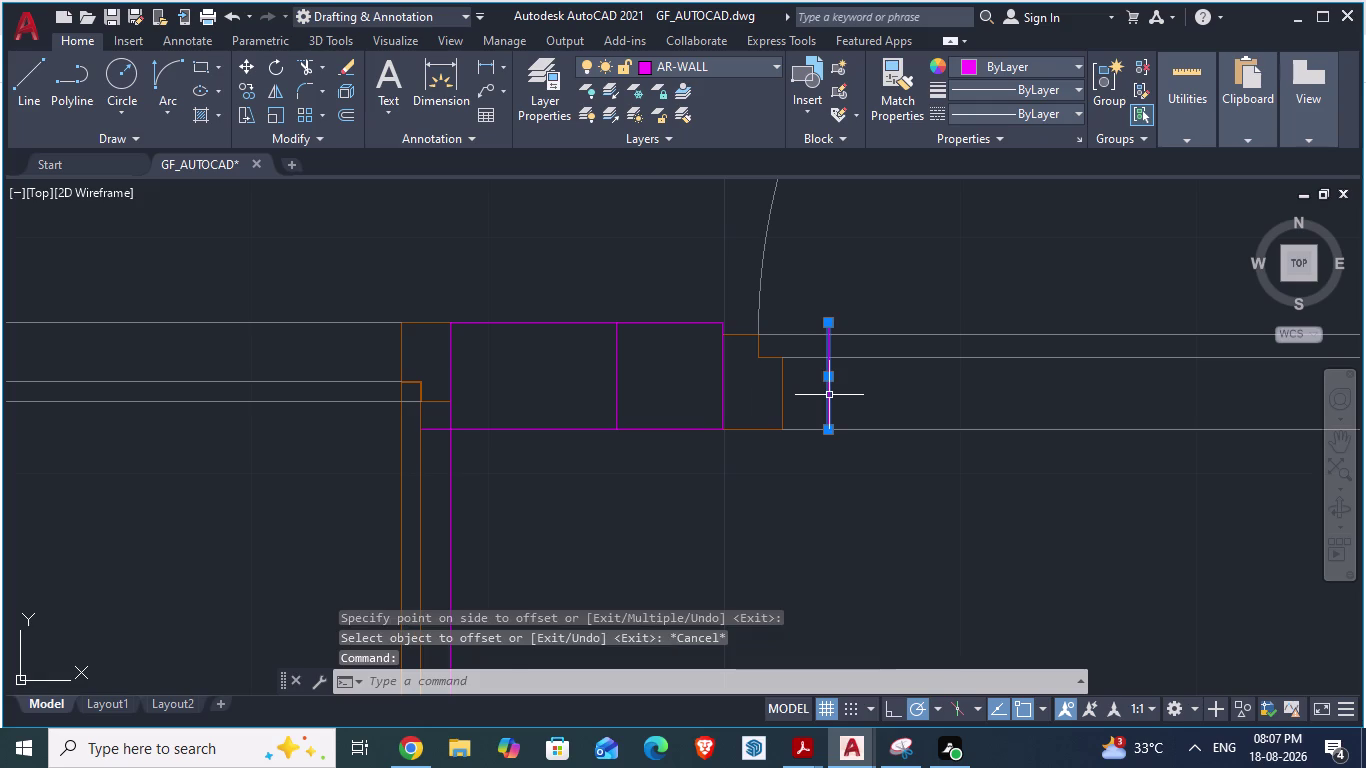
key(Delete)
scroll(down, 3)
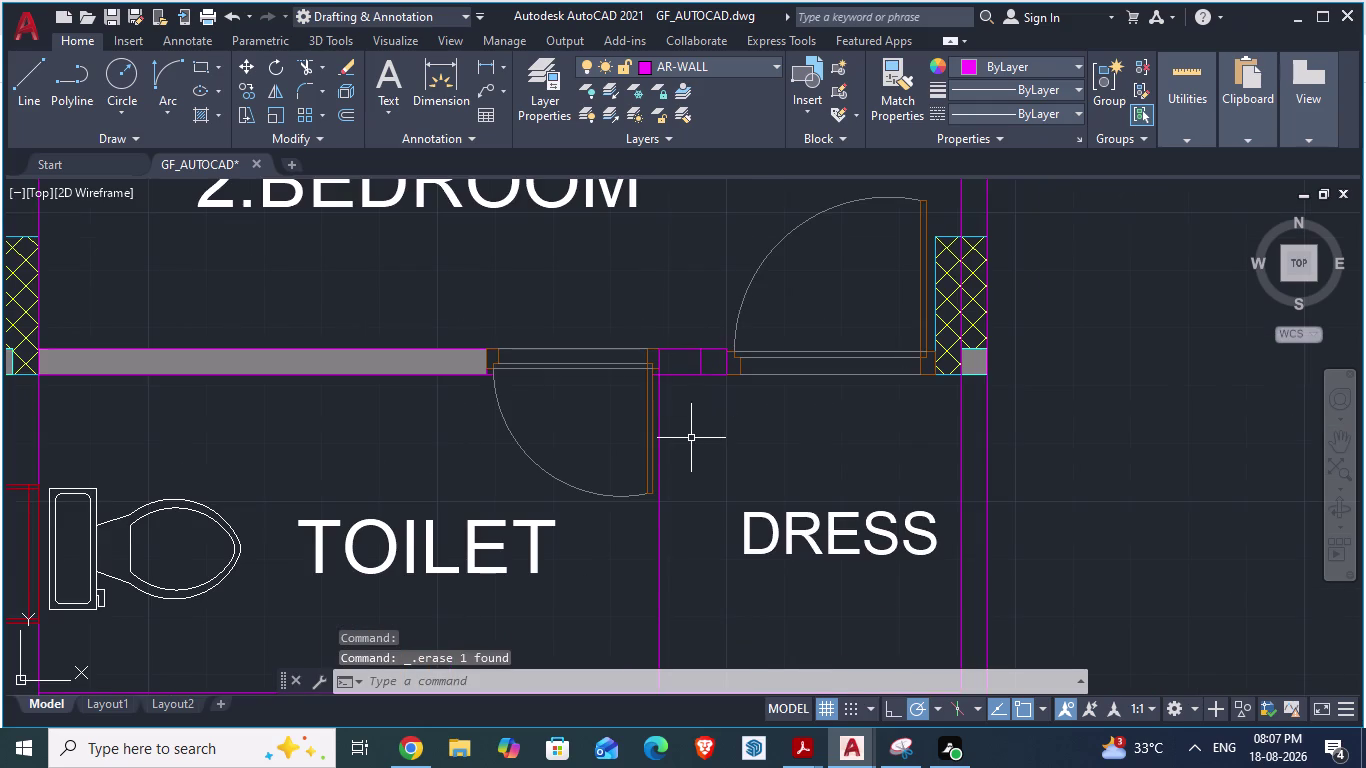
key(l)
key(Return)
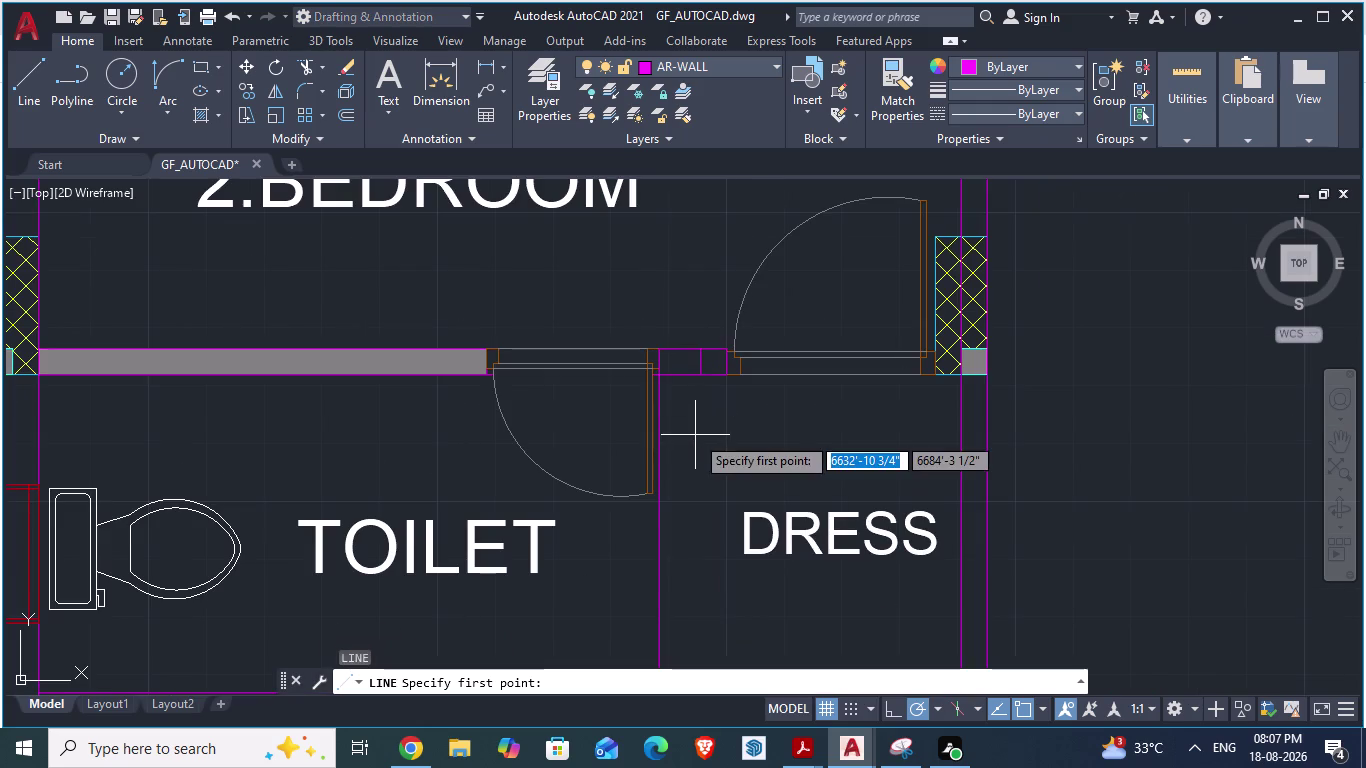
click(701, 372)
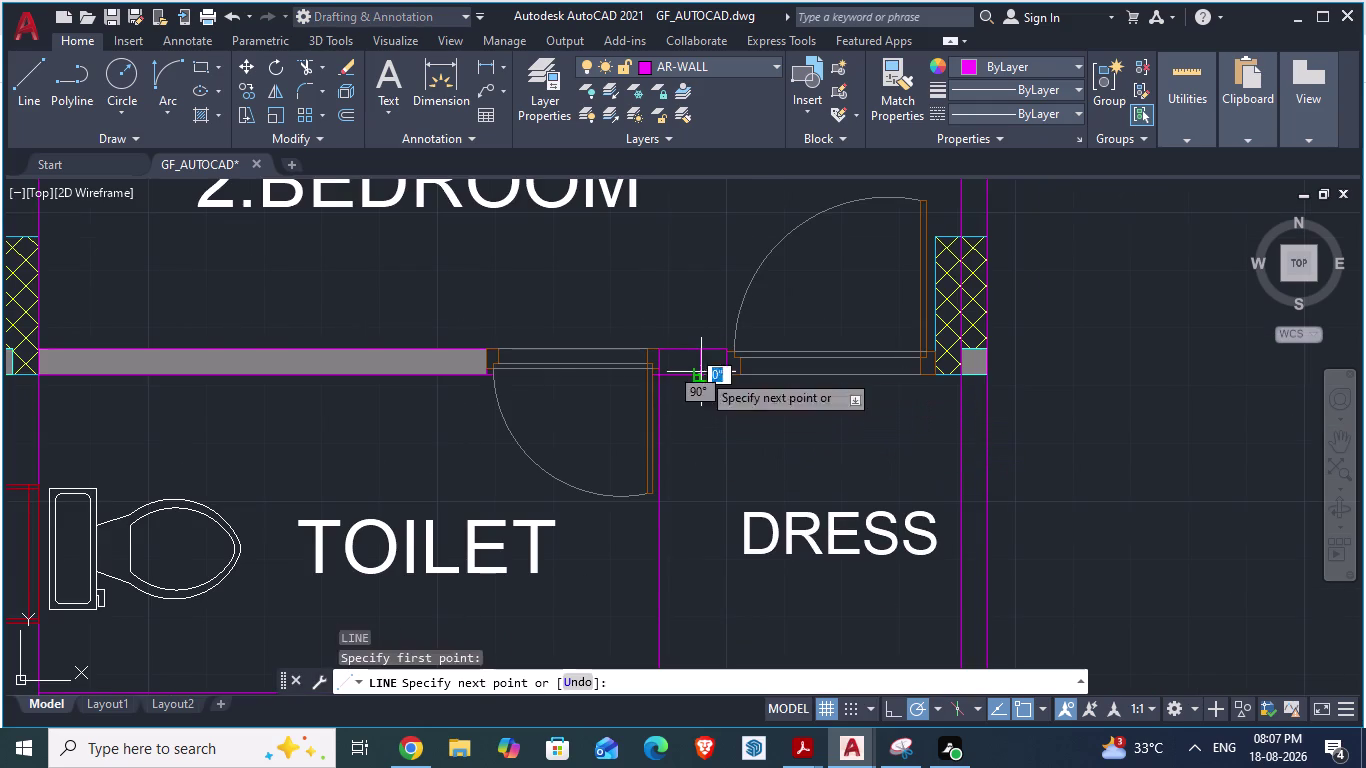
scroll(down, 3)
scroll(up, 3)
scroll(up, 3)
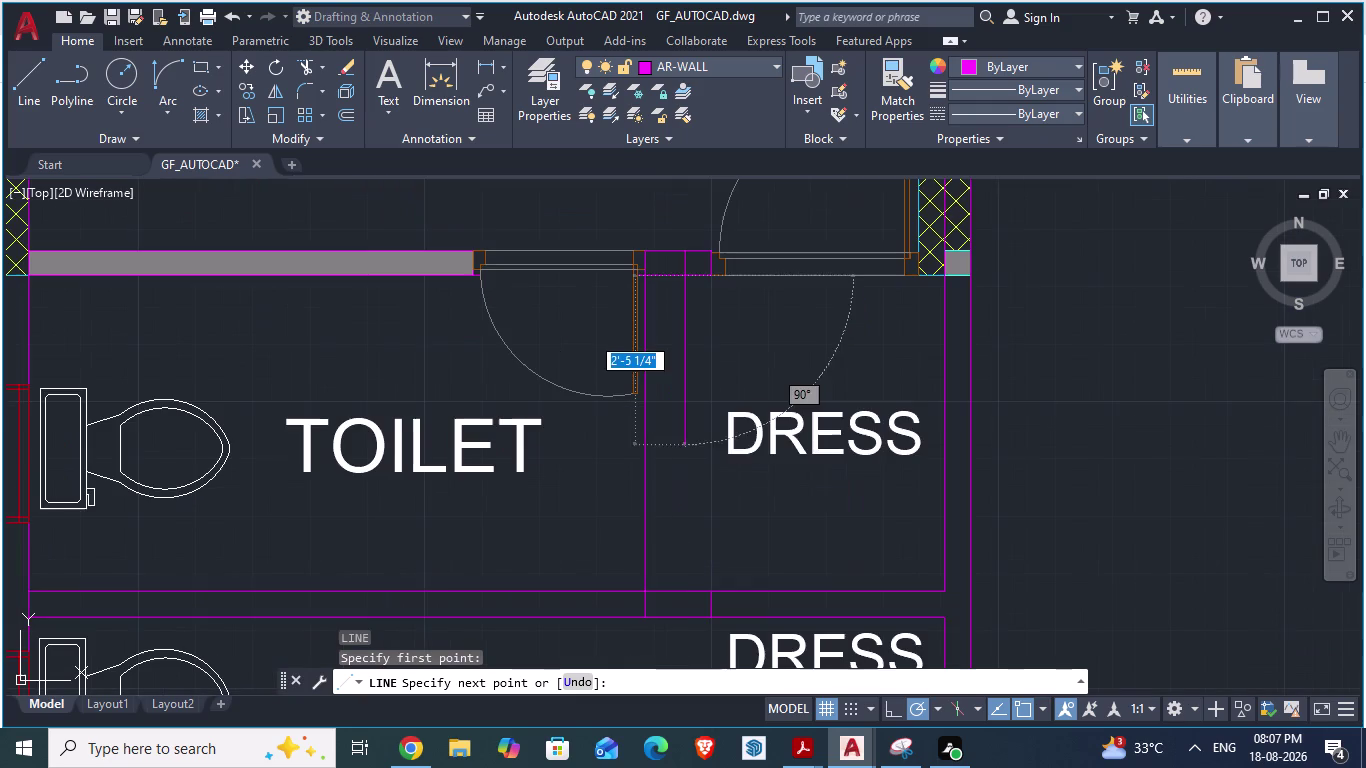
key(Escape)
key(Escape)
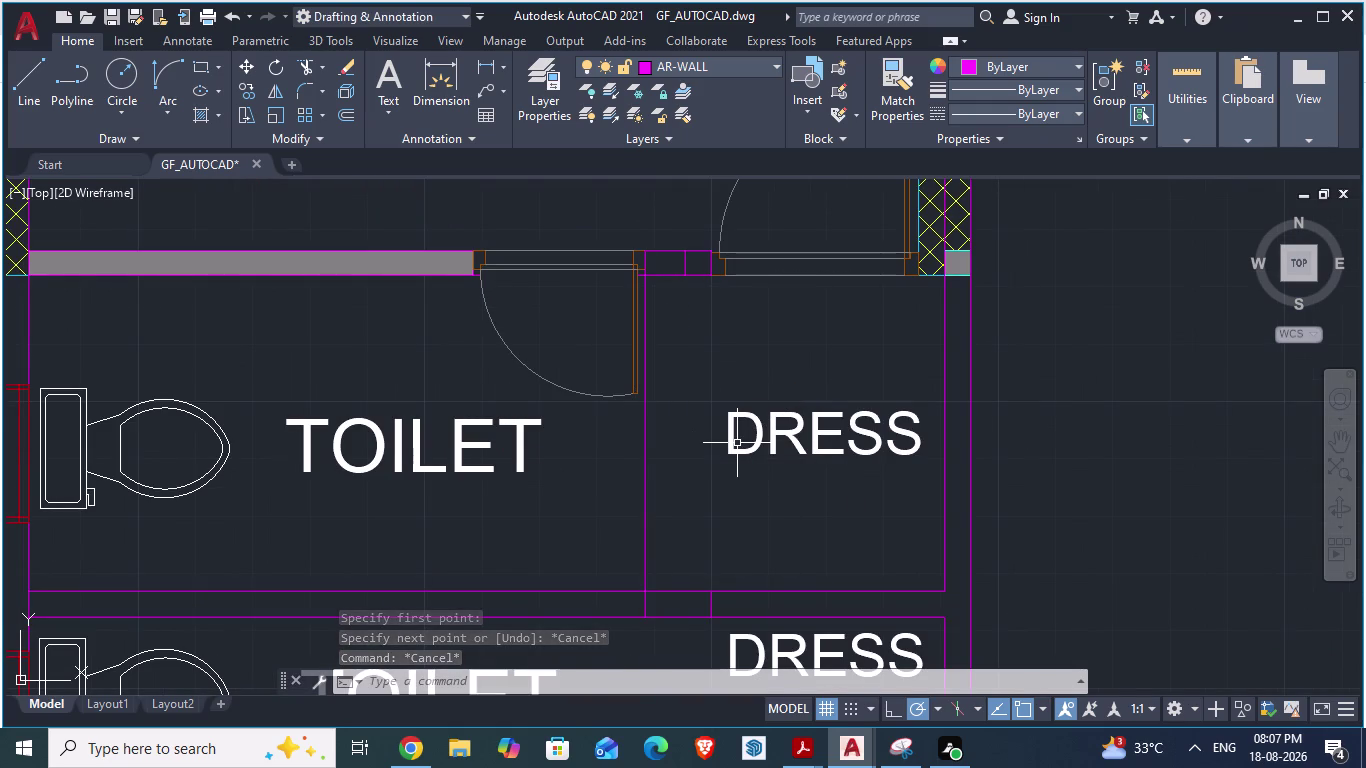
Offset the toilet–dress partition 4.5" toward the dress room side.
key(o)
key(Return)
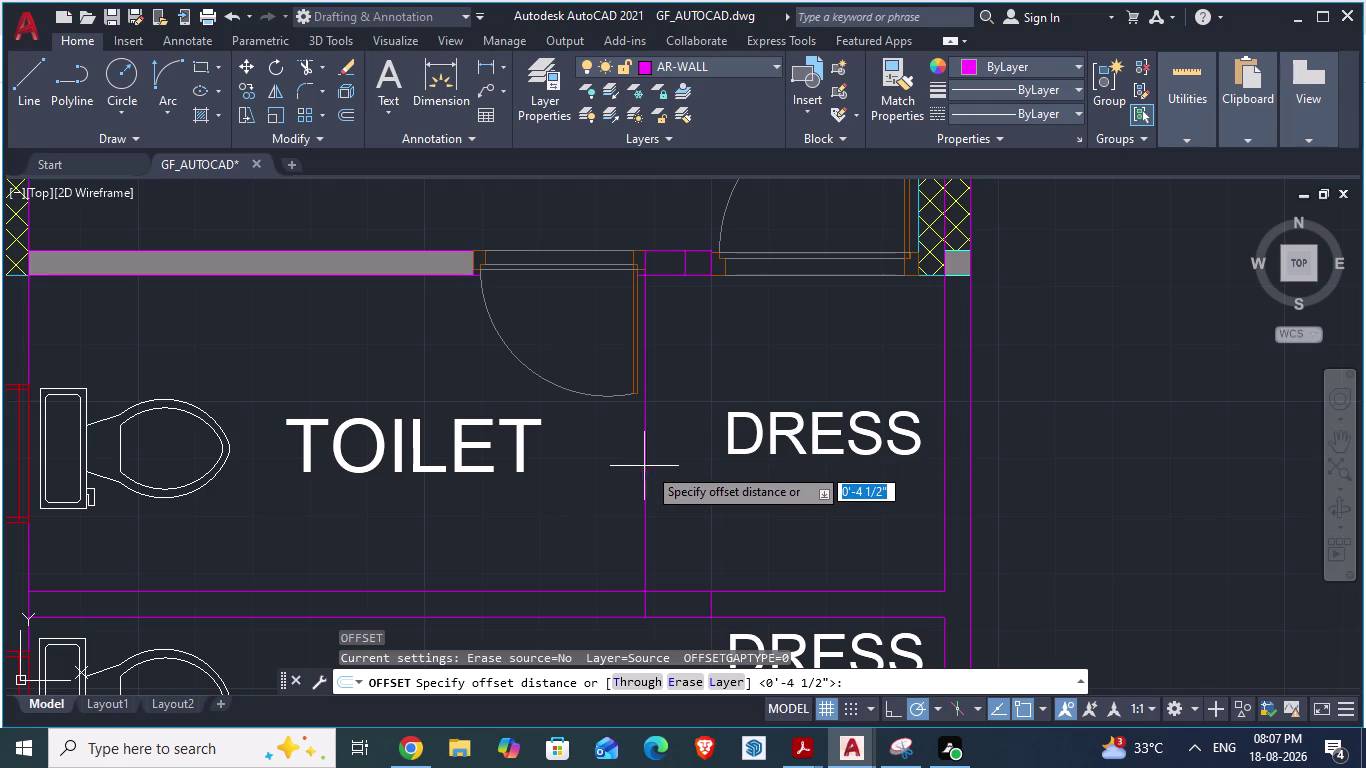
click(648, 467)
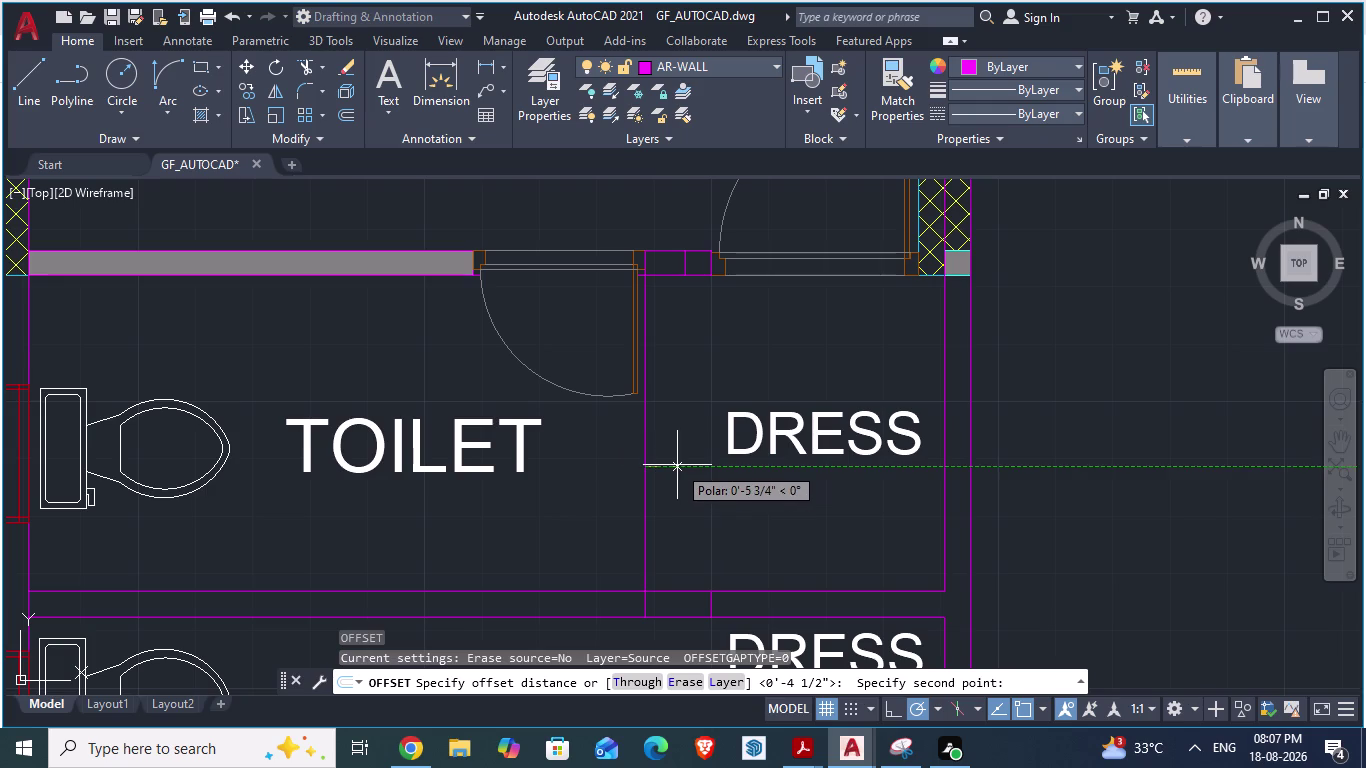
text(4.5")
key(Return)
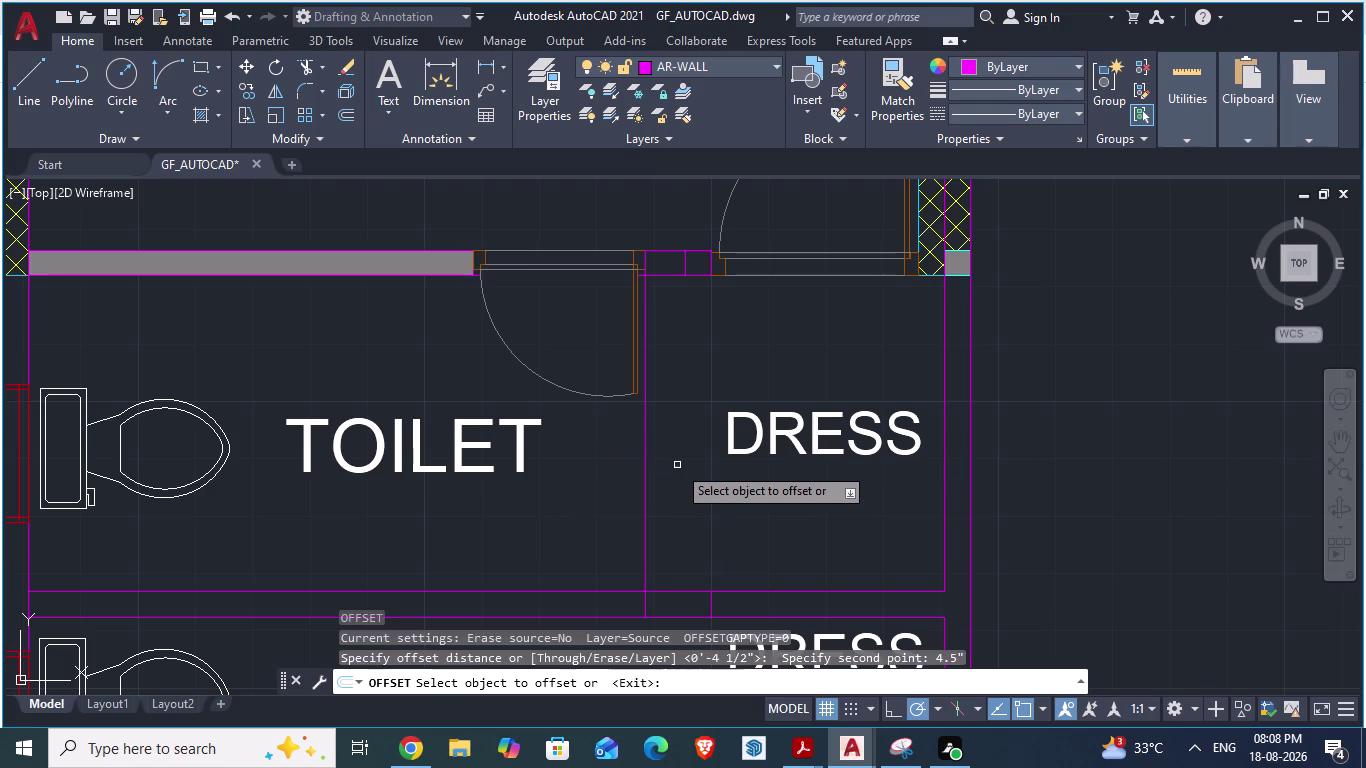
click(645, 471)
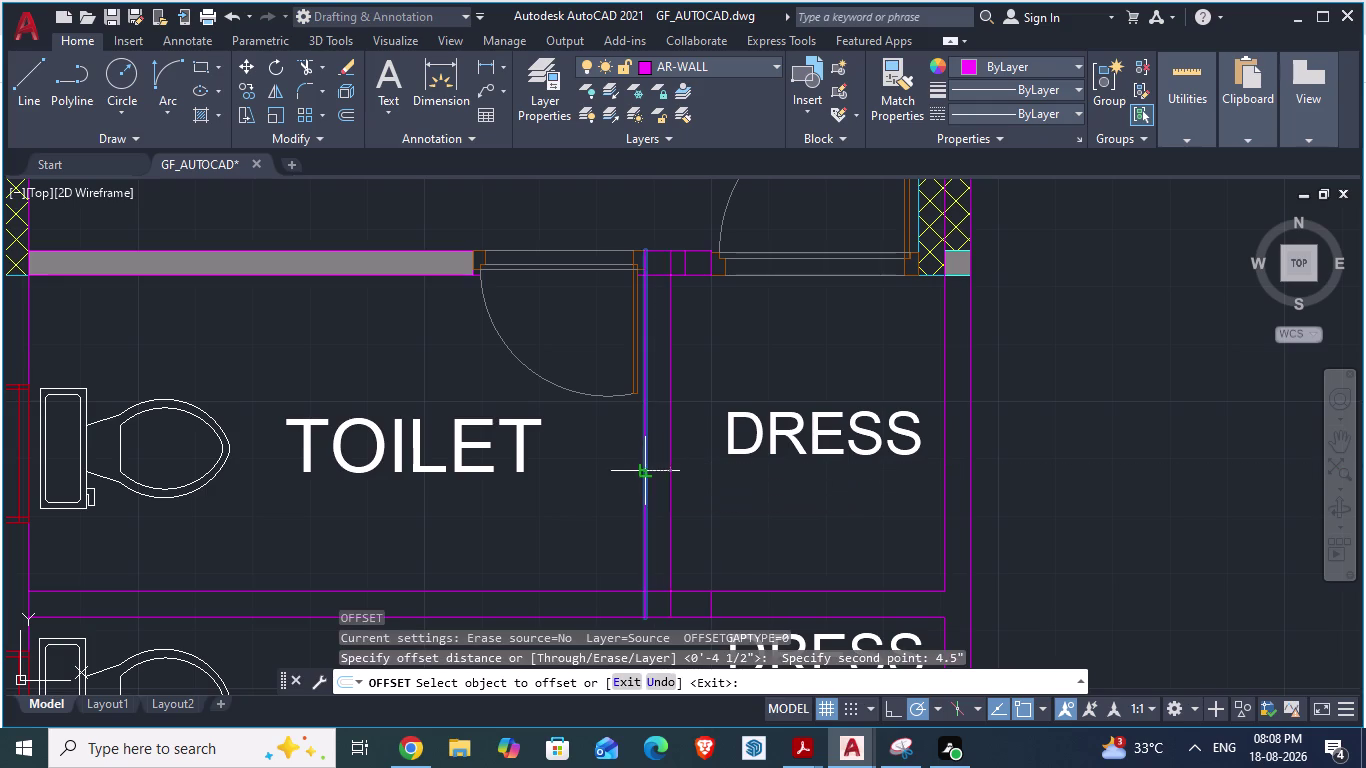
click(679, 475)
key(Escape)
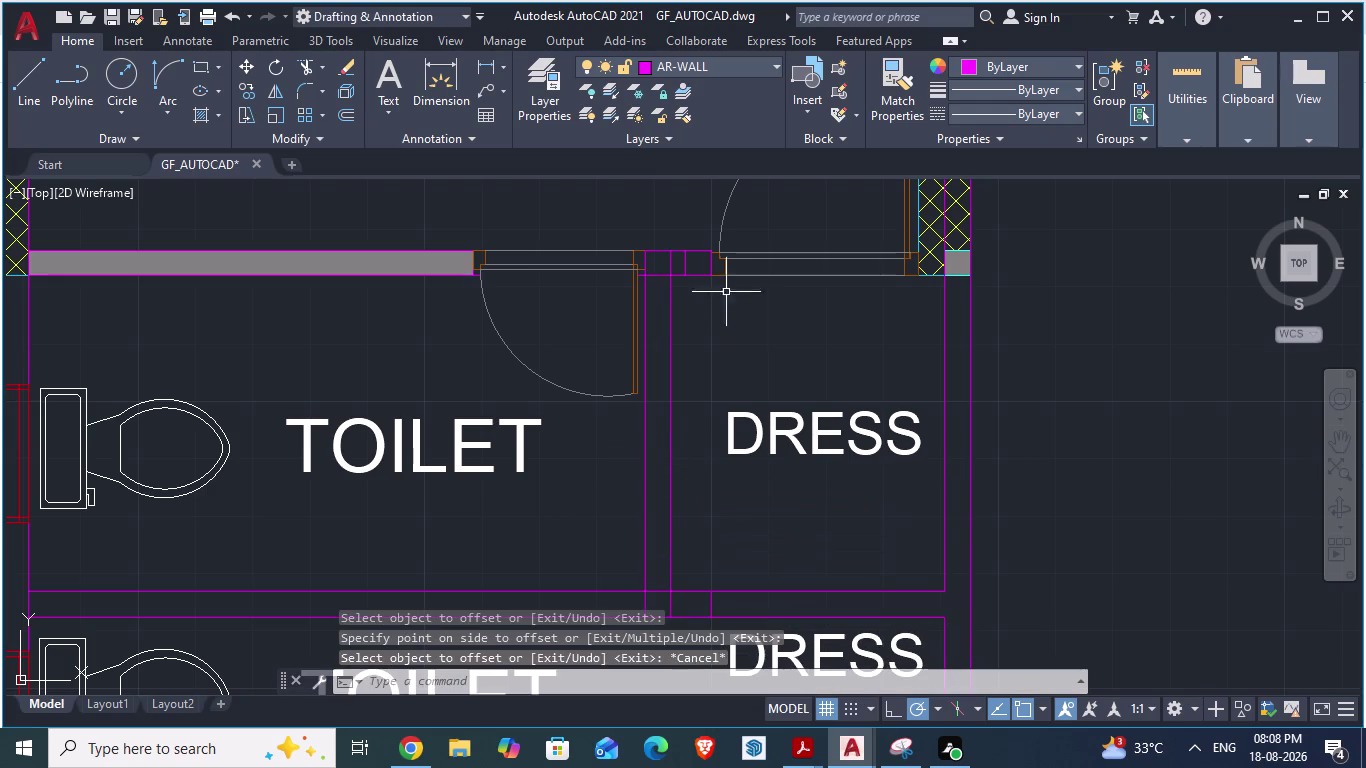
scroll(up, 3)
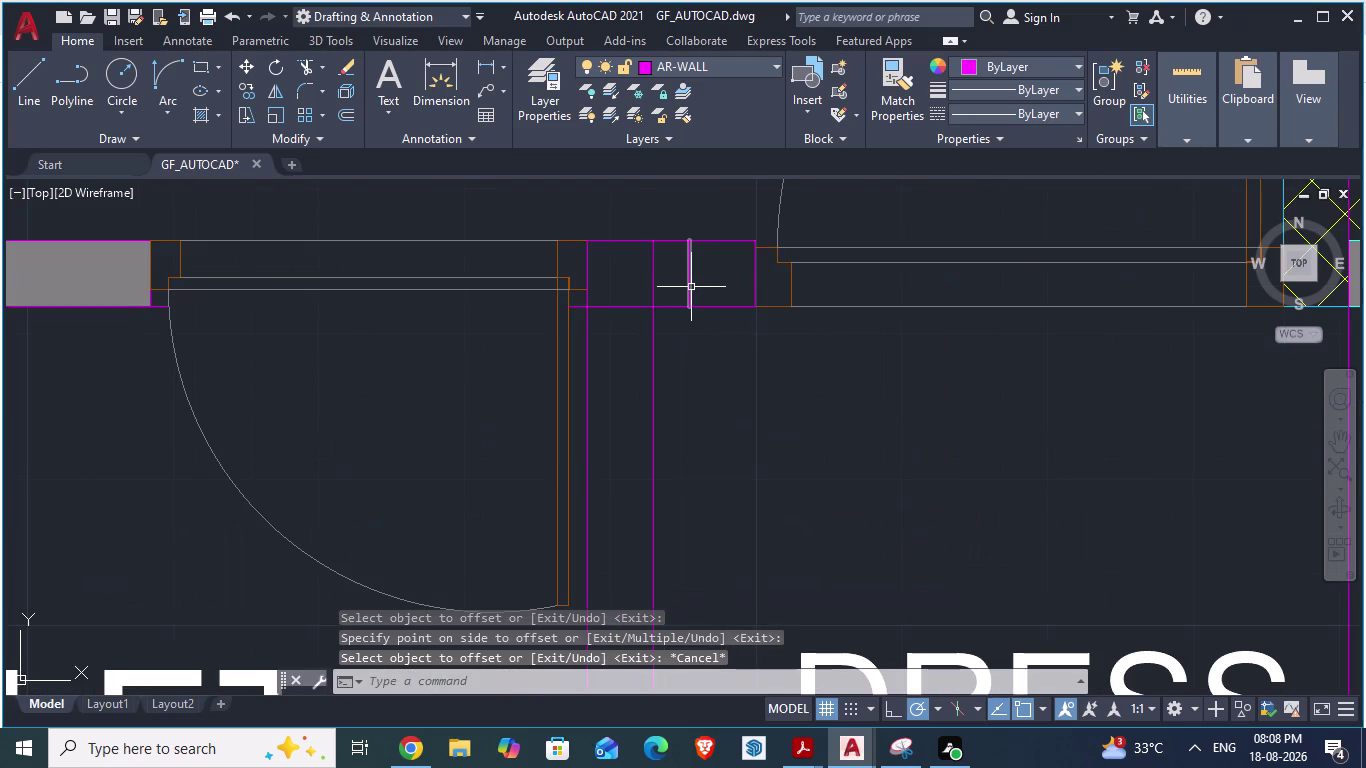
click(691, 287)
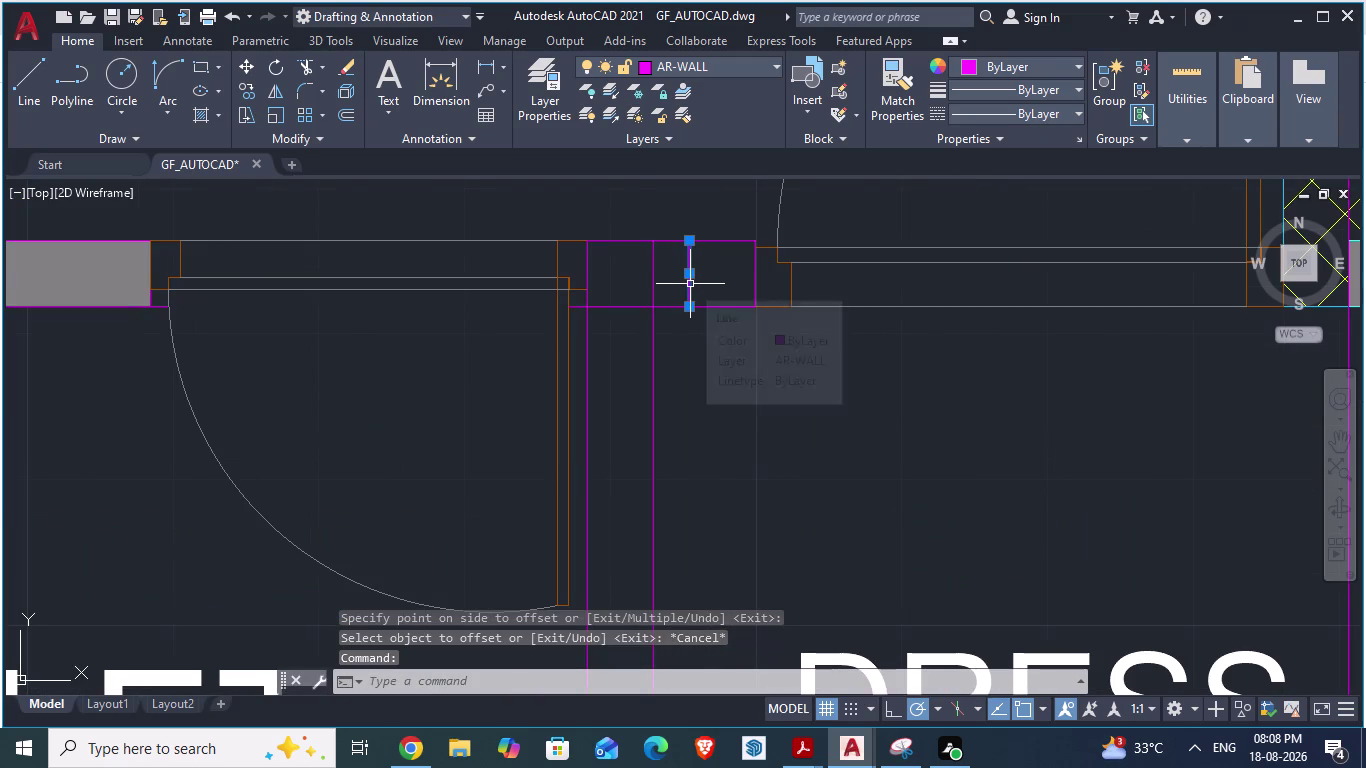
Delete the short door-opening line and trim excess wall pieces between the dress rooms.
key(Delete)
text(T)
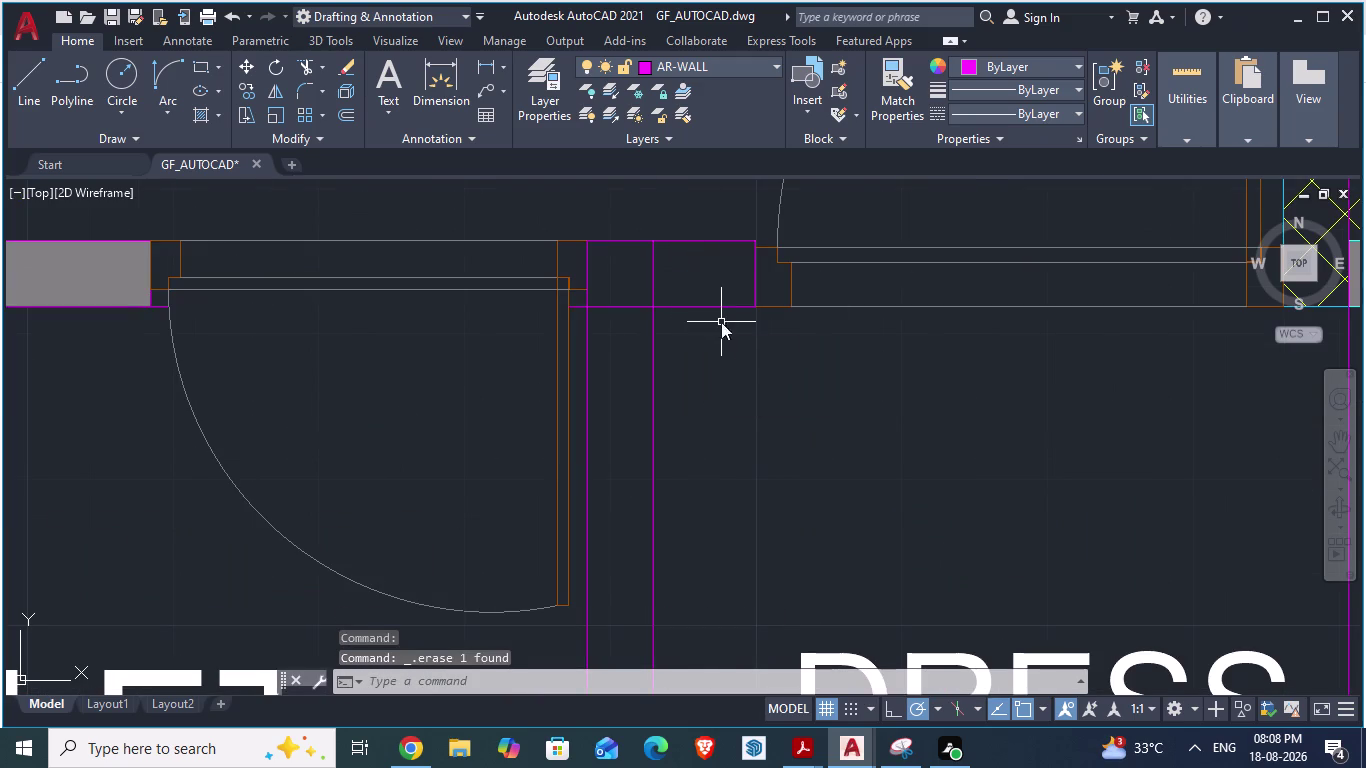
text(R)
key(Return)
click(654, 285)
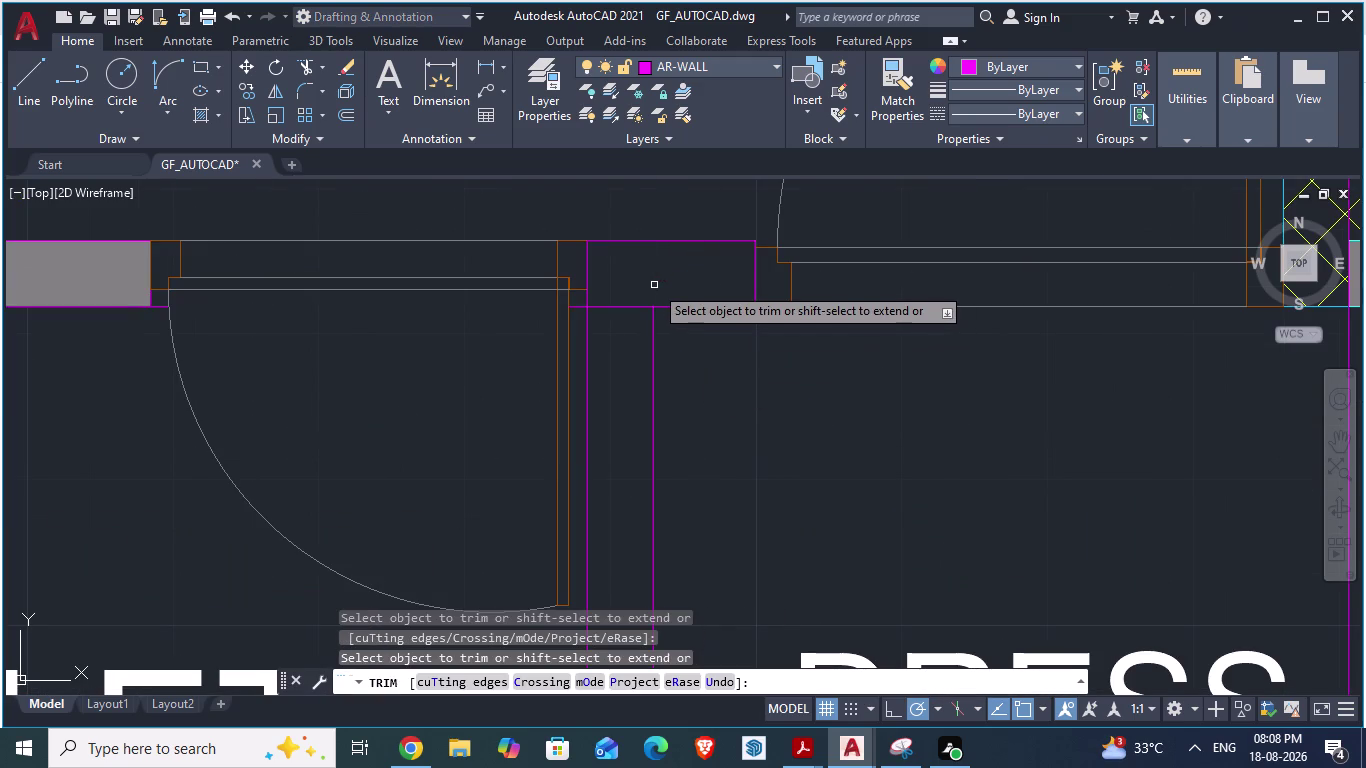
click(630, 306)
scroll(down, 3)
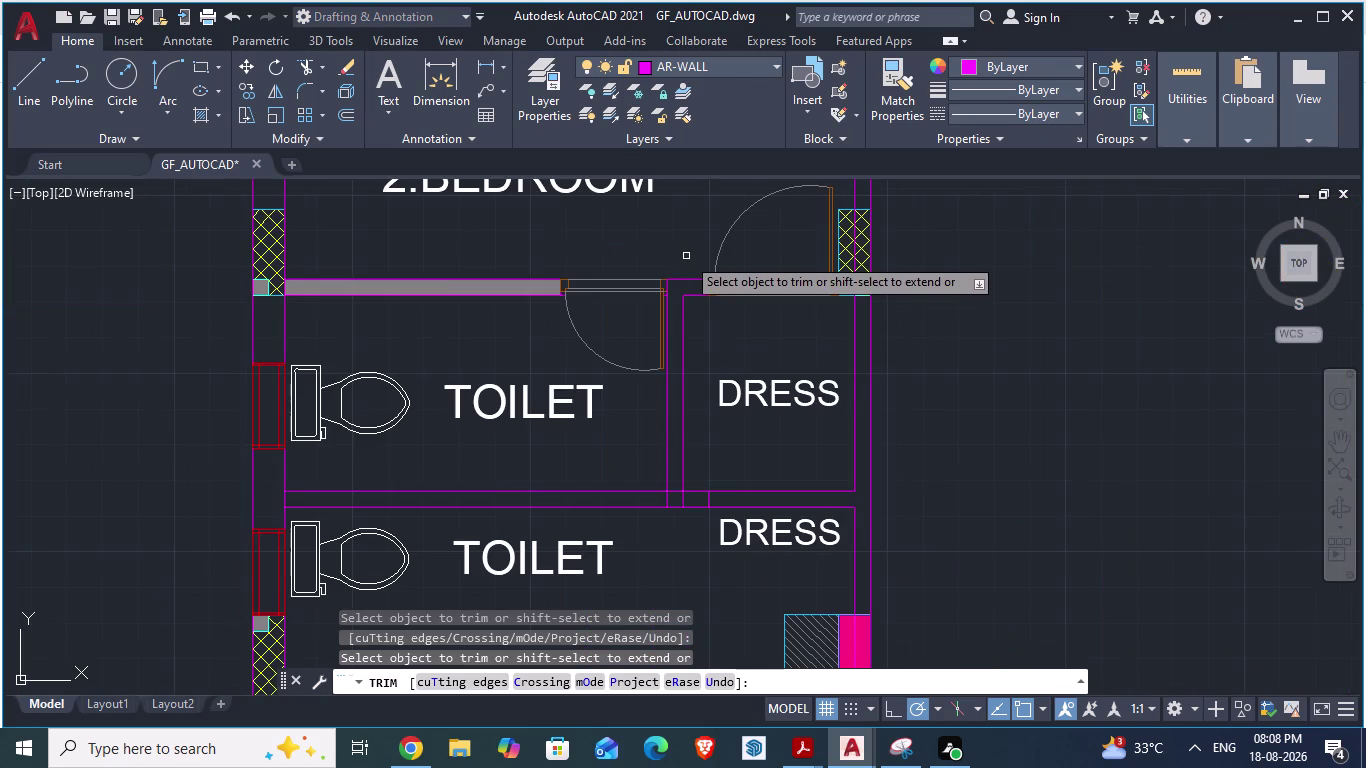
scroll(up, 3)
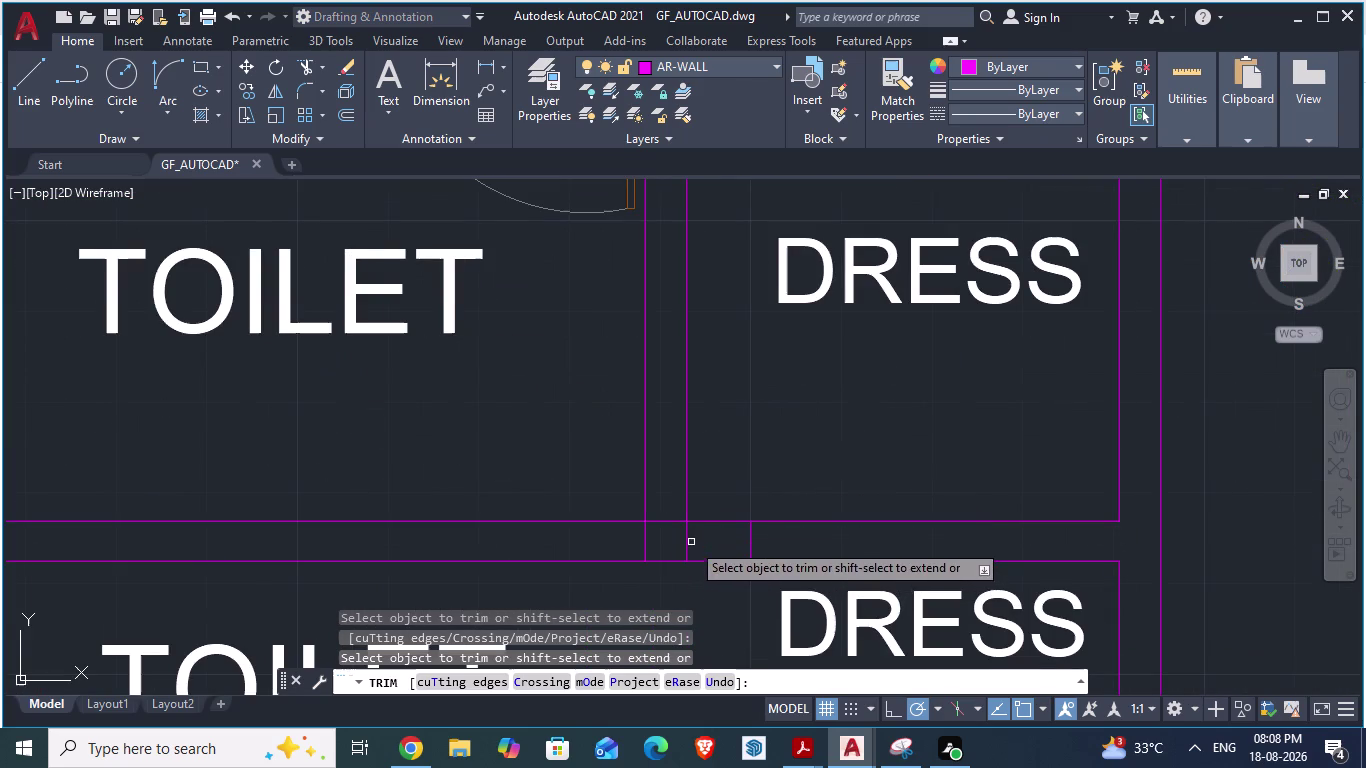
click(685, 537)
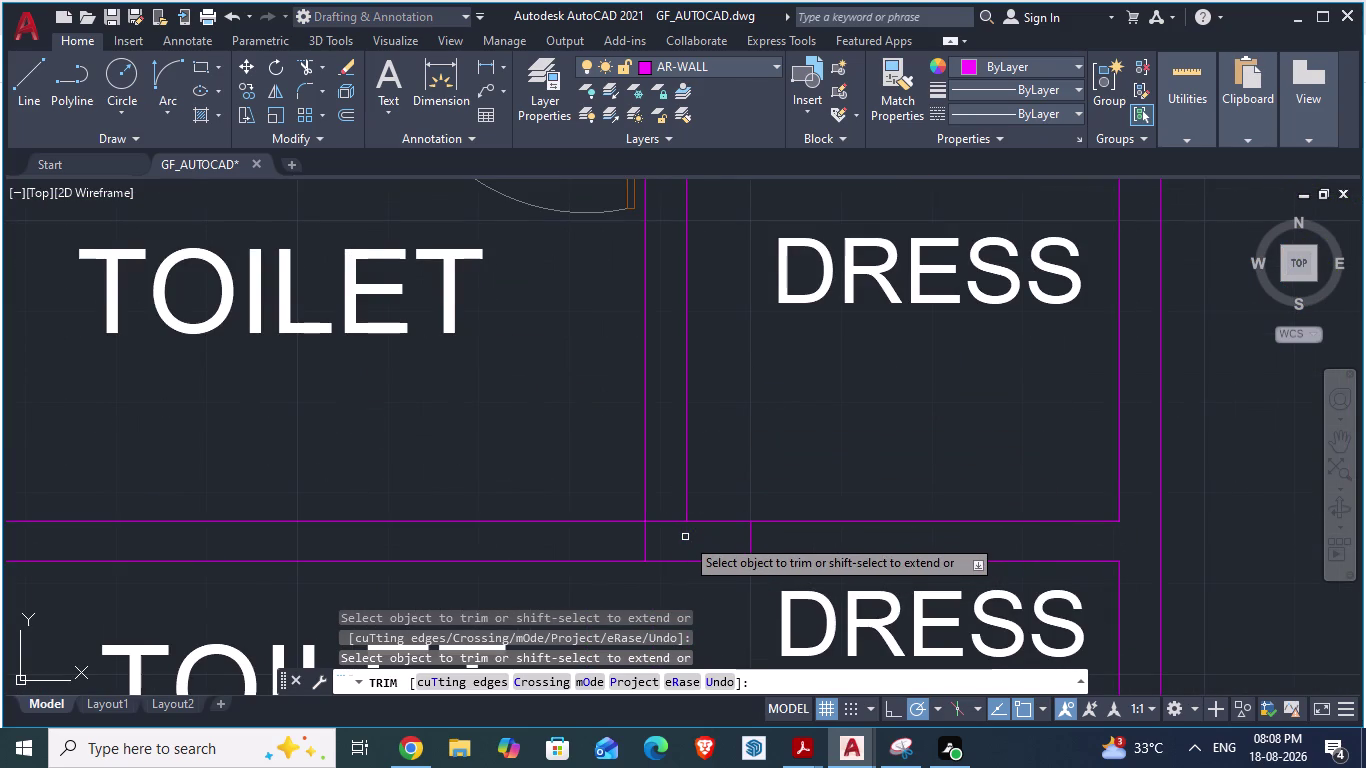
scroll(down, 3)
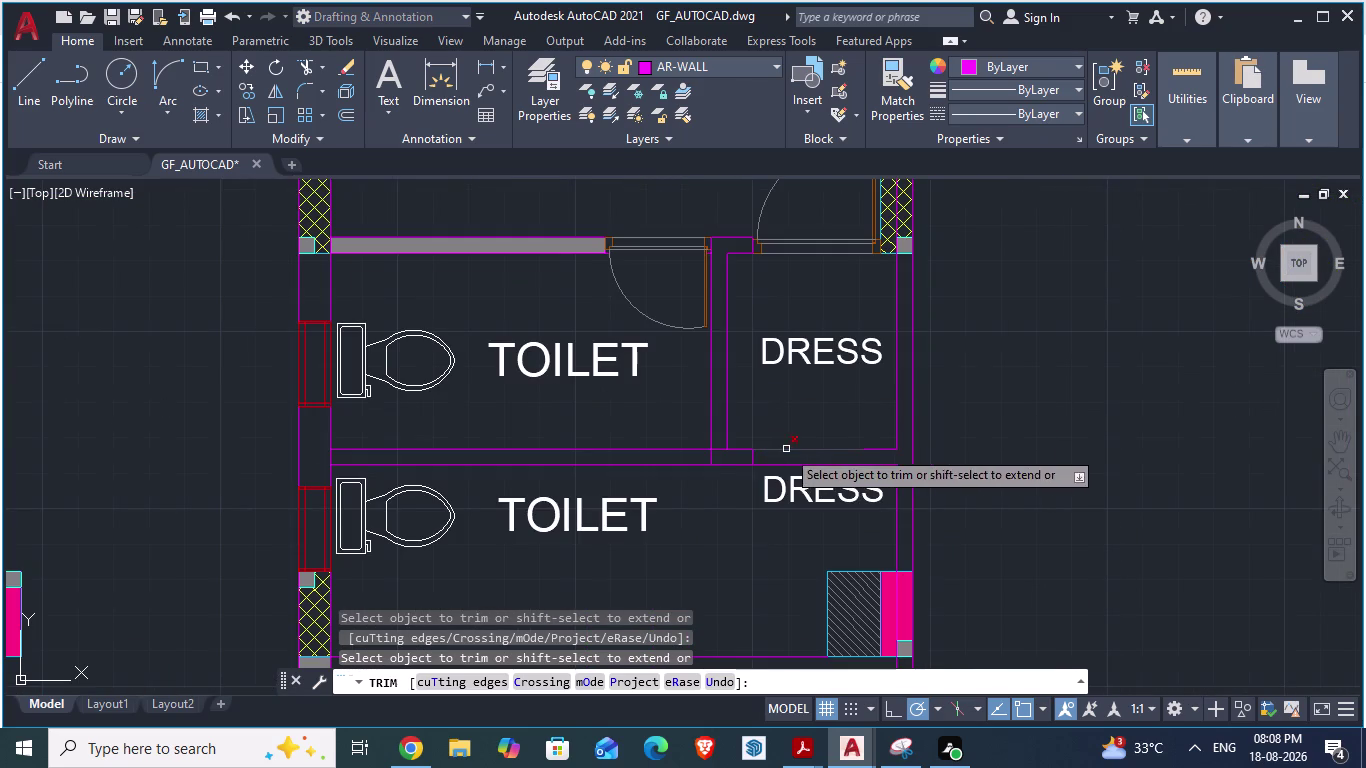
scroll(up, 3)
click(710, 441)
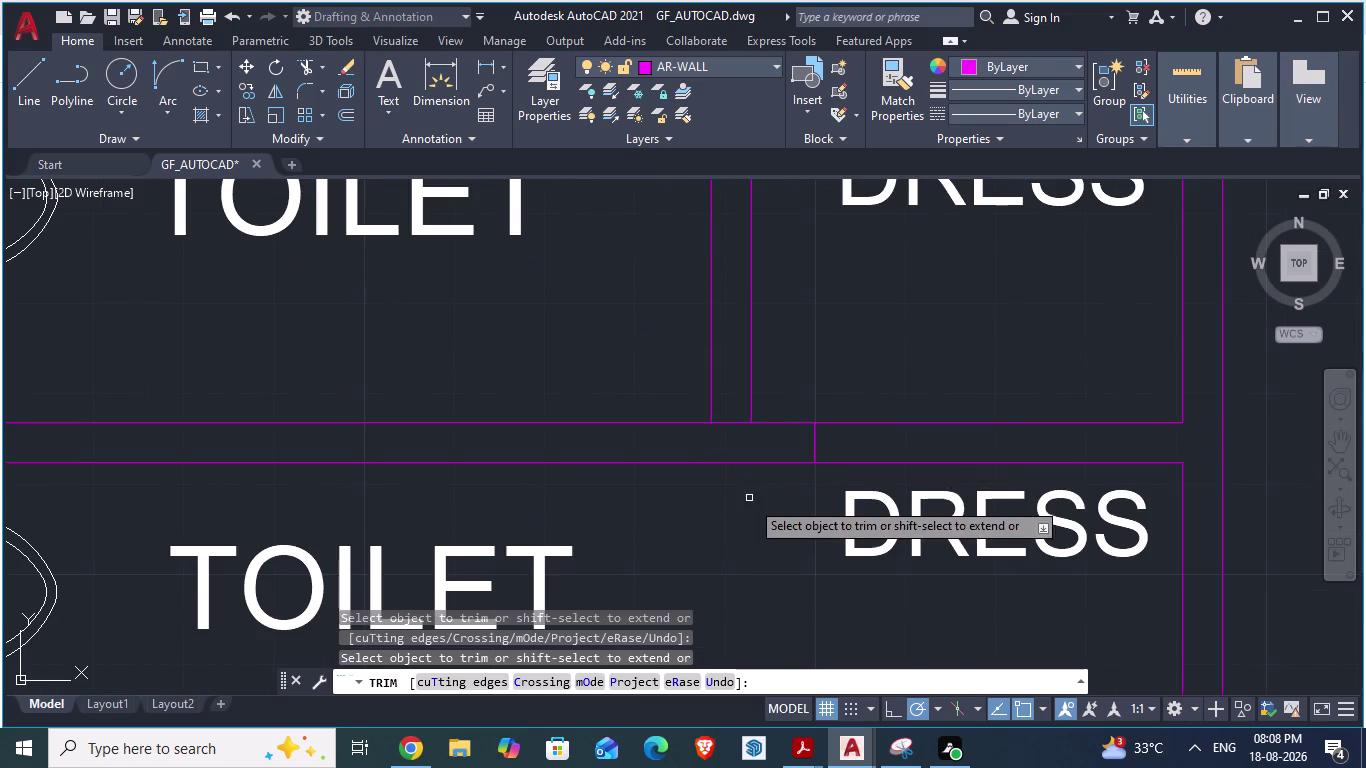
scroll(down, 3)
Check ARCH PLANS, then trim the wall line piece below the dress room.
key(alt+Tab)
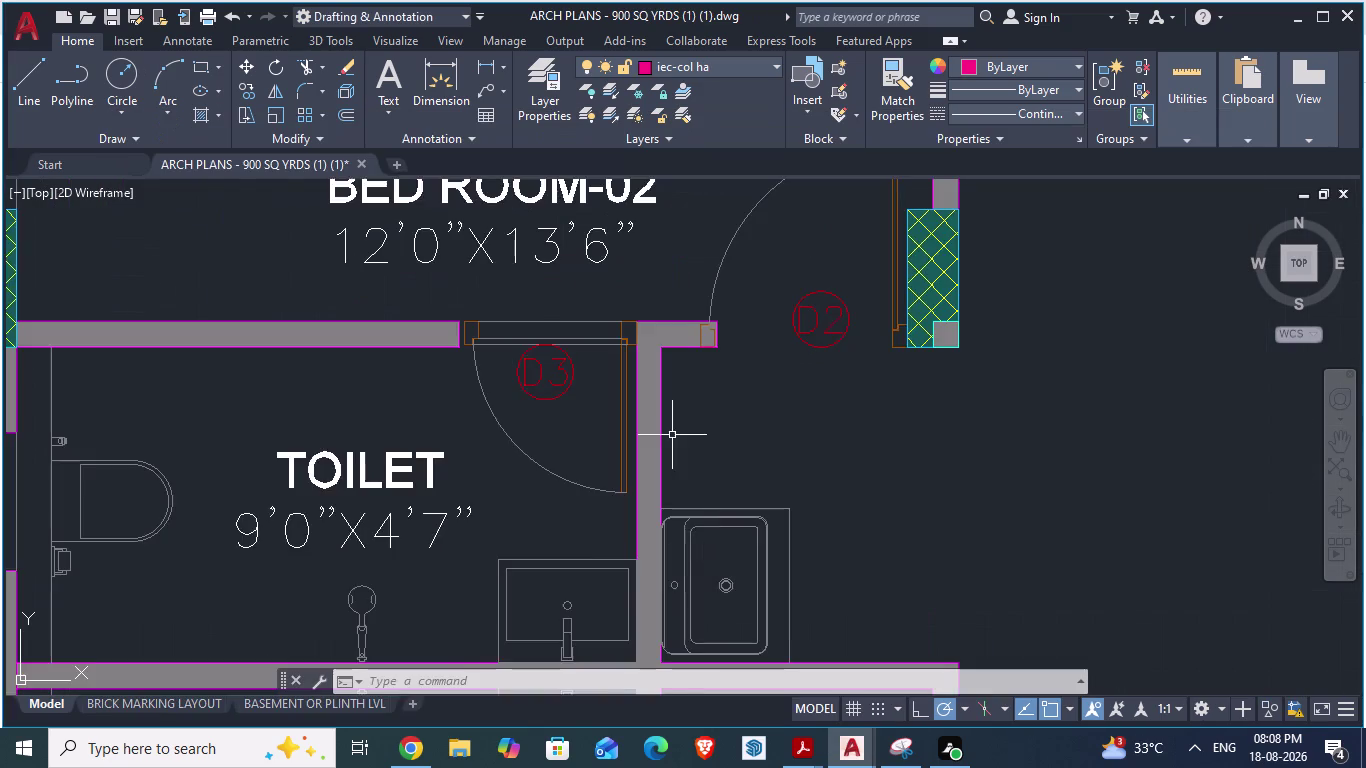
scroll(down, 3)
scroll(down, 3)
scroll(up, 3)
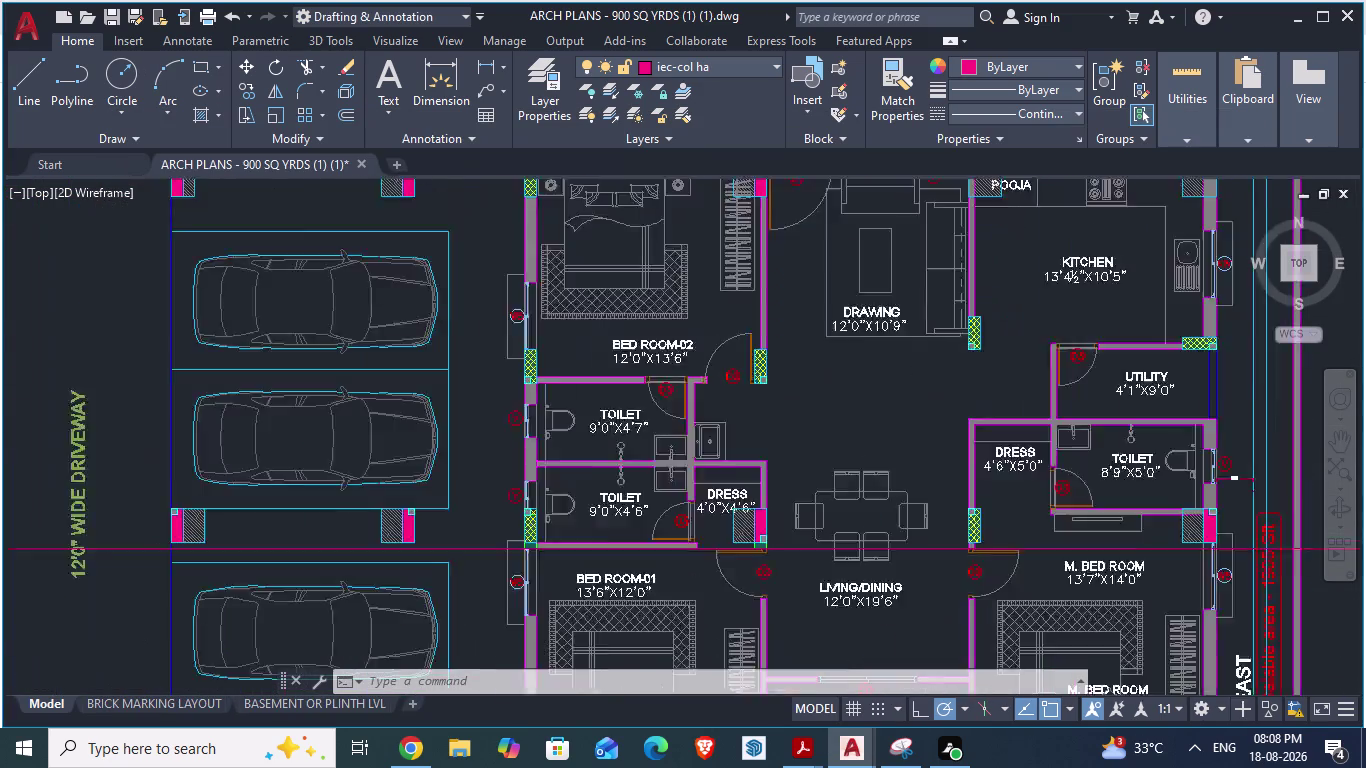
scroll(up, 3)
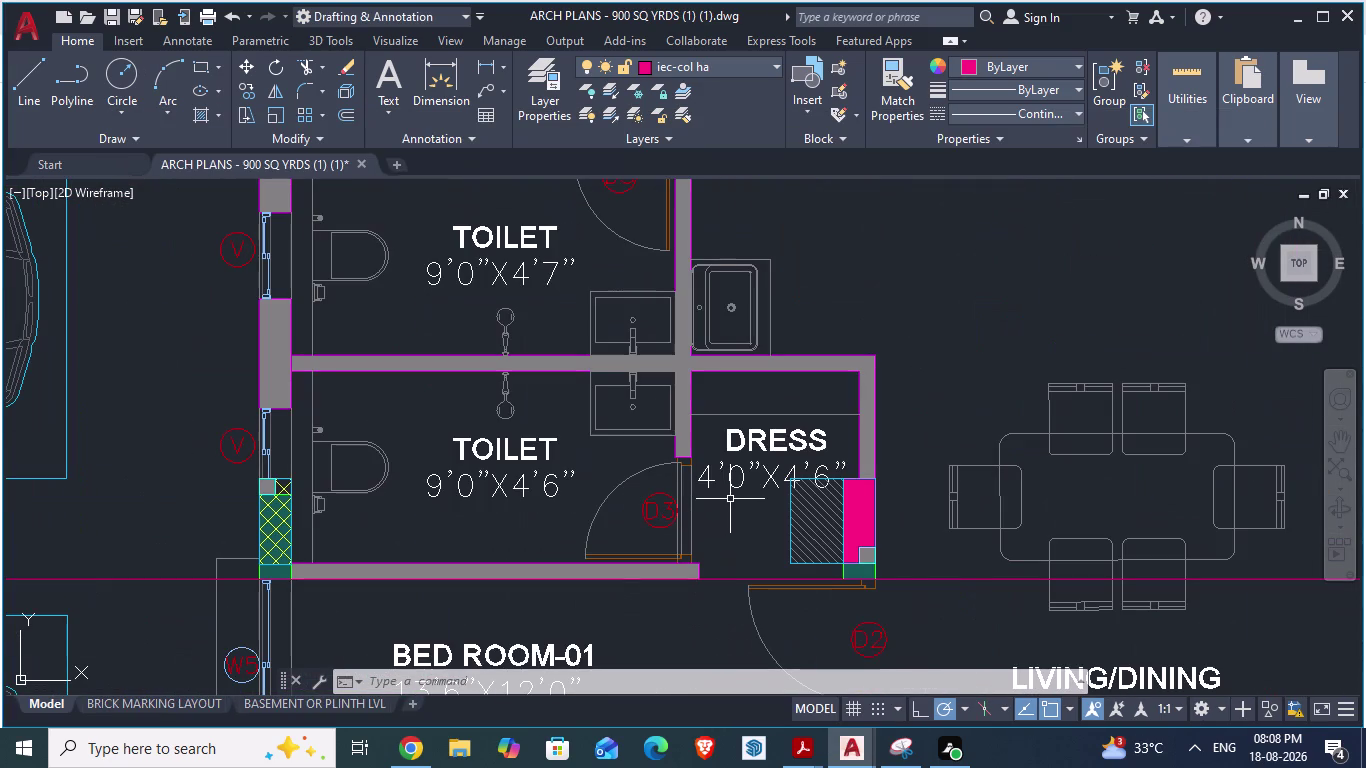
key(alt+Tab)
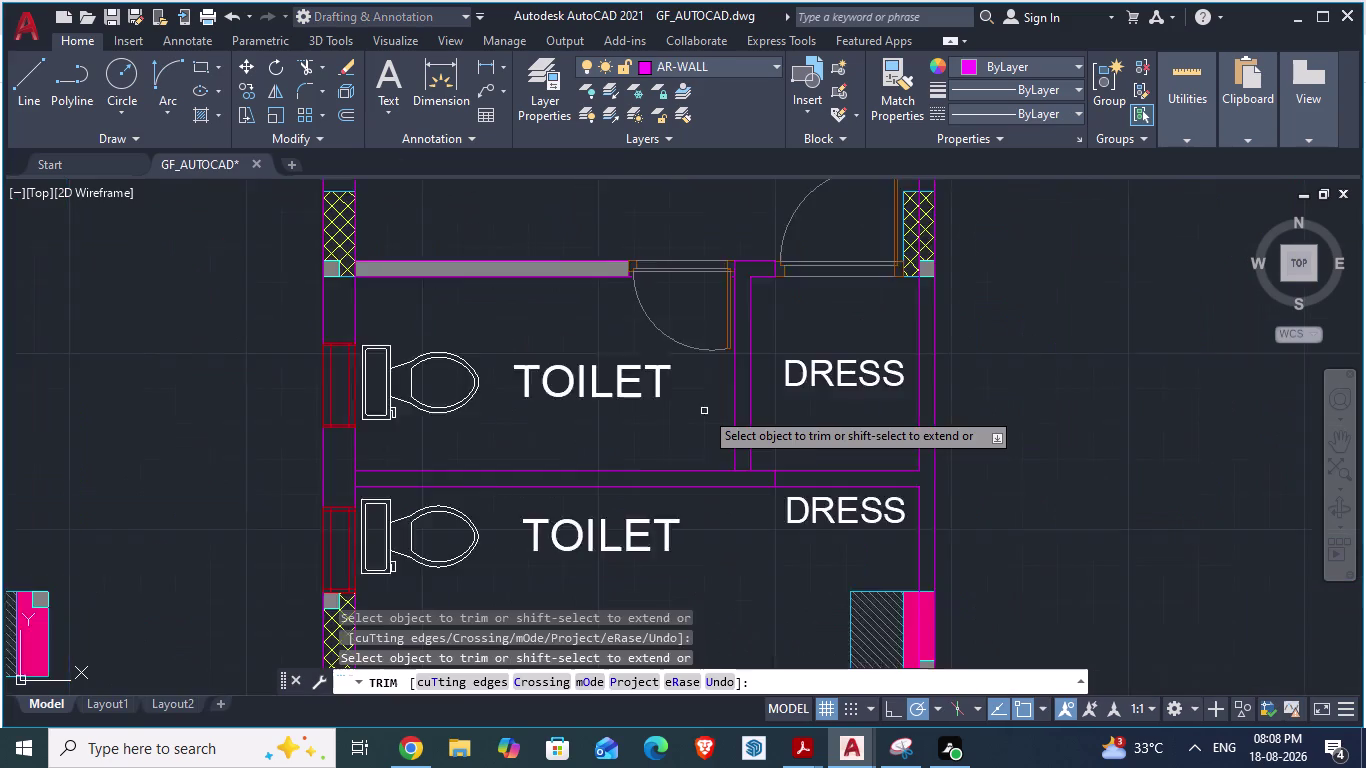
scroll(down, 3)
scroll(up, 3)
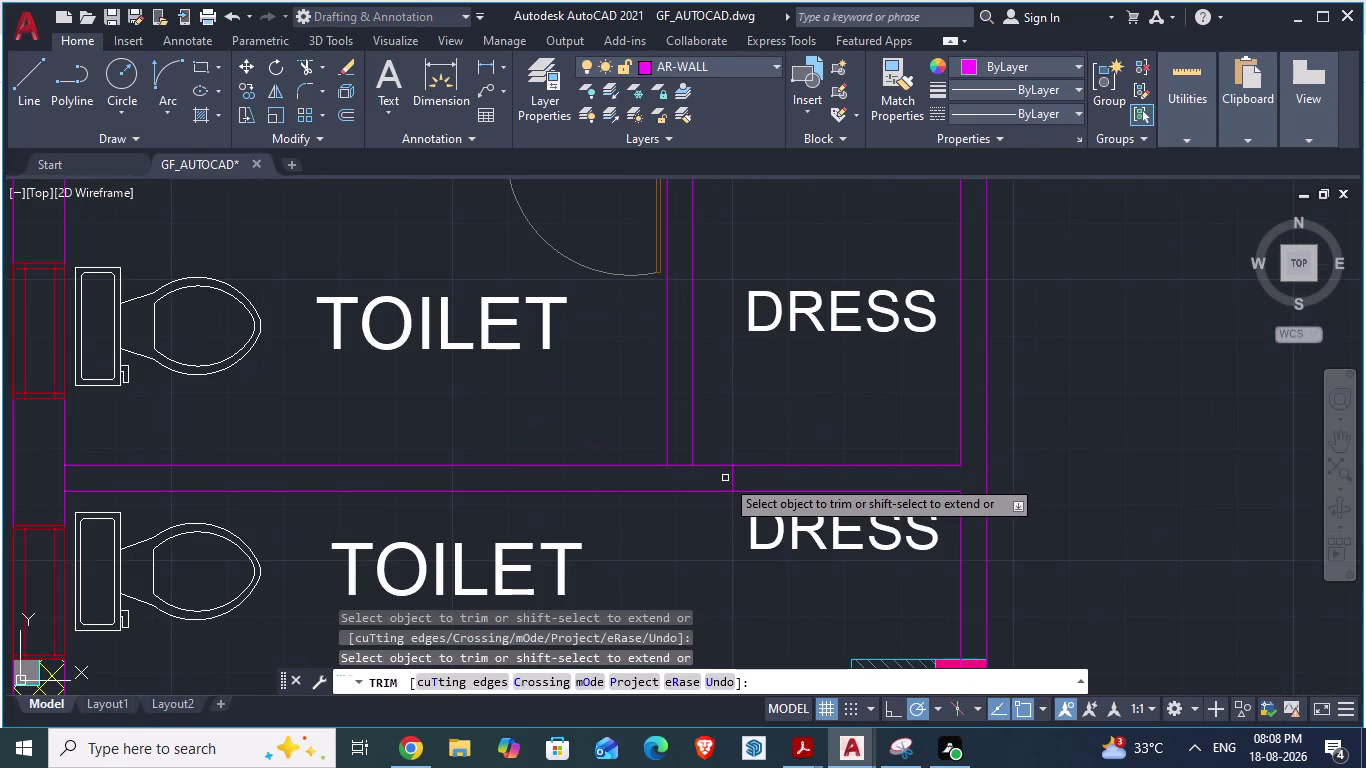
click(732, 477)
scroll(down, 3)
scroll(down, 3)
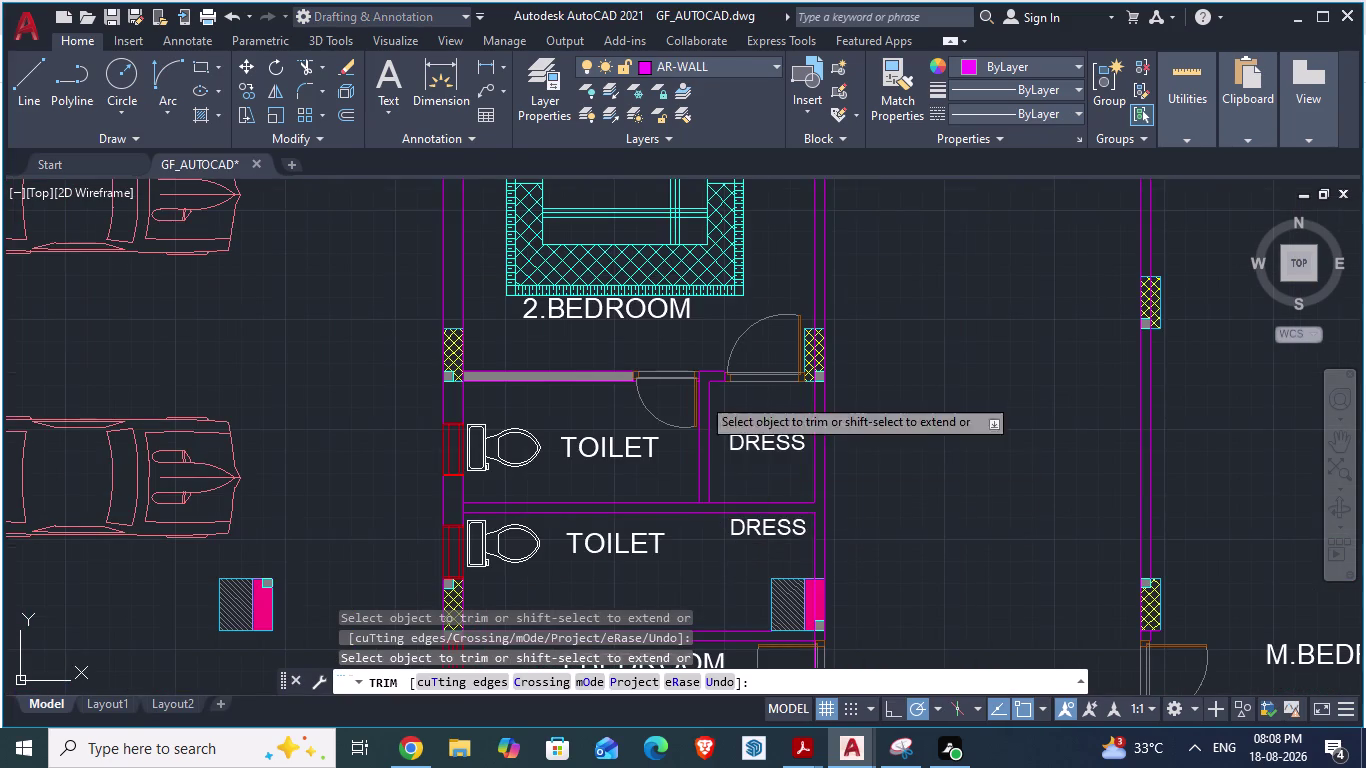
scroll(down, 3)
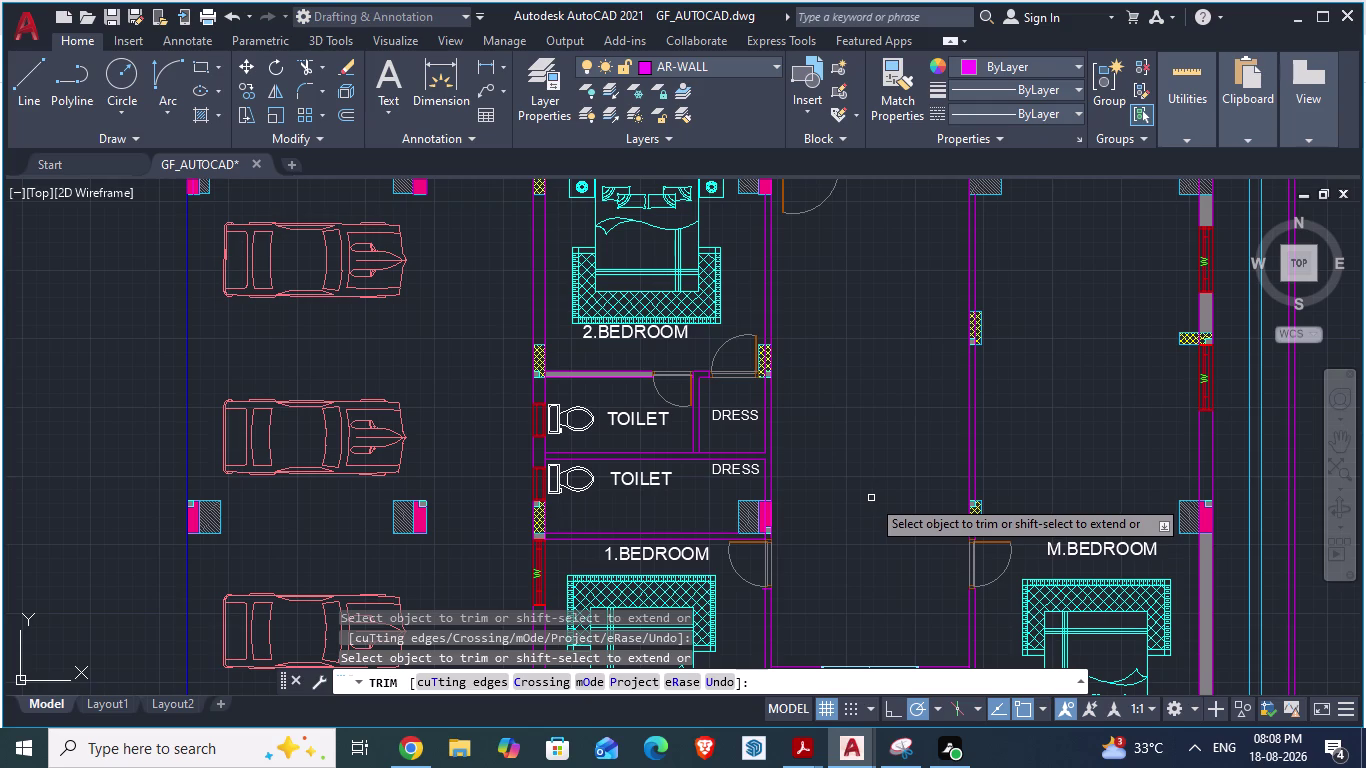
Recheck ARCH PLANS and trim the wall line beside the upper dress room.
key(alt+Tab)
scroll(down, 3)
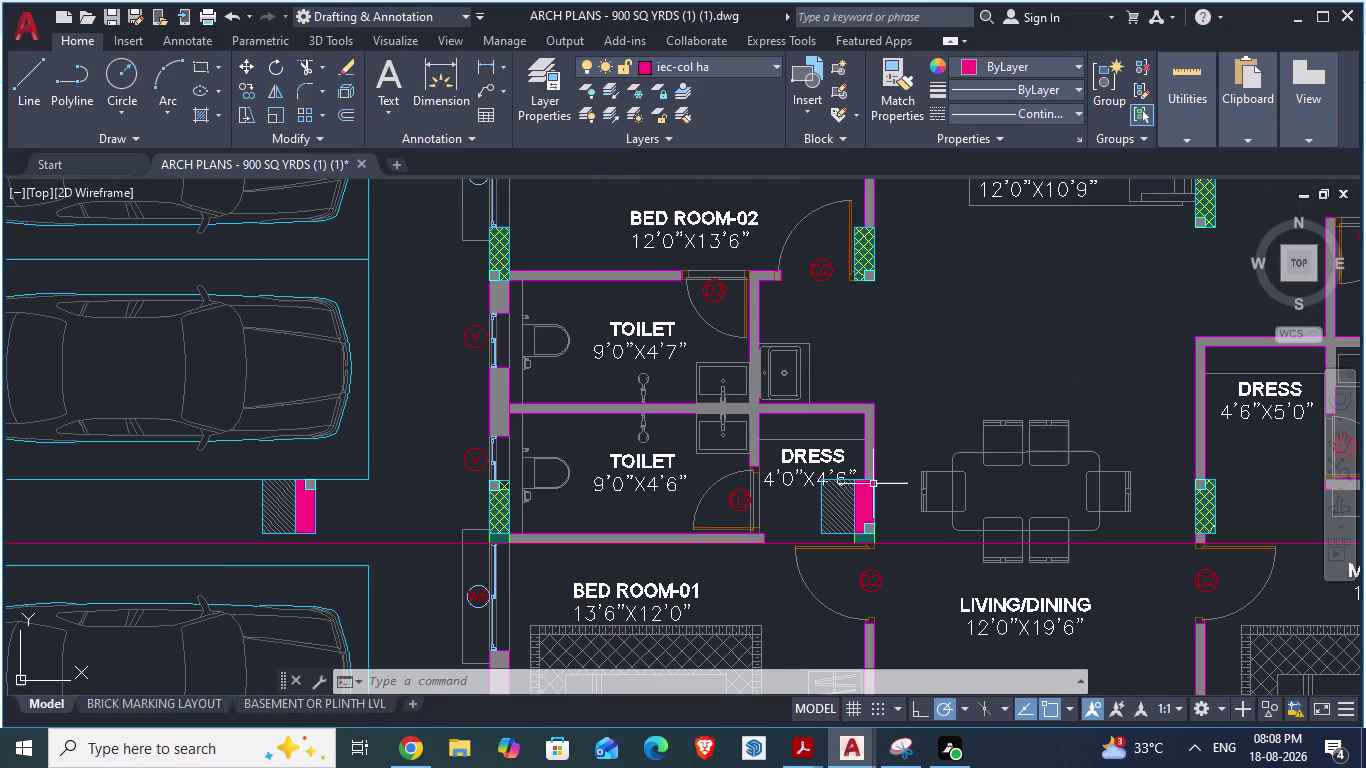
scroll(down, 3)
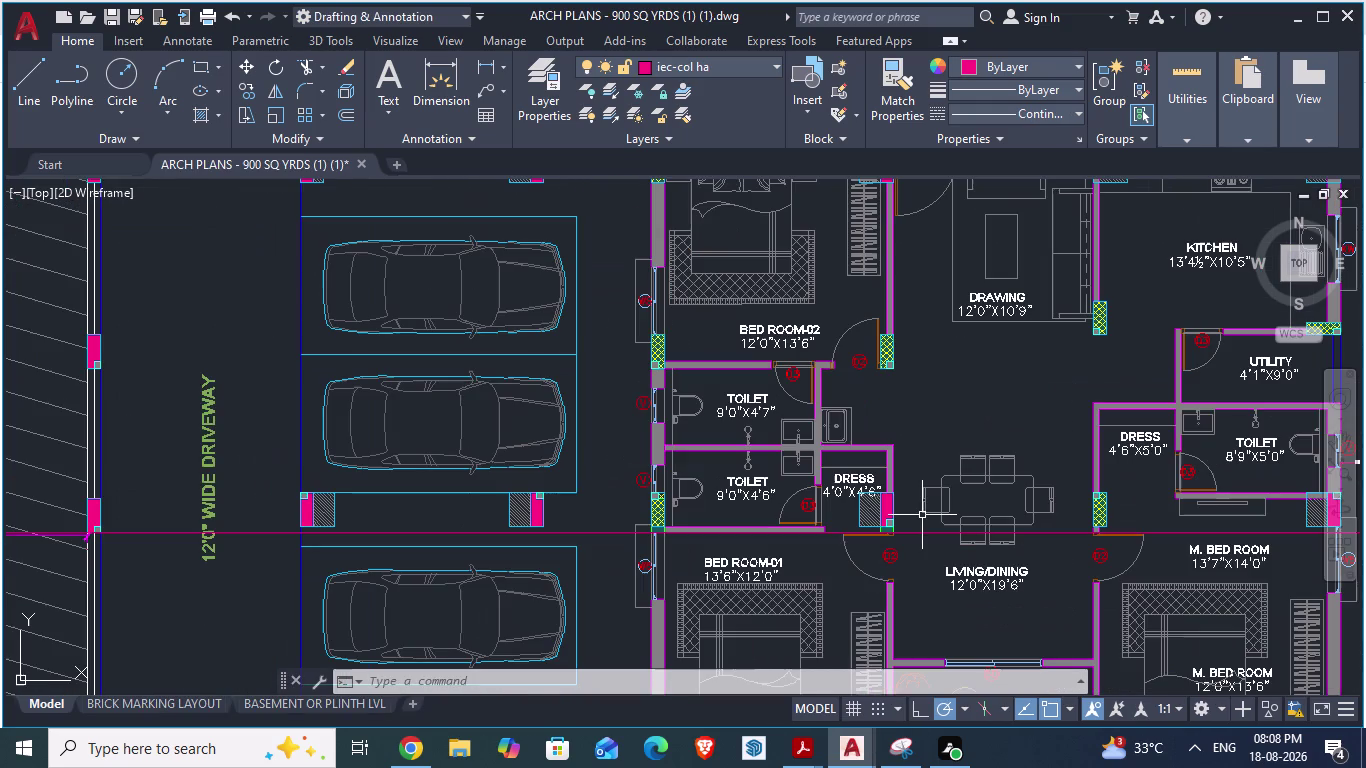
key(alt+Tab)
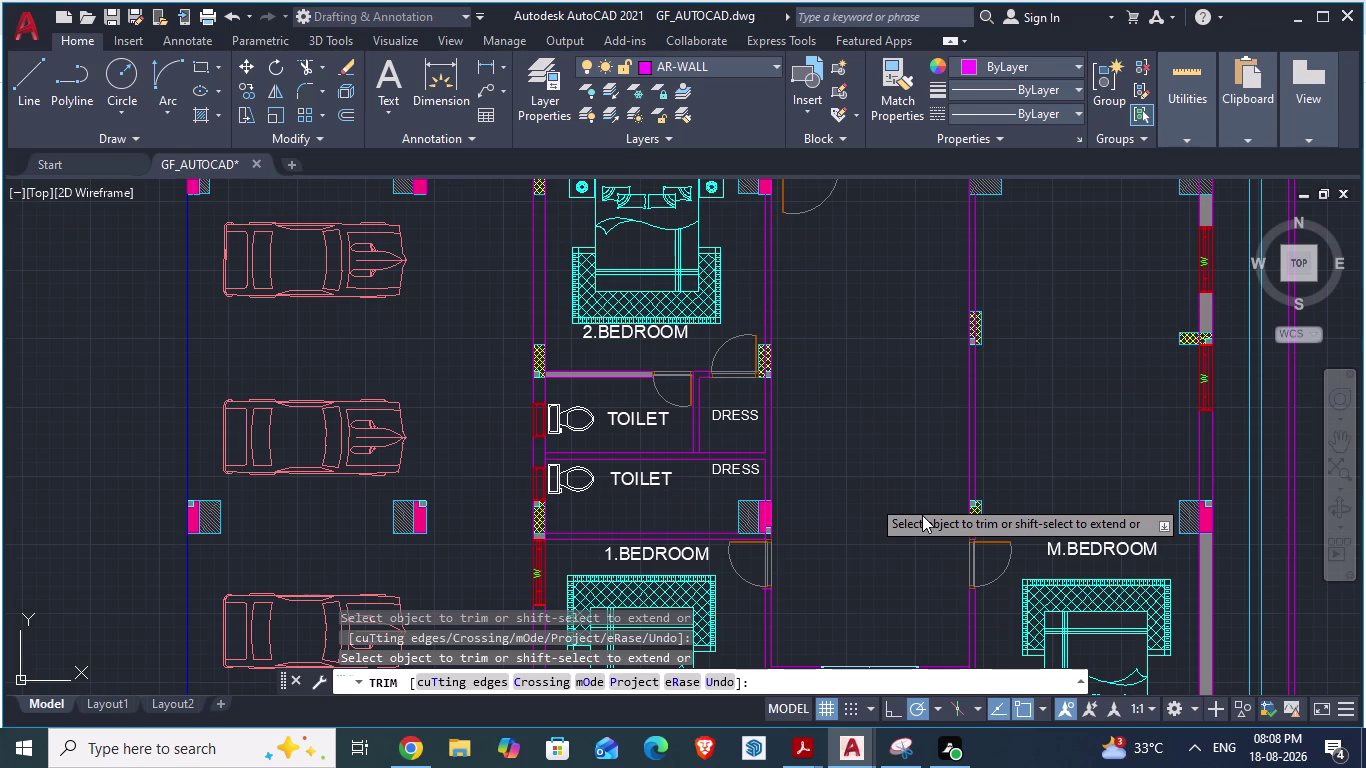
key(alt+Tab)
key(alt+Tab)
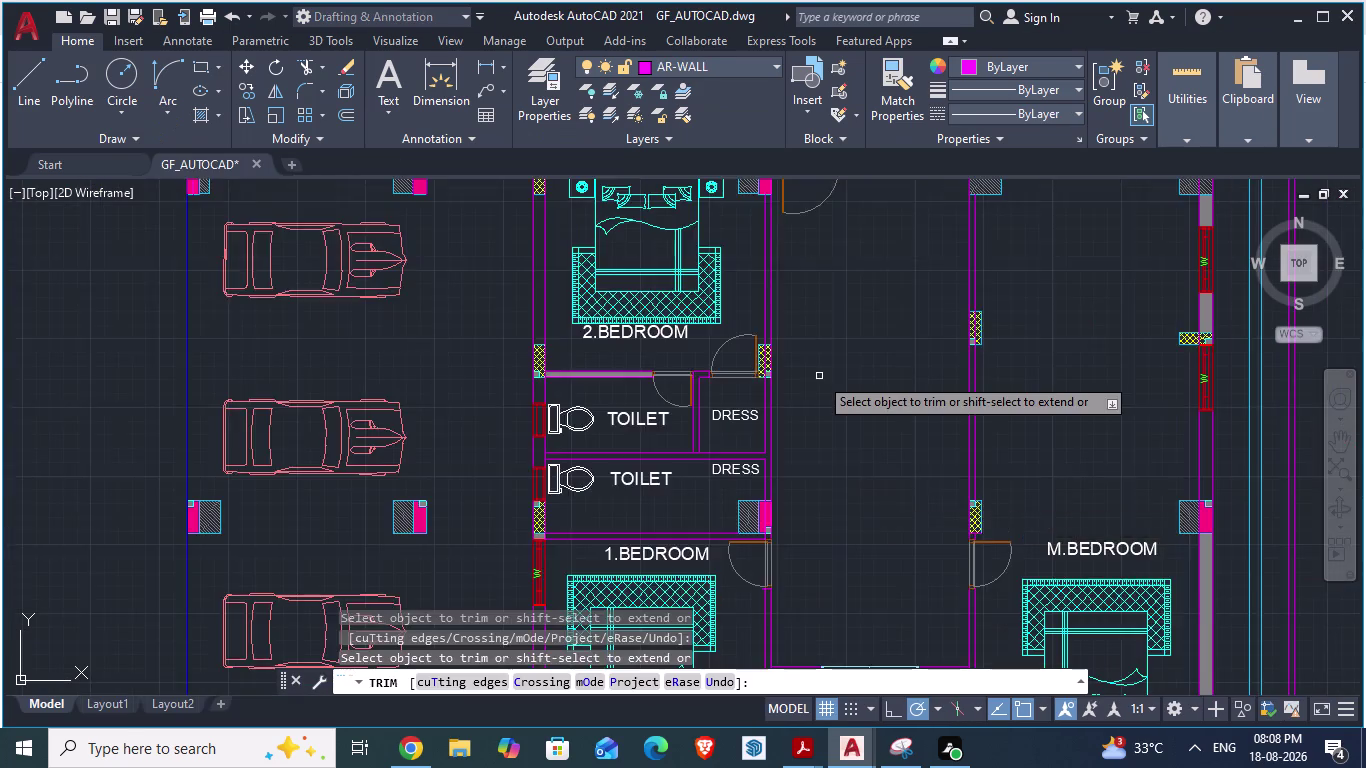
scroll(up, 3)
text(T)
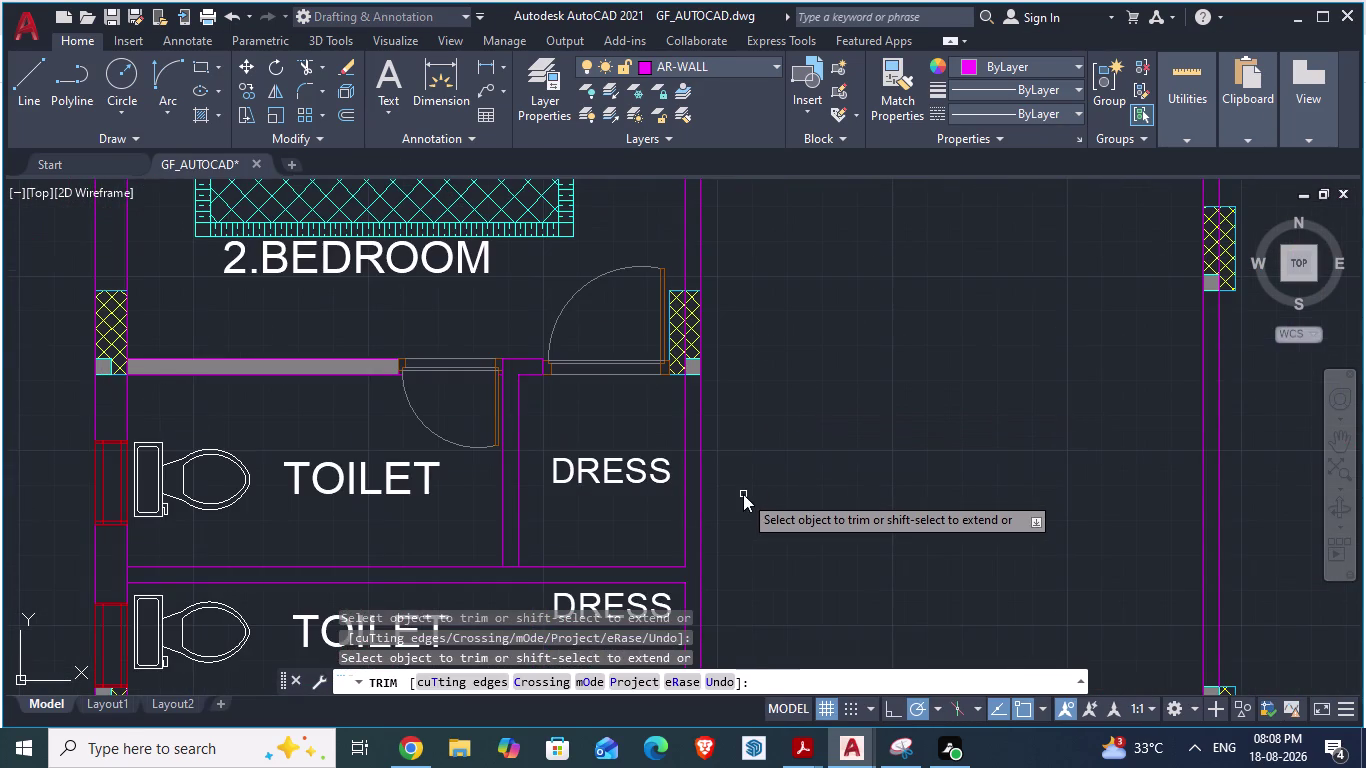
text(R)
key(Return)
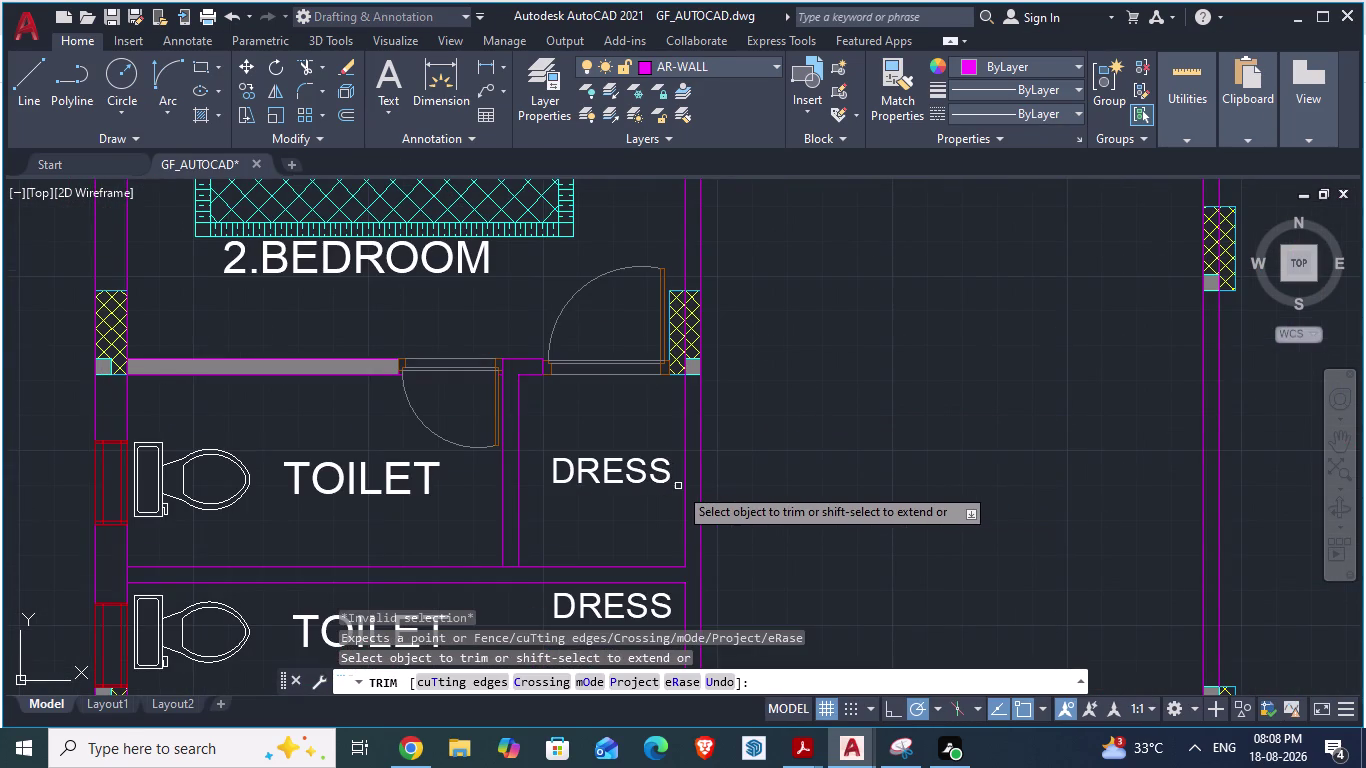
click(685, 487)
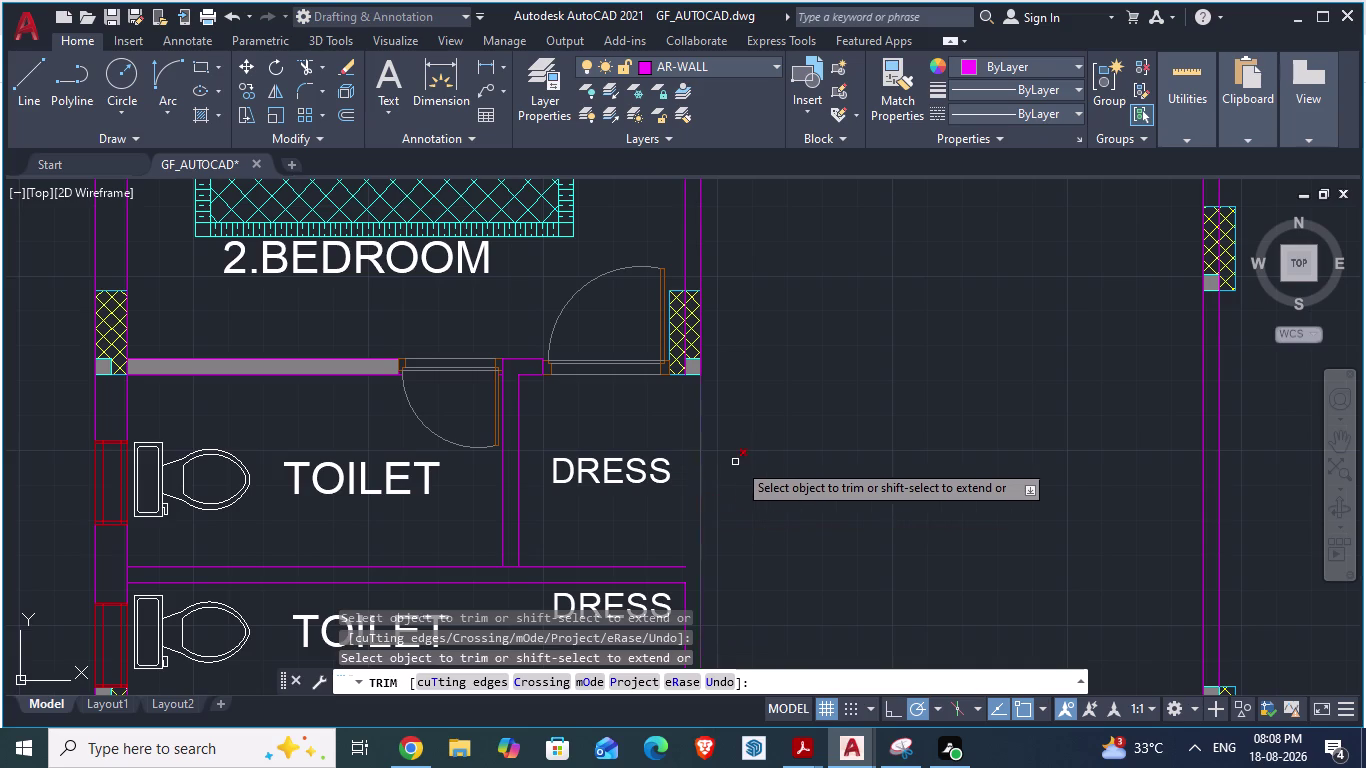
key(l)
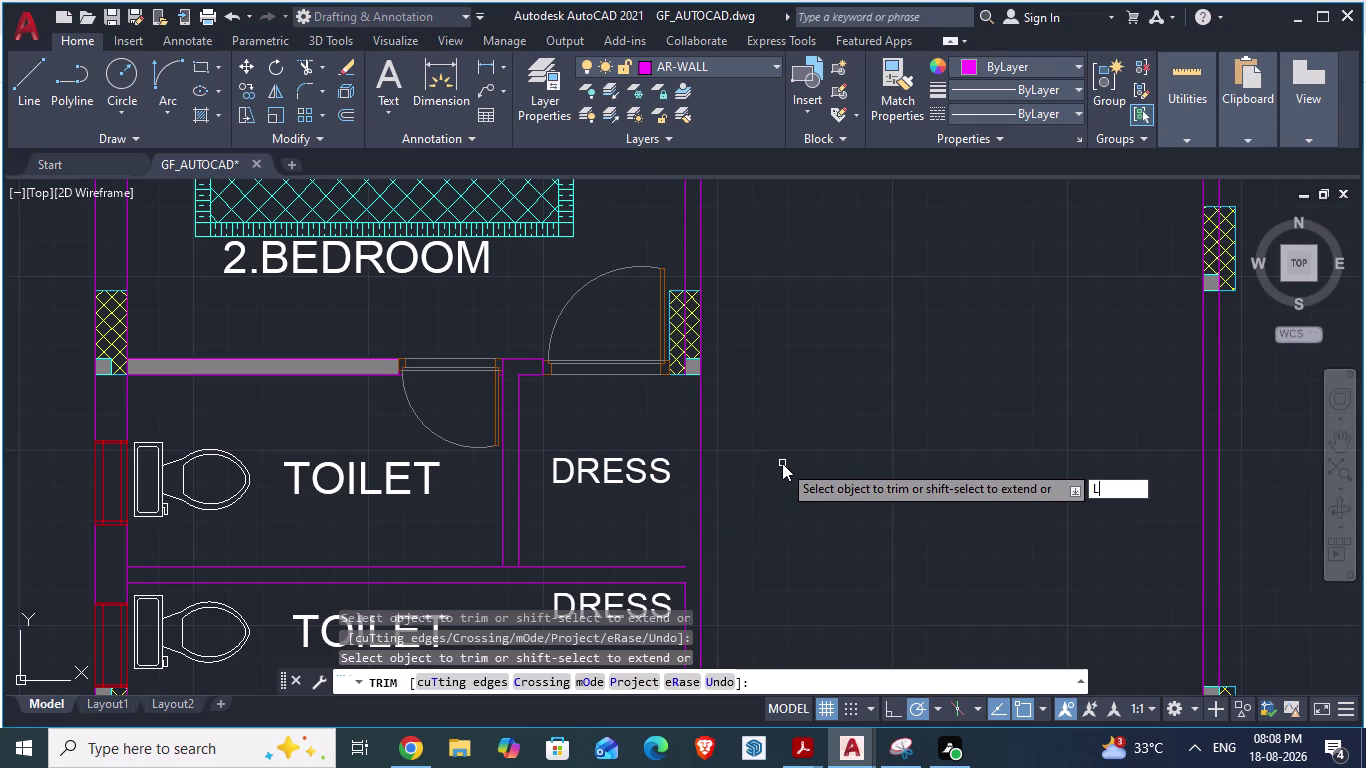
key(Escape)
Extend the lower dress room's wall lines, including its top line, to their boundaries.
text(EX)
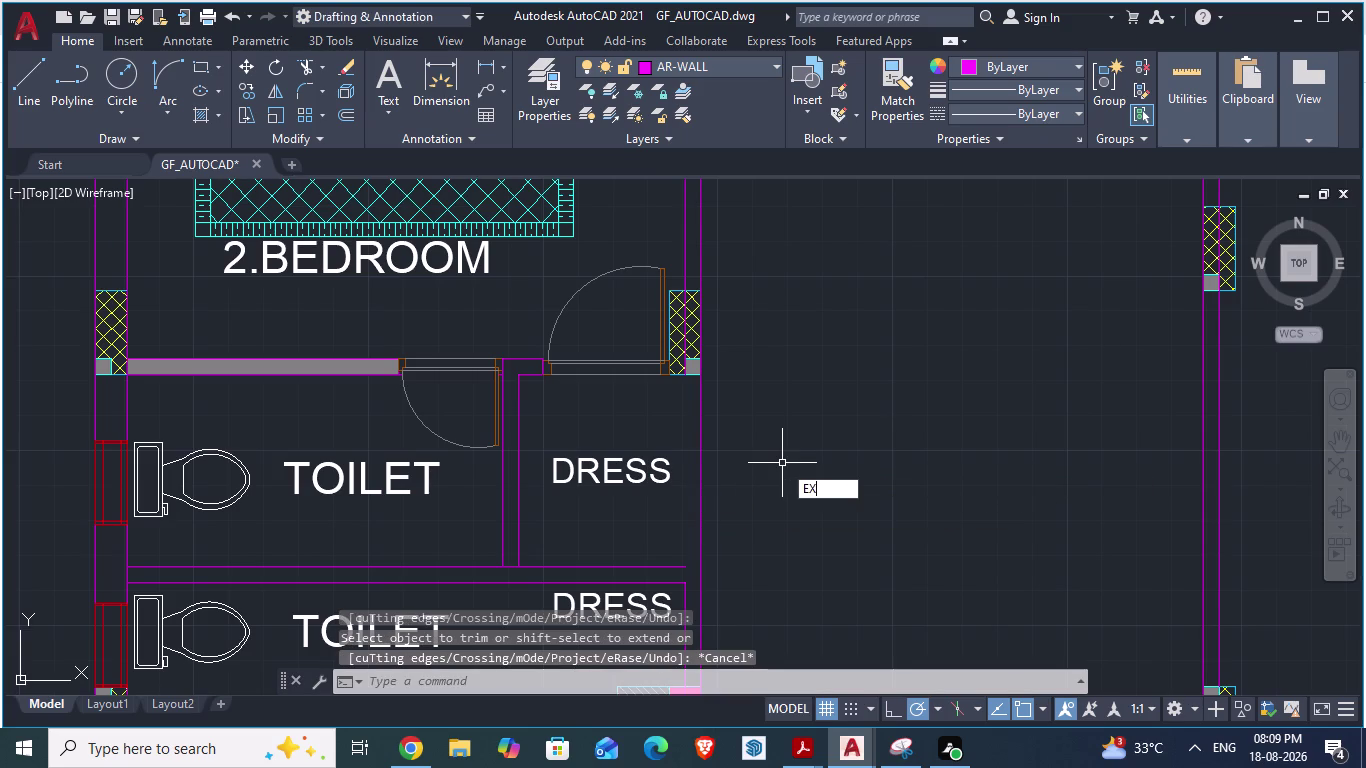
key(Return)
scroll(up, 3)
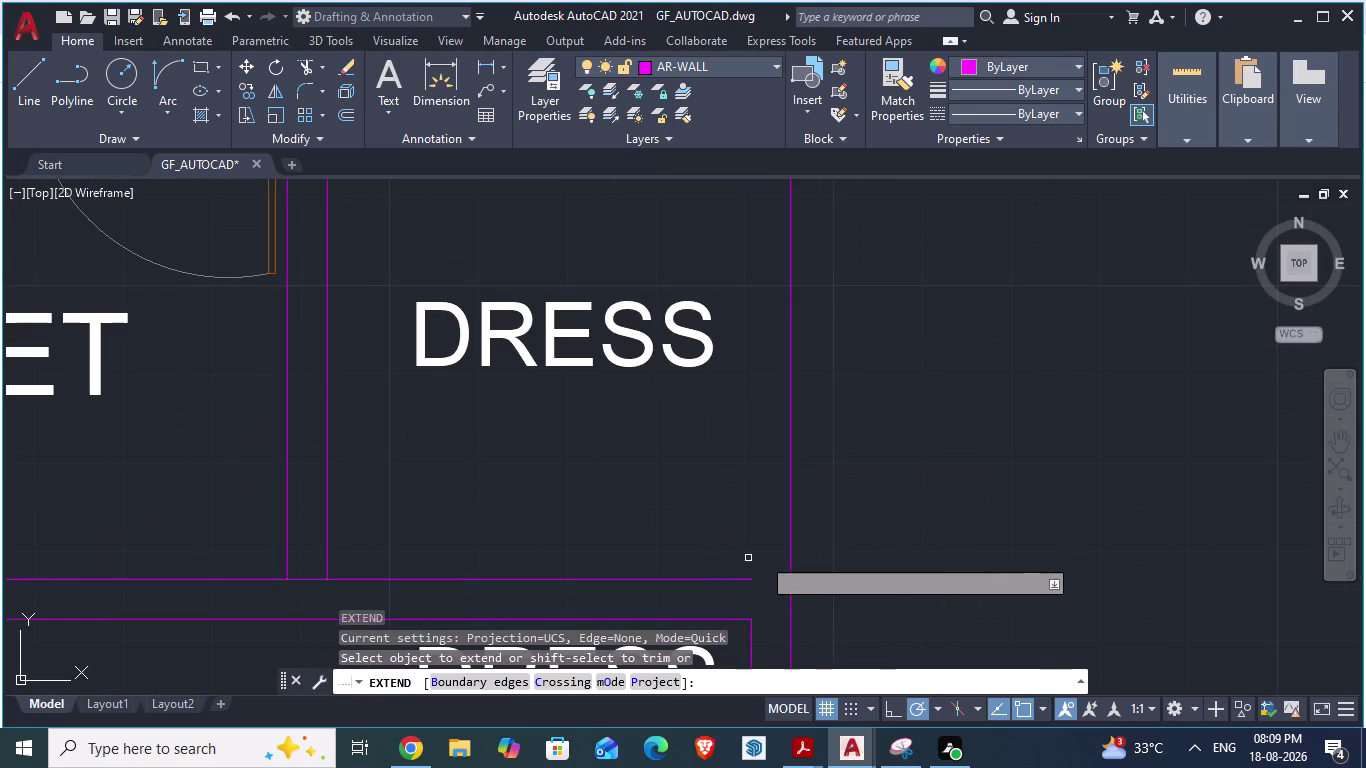
click(750, 583)
scroll(down, 3)
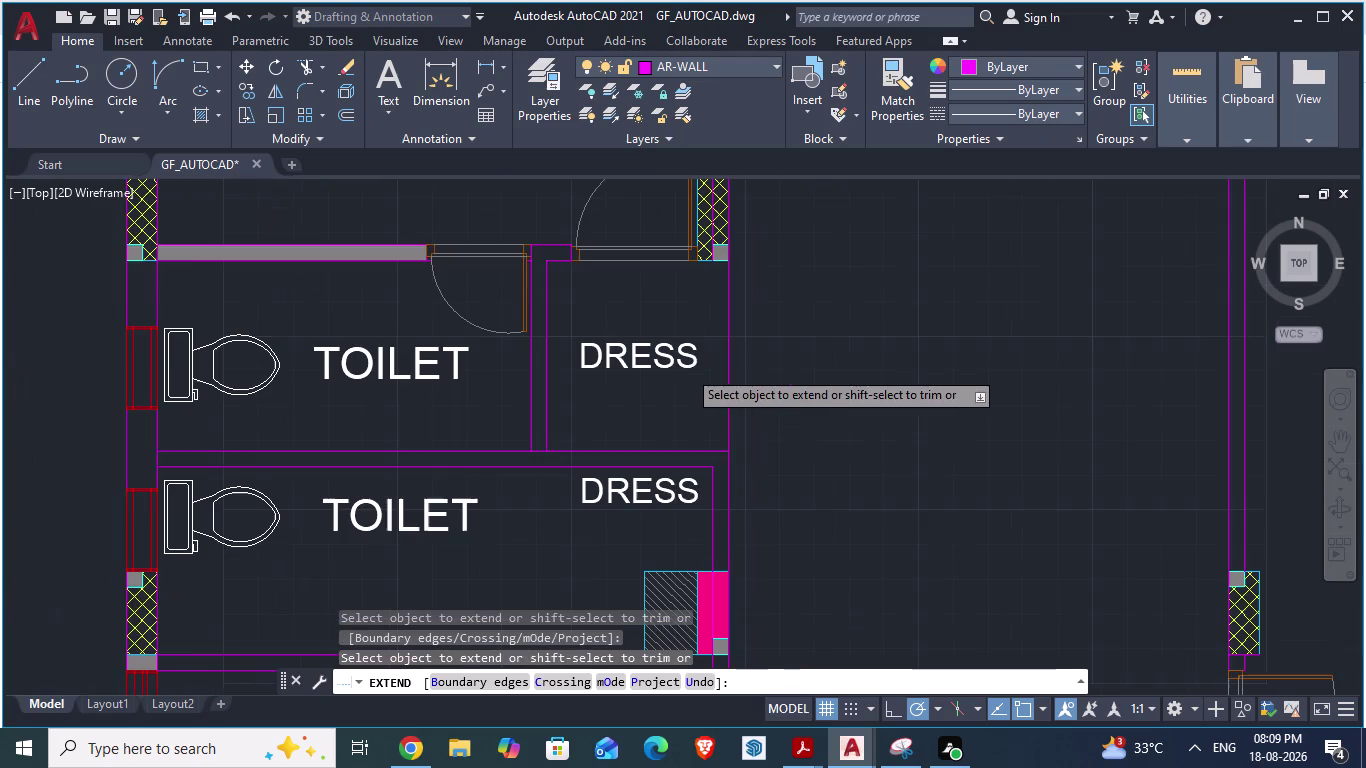
click(710, 468)
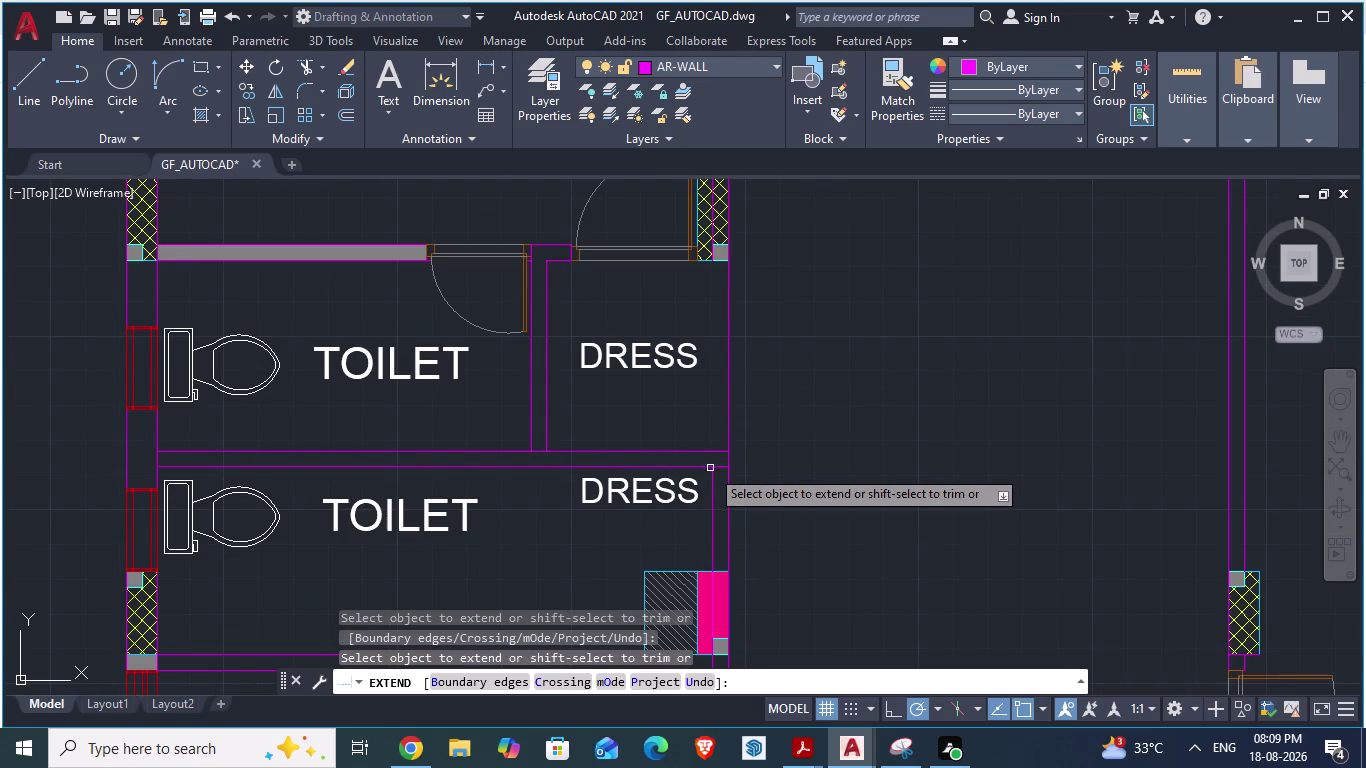
scroll(down, 3)
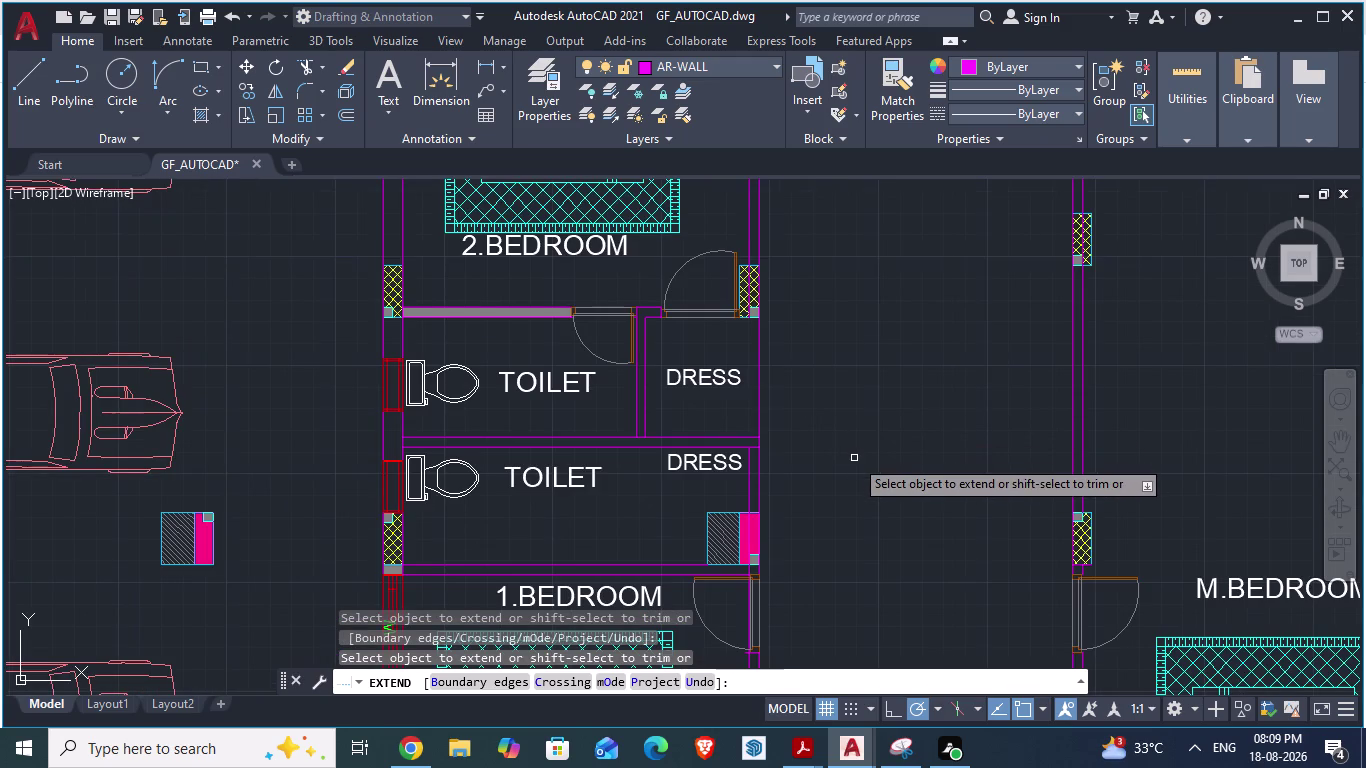
key(Escape)
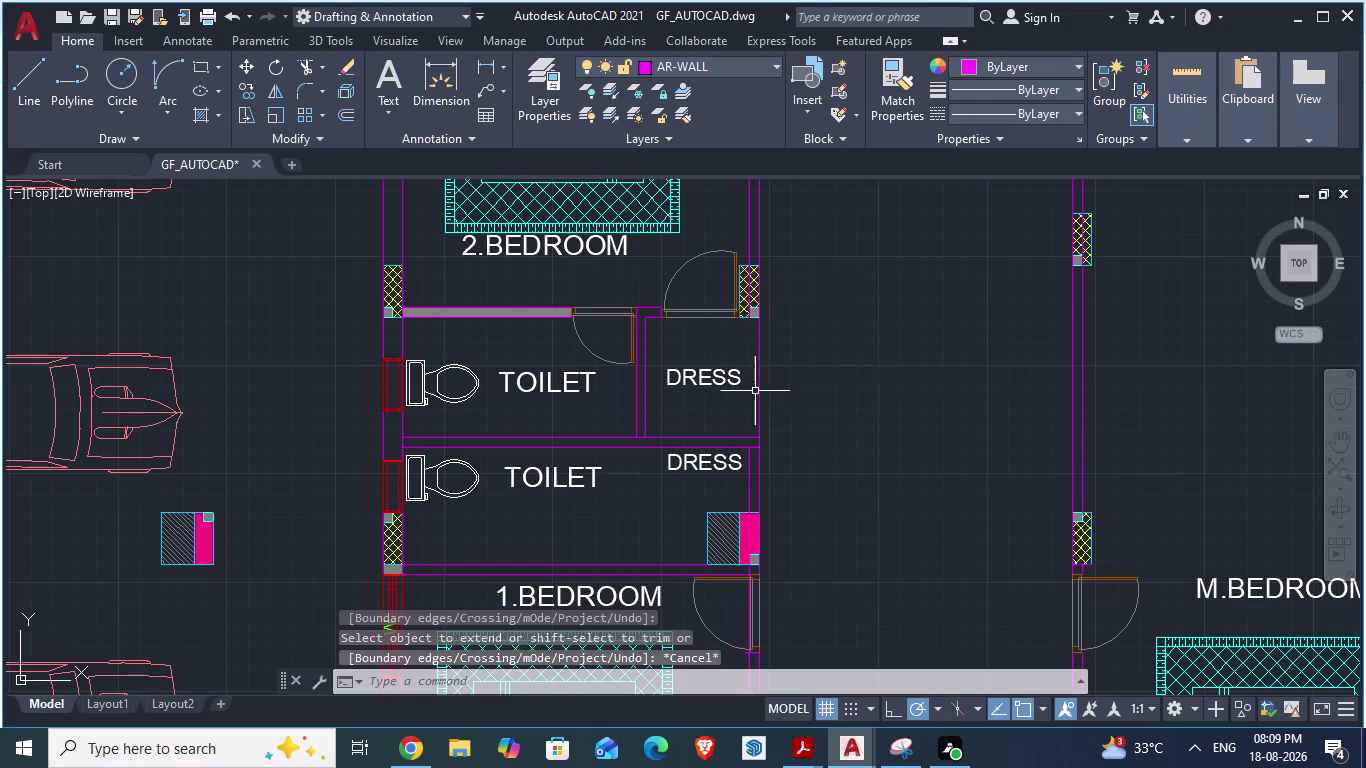
Trim the wall line by the upper dress room and the lower dress room corner.
text(TR)
key(Return)
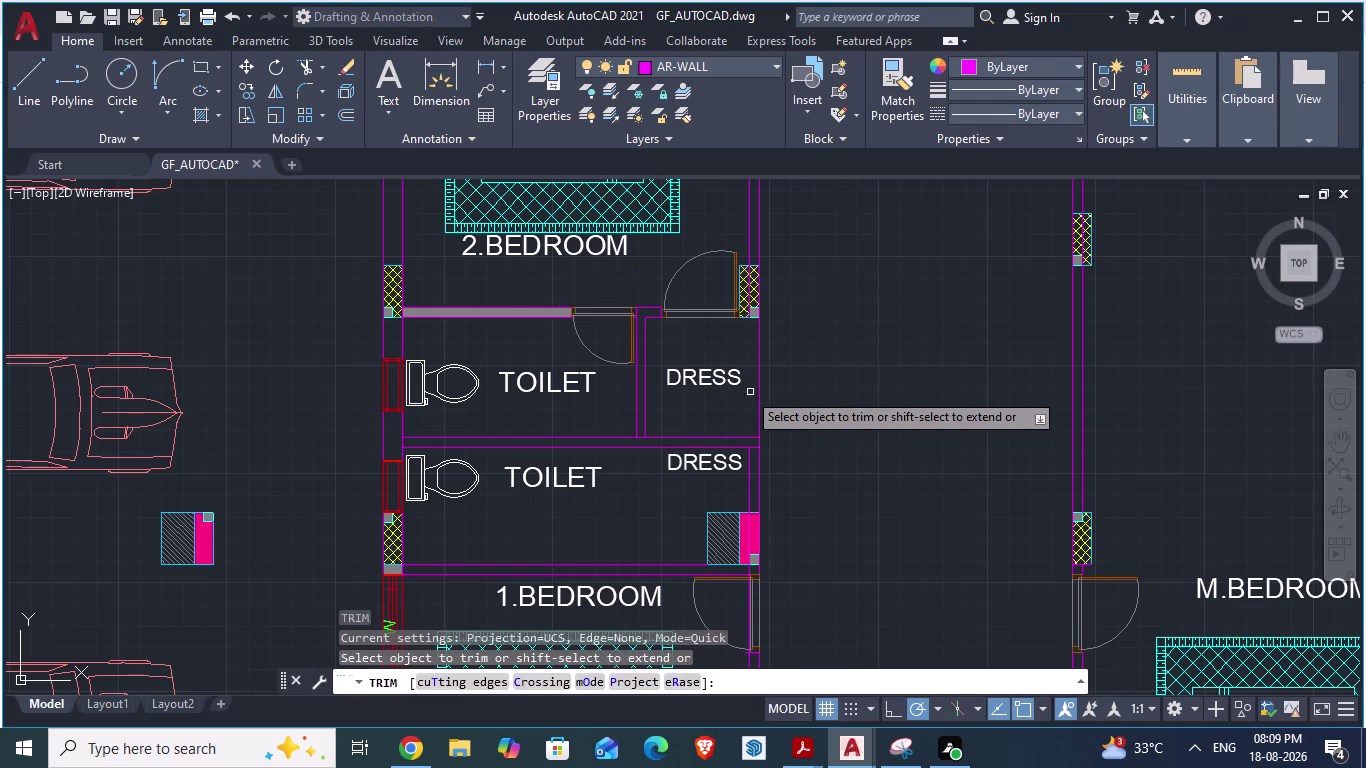
click(757, 393)
scroll(up, 3)
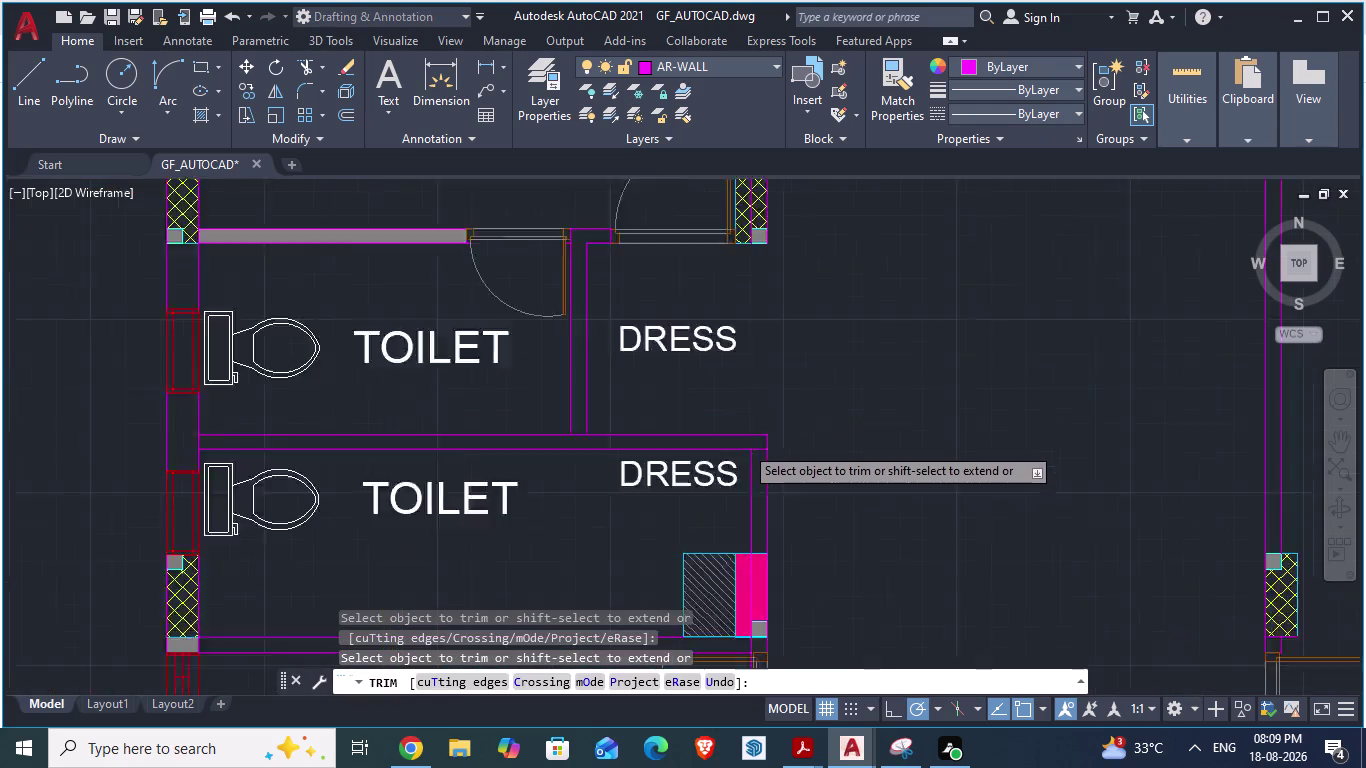
scroll(up, 3)
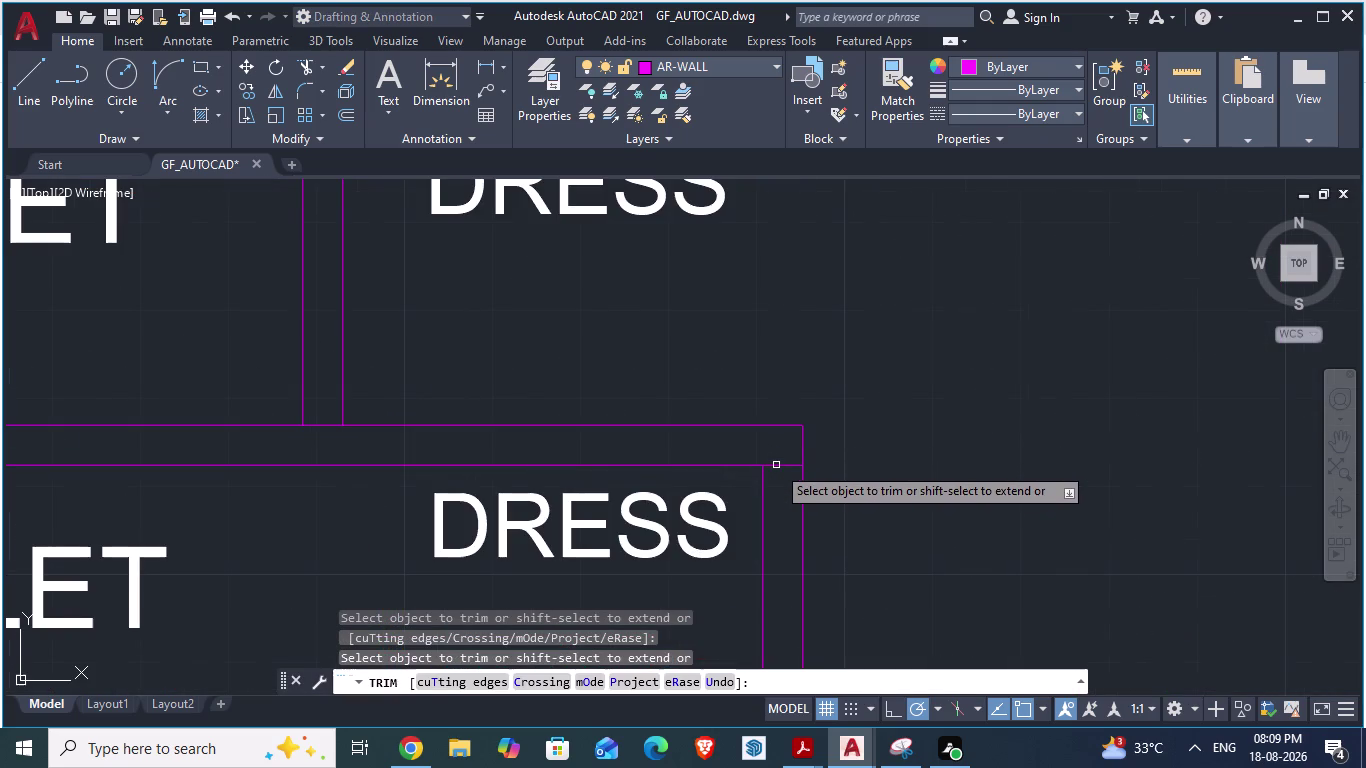
click(775, 464)
scroll(down, 3)
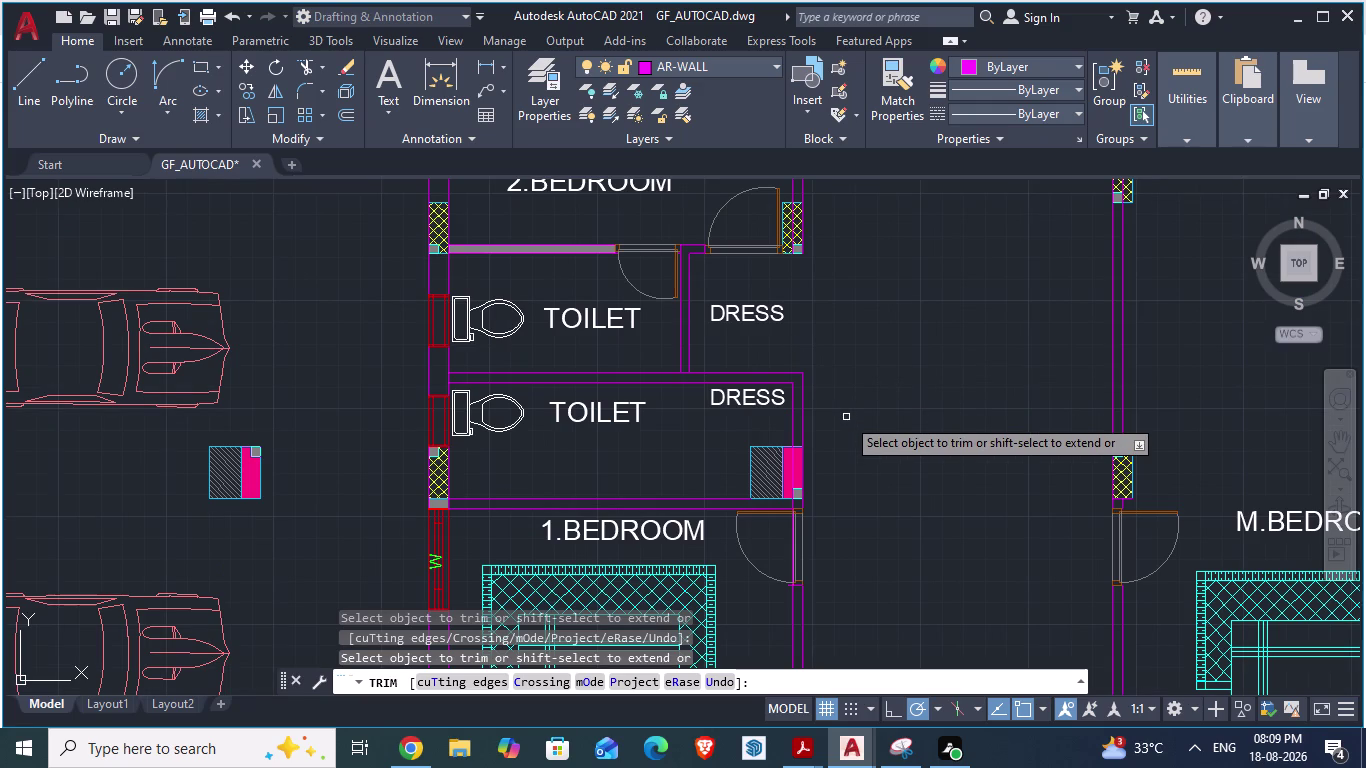
Save the drawing and bring up the ARCH PLANS reference.
key(ctrl+s)
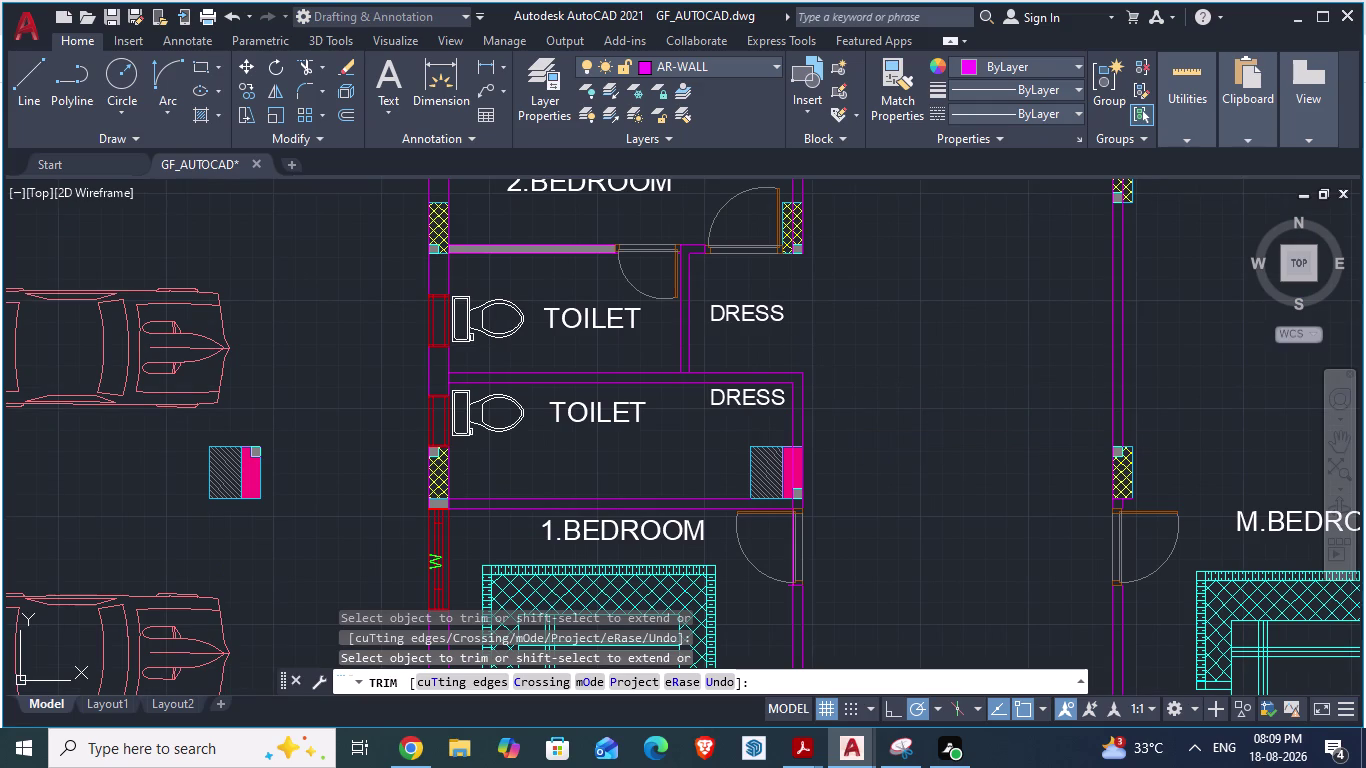
key(alt+Tab)
scroll(down, 3)
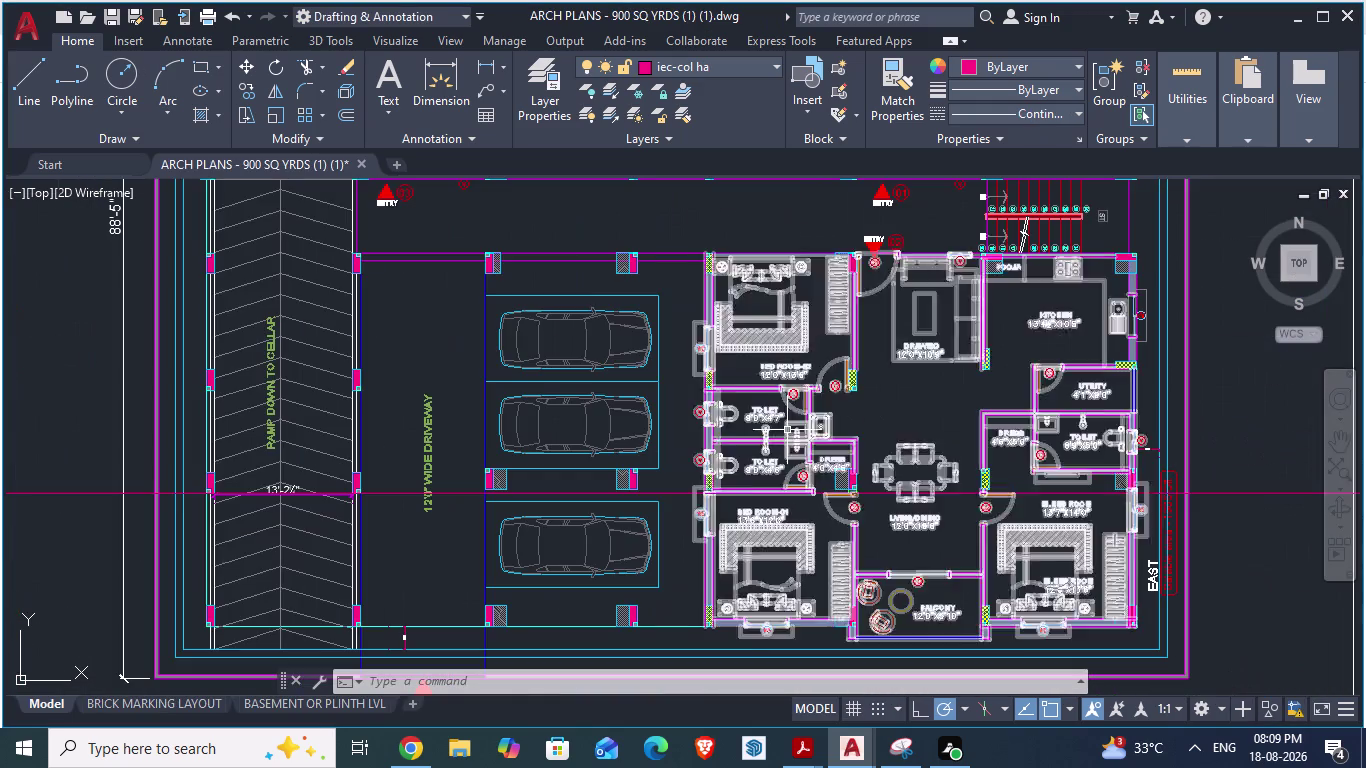
scroll(up, 3)
scroll(up, 3)
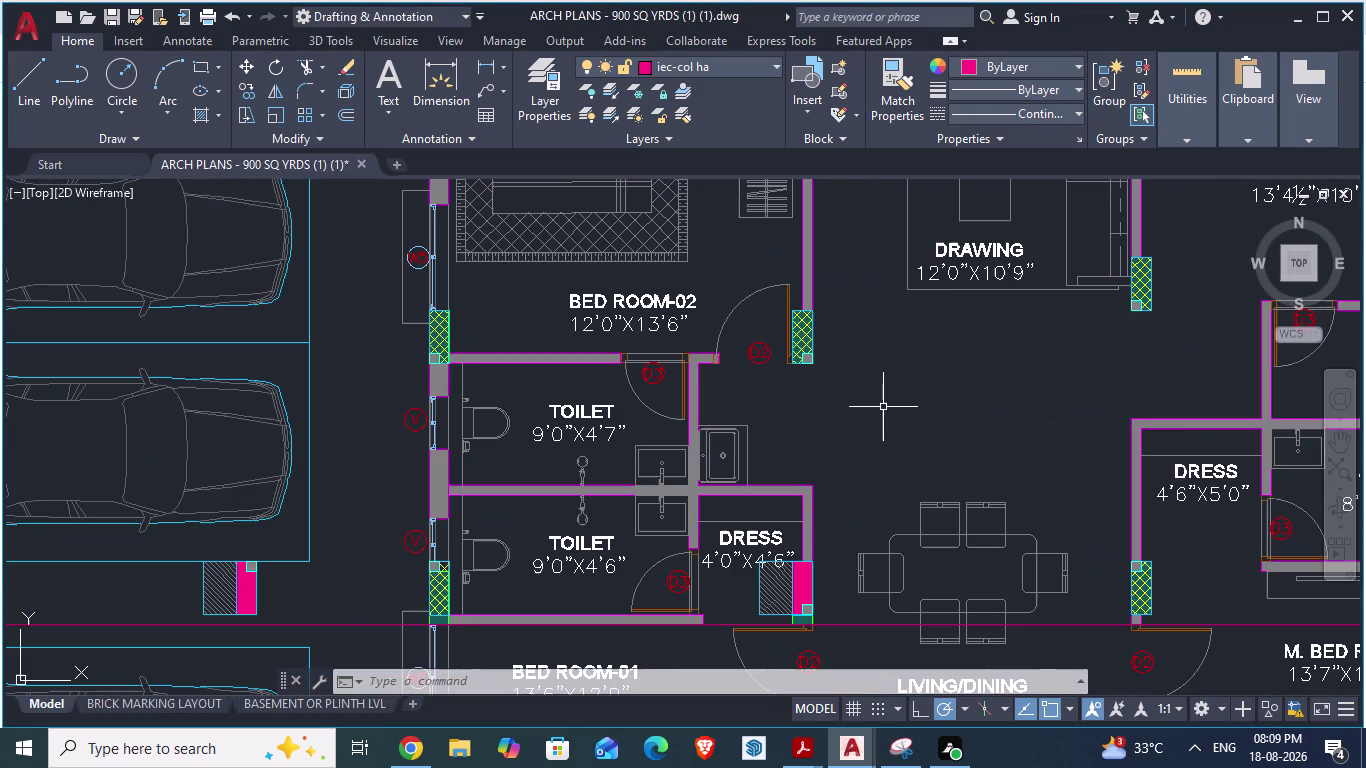
key(alt+Tab)
scroll(down, 3)
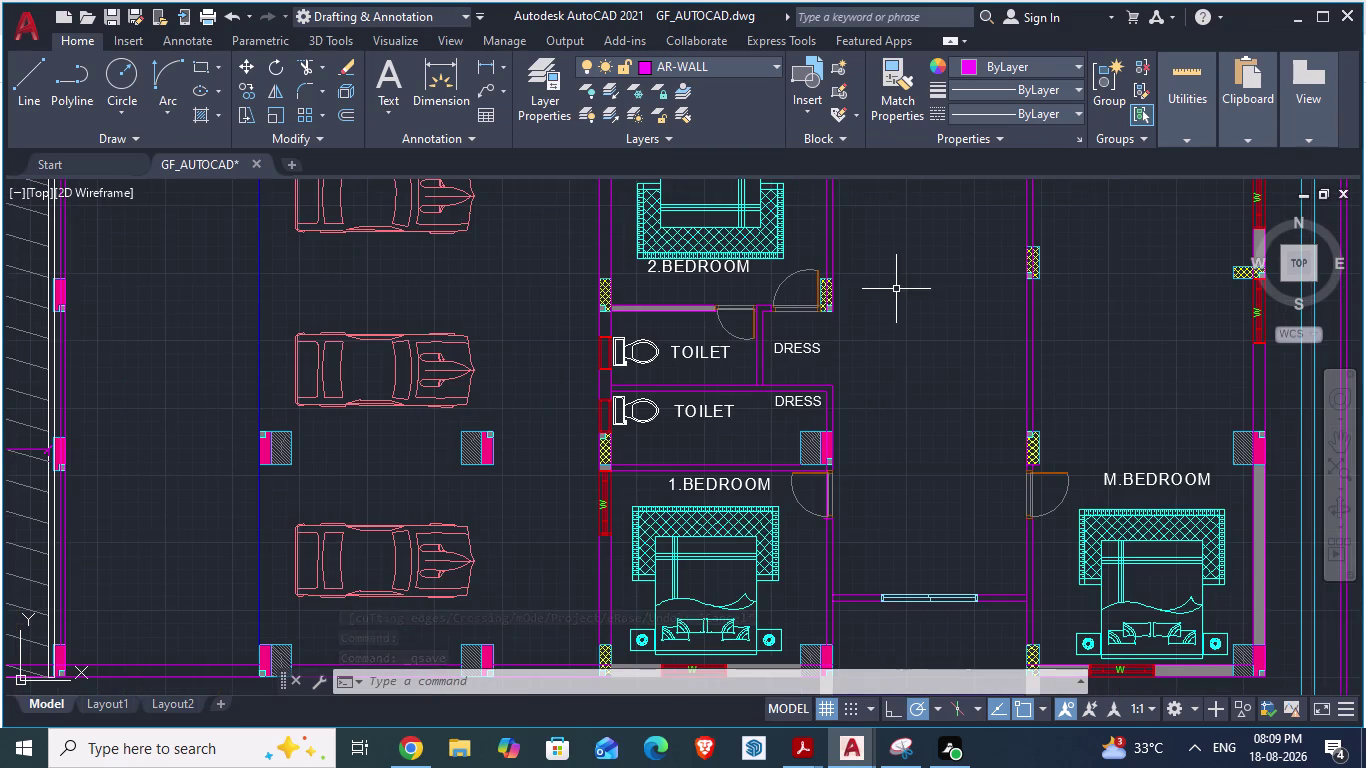
scroll(up, 3)
key(Tab)
key(alt+Tab)
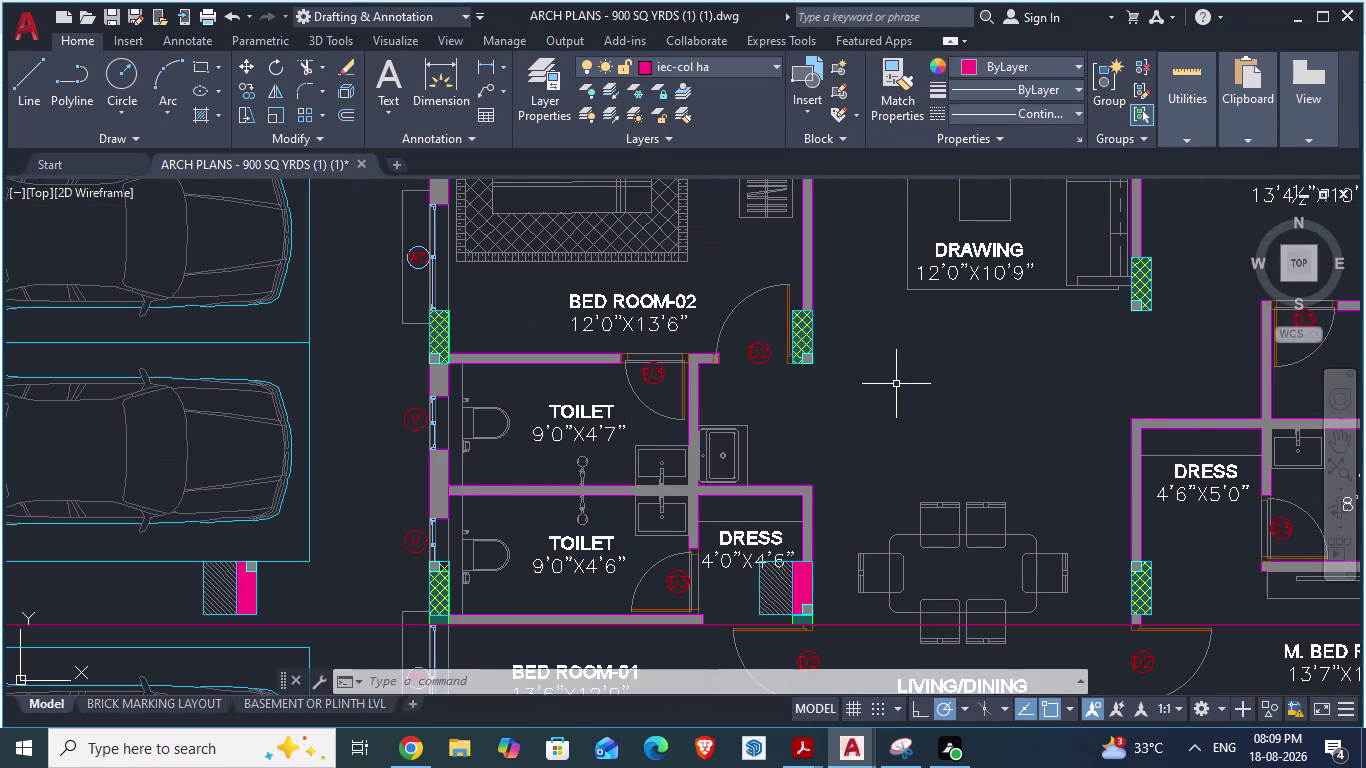
scroll(down, 3)
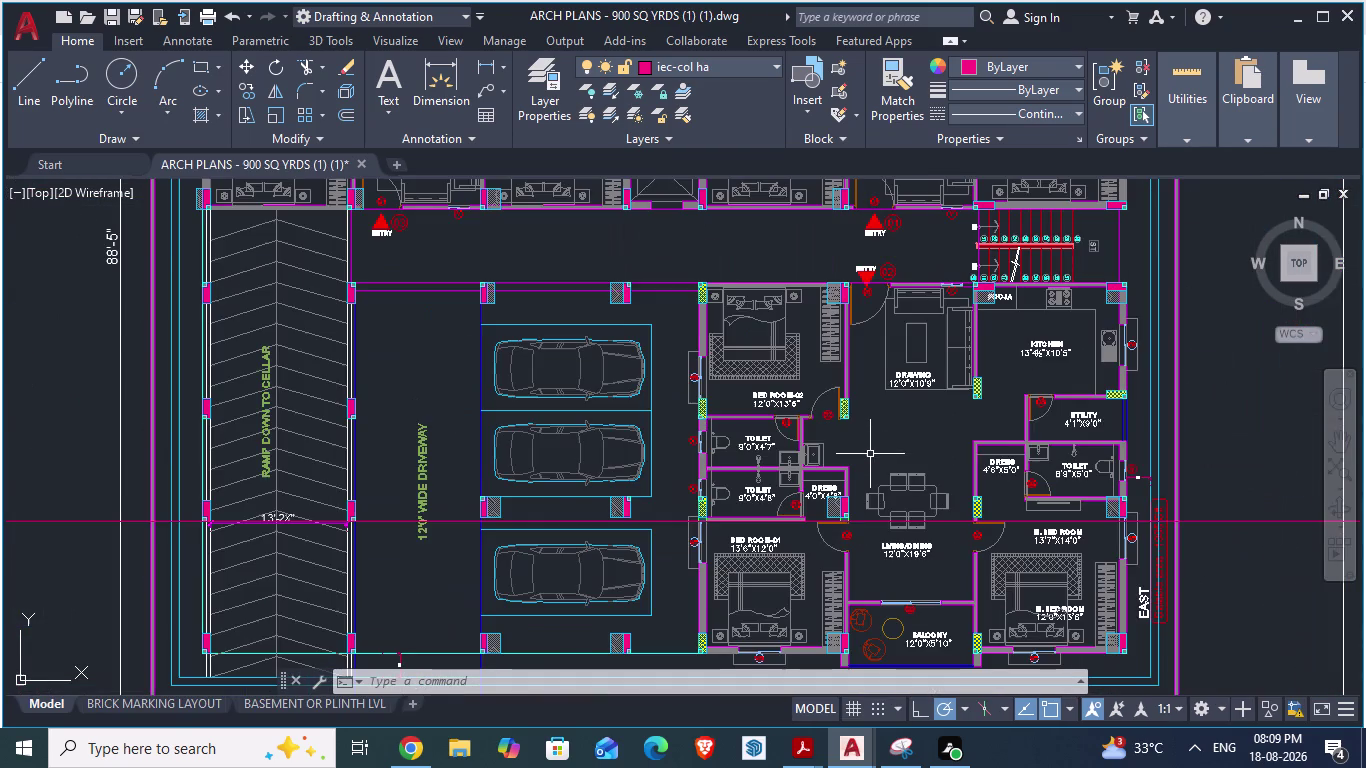
scroll(down, 3)
scroll(up, 3)
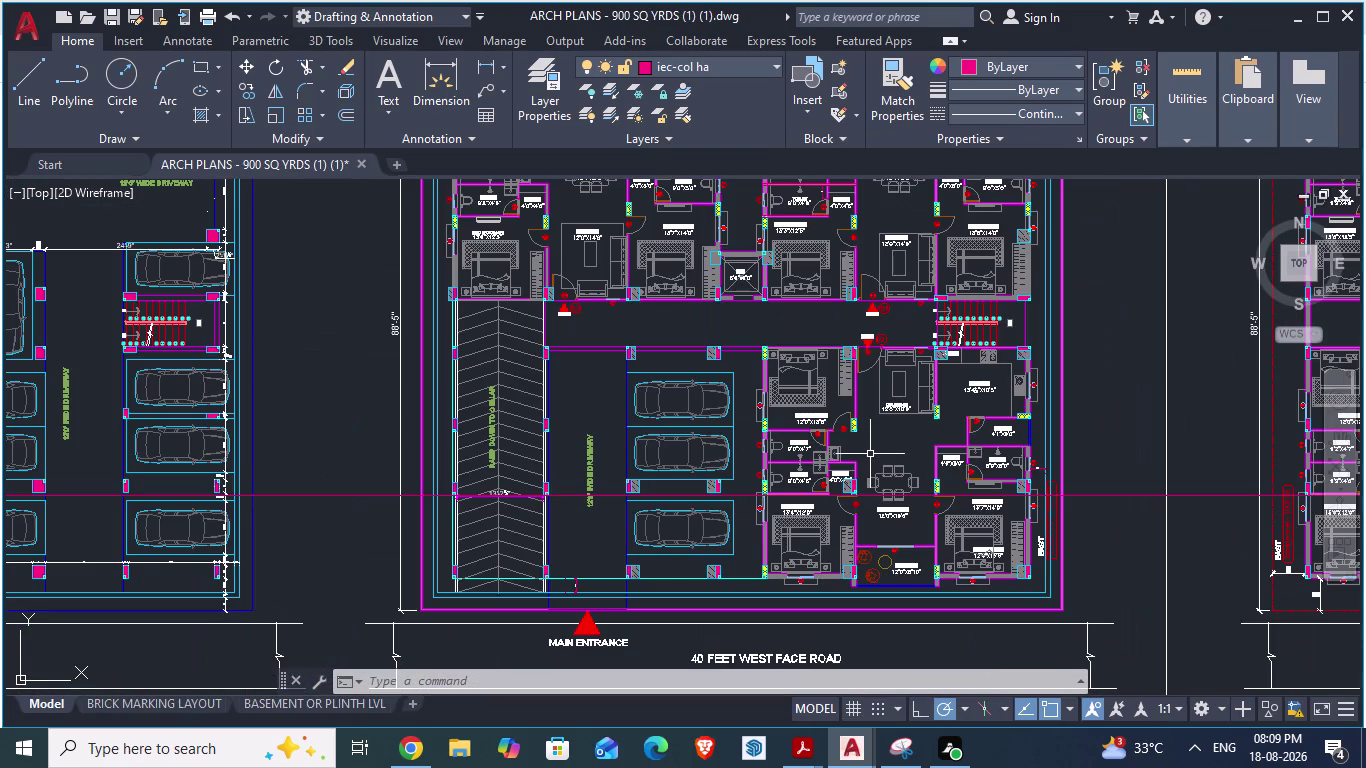
scroll(up, 3)
key(alt+Tab)
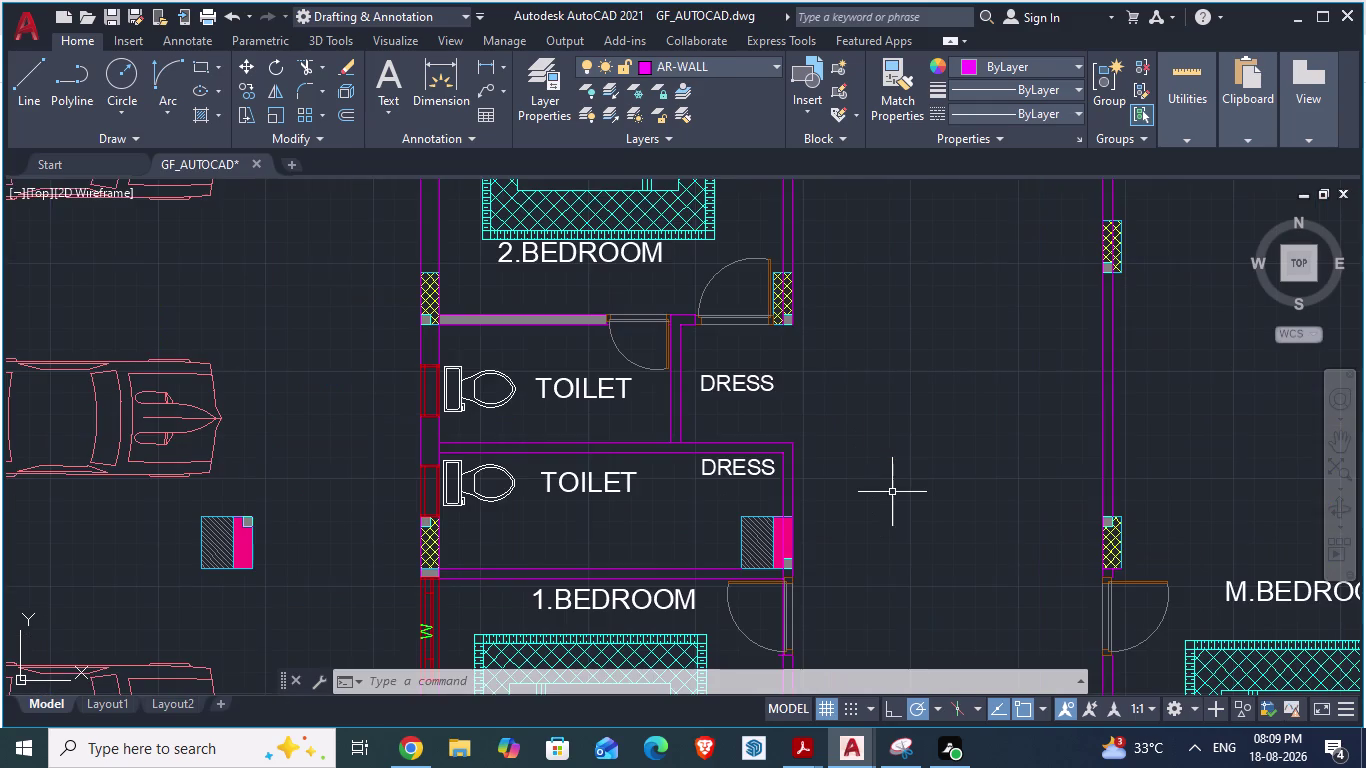
scroll(down, 3)
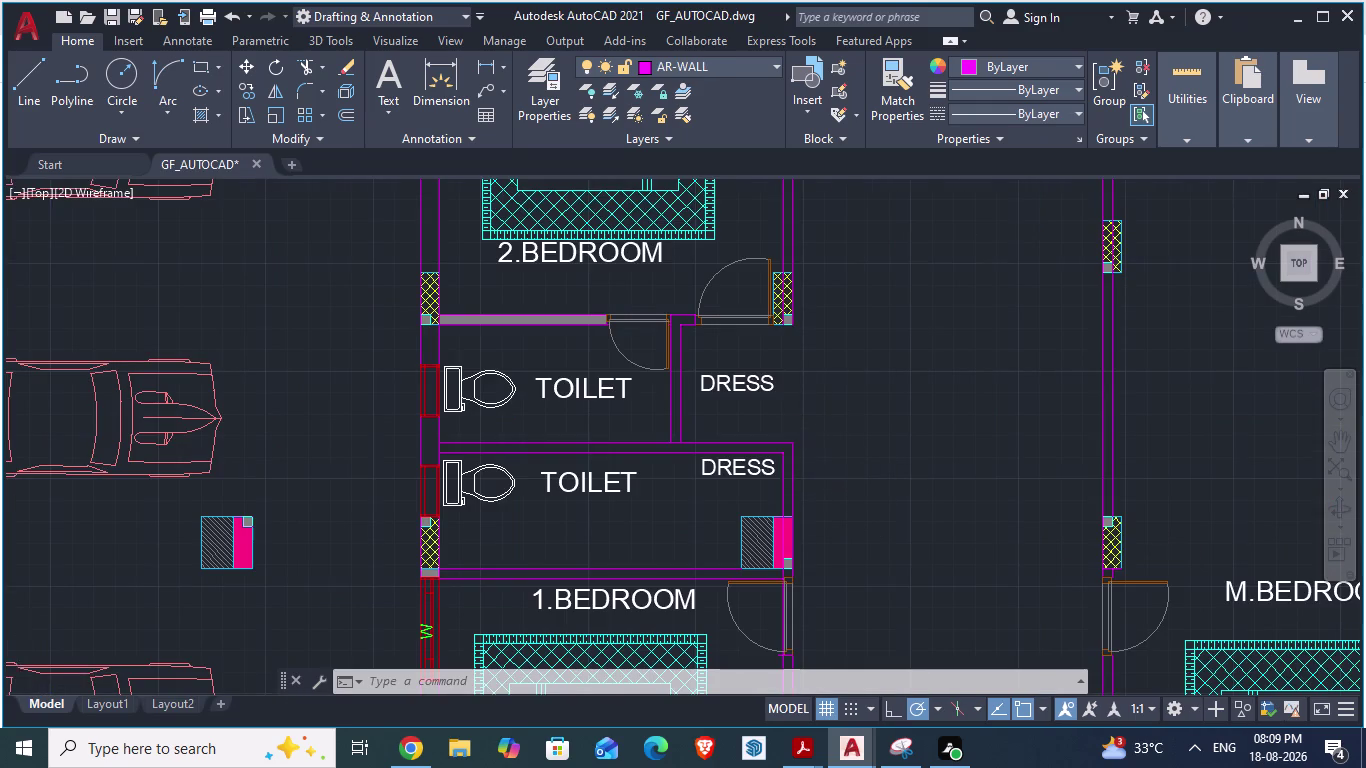
scroll(up, 3)
key(alt+Tab)
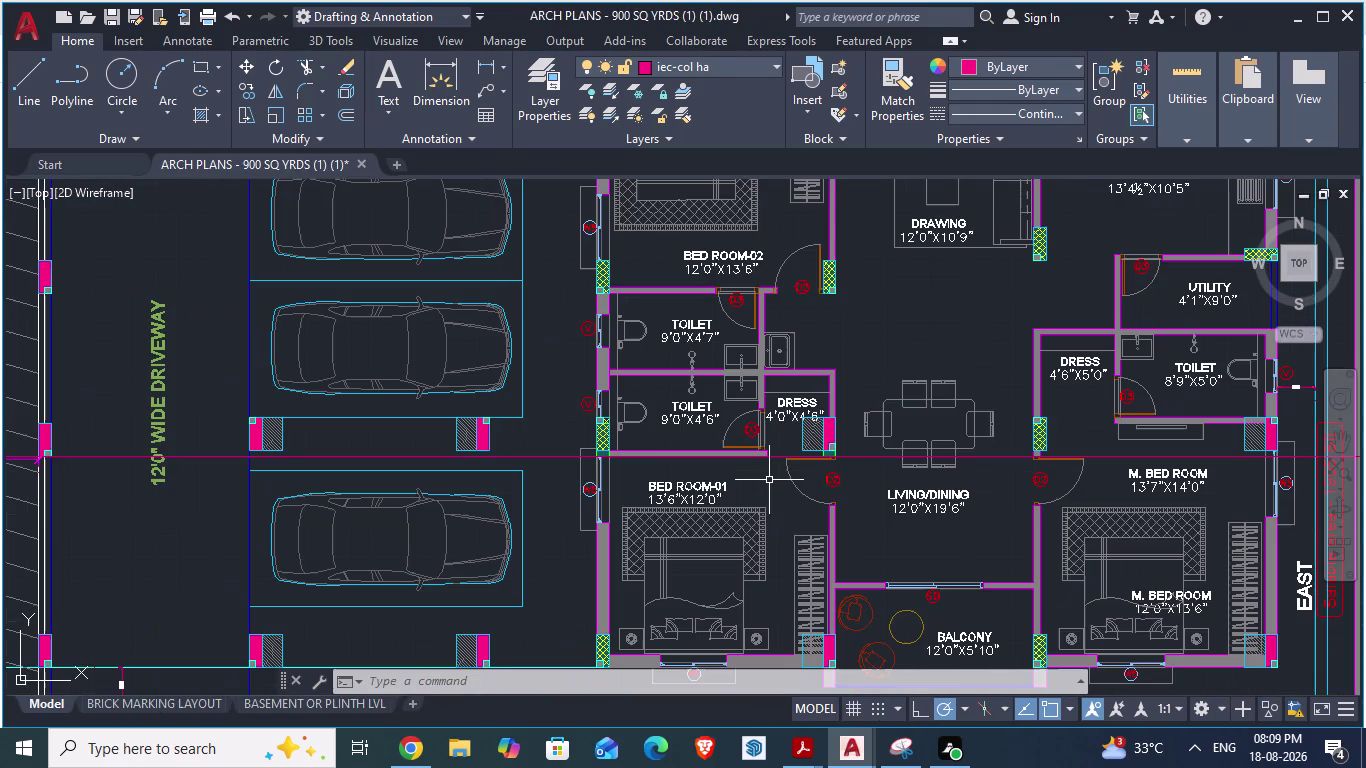
scroll(up, 3)
scroll(up, 3)
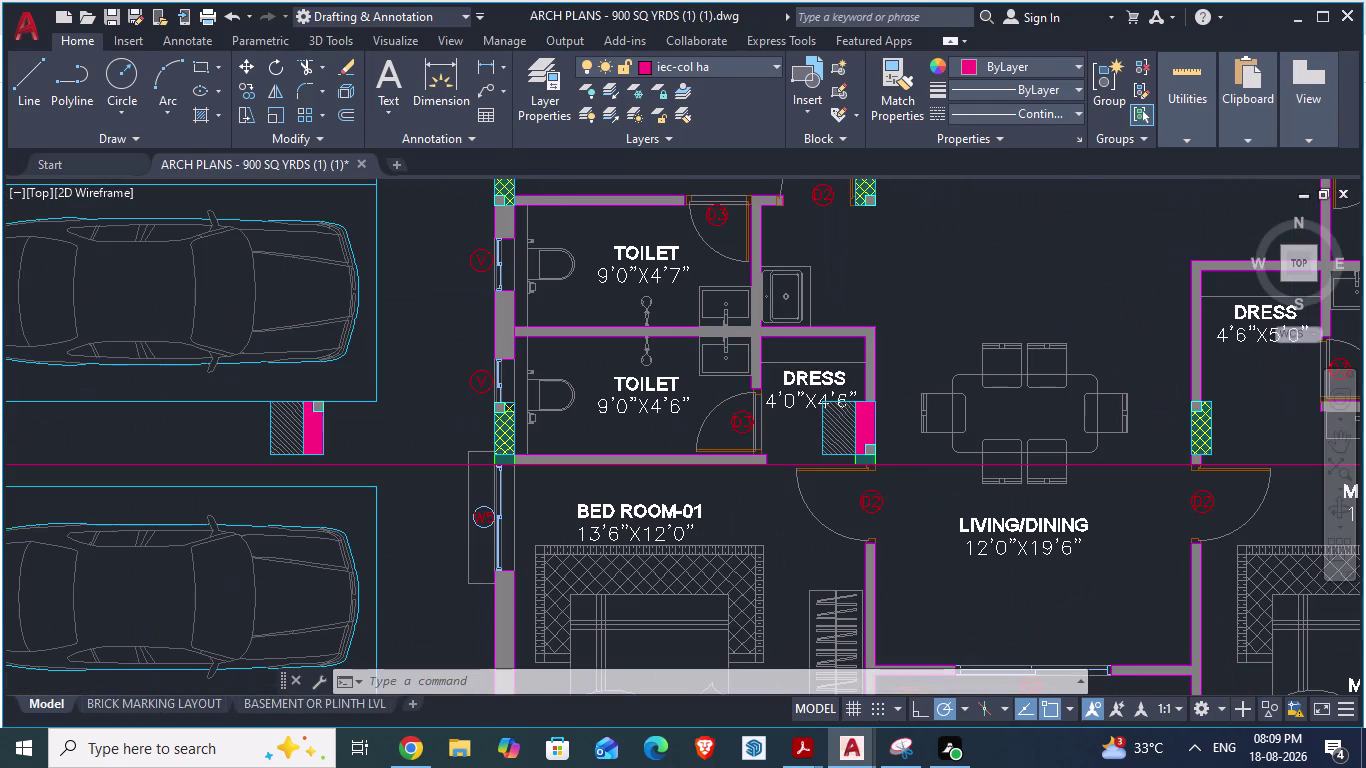
key(alt+Tab)
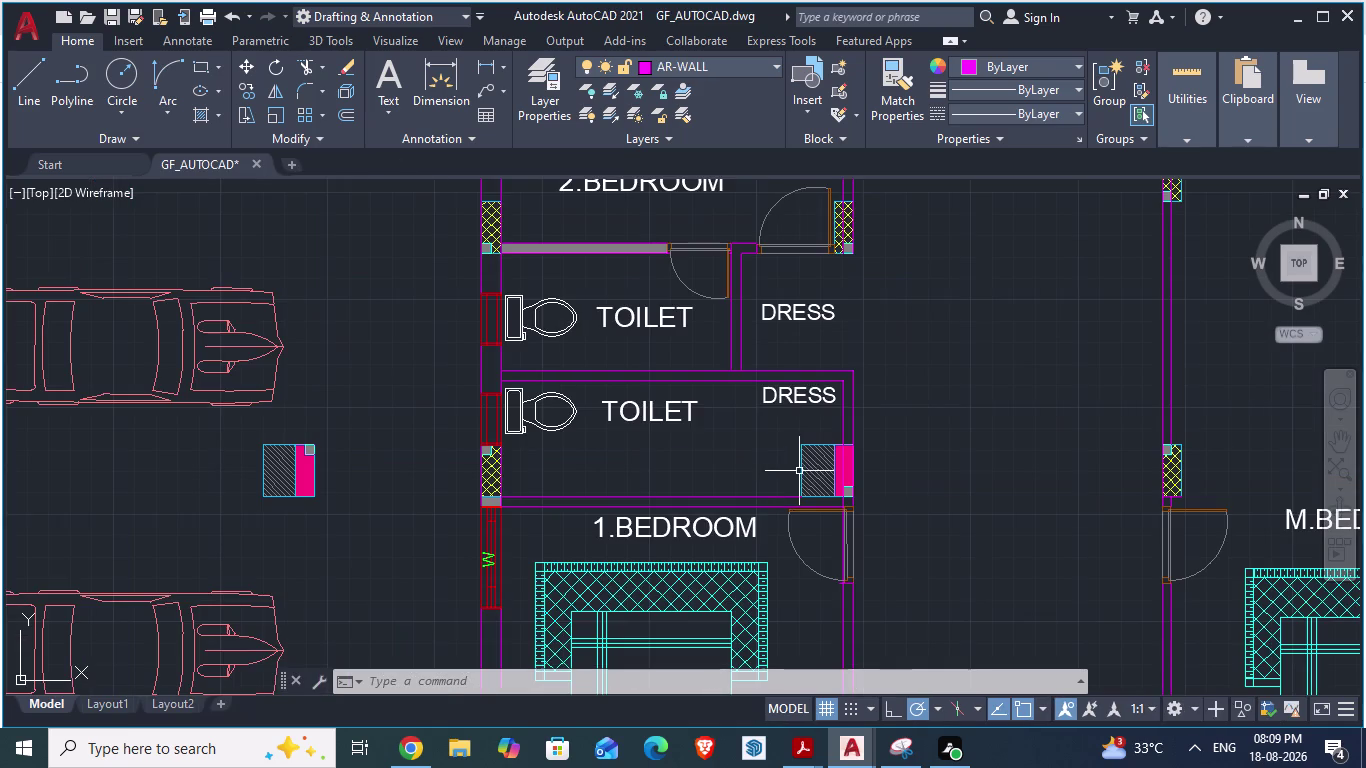
key(alt+Tab)
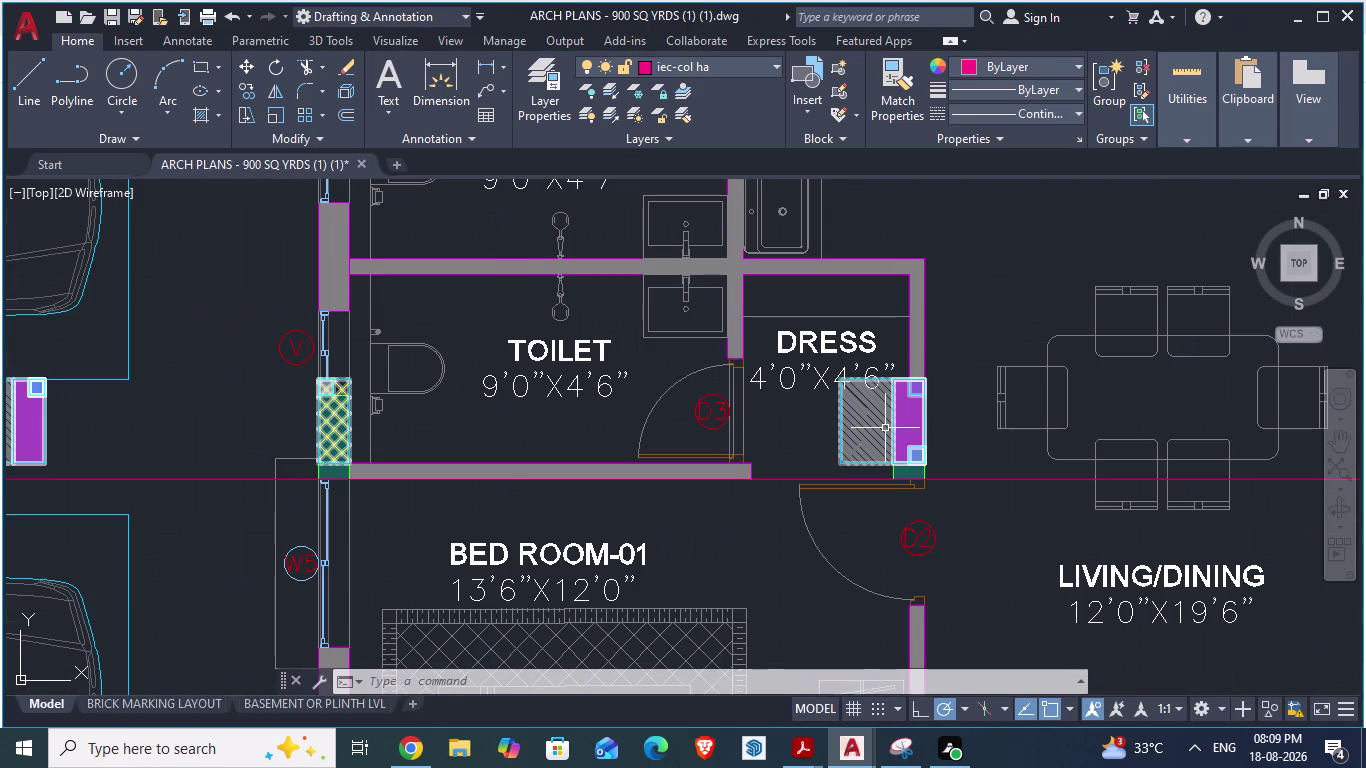
Switch to GF_AUTOCAD.dwg and zoom in on the toilets and dress rooms above 1.BEDROOM.
key(alt+Tab)
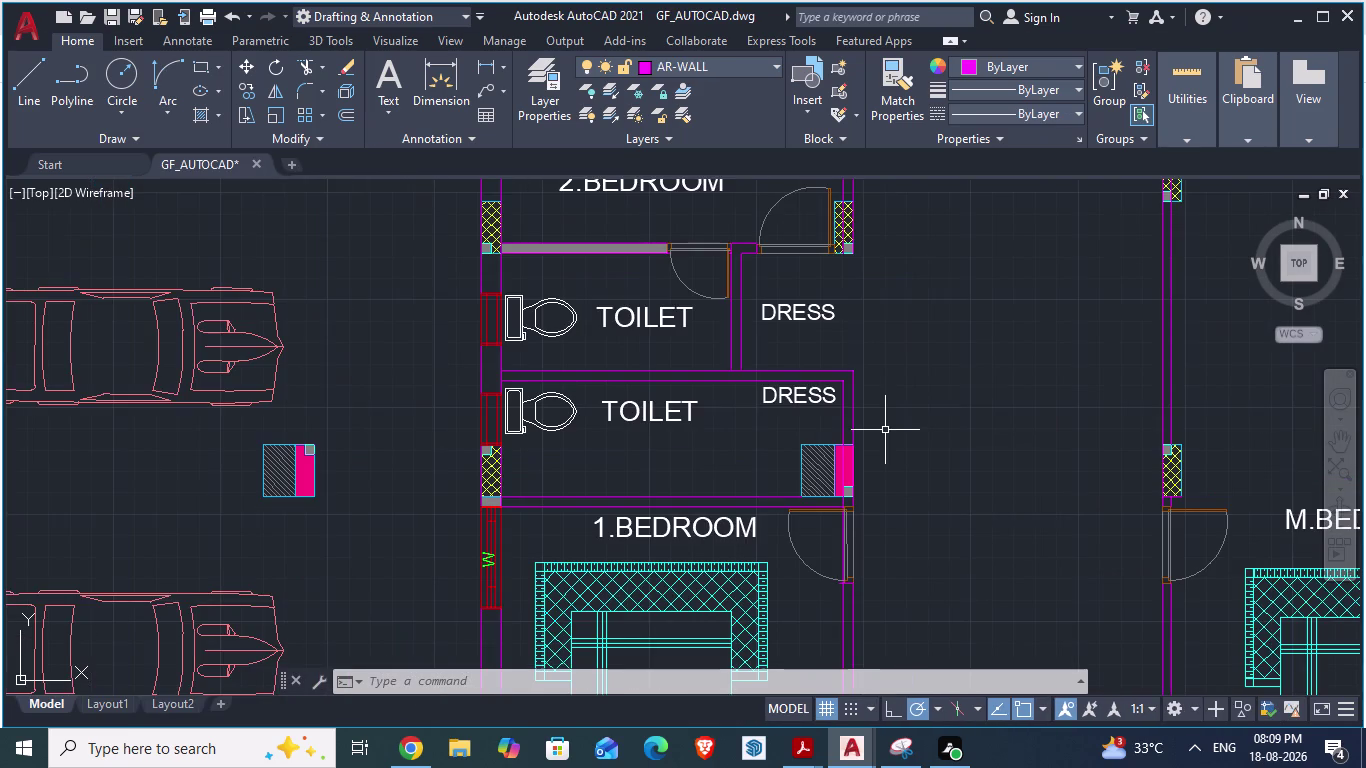
scroll(down, 3)
scroll(down, 3)
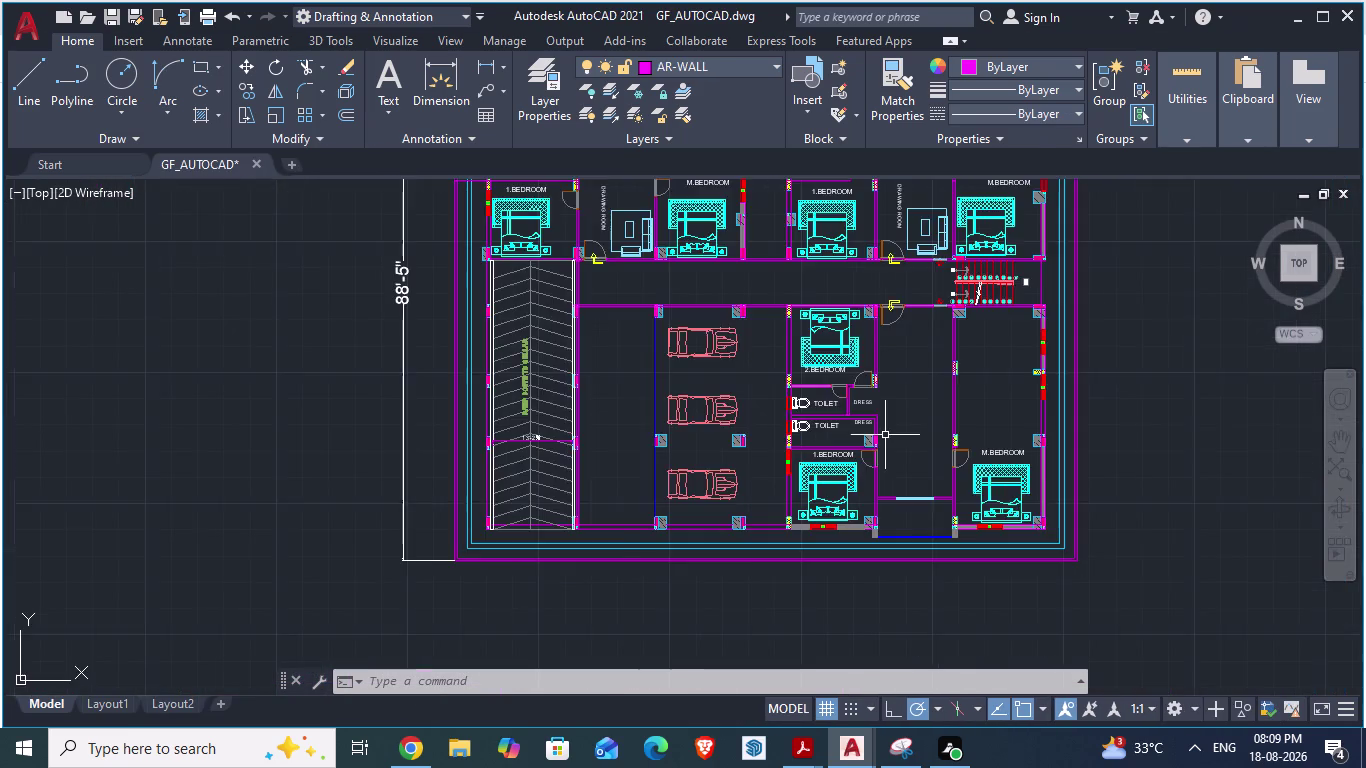
scroll(down, 3)
scroll(up, 3)
scroll(up, 3)
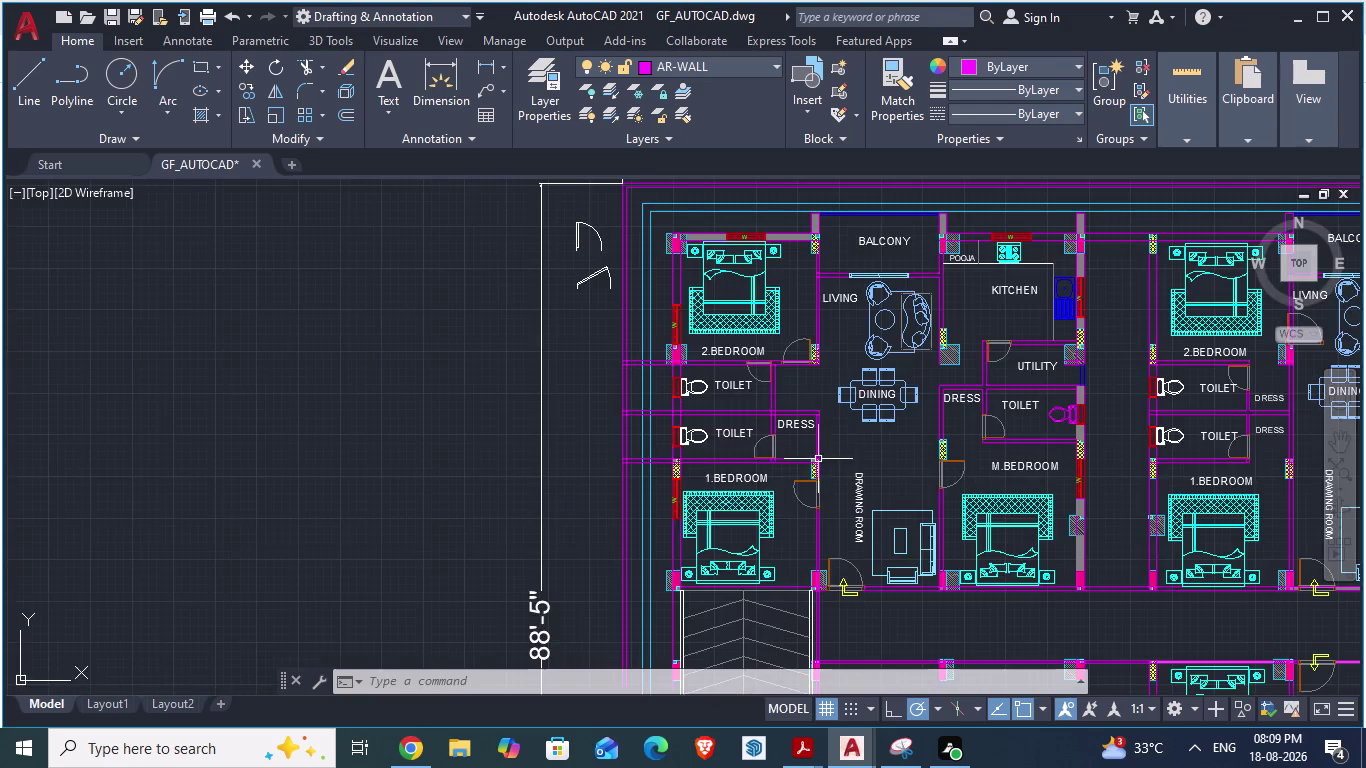
scroll(up, 3)
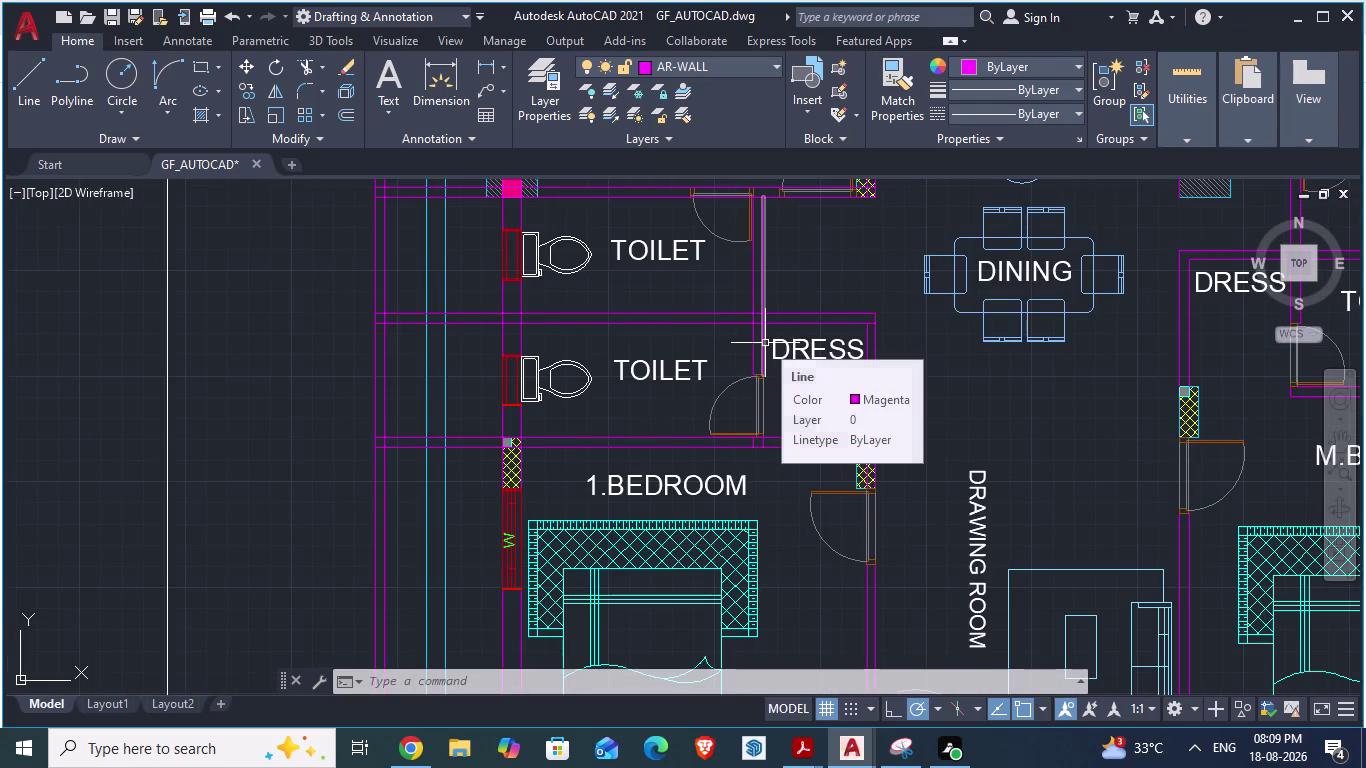
key(alt+Tab)
scroll(down, 3)
scroll(down, 3)
scroll(down, 3)
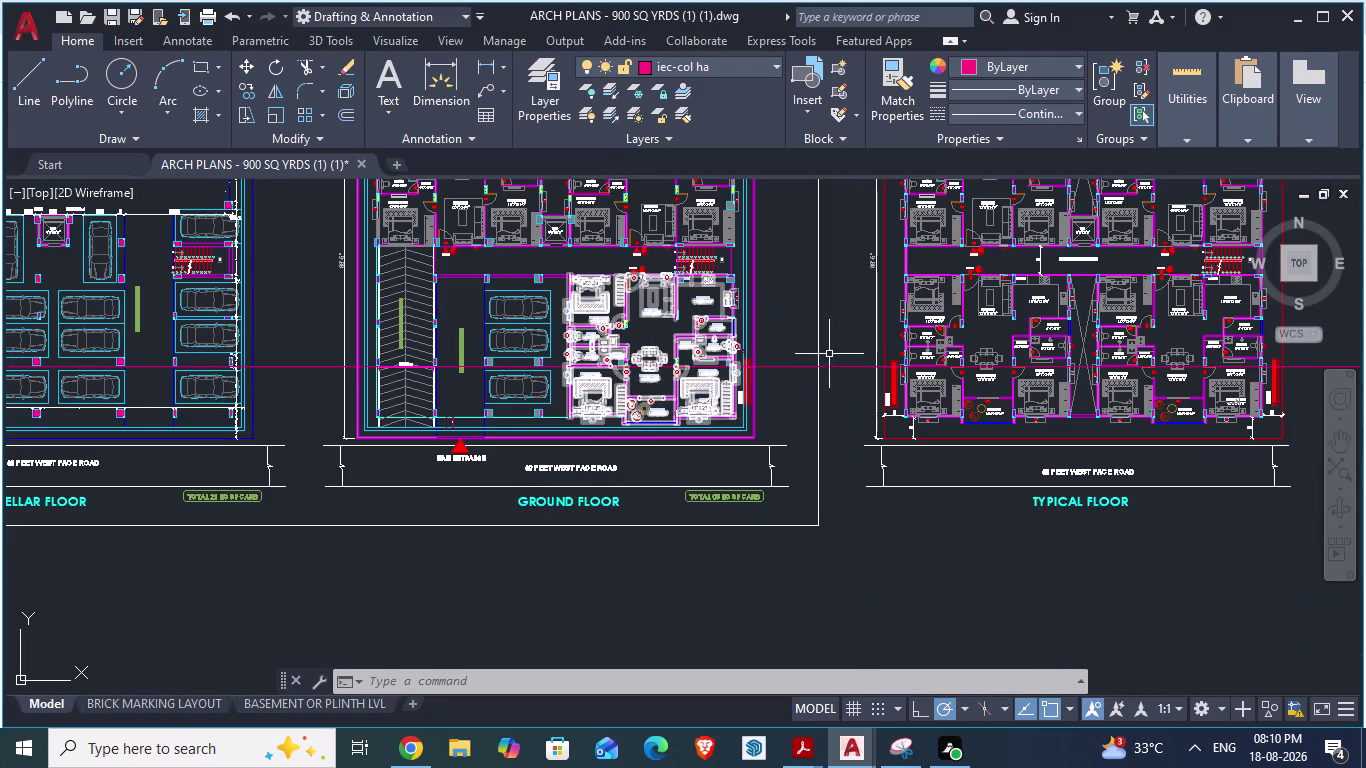
key(alt+Tab)
scroll(down, 3)
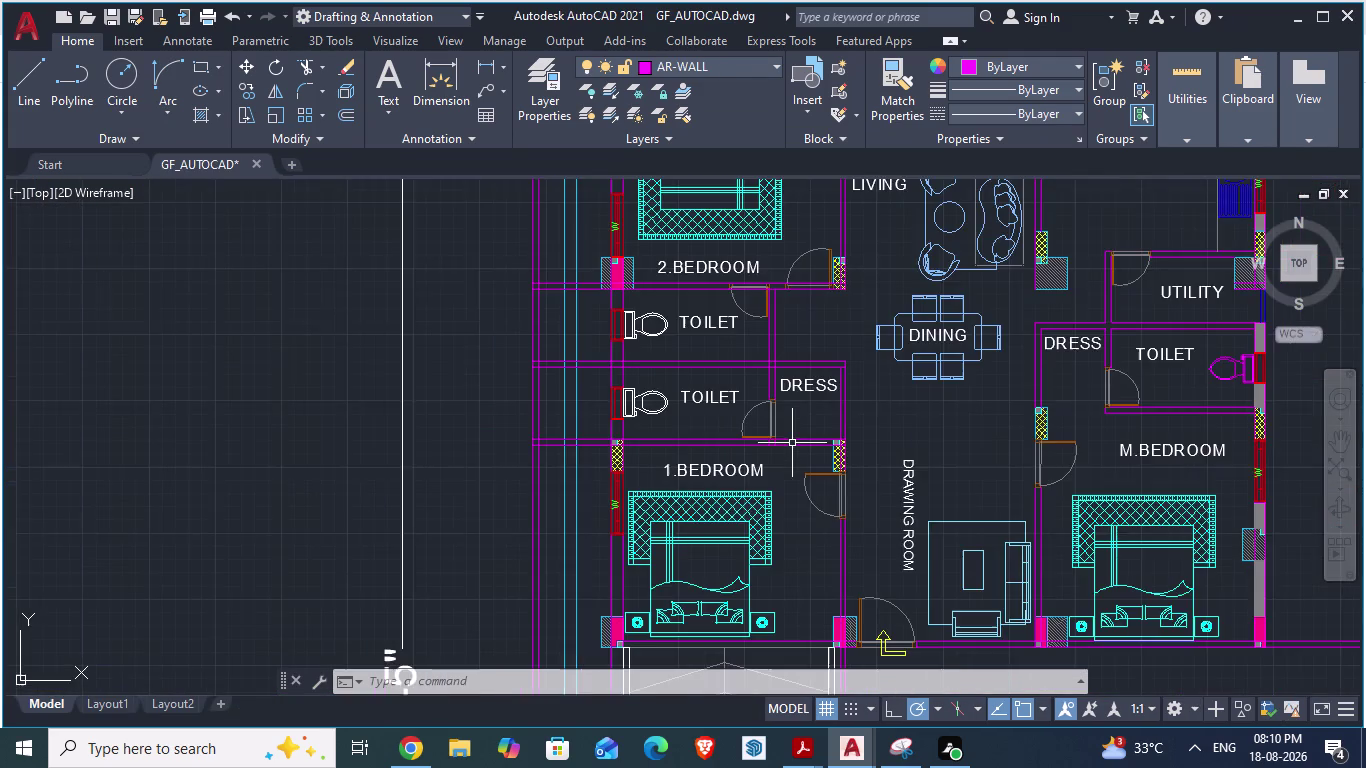
scroll(down, 3)
scroll(down, 3)
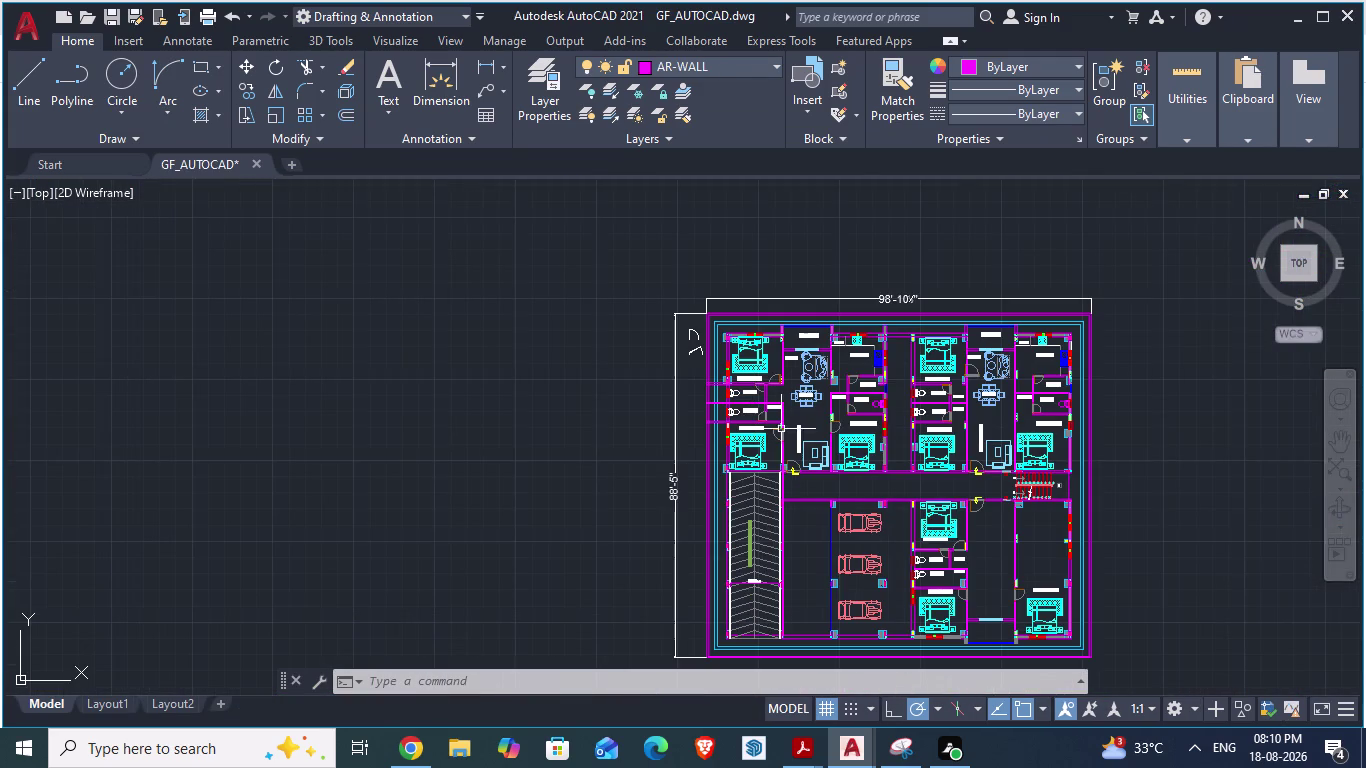
scroll(up, 3)
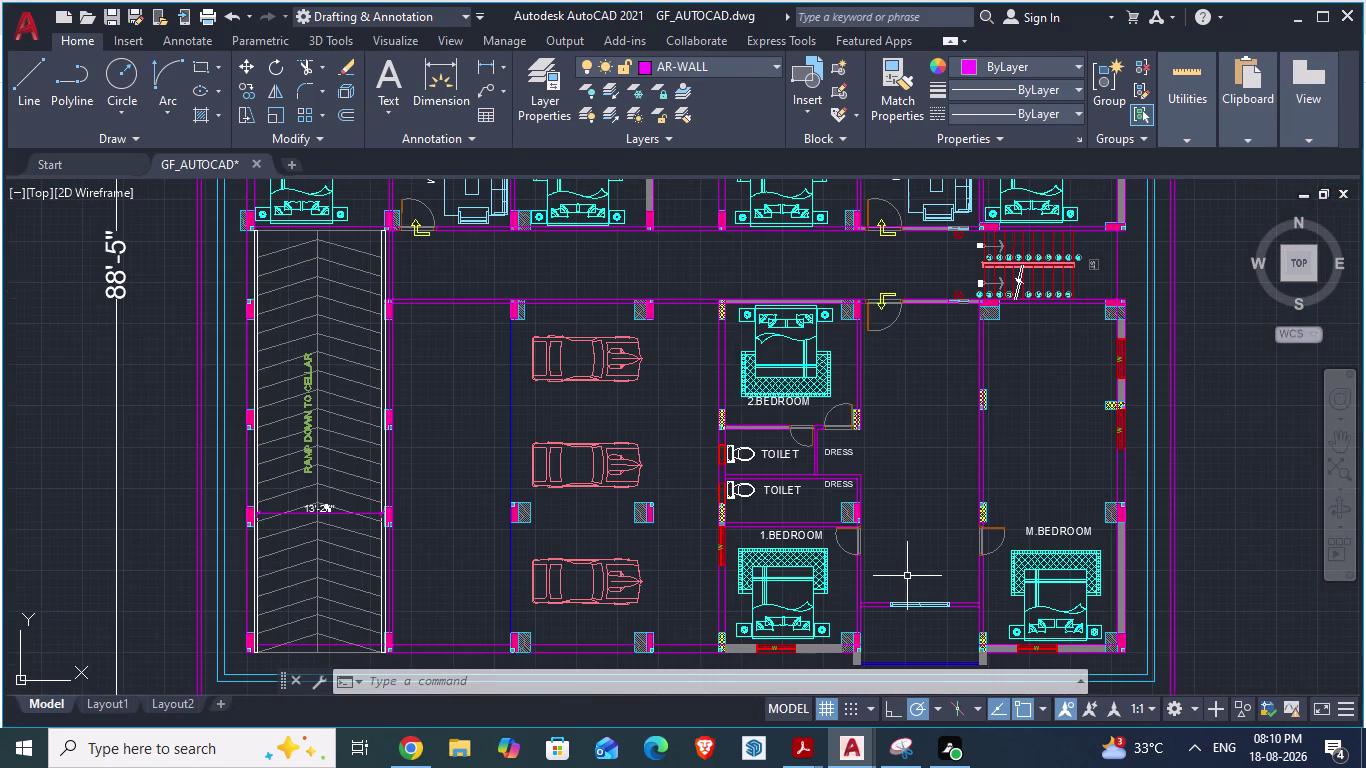
scroll(up, 3)
scroll(up, 3)
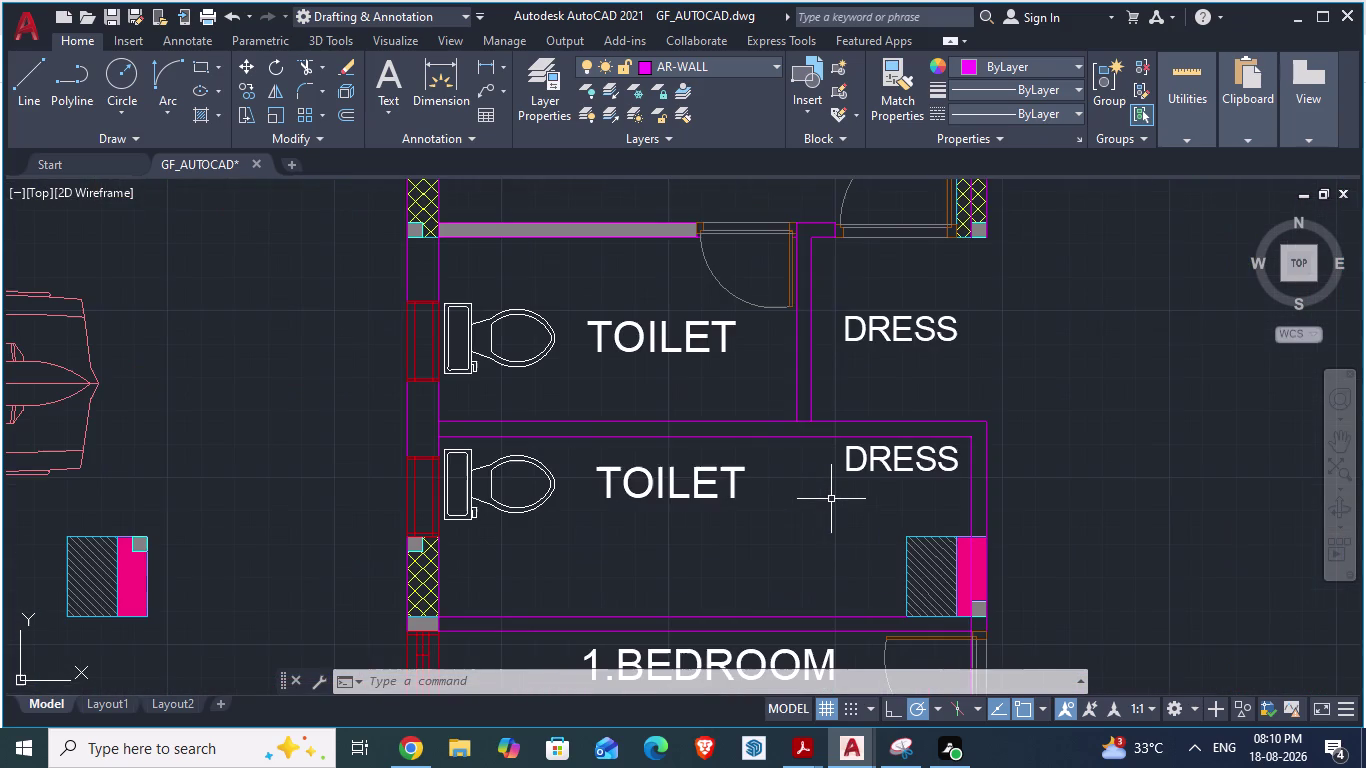
Extend both dress-room partition lines down to the 1.BEDROOM wall.
key(e)
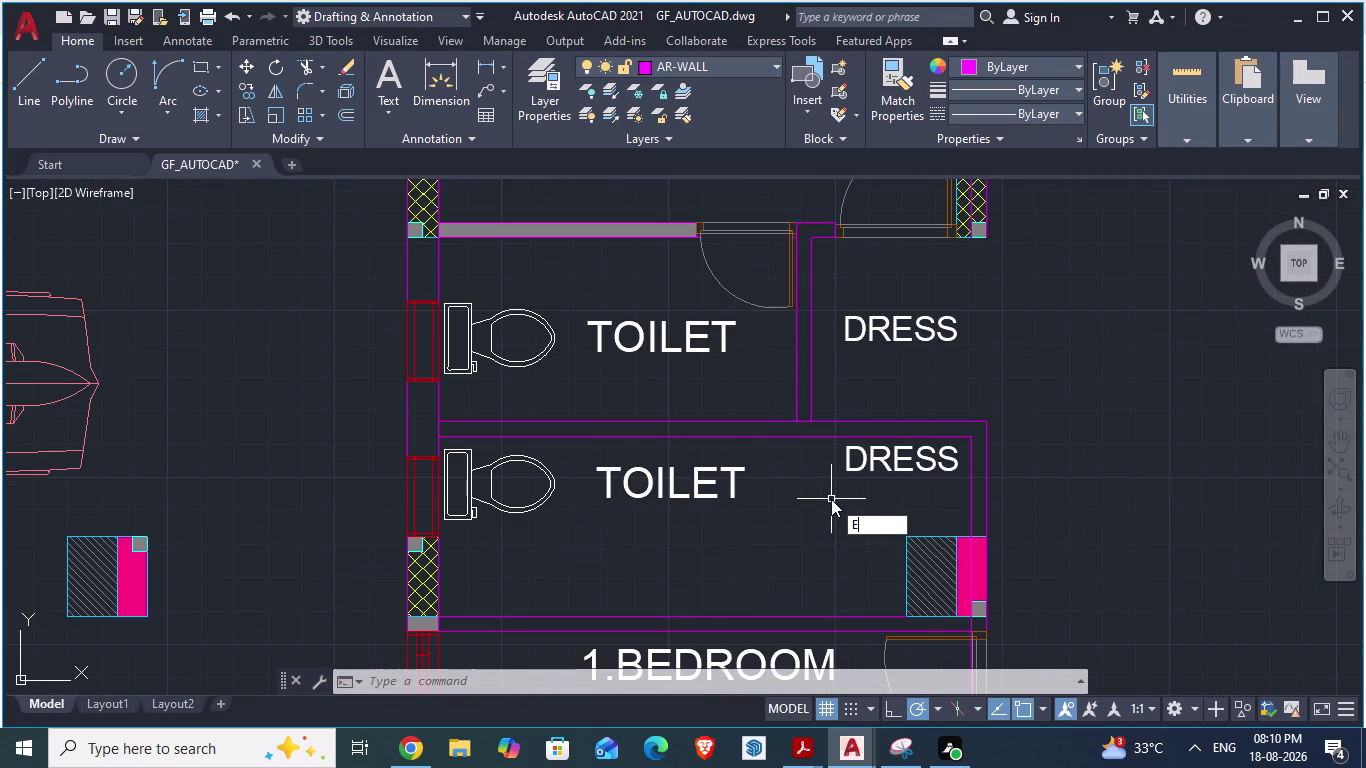
key(x)
key(Return)
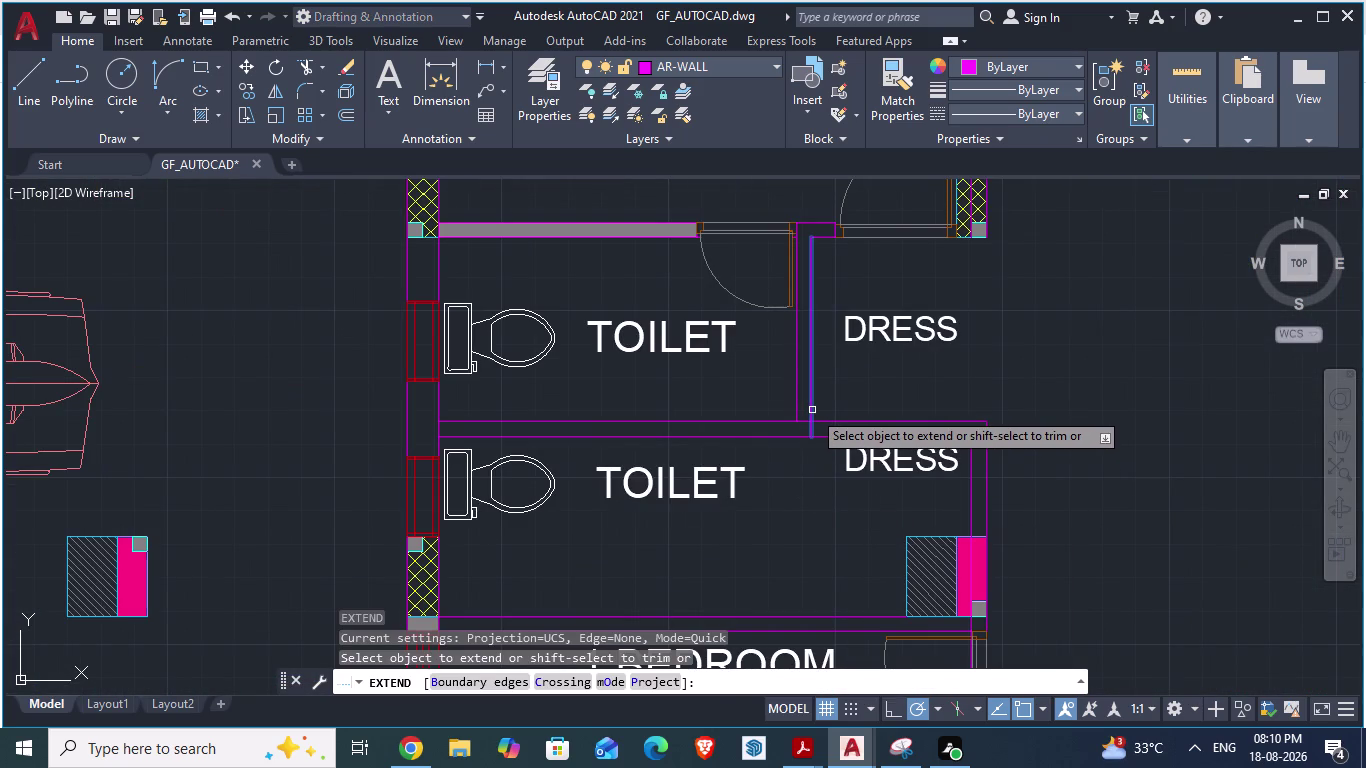
click(812, 410)
click(794, 410)
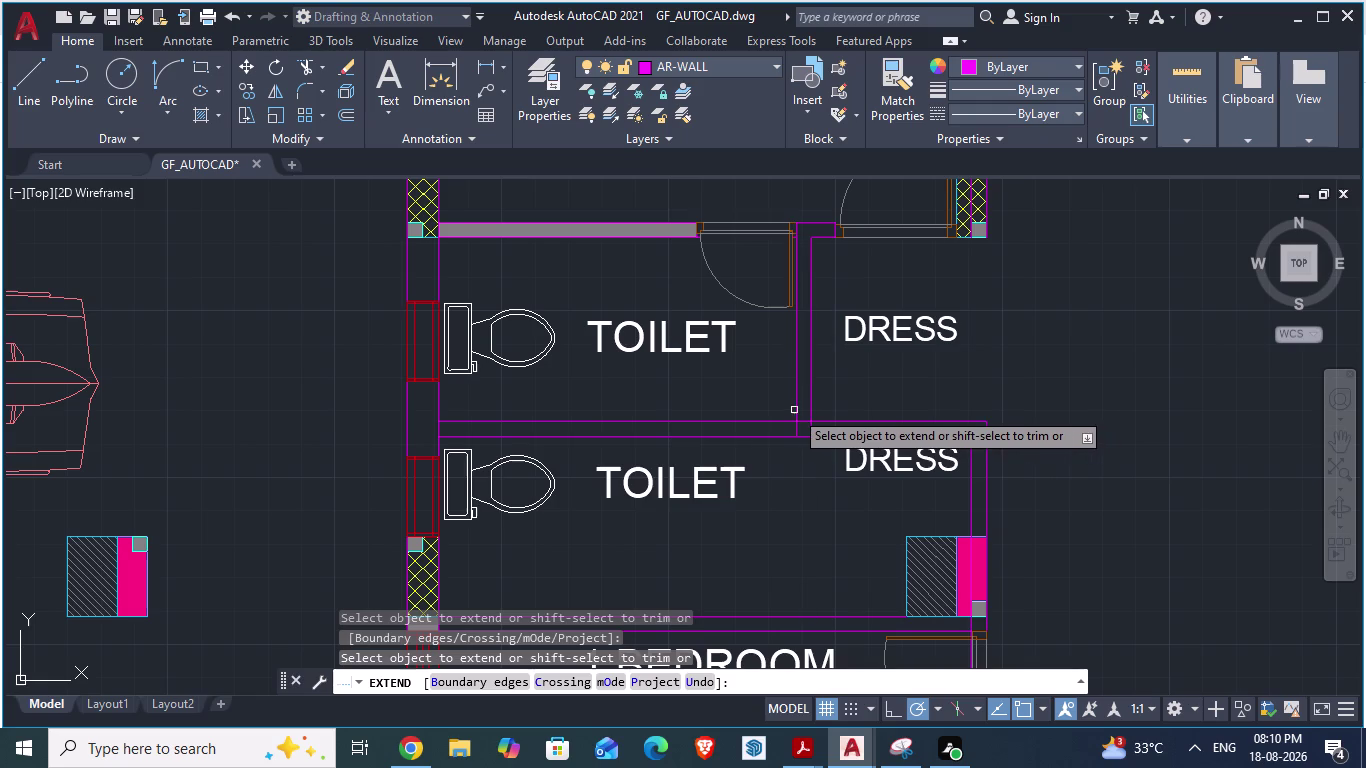
click(794, 436)
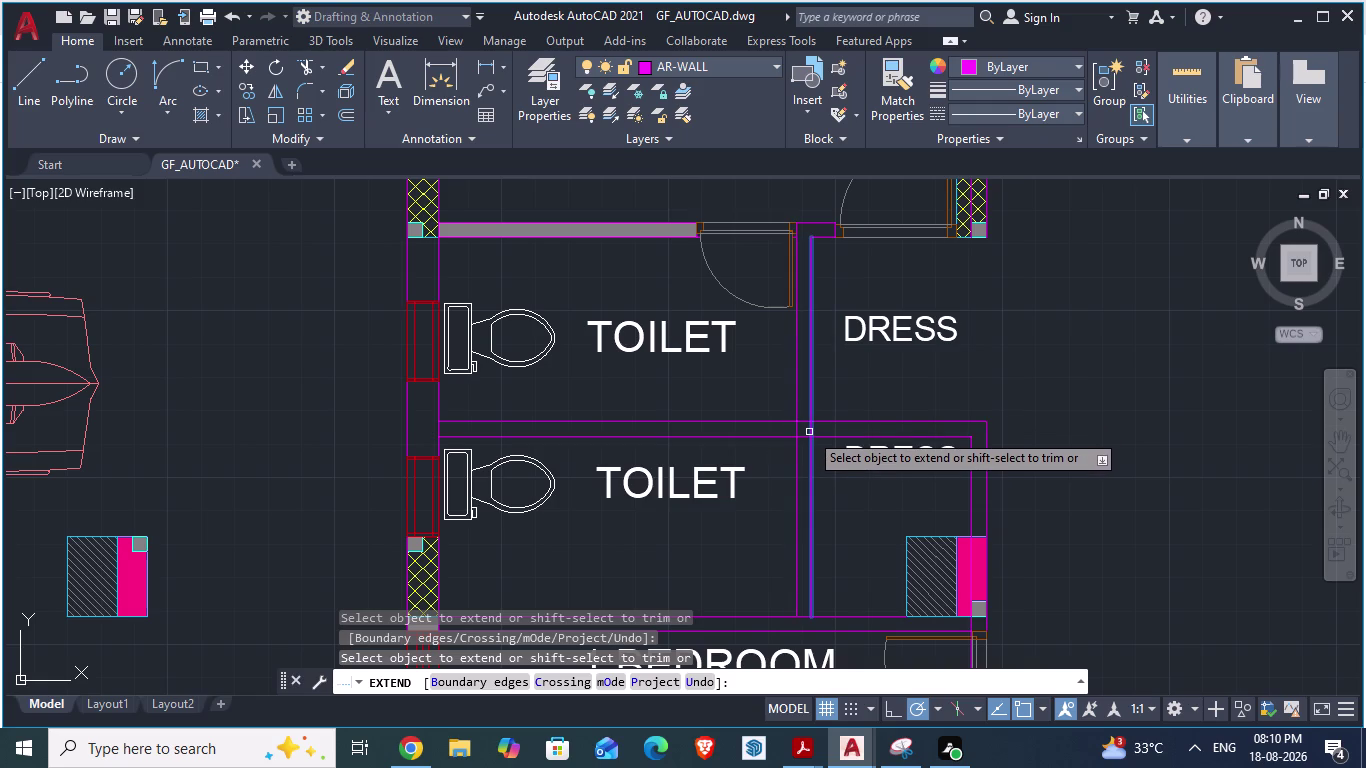
click(809, 428)
scroll(down, 3)
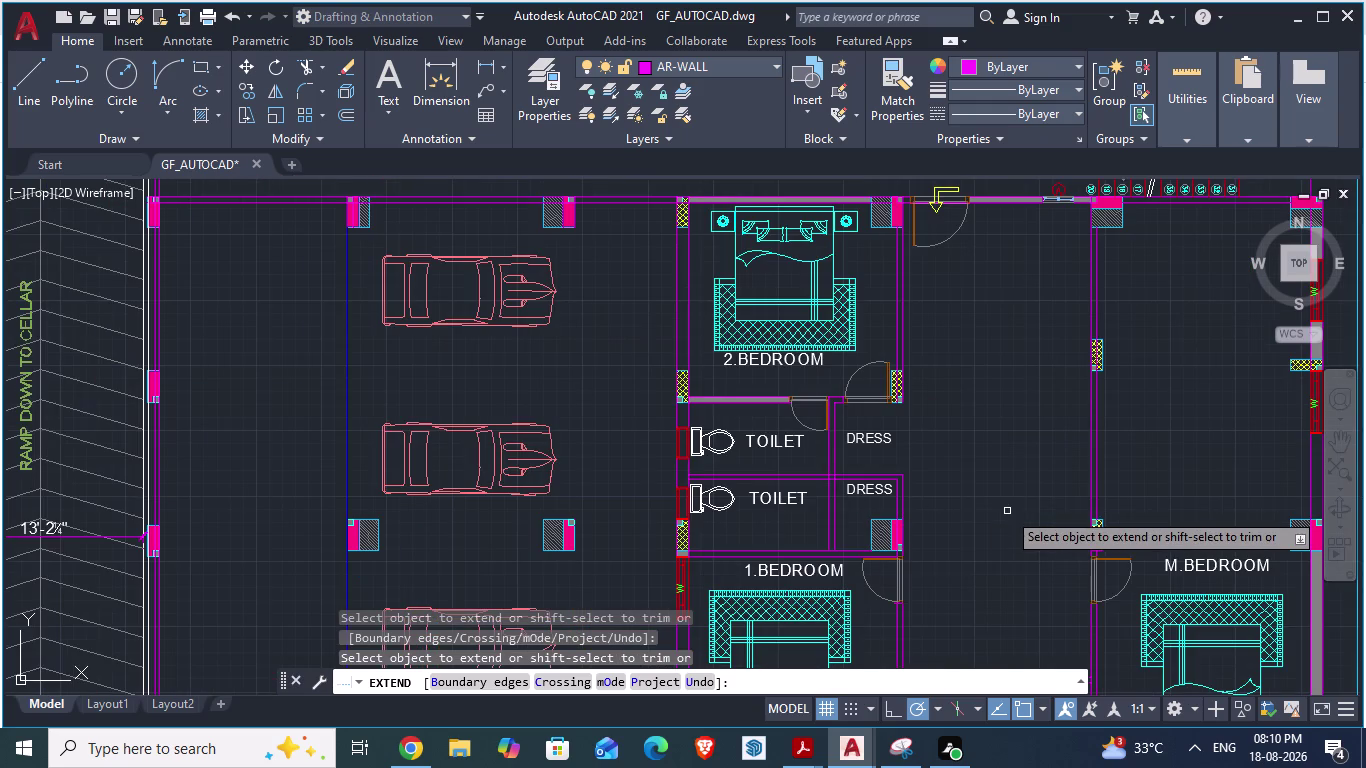
Save GF_AUTOCAD and bring up the ARCH PLANS reference.
key(ctrl+s)
scroll(up, 3)
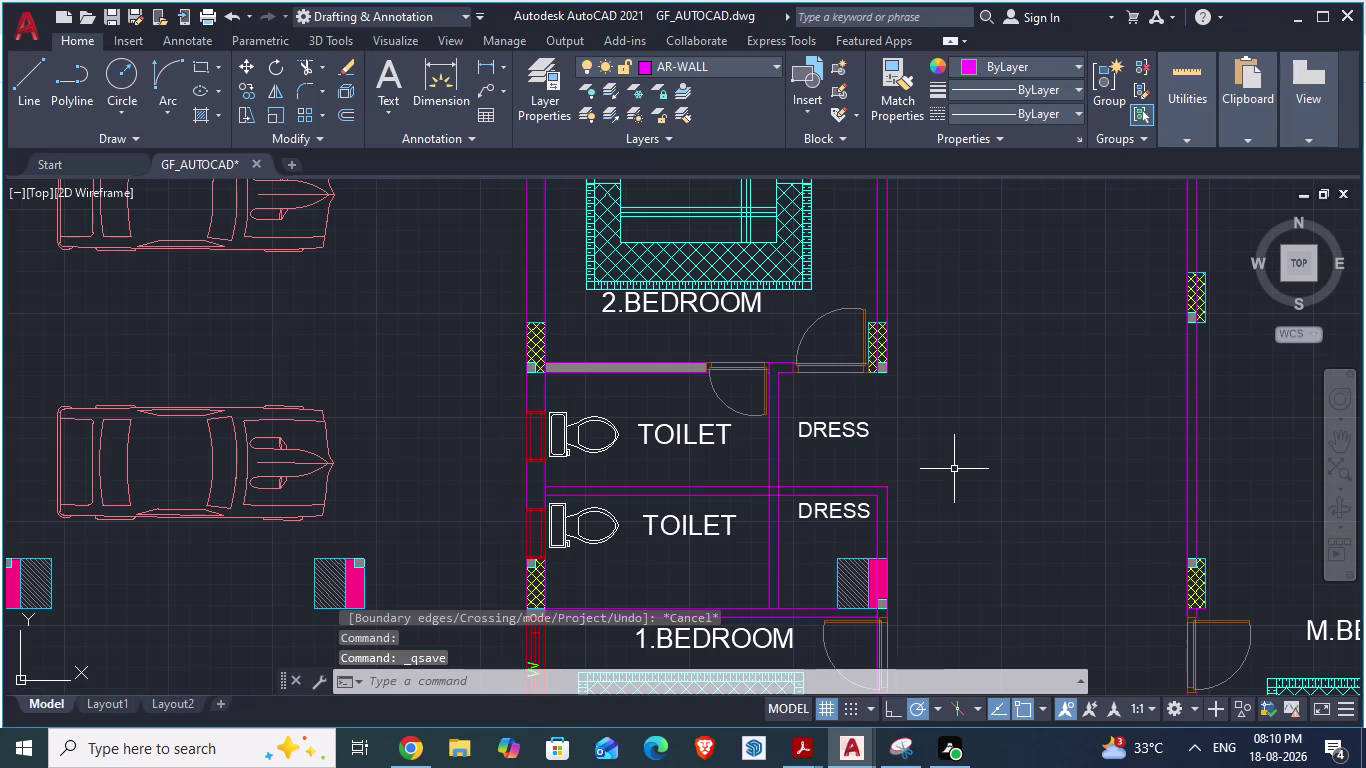
key(alt+grave)
key(alt+grave)
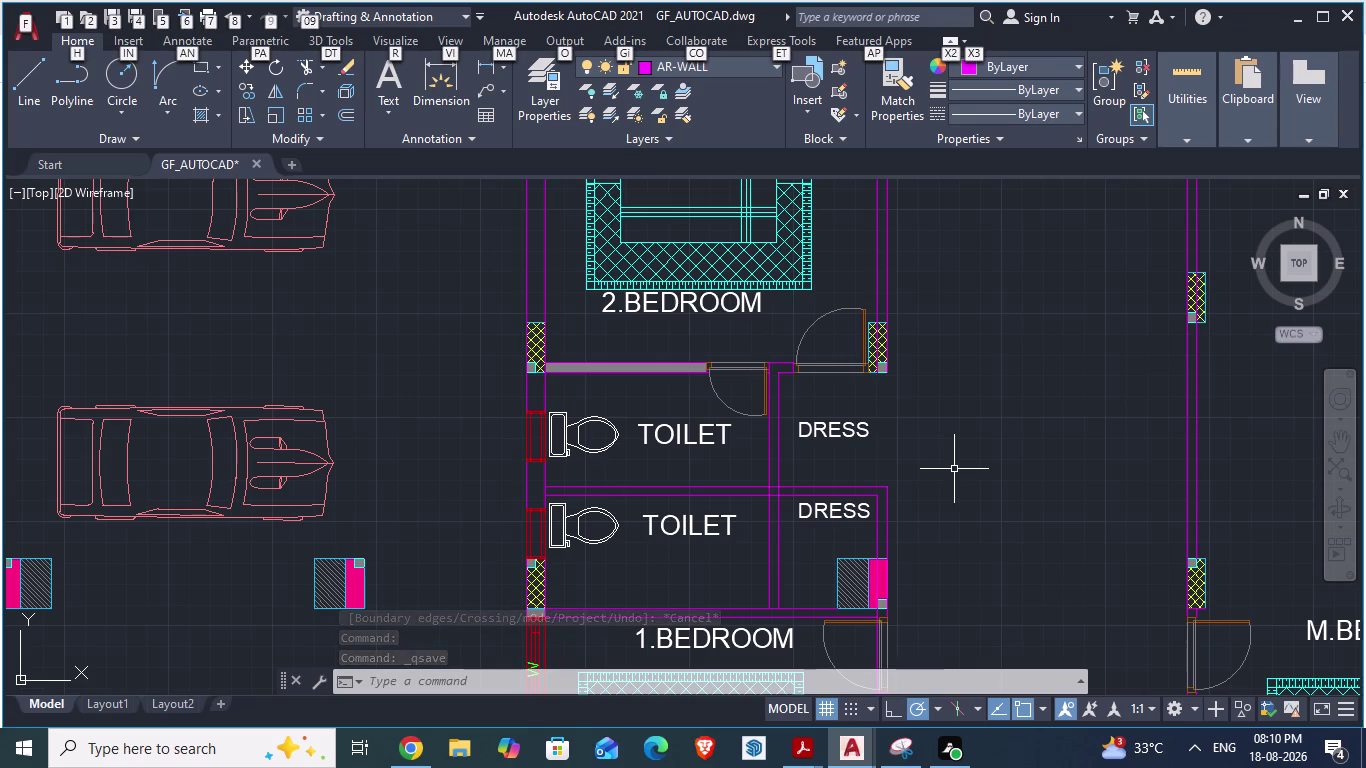
key(alt+Tab)
scroll(down, 3)
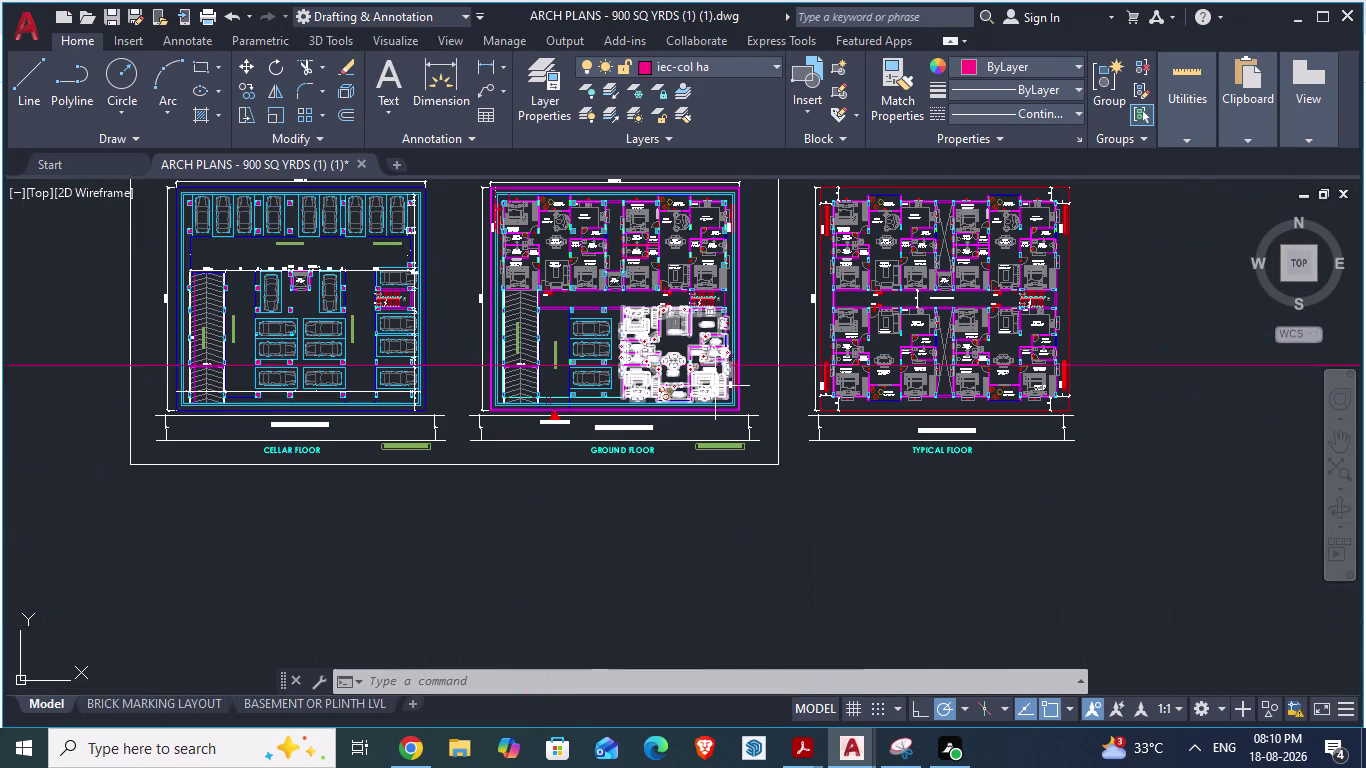
Delete the stray long horizontal line crossing the ARCH PLANS drawing.
scroll(up, 3)
scroll(up, 3)
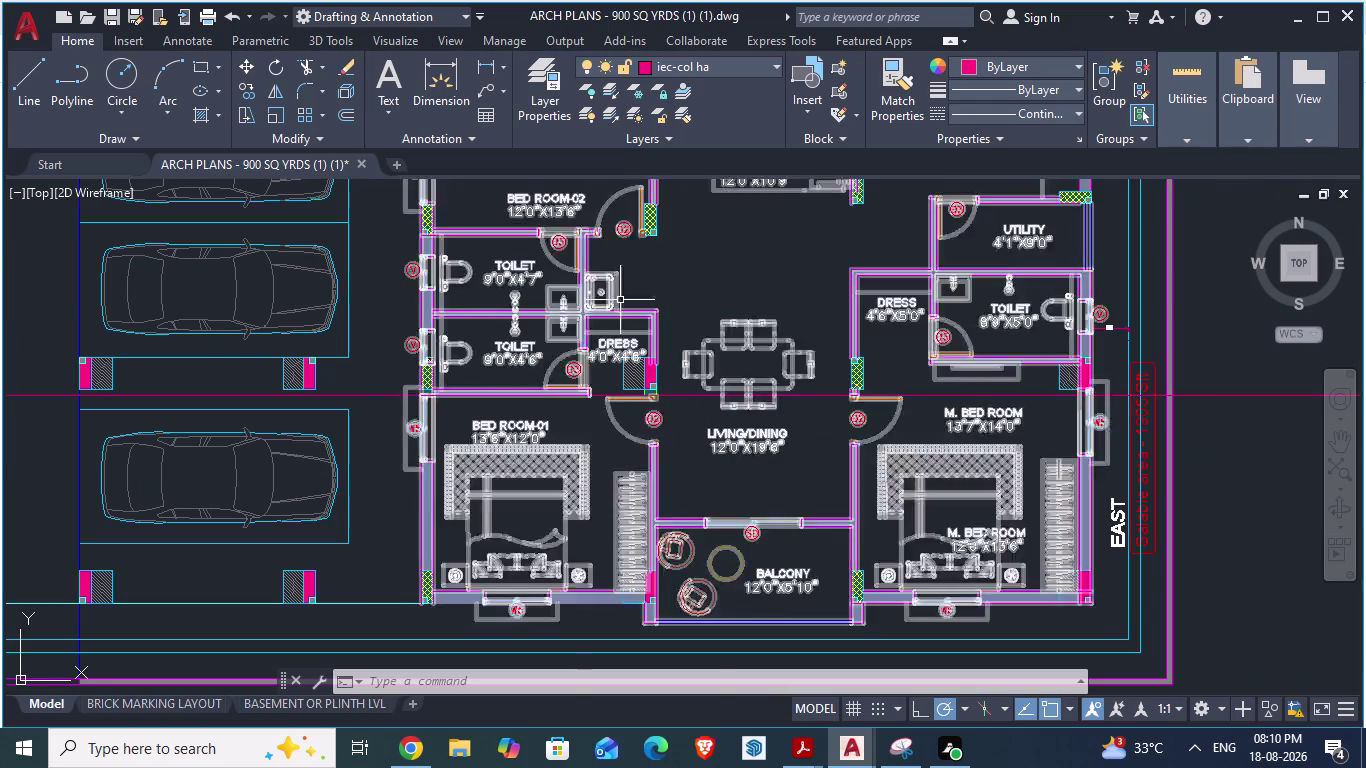
scroll(up, 3)
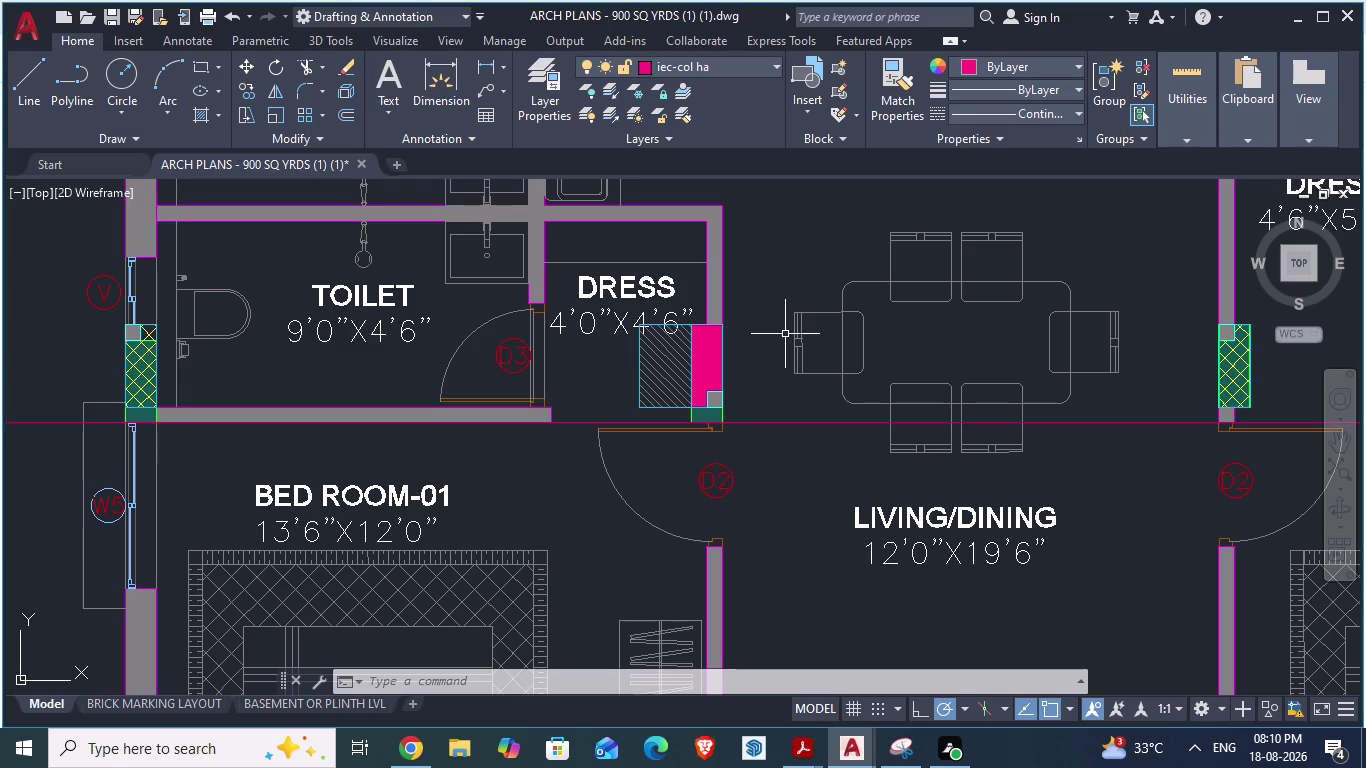
key(Escape)
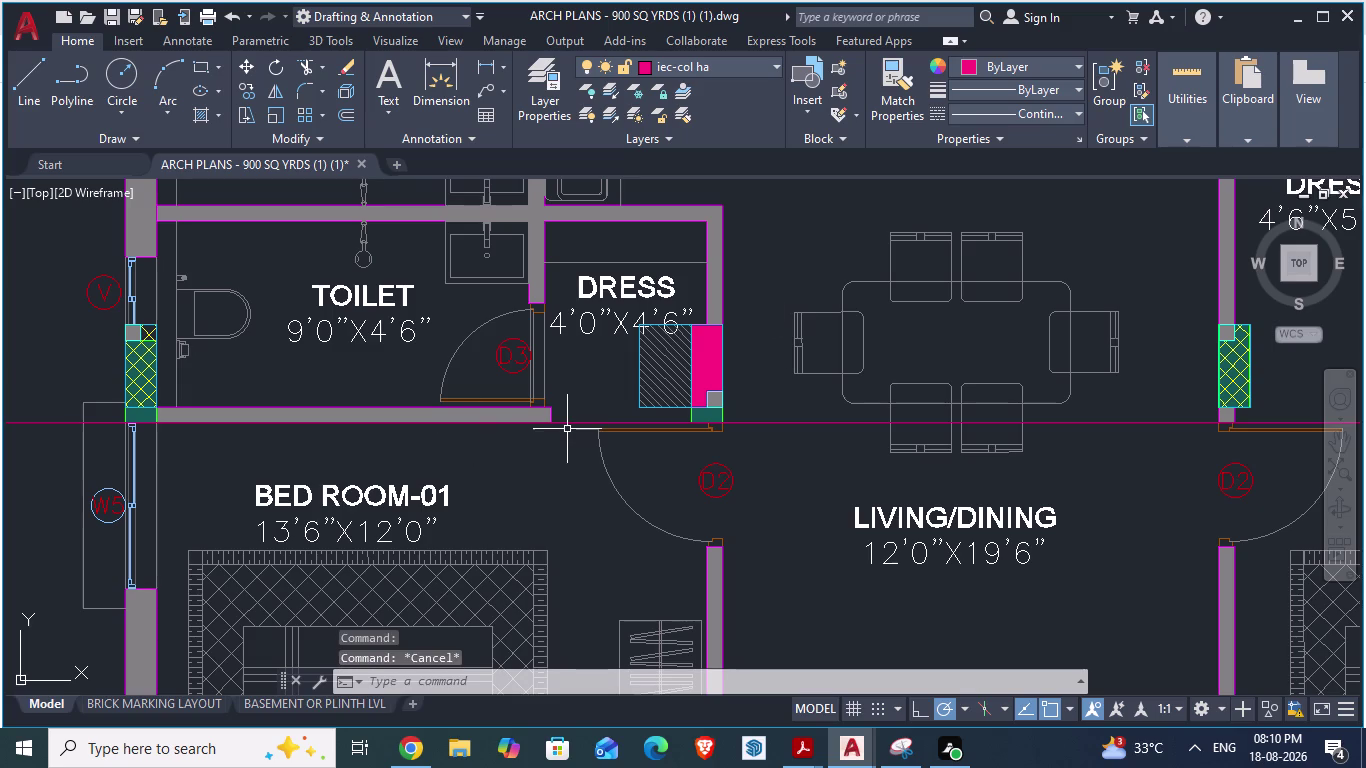
click(567, 423)
key(Delete)
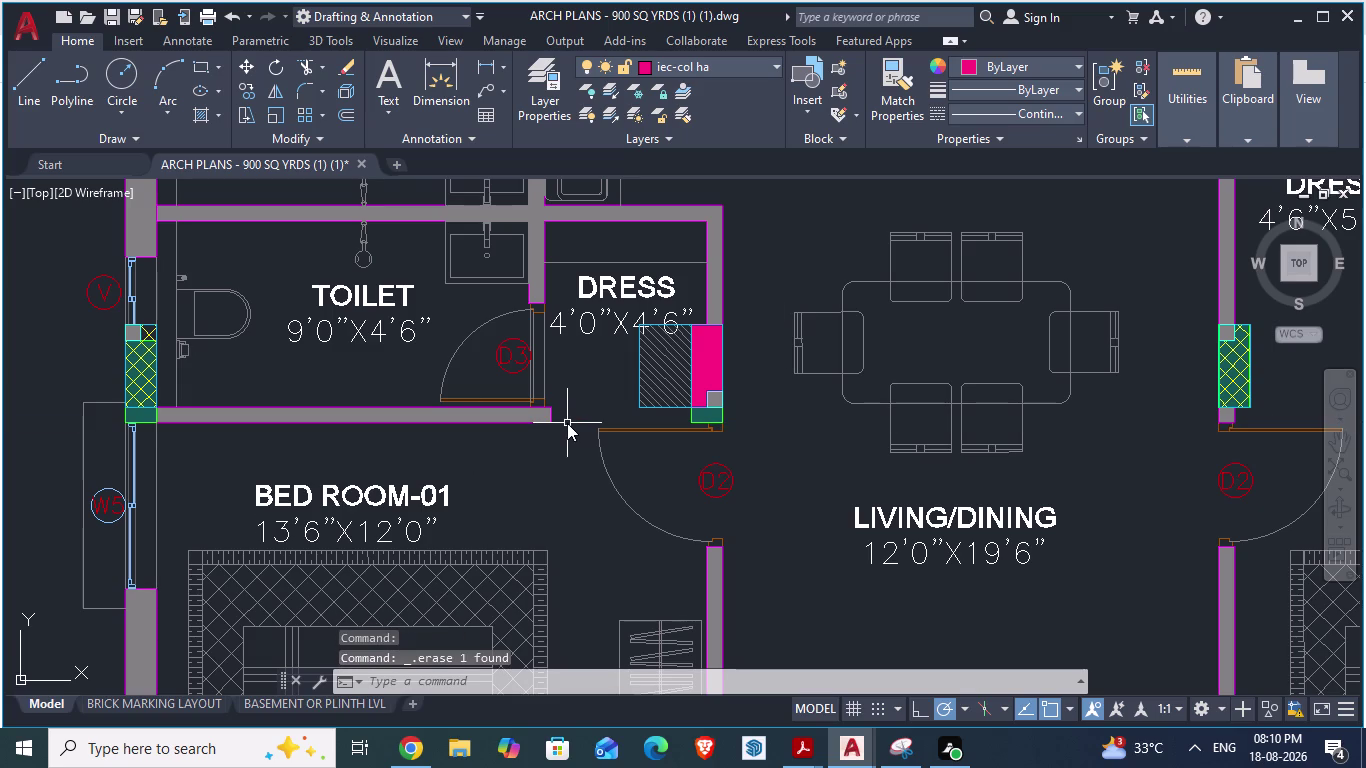
Compare the dress-room layouts by flipping between ARCH PLANS and the ground-floor plan.
scroll(down, 3)
key(alt+Tab)
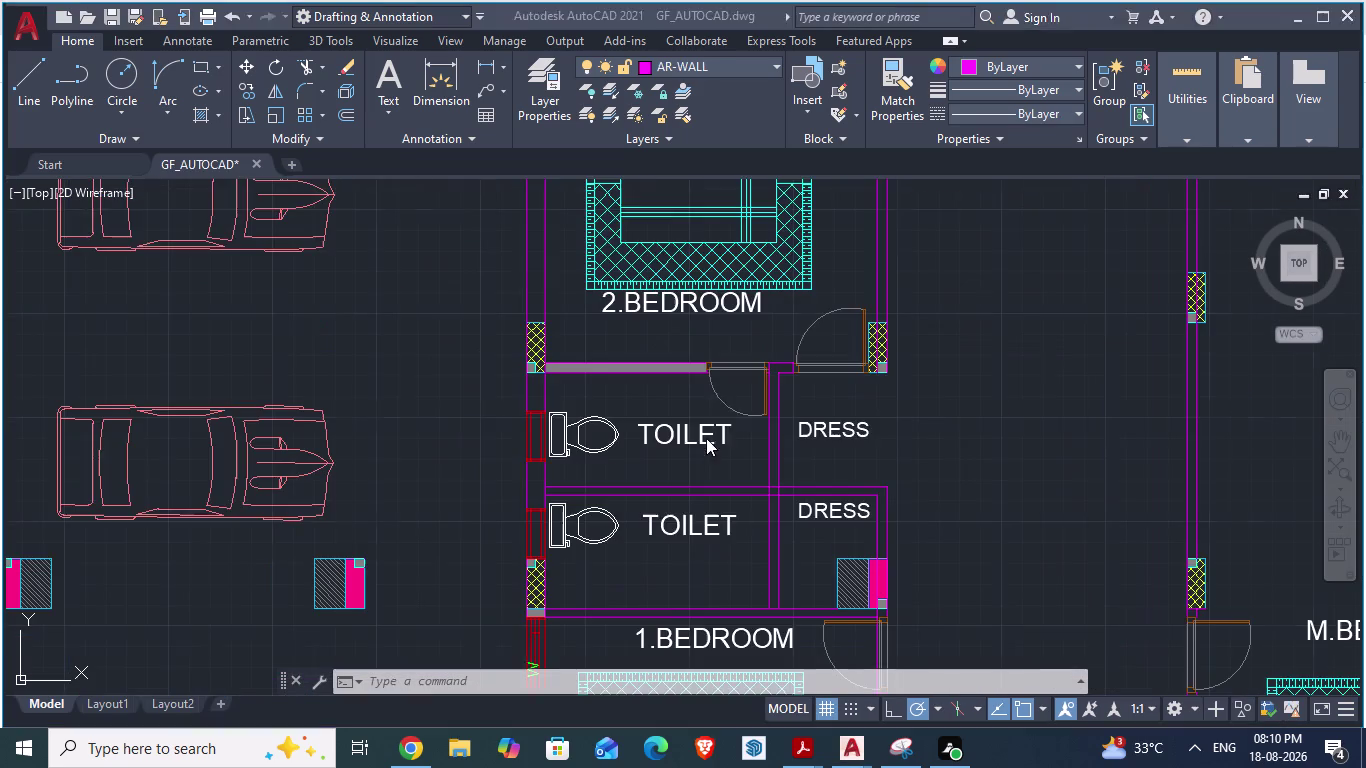
scroll(down, 3)
scroll(up, 3)
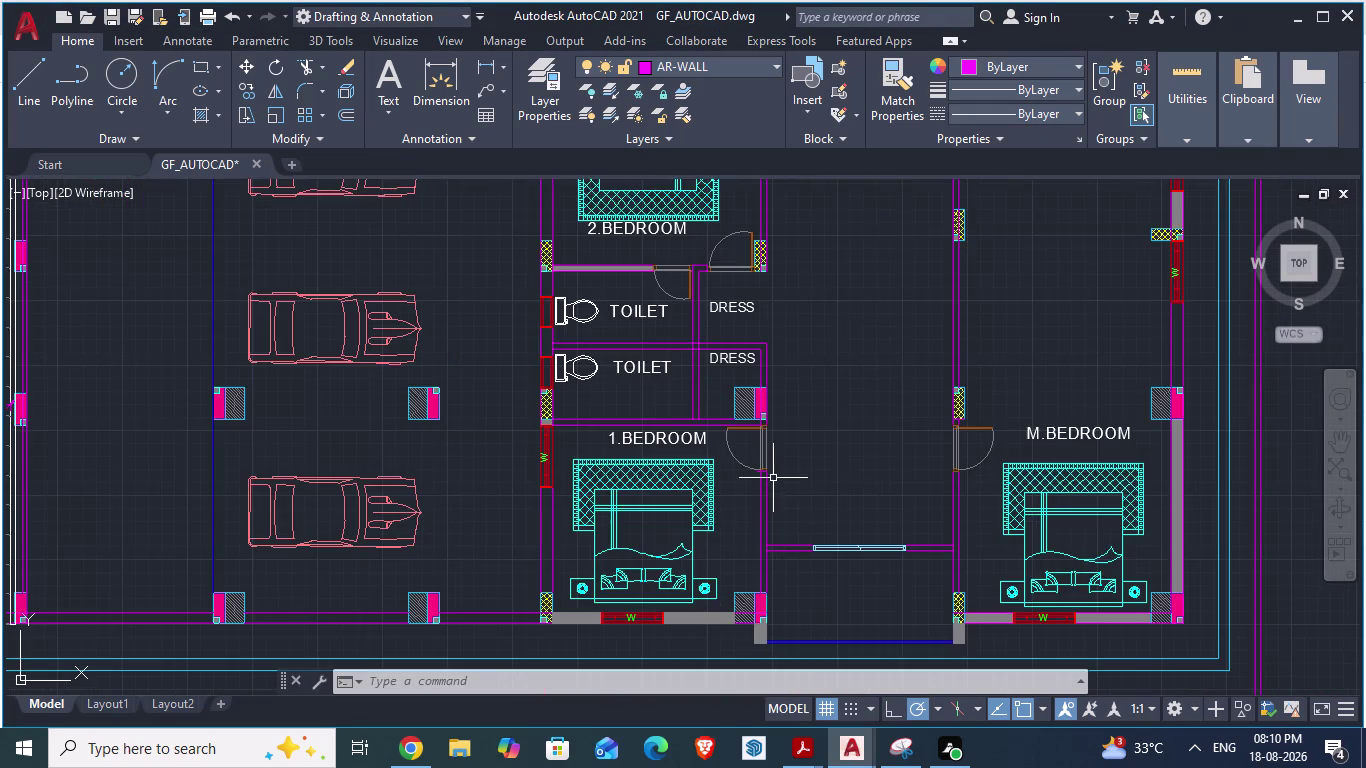
scroll(up, 3)
key(alt+Tab)
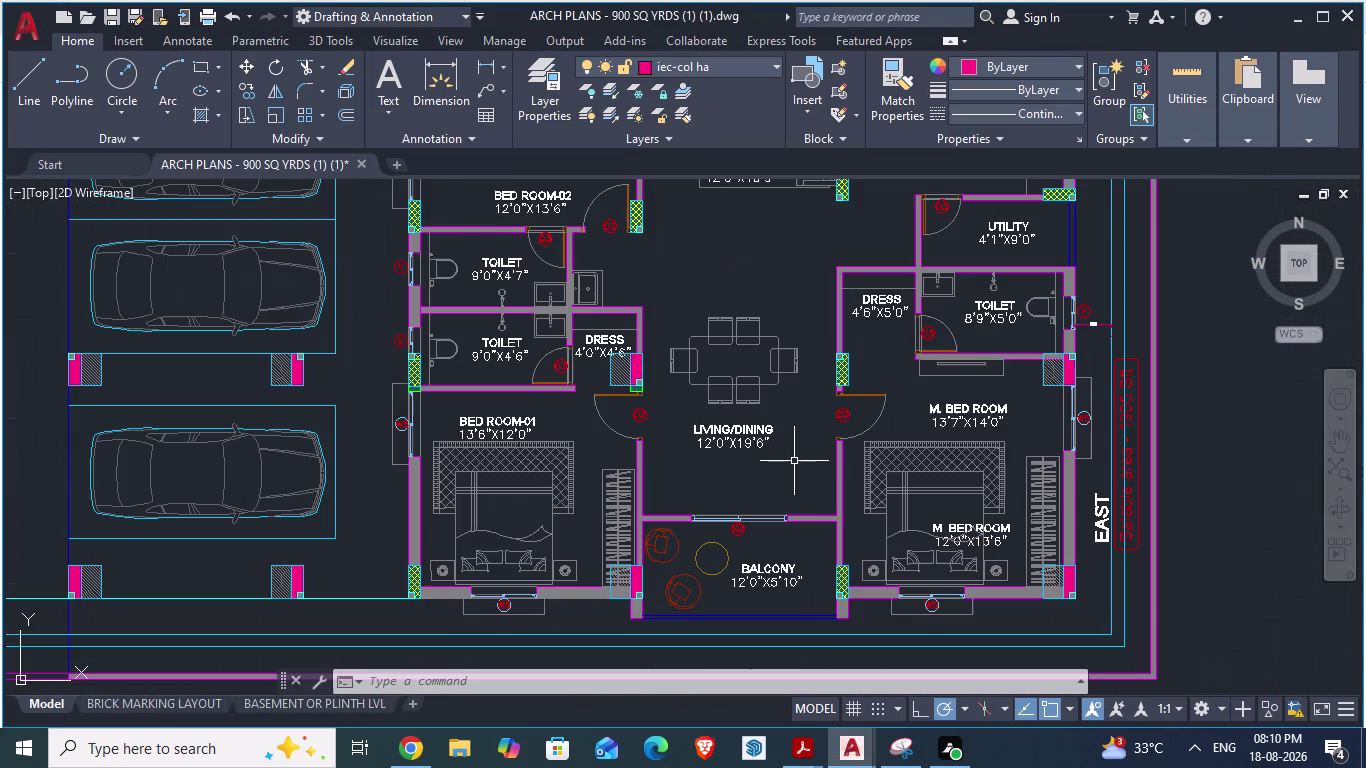
scroll(up, 3)
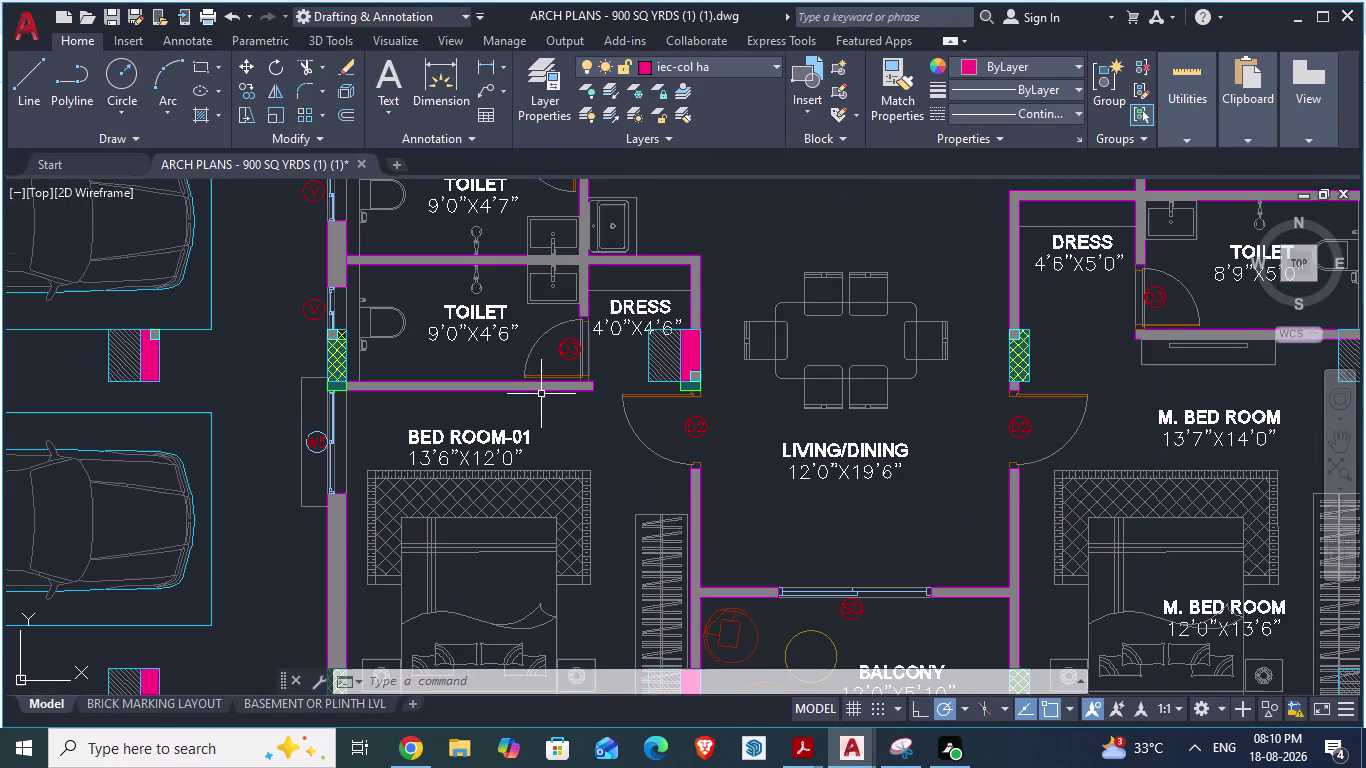
scroll(up, 3)
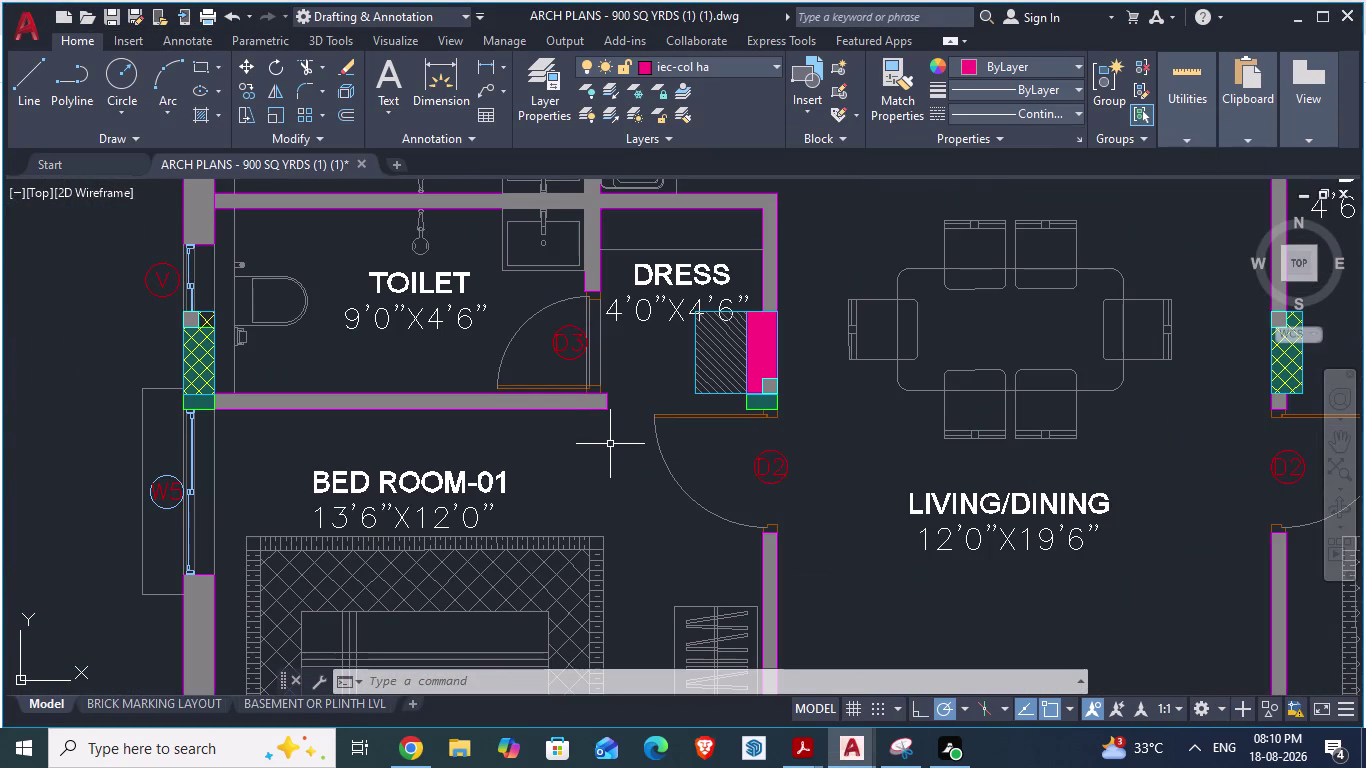
key(alt+Tab)
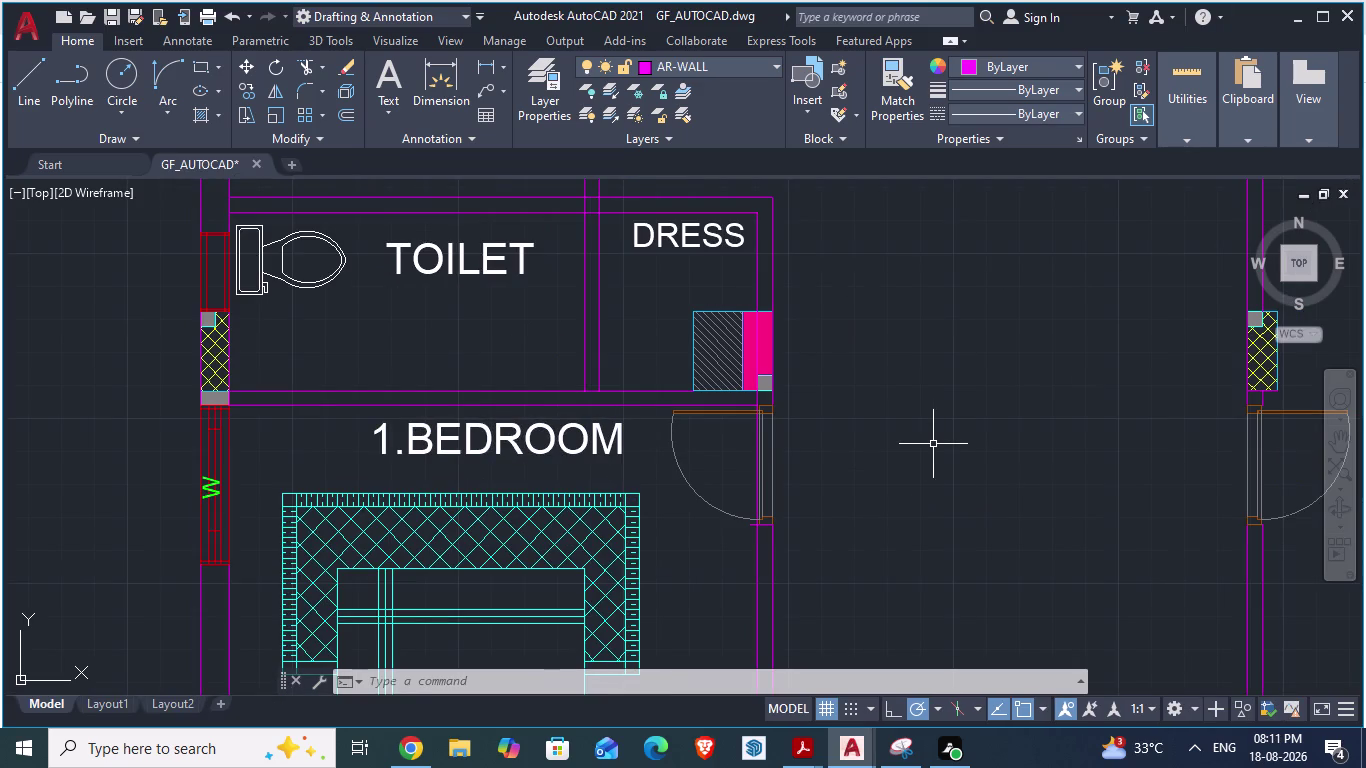
key(alt+Tab)
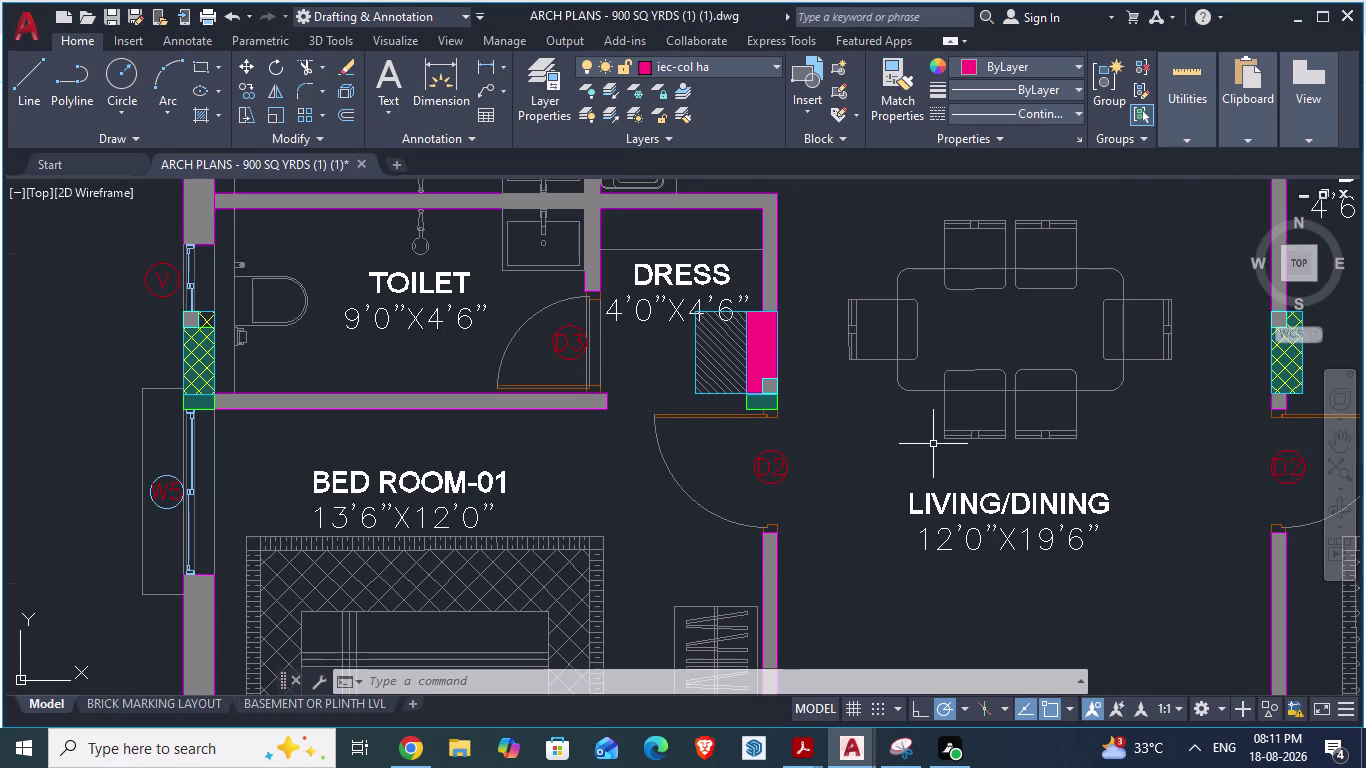
Return to GF_AUTOCAD and zoom in on the lower toilet, dress-room door and 1.BEDROOM.
key(alt+Tab)
key(alt+Tab)
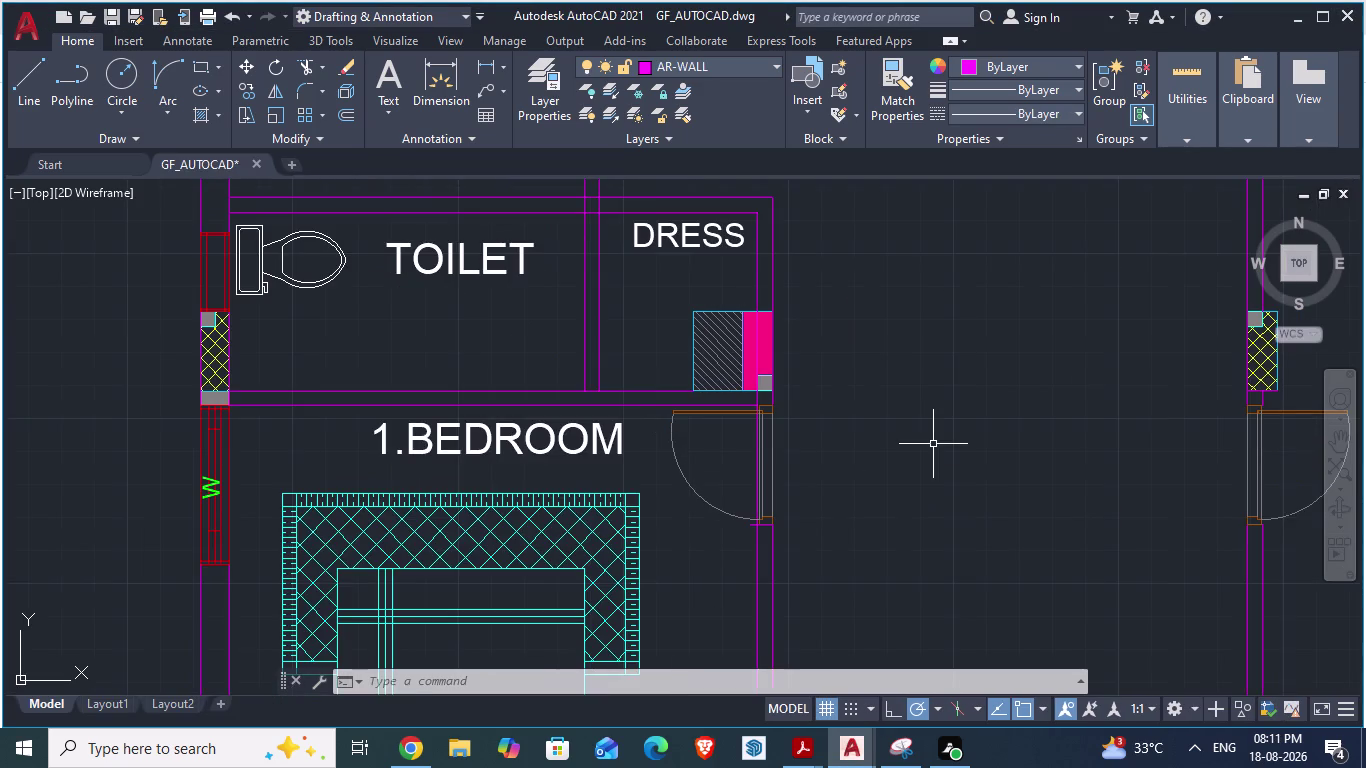
key(alt+Tab)
scroll(up, 3)
scroll(down, 3)
scroll(down, 3)
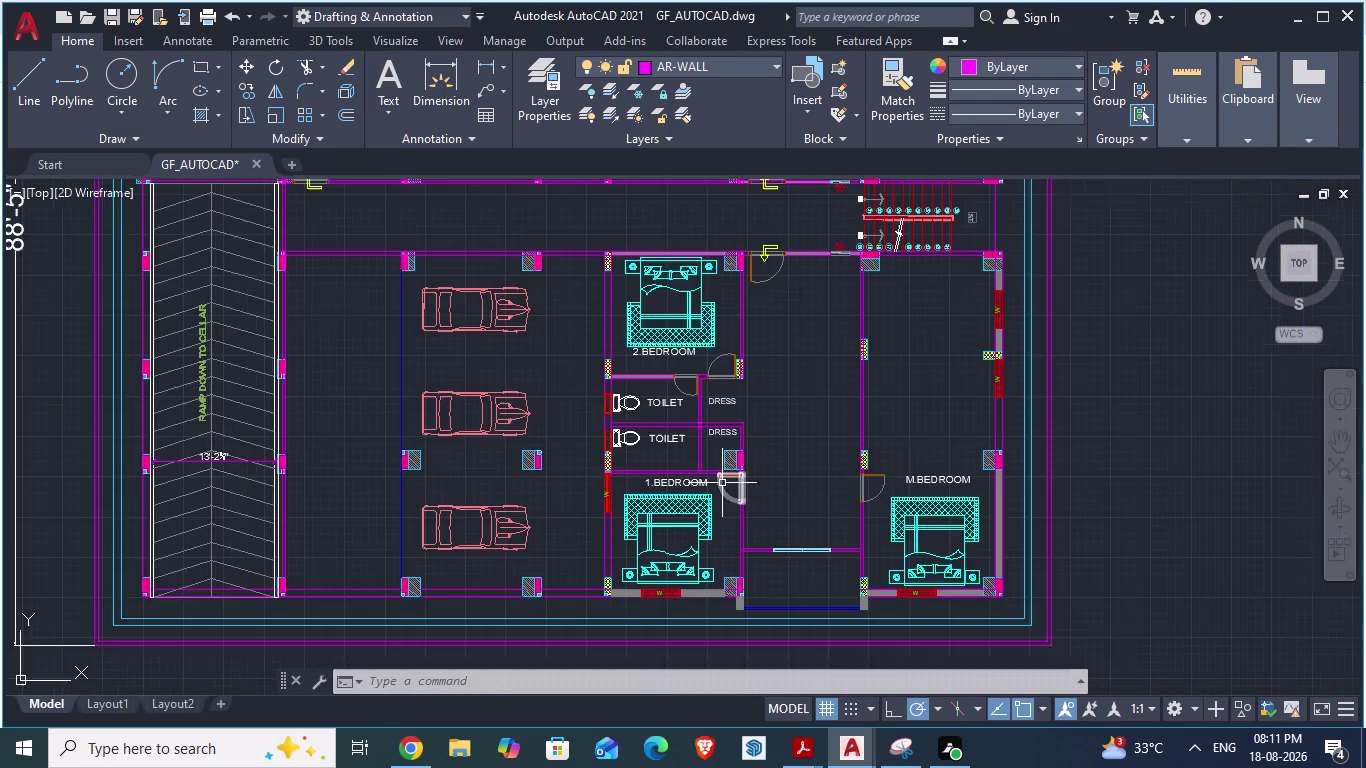
scroll(down, 3)
scroll(up, 3)
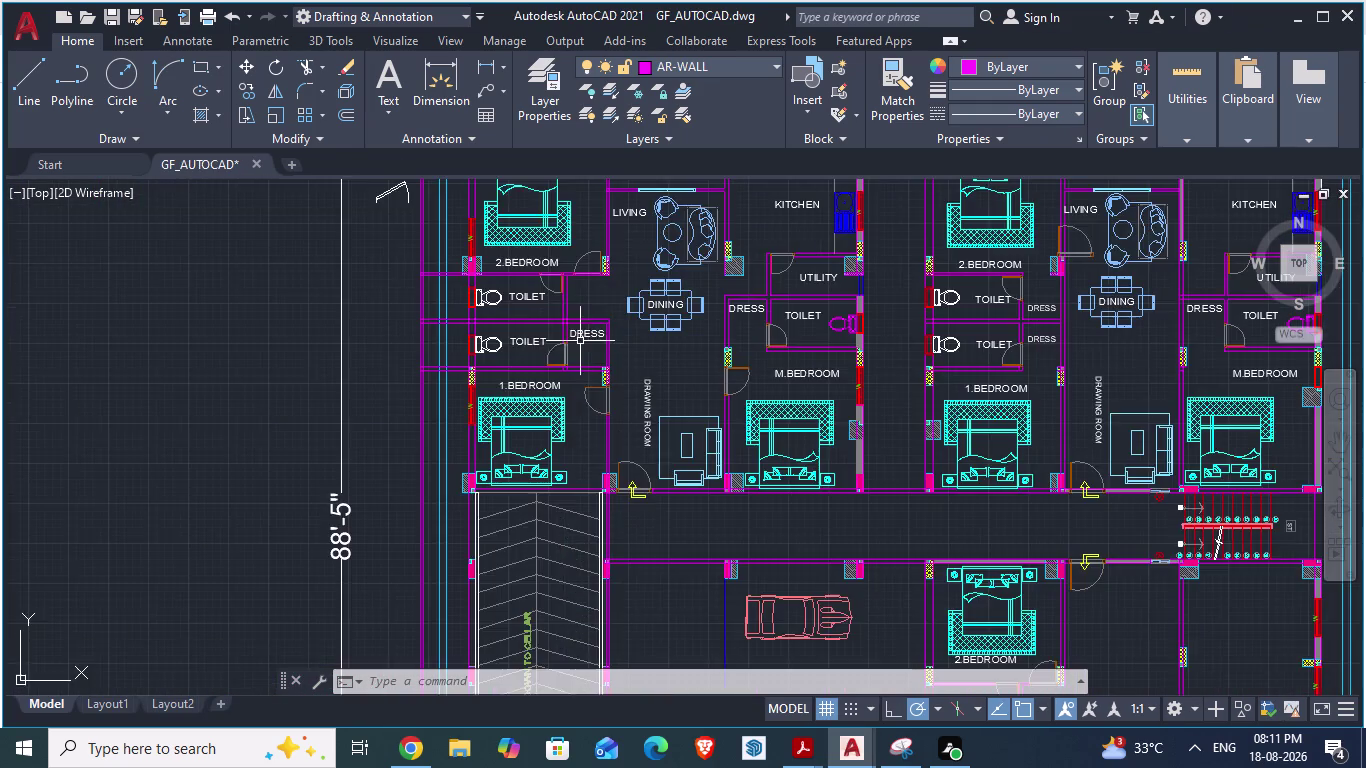
scroll(up, 3)
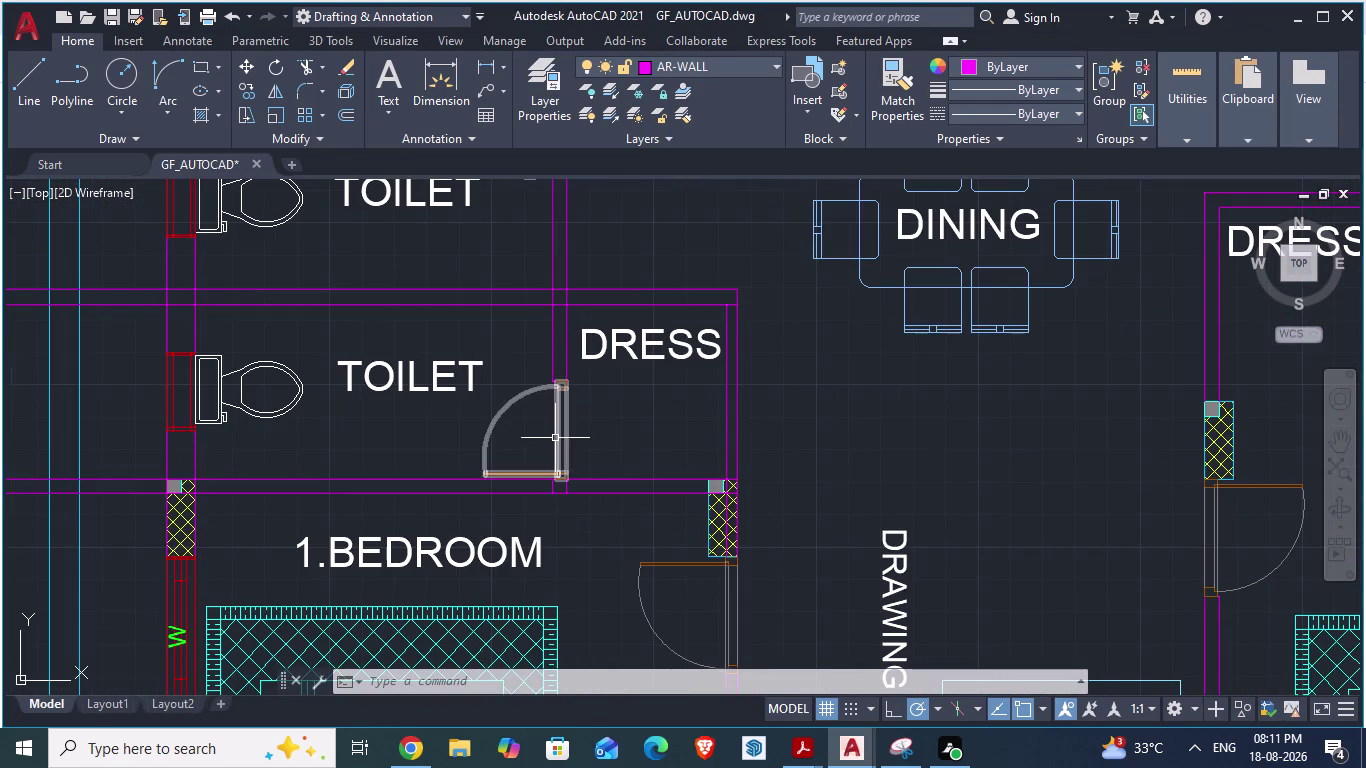
Copy the door beside the lower dress room.
click(555, 438)
key(ctrl+c)
scroll(down, 3)
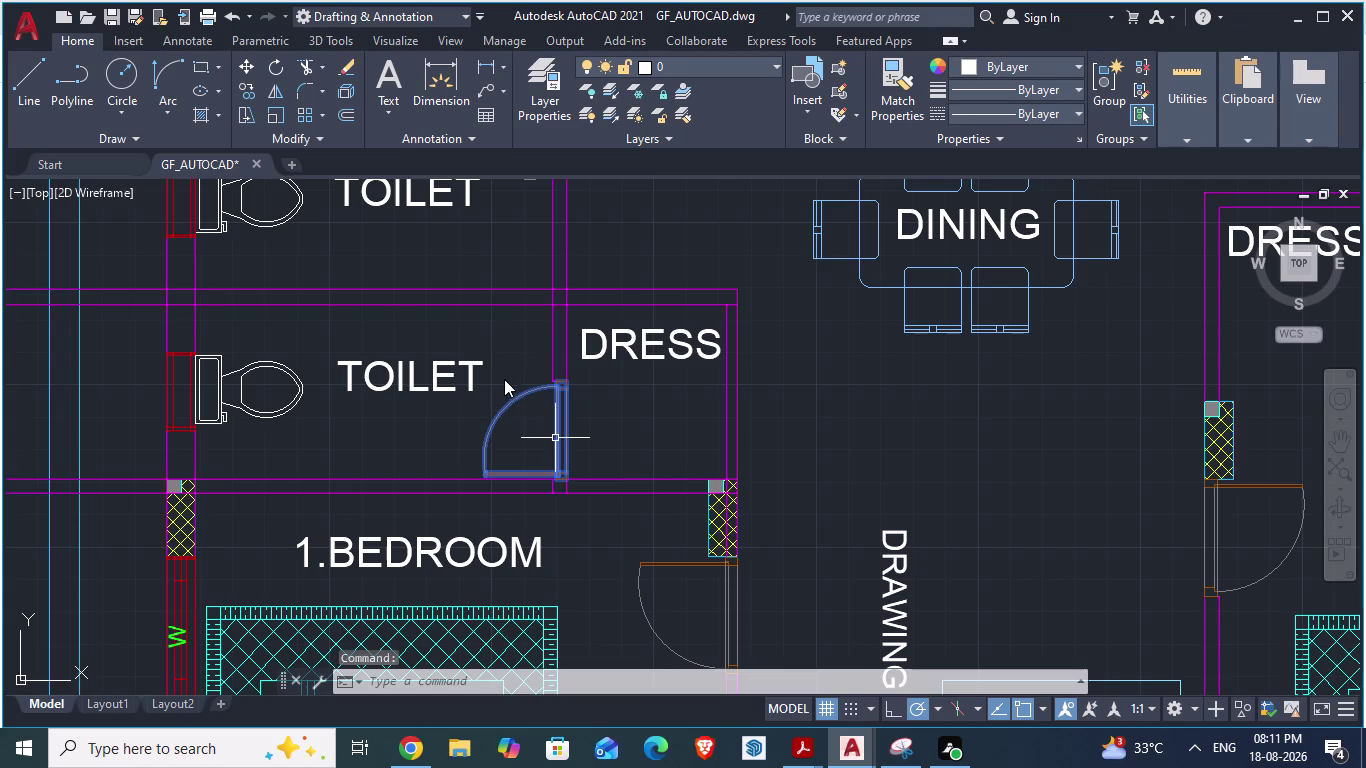
scroll(down, 3)
scroll(down, 3)
scroll(up, 3)
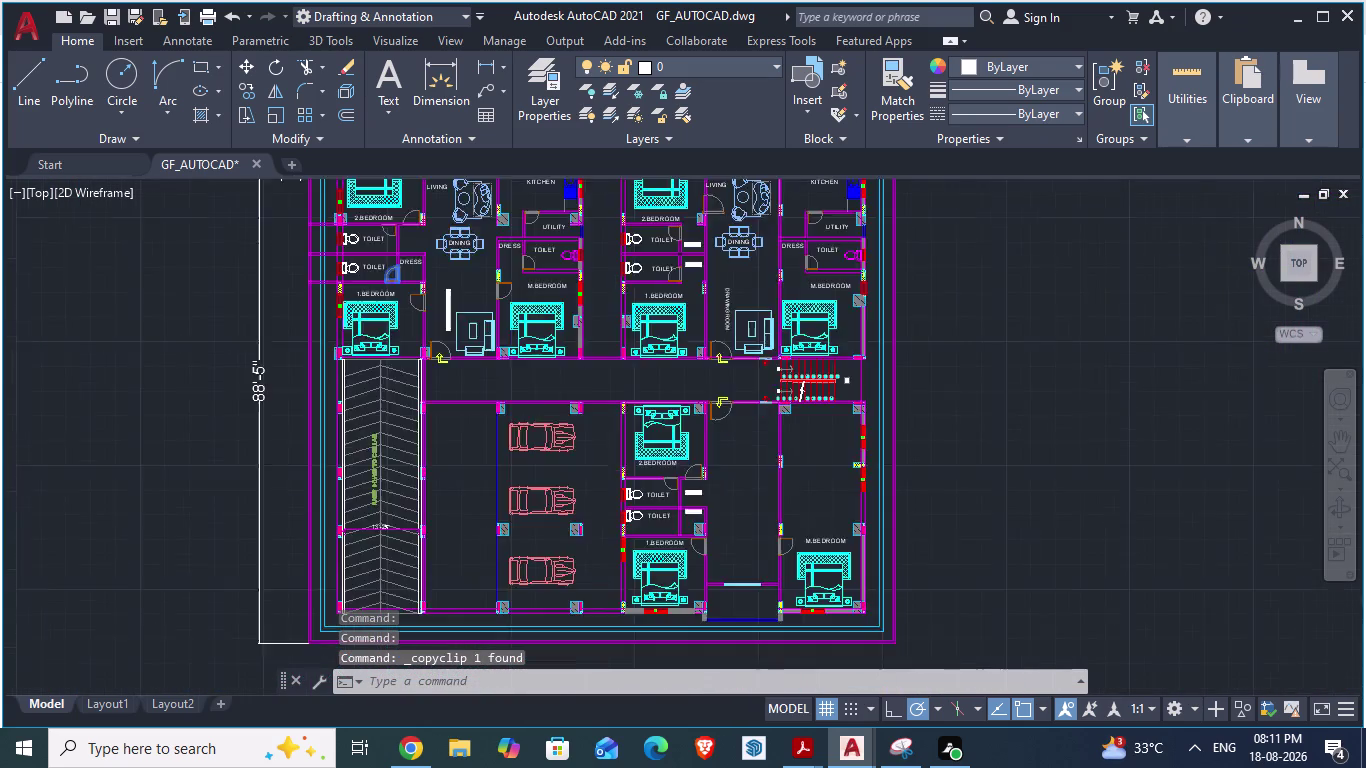
scroll(up, 3)
scroll(up, 3)
scroll(down, 3)
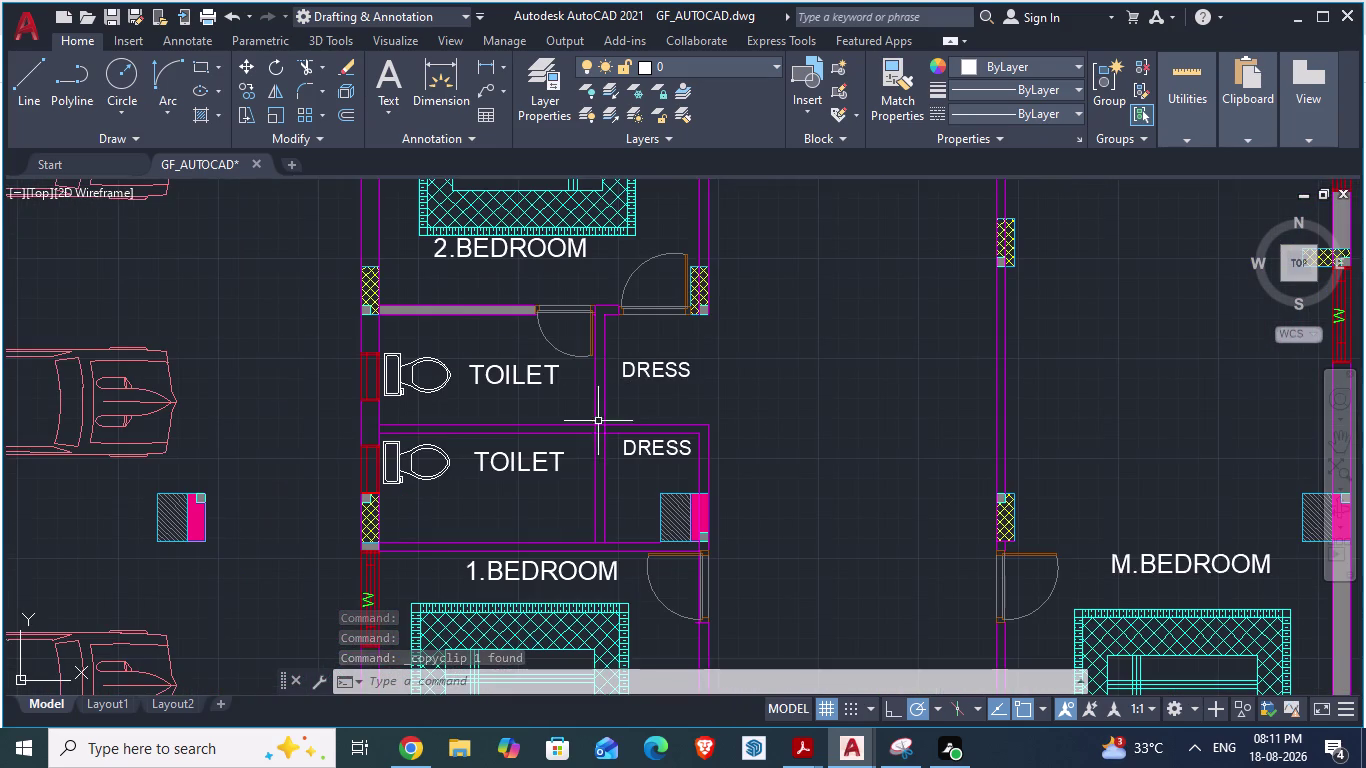
scroll(up, 3)
Paste the copied door into the toilet doorway and start moving it.
key(ctrl+v)
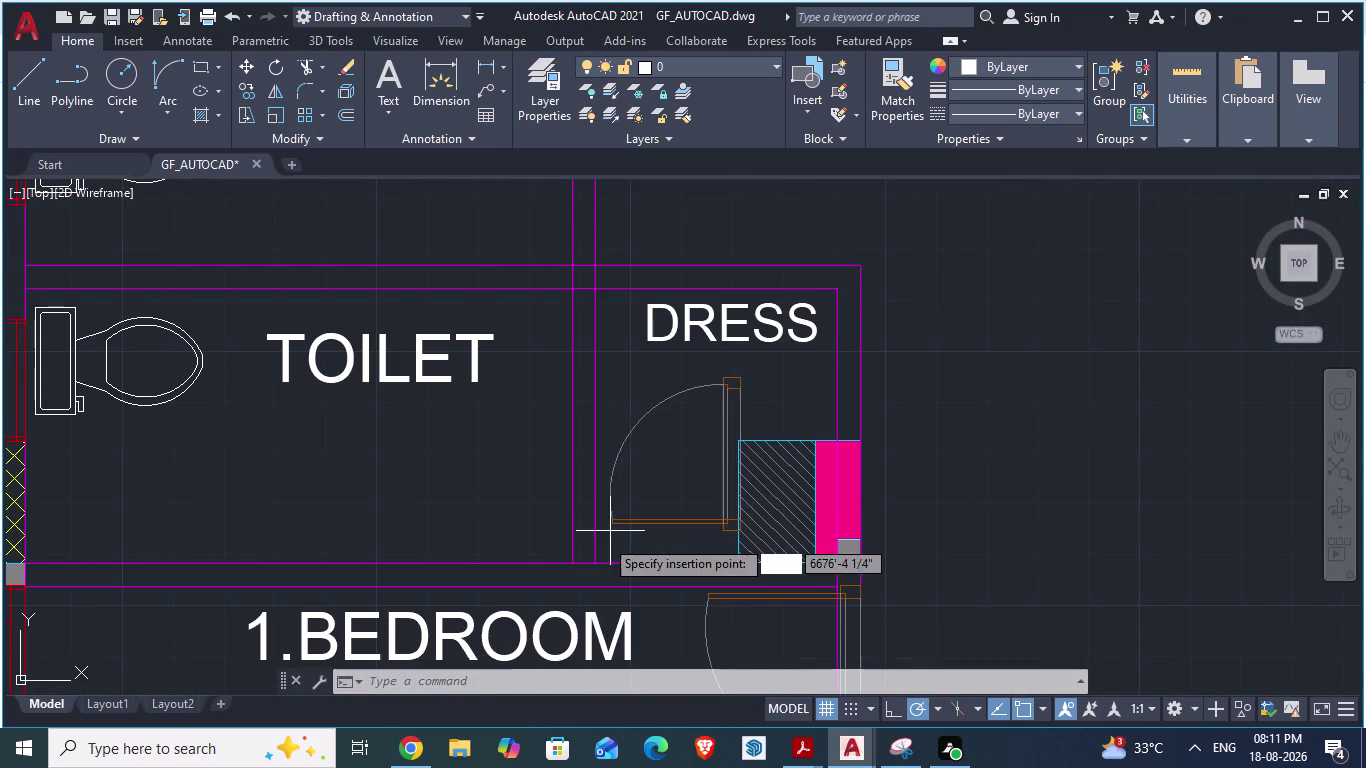
click(439, 553)
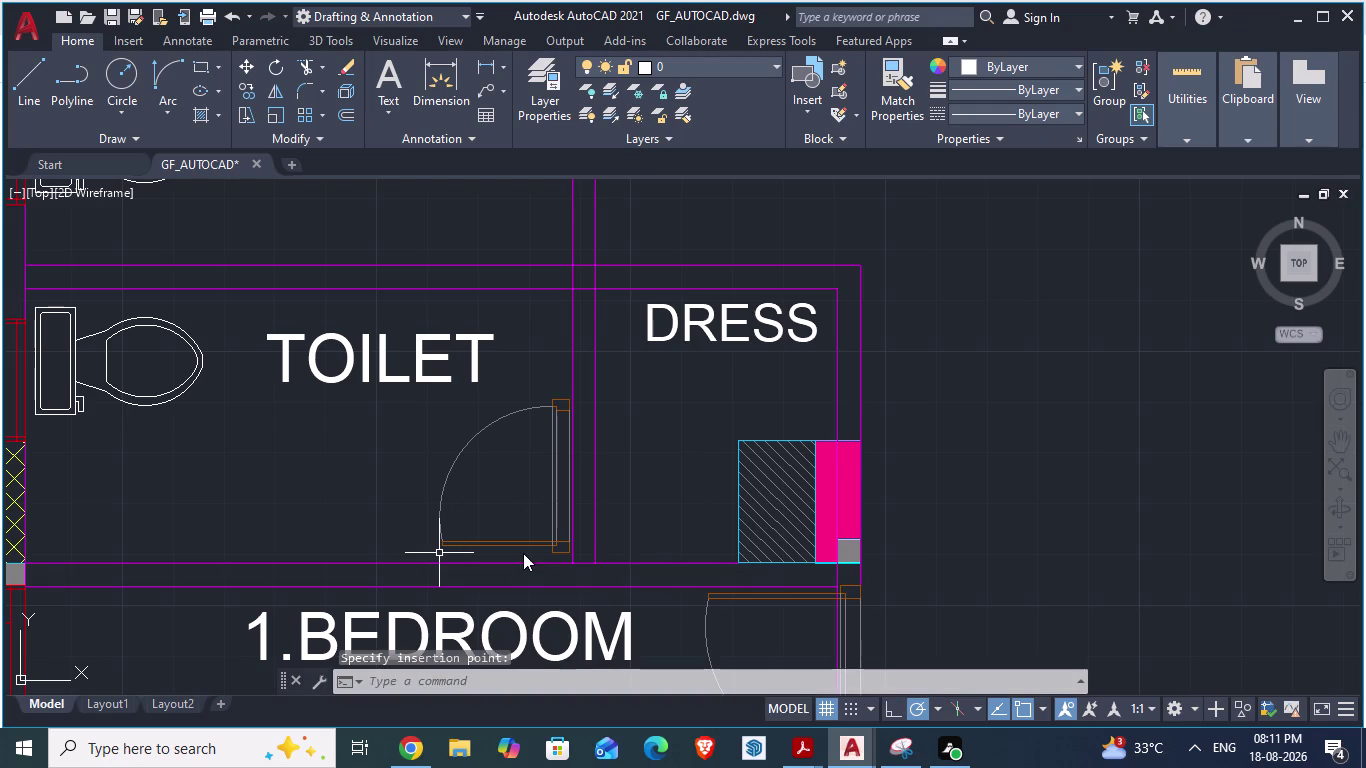
click(552, 545)
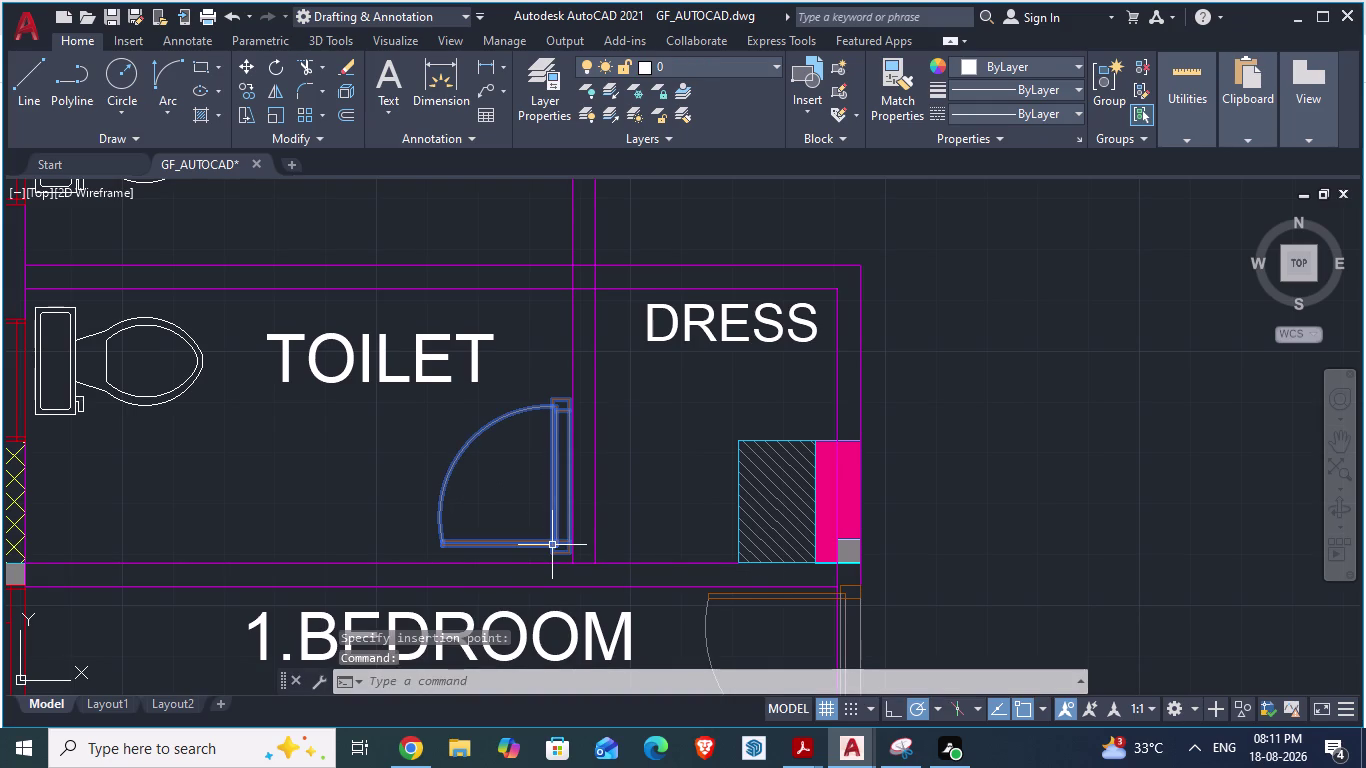
key(m)
key(Return)
scroll(up, 3)
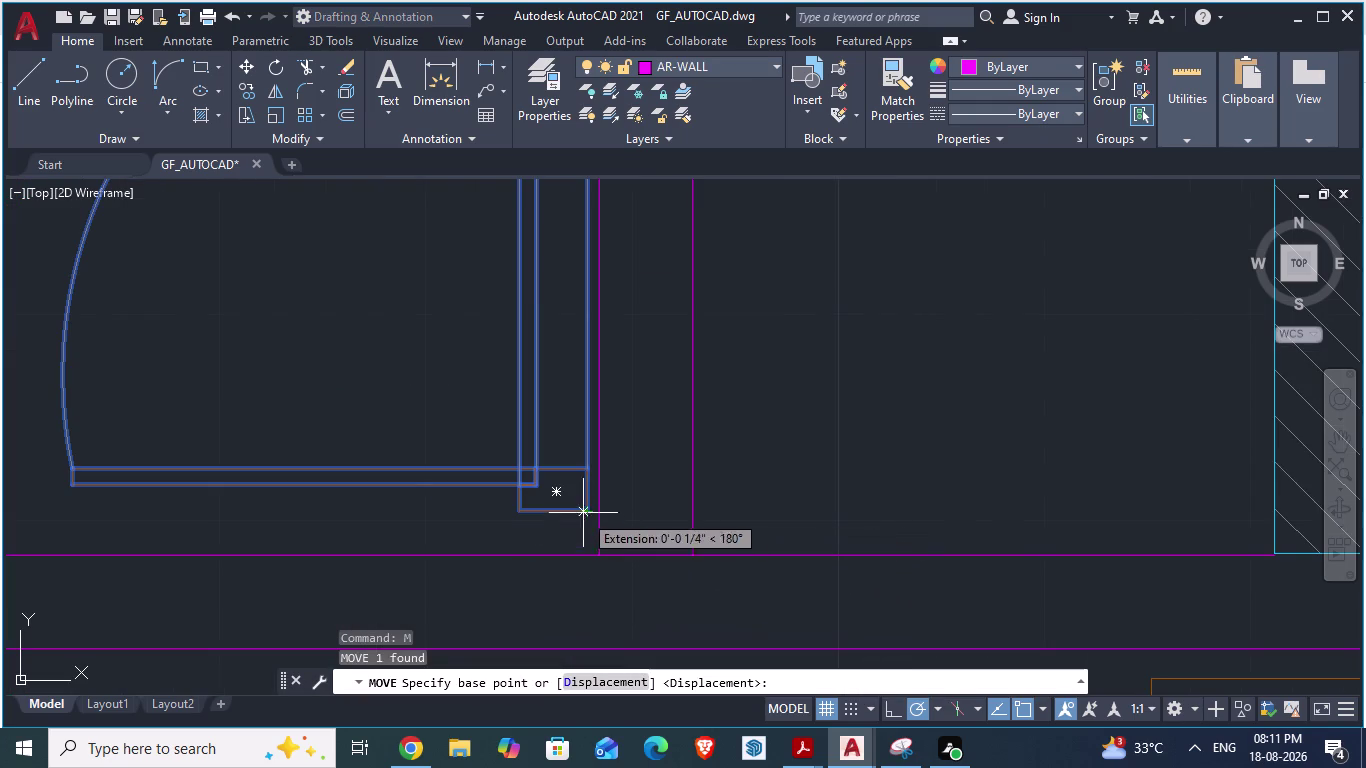
Move the pasted door into alignment, using its frame corner as the base point.
drag(586, 511, 694, 553)
click(693, 553)
scroll(down, 3)
scroll(down, 3)
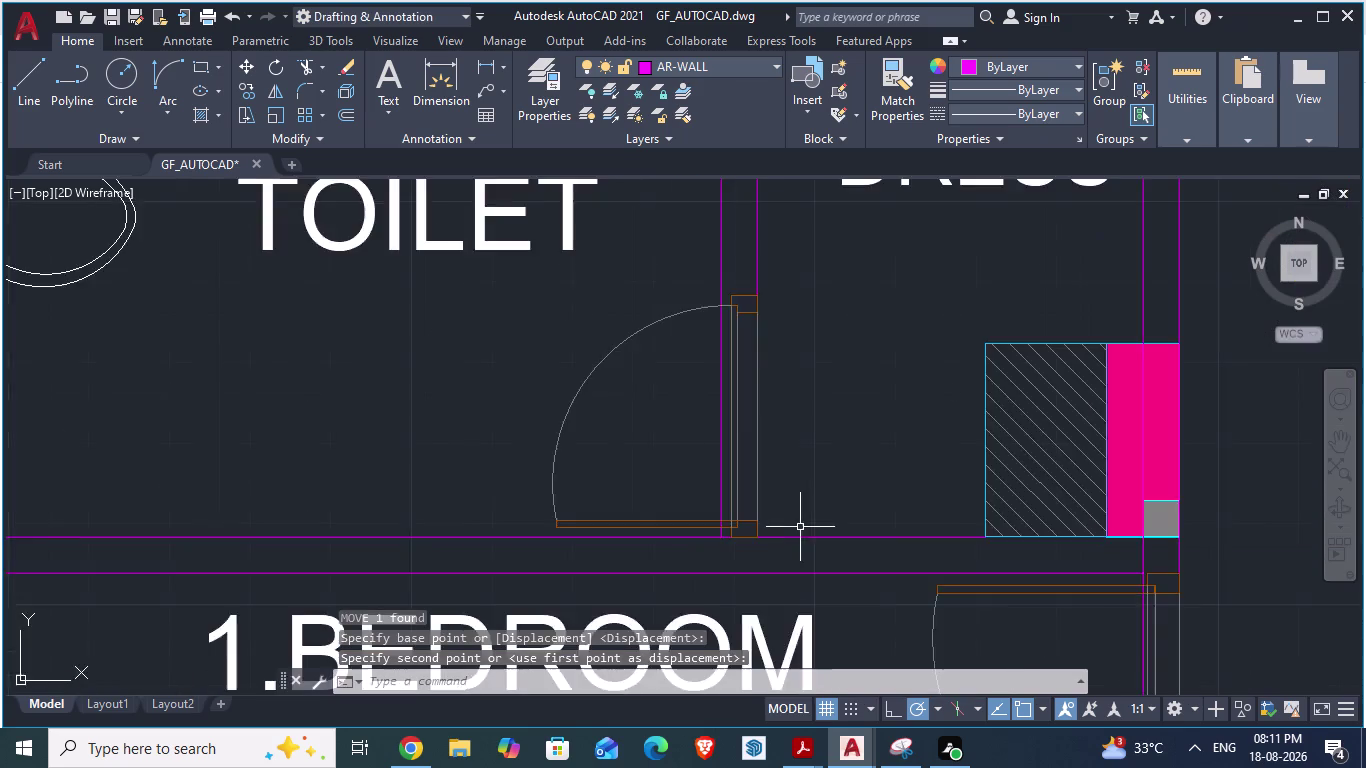
scroll(down, 3)
scroll(up, 3)
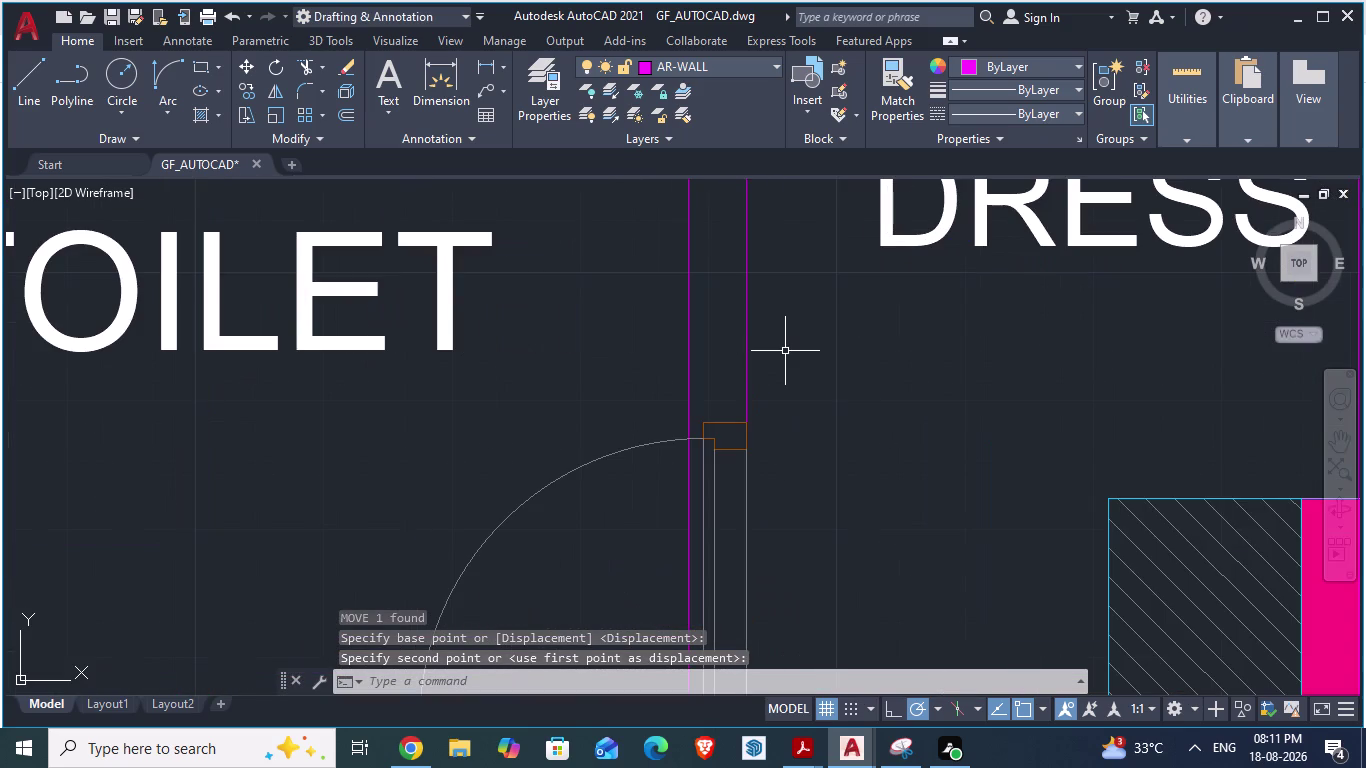
Draw a short cap line across the wall end above the door frame.
key(l)
key(Return)
scroll(up, 3)
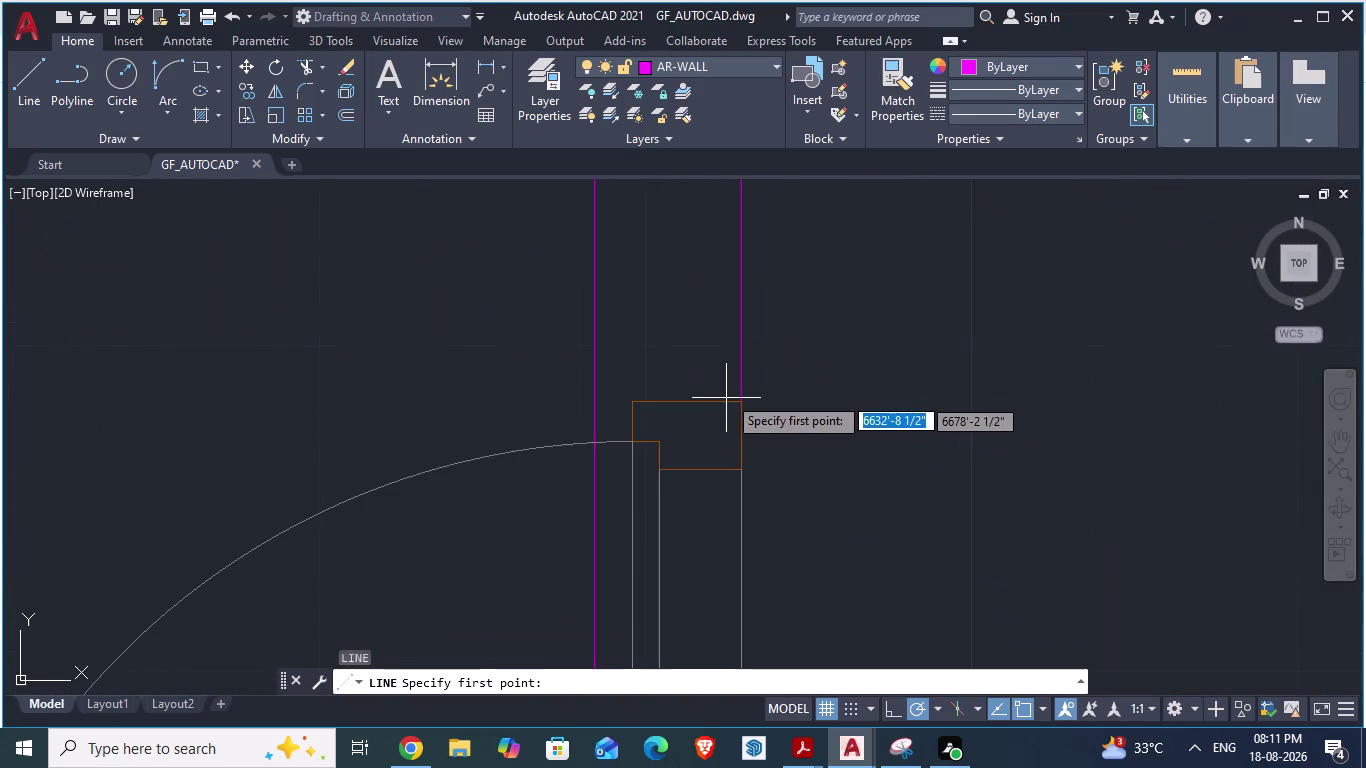
click(744, 401)
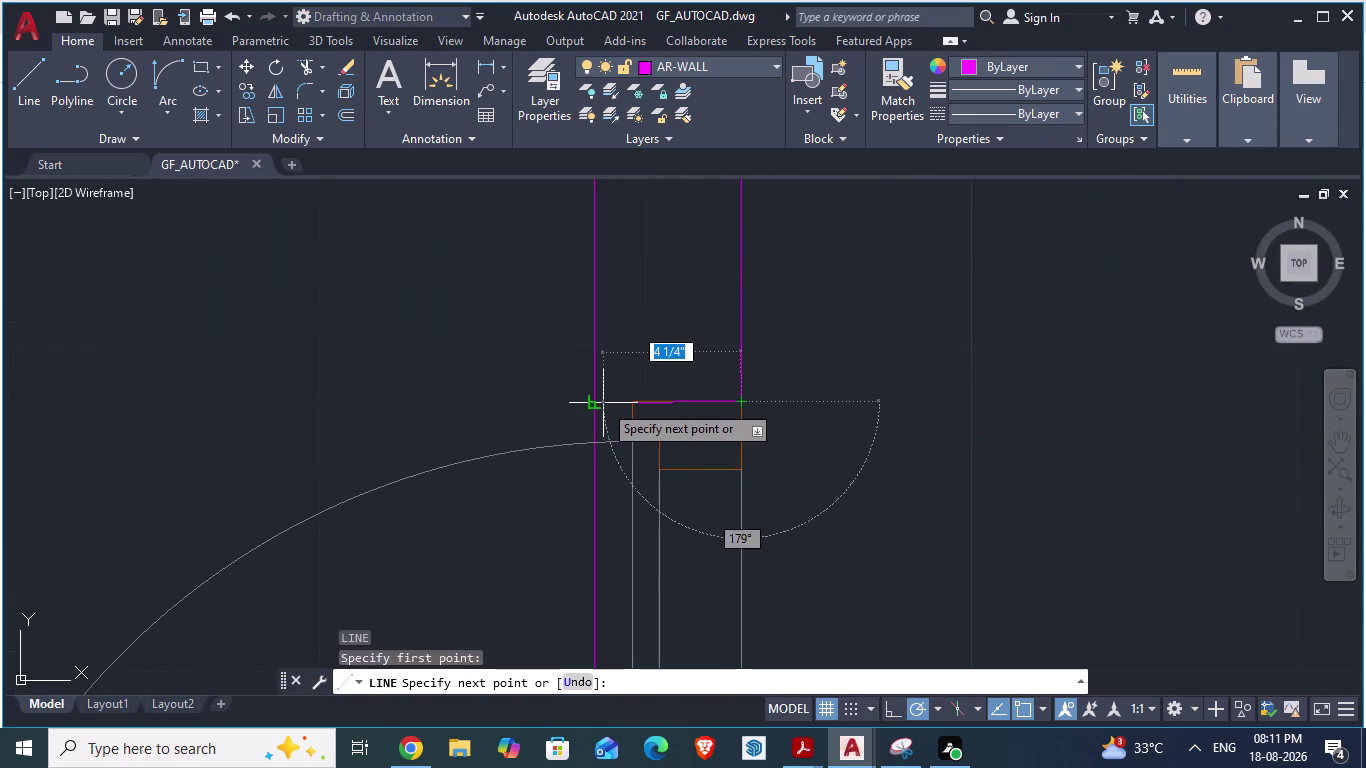
click(596, 403)
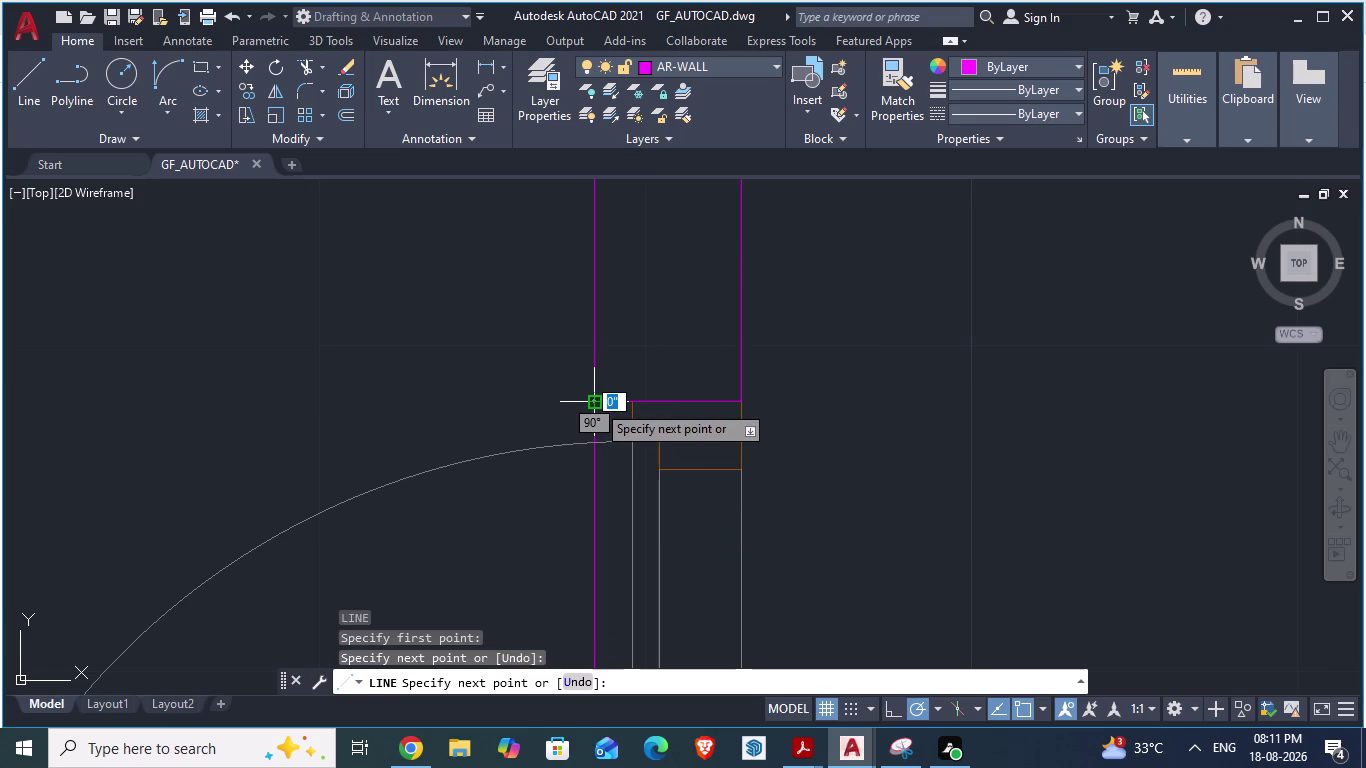
key(Return)
Trim the two wall lines running through the toilet door opening.
key(Escape)
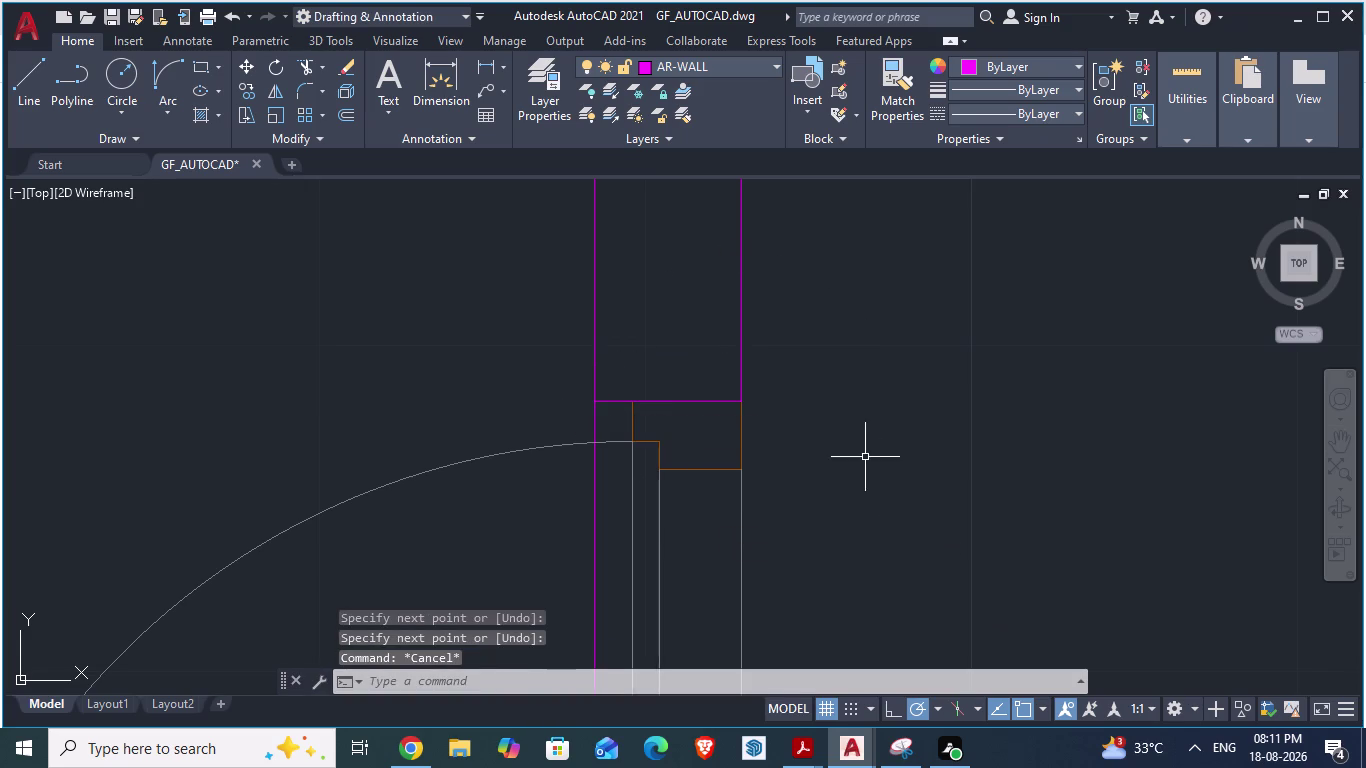
scroll(down, 3)
text(TR)
key(Return)
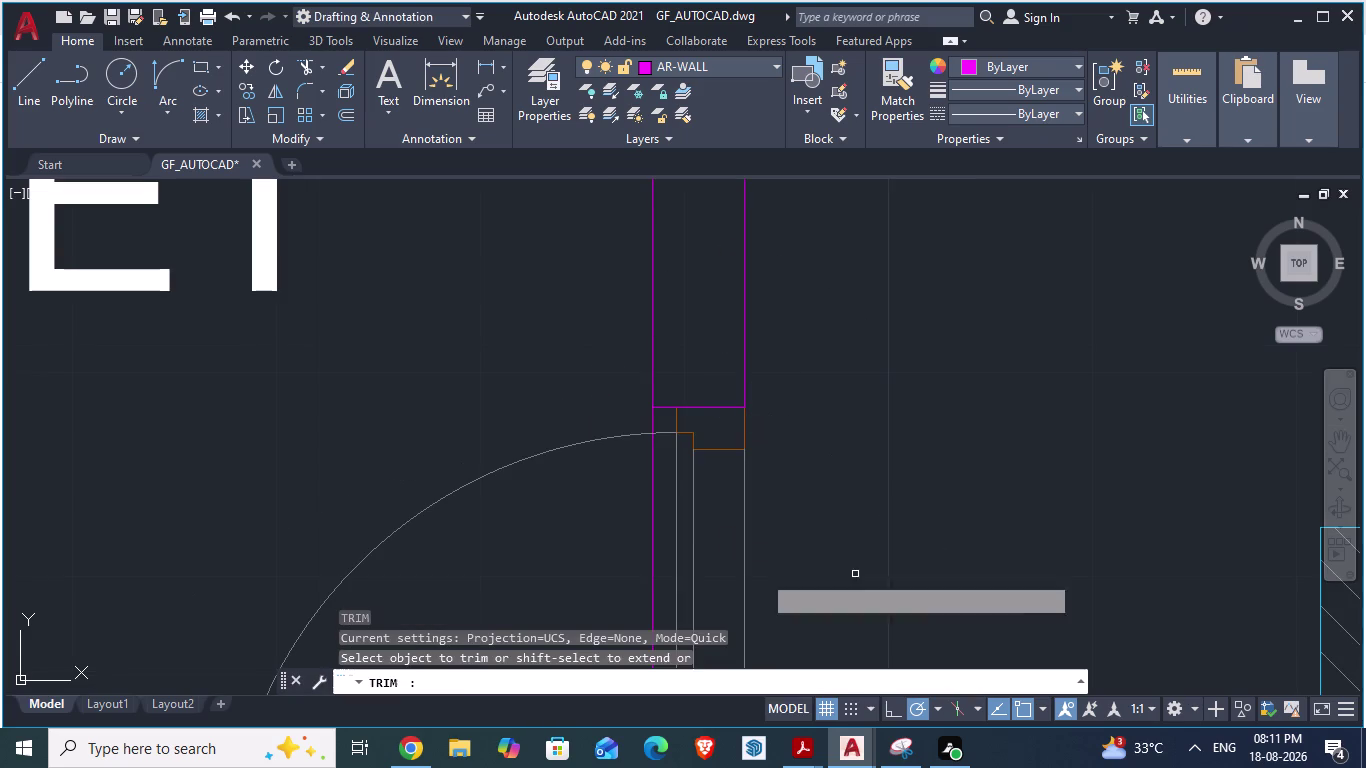
click(653, 531)
scroll(down, 3)
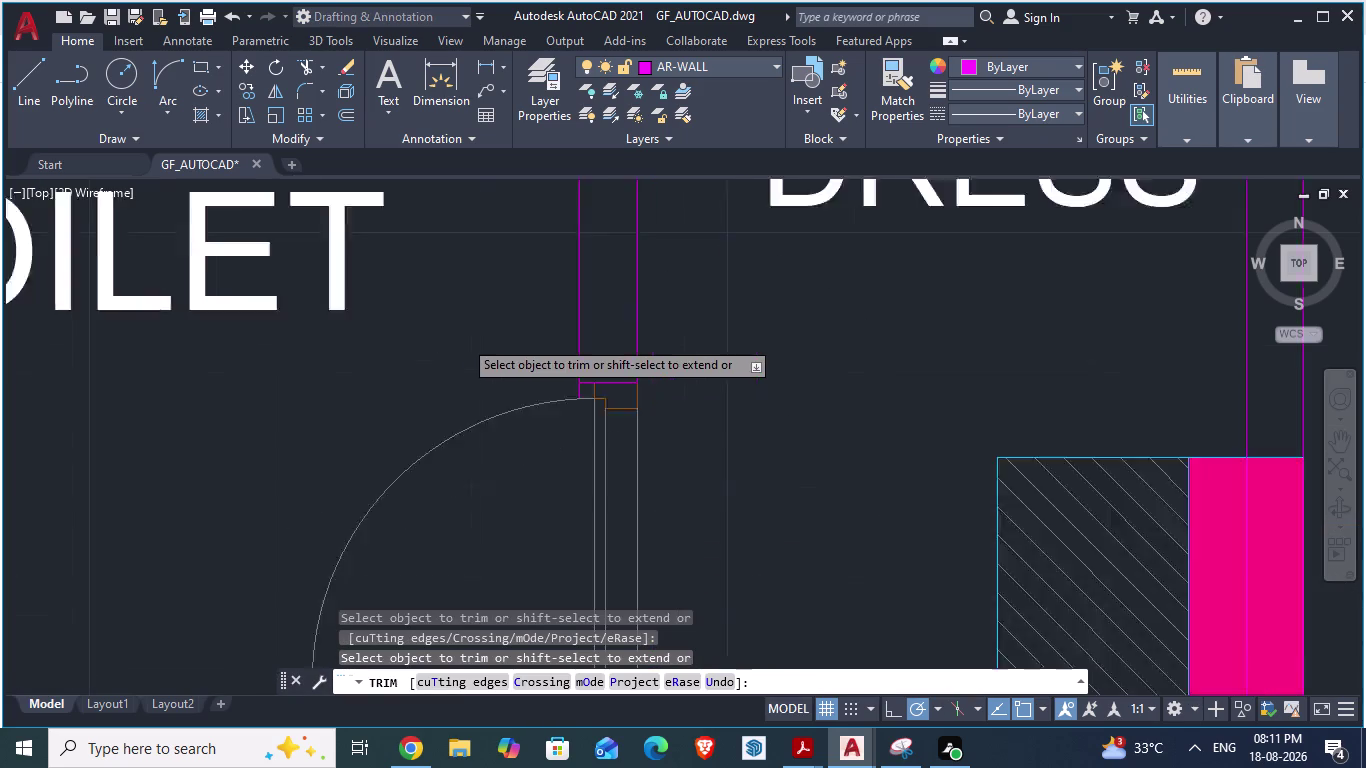
scroll(up, 3)
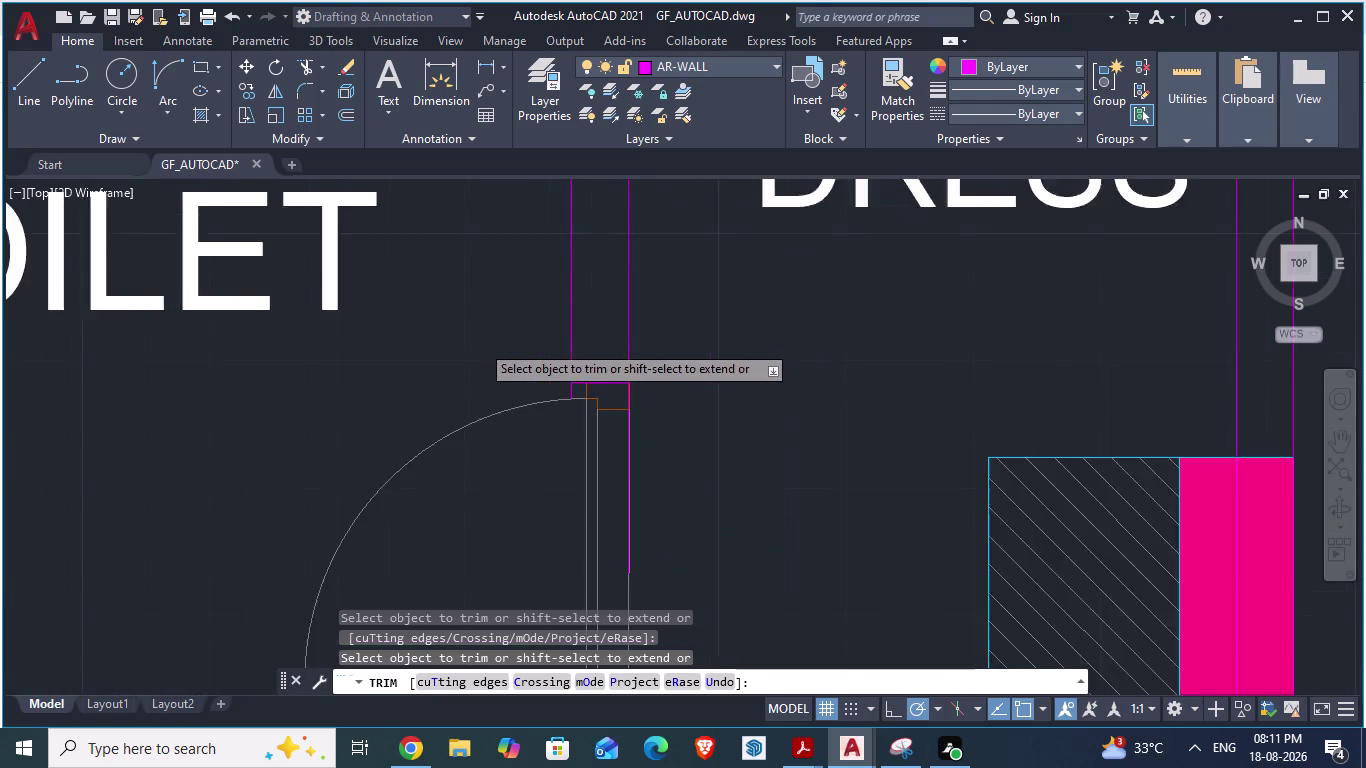
click(618, 415)
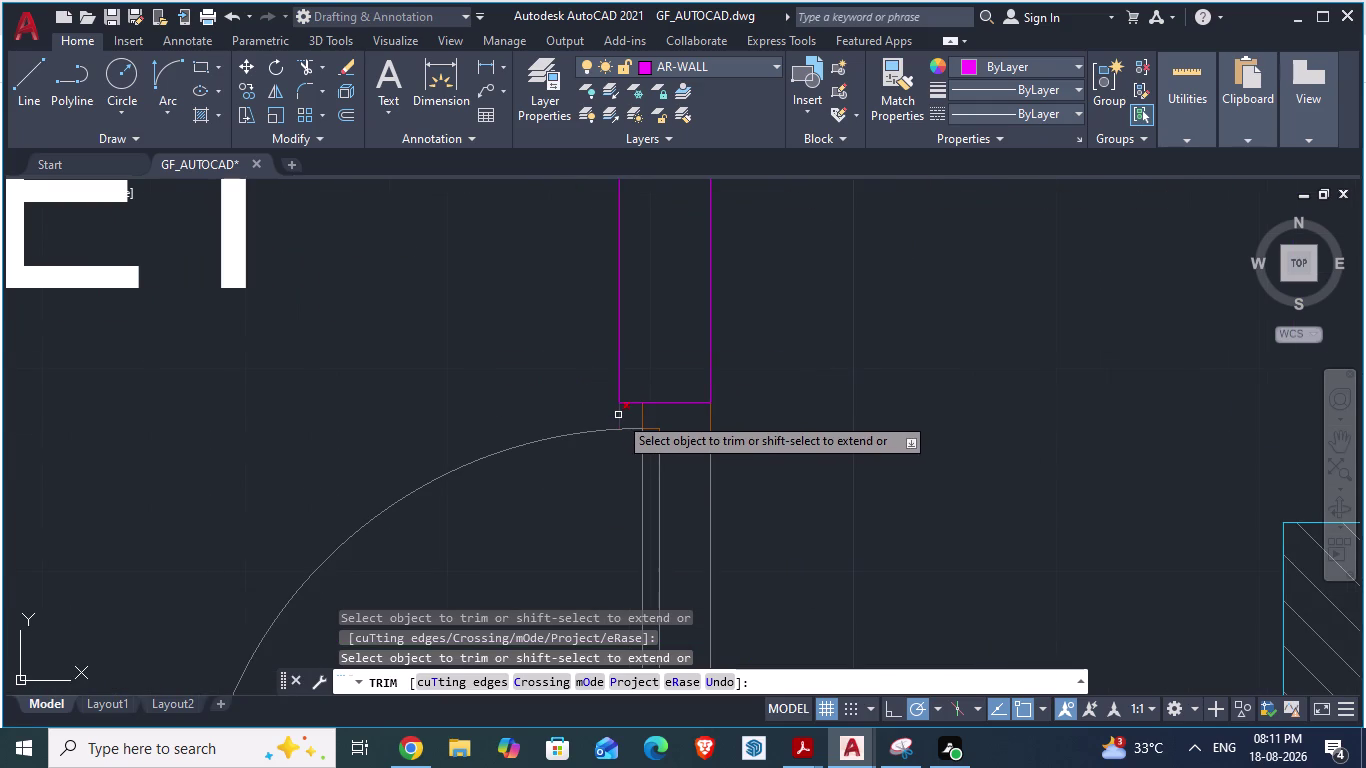
scroll(down, 3)
scroll(down, 3)
scroll(up, 3)
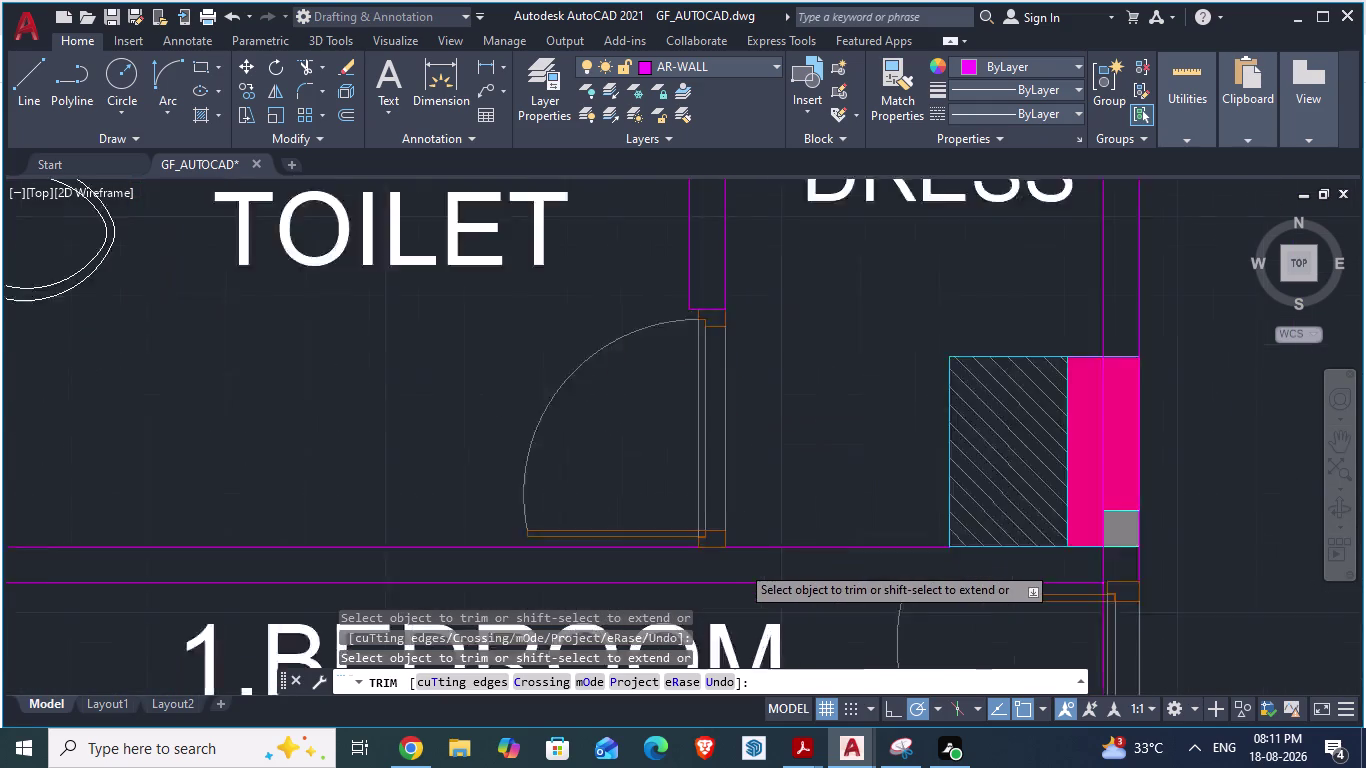
scroll(down, 3)
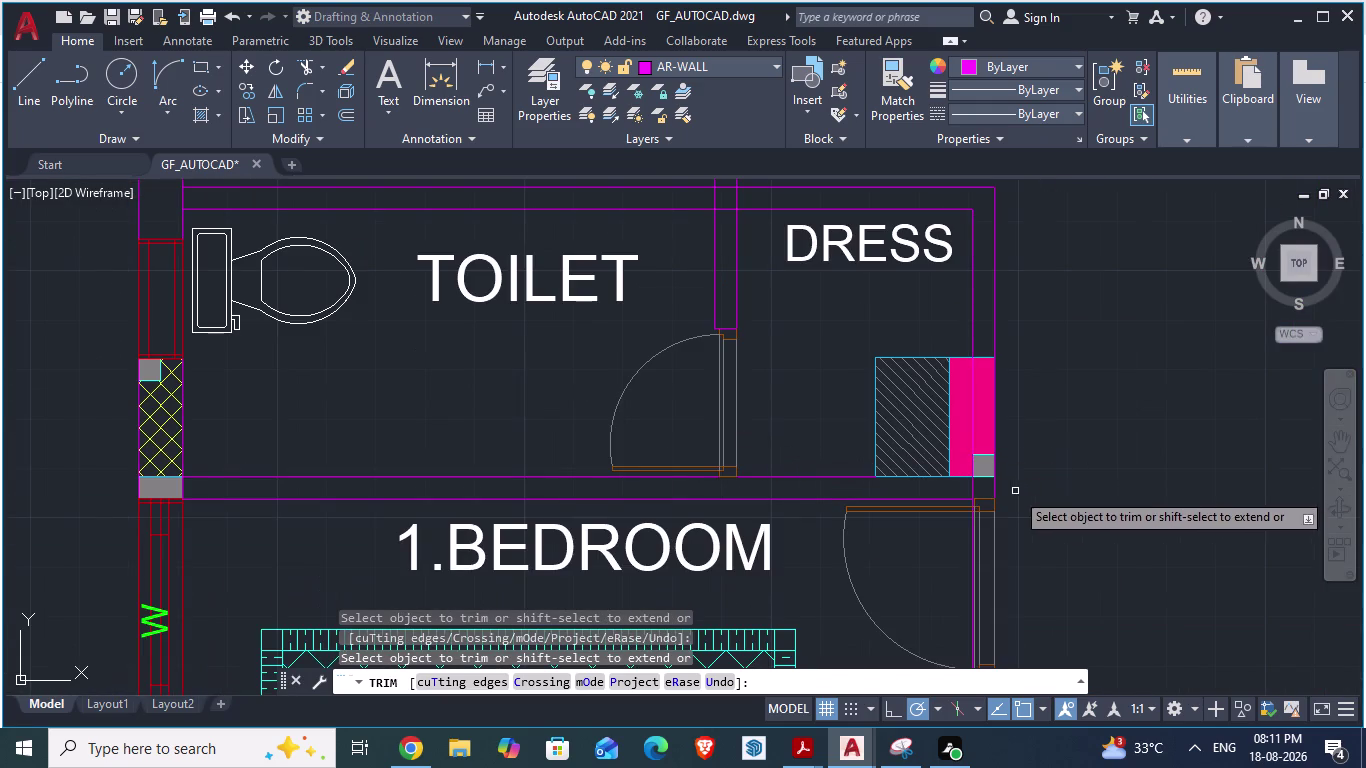
Fence-trim the remaining wall lines near the dress room, then start a jamb line.
click(804, 482)
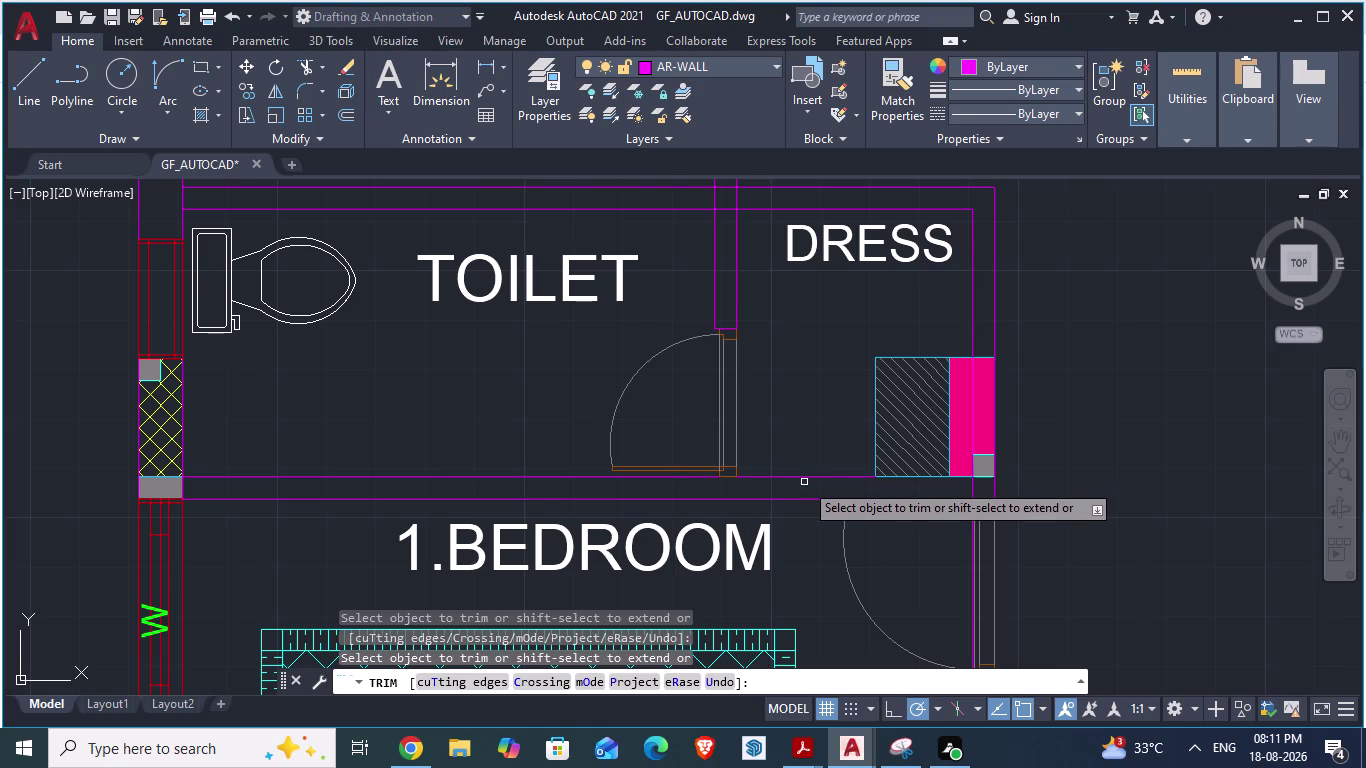
click(794, 473)
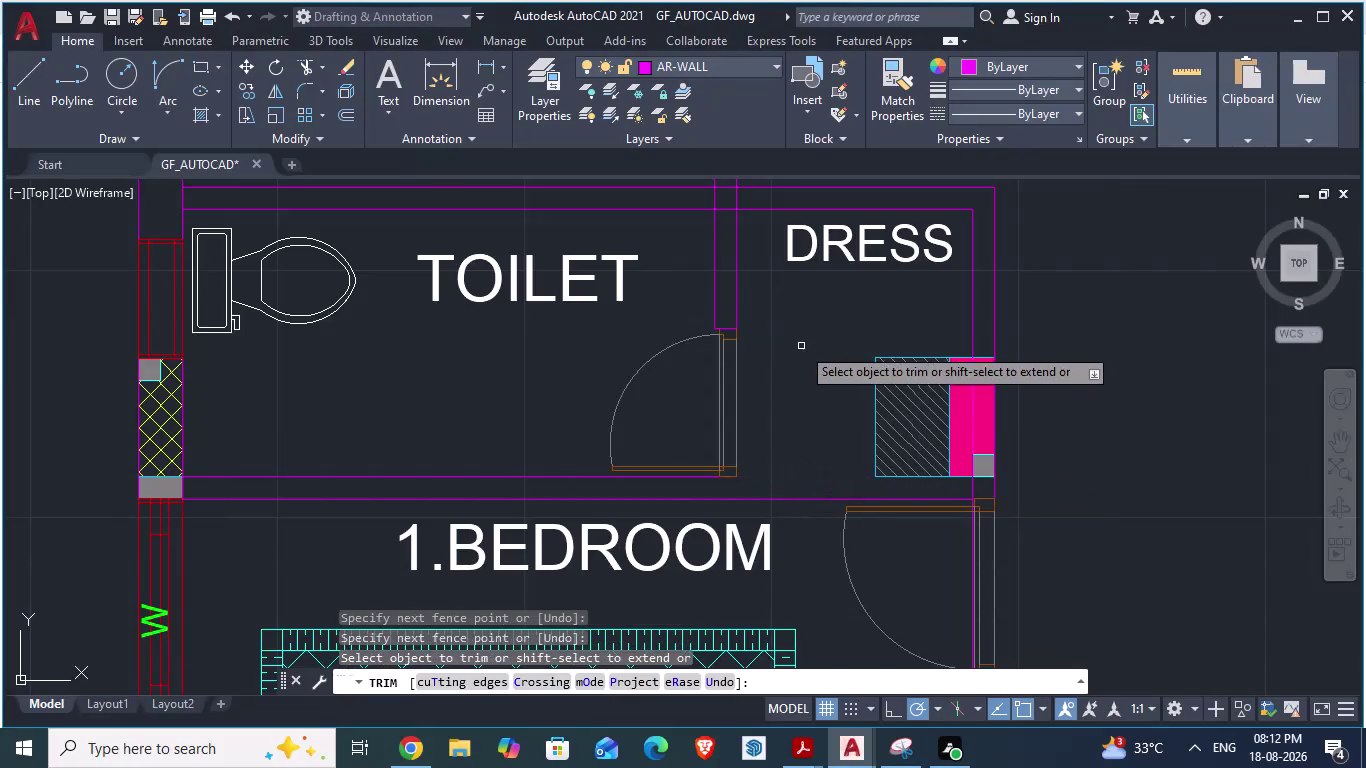
scroll(up, 3)
key(l)
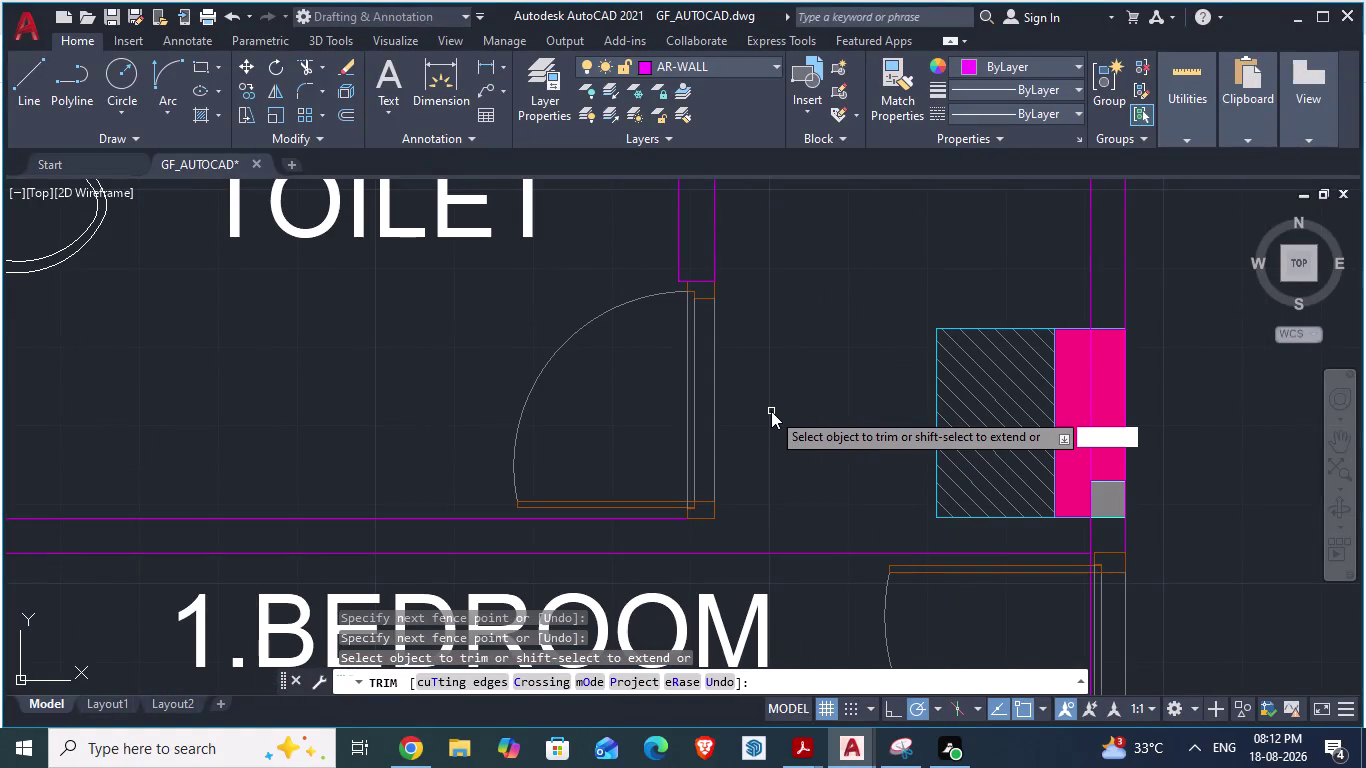
key(Return)
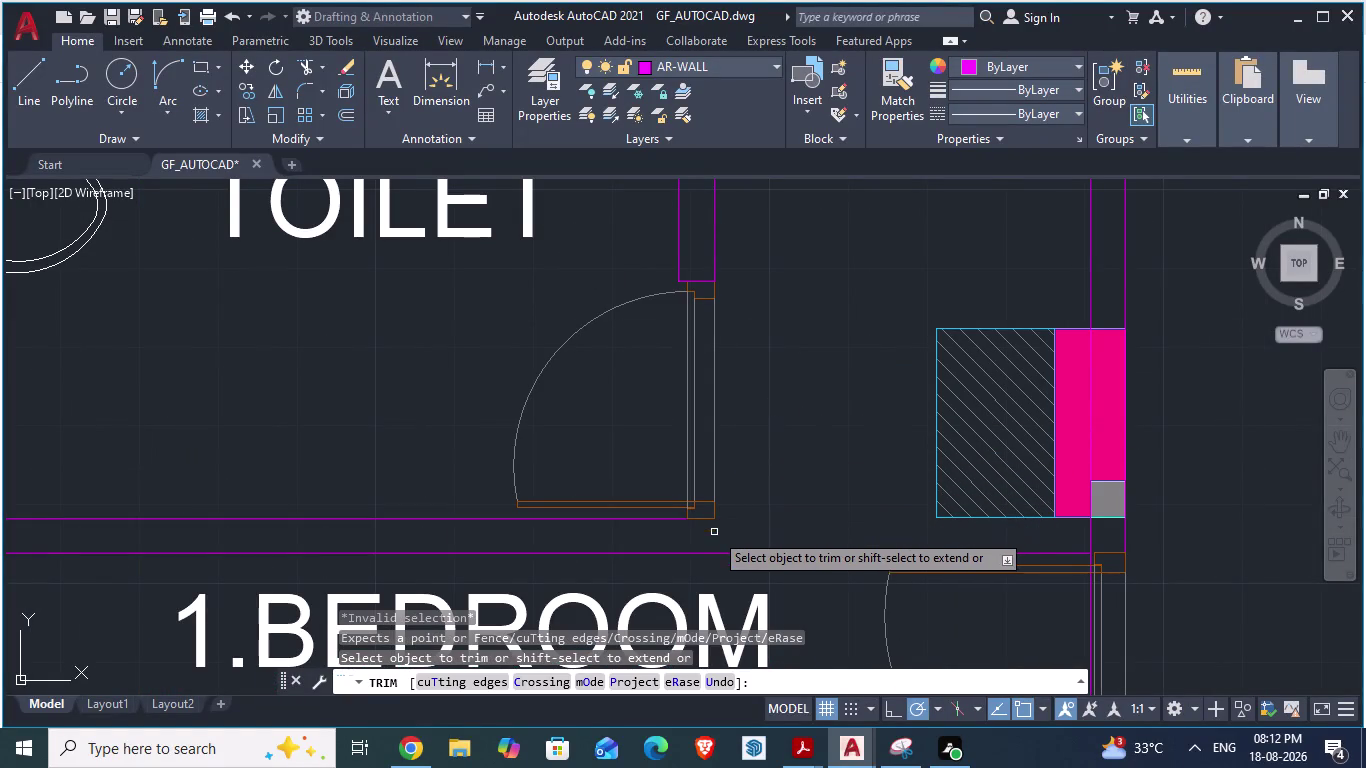
key(Escape)
key(Escape)
key(l)
key(Return)
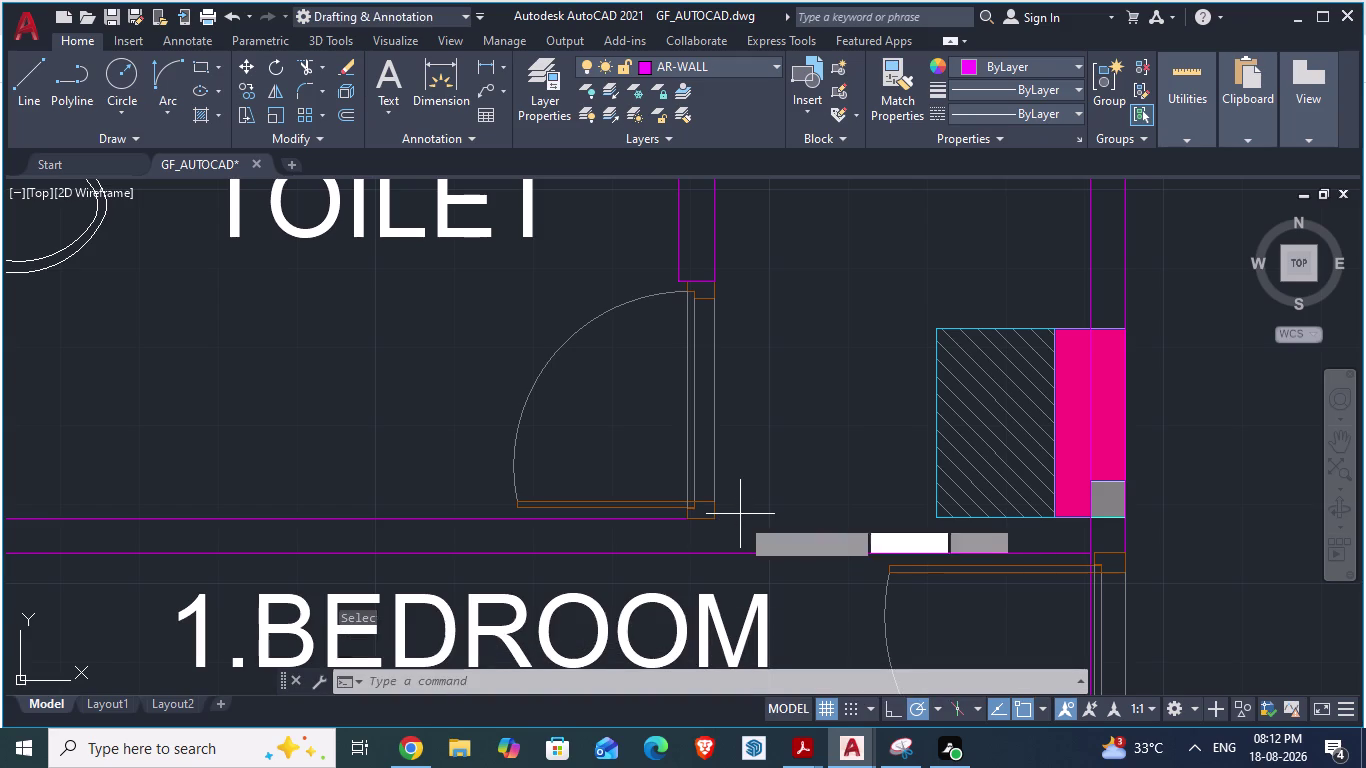
click(719, 520)
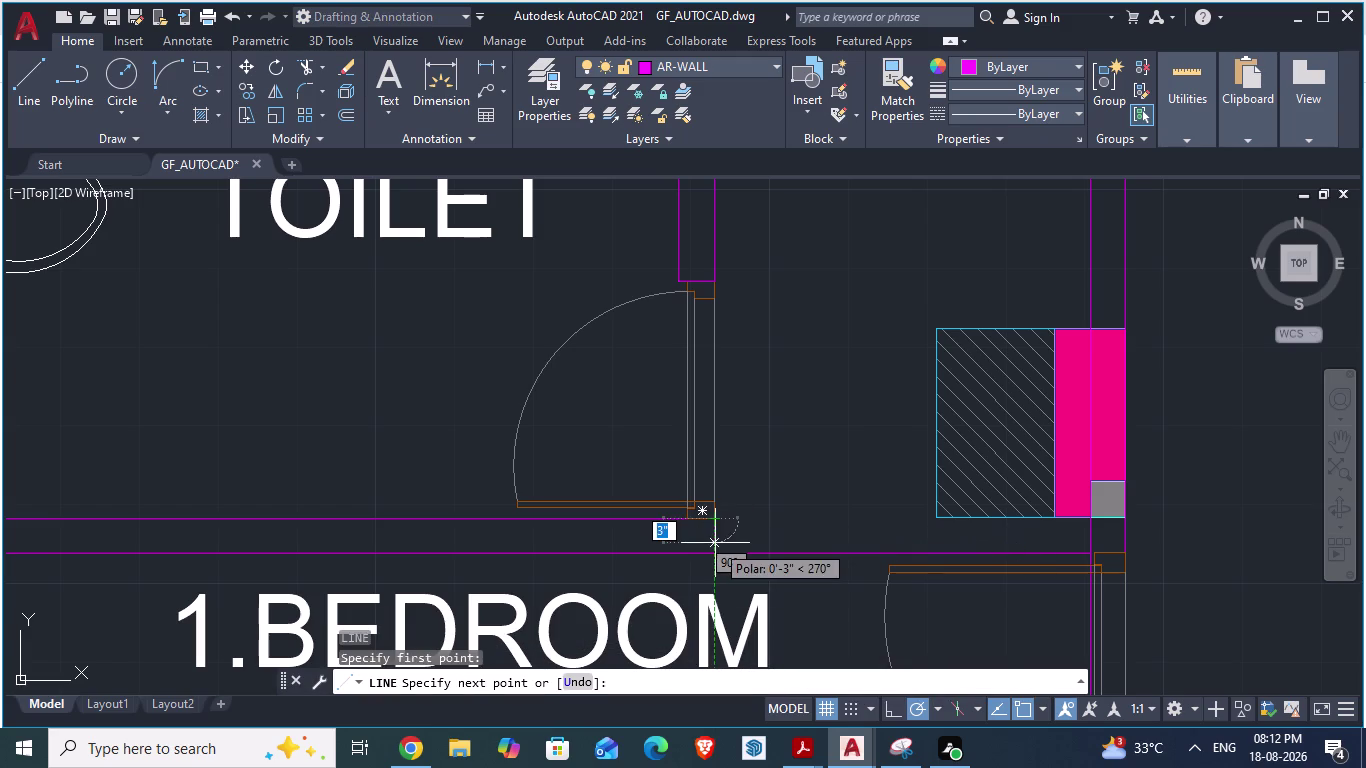
Draw a short line down from the frame corner and extend it to the bedroom wall.
click(715, 543)
key(Return)
scroll(down, 3)
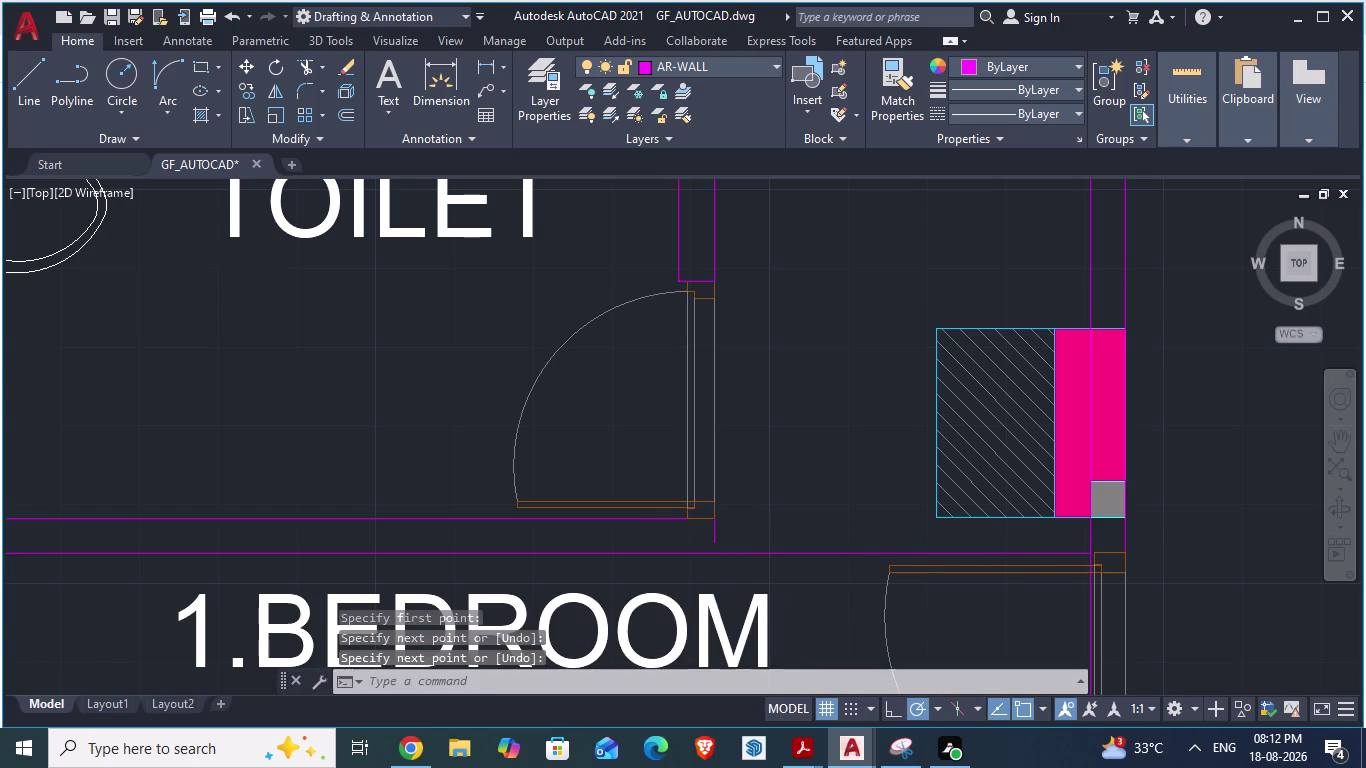
scroll(up, 3)
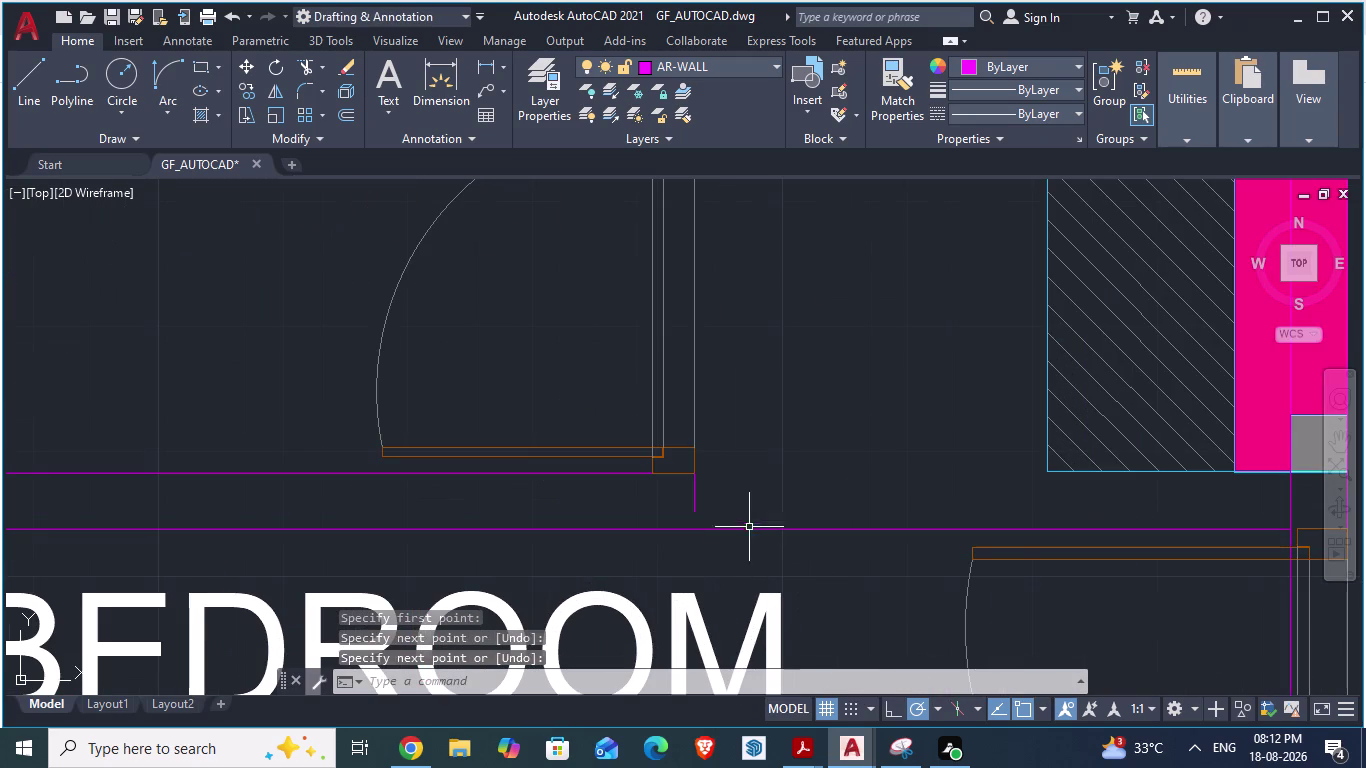
text(EX)
key(Return)
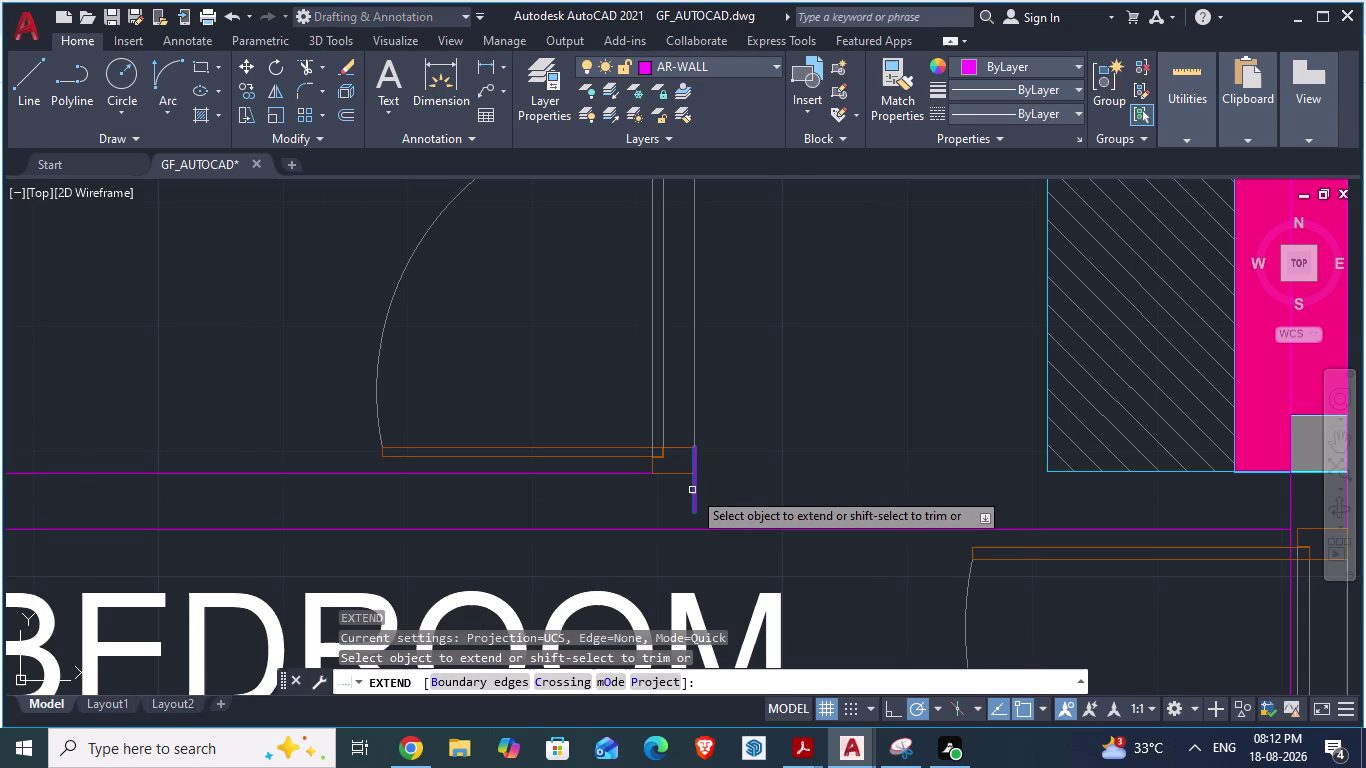
click(692, 490)
click(692, 503)
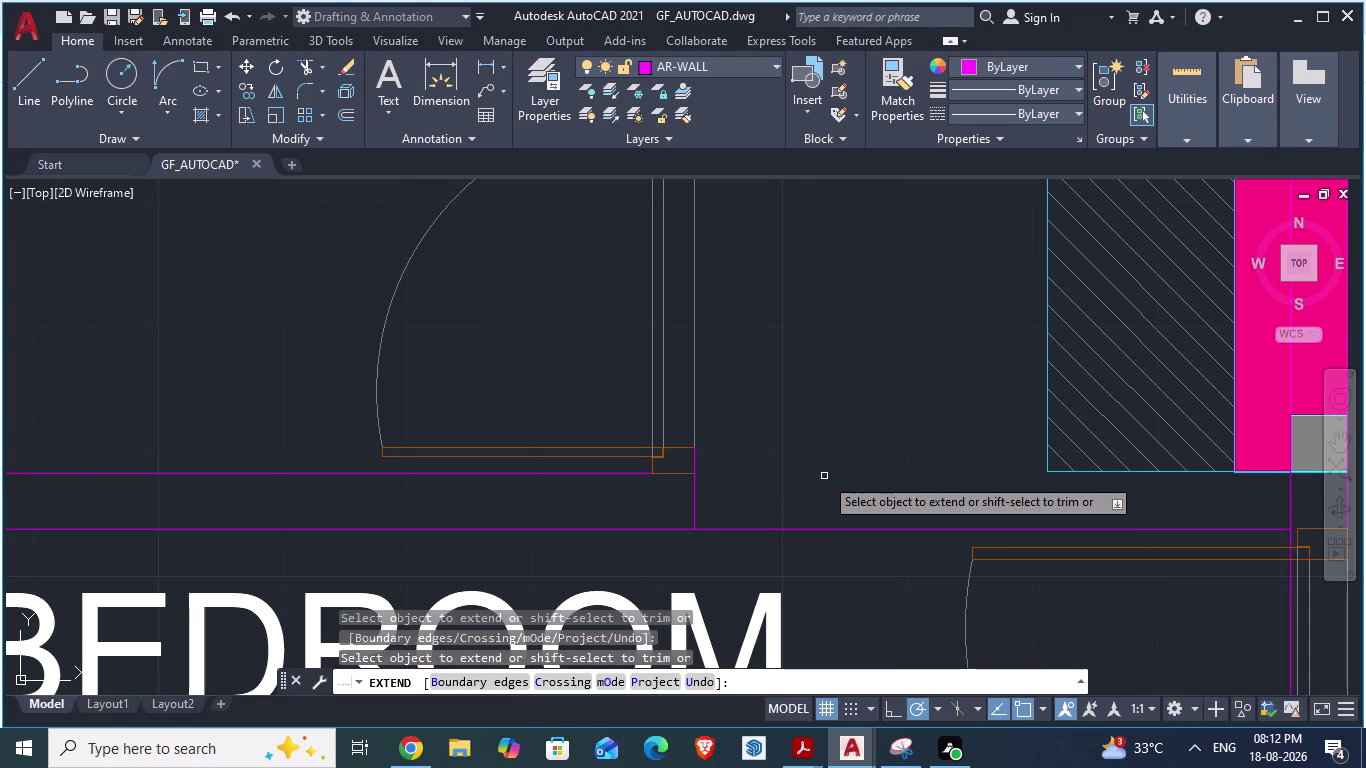
Save the ground-floor plan and start another trim.
key(ctrl+s)
scroll(down, 3)
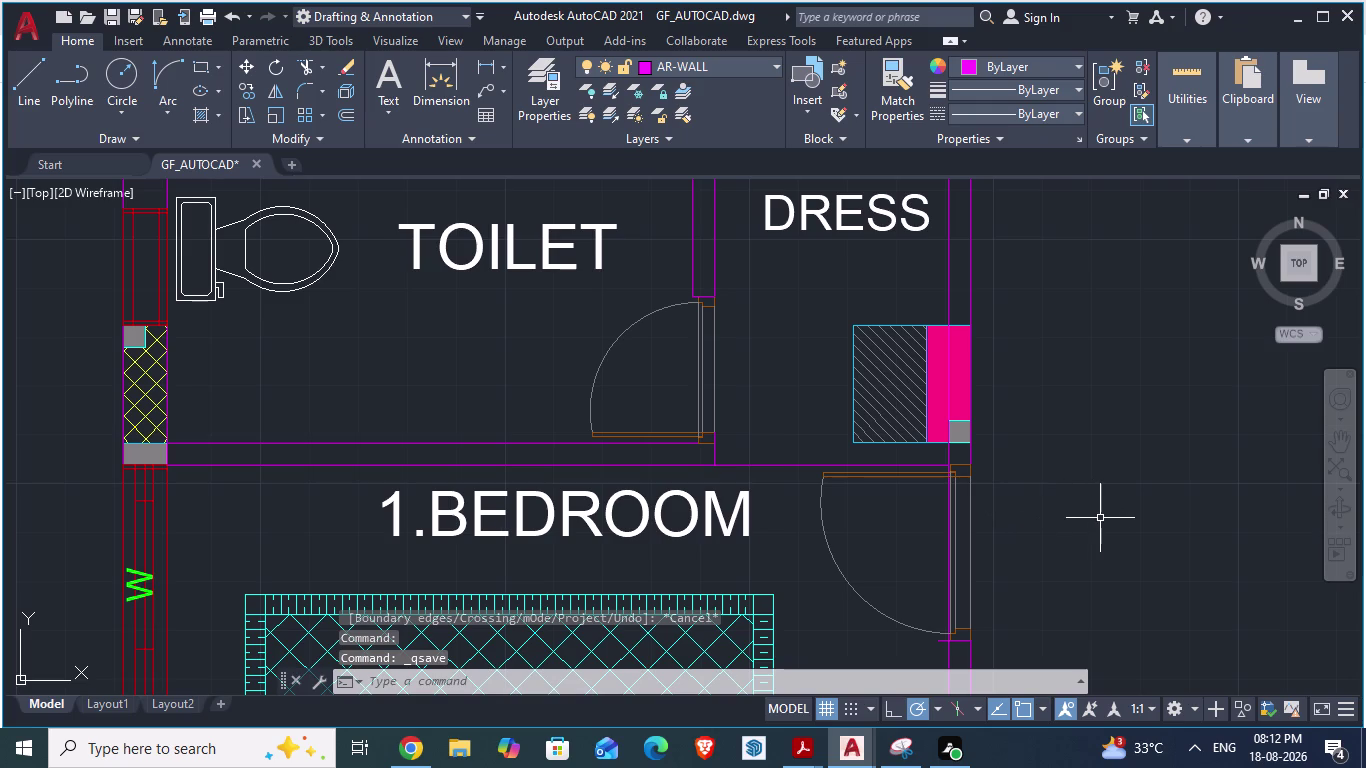
key(Tab)
key(alt+Tab)
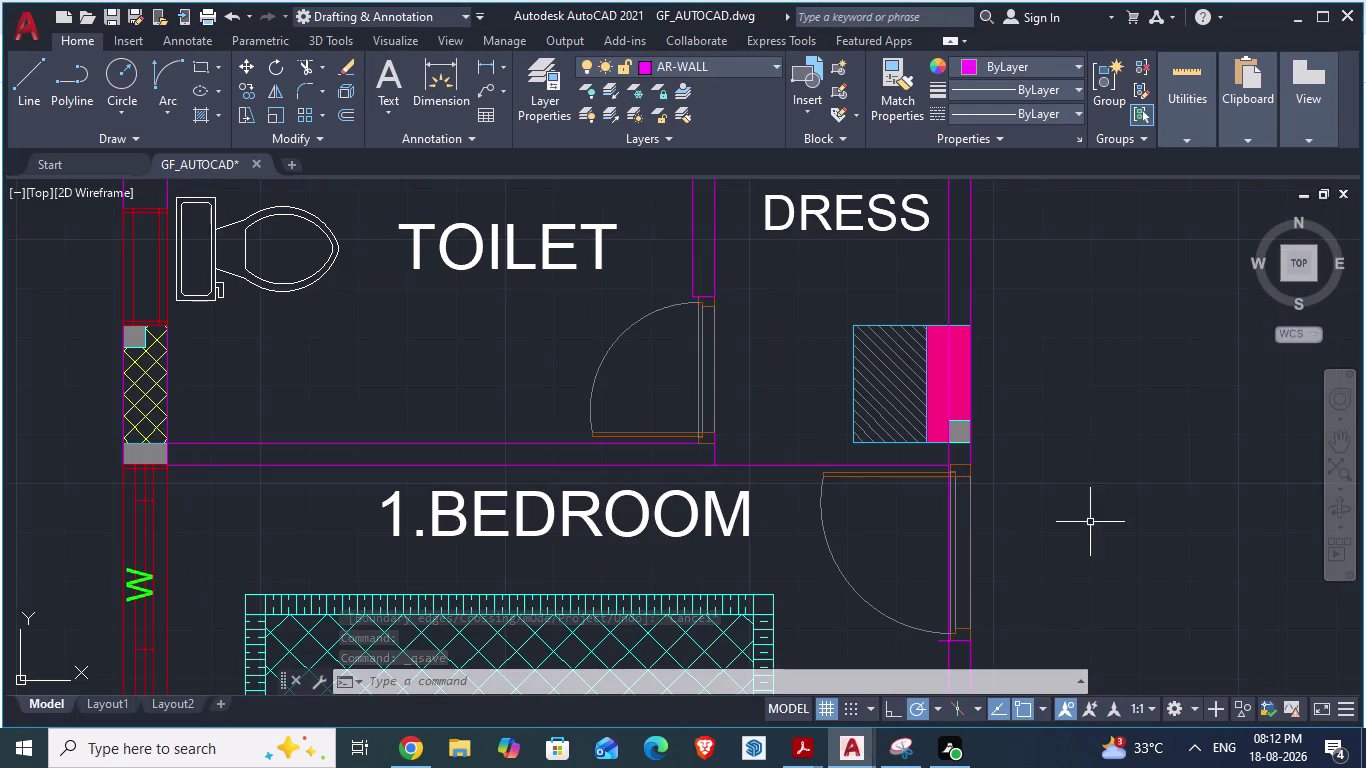
text(TR)
key(Return)
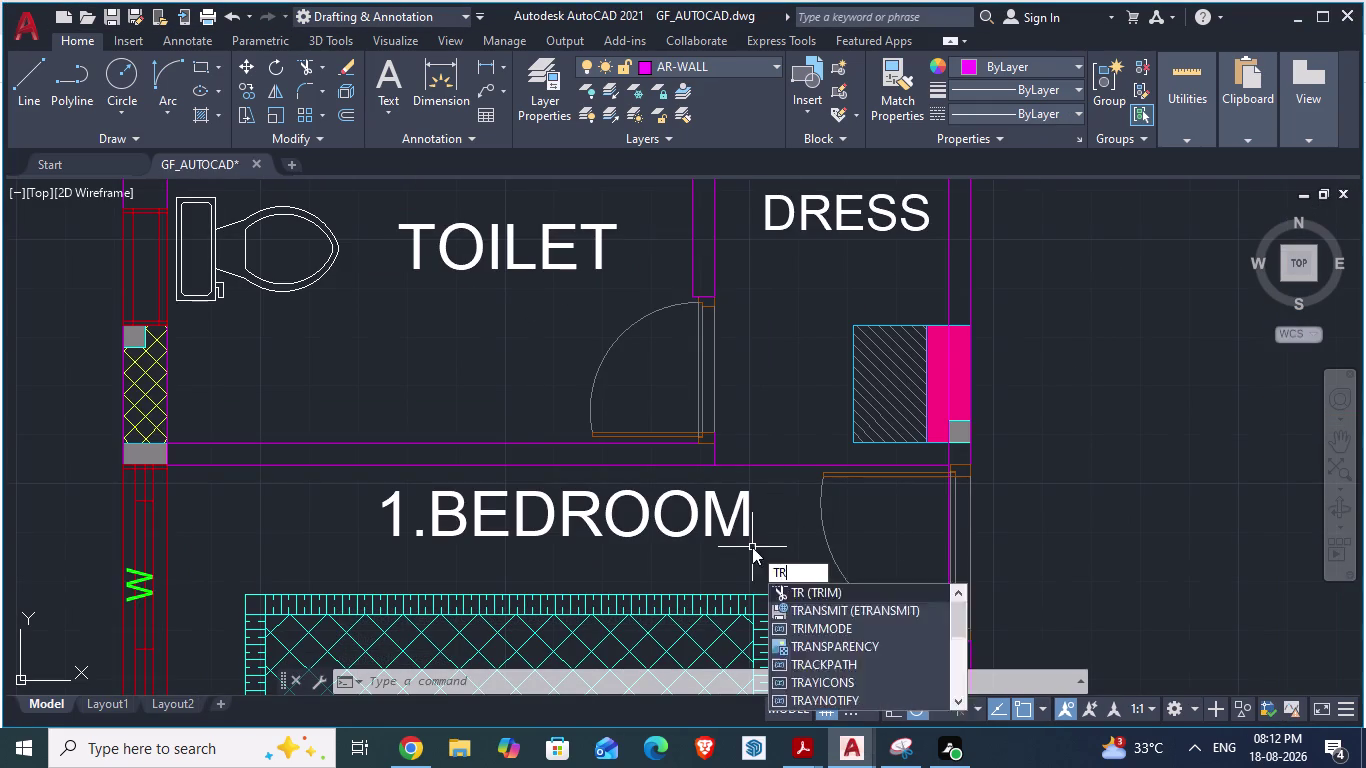
Trim the excess wall lines below the dress room and near its corner.
click(762, 463)
scroll(down, 3)
scroll(up, 3)
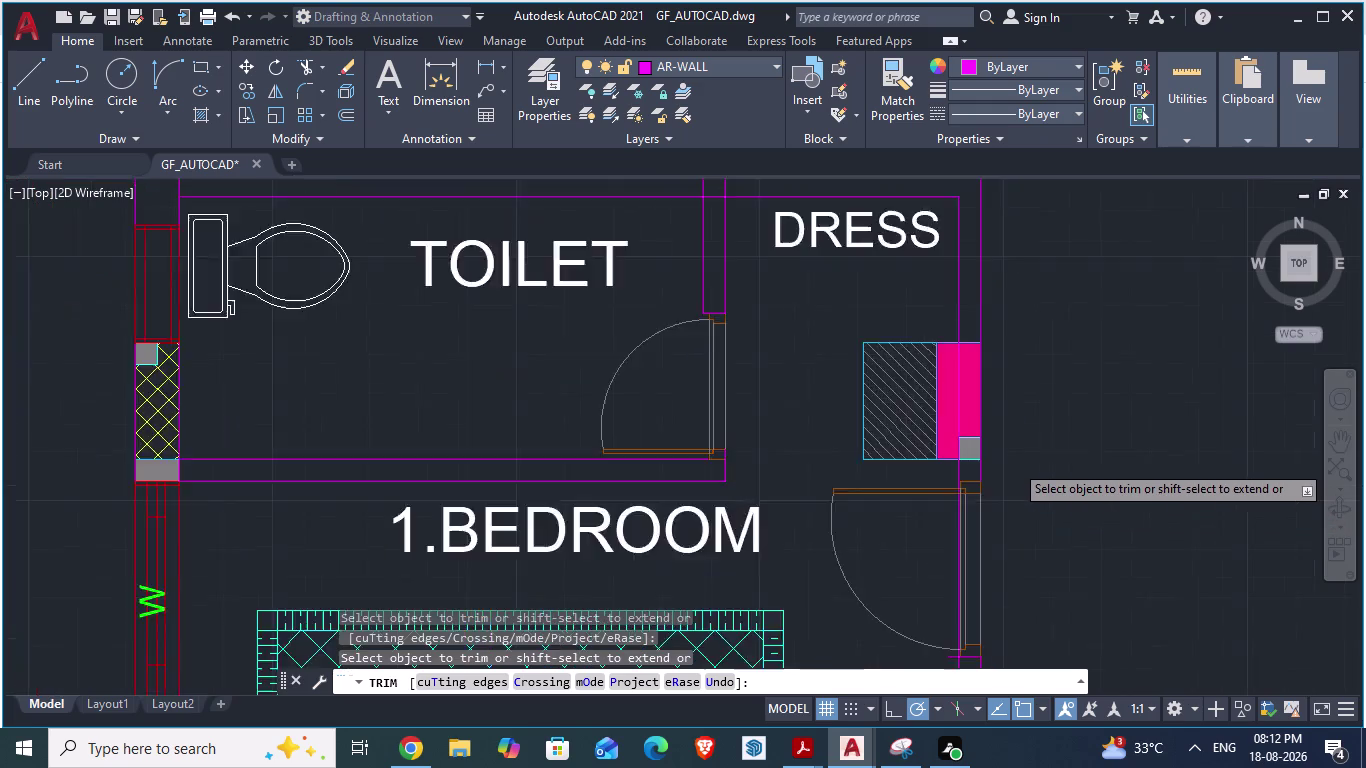
scroll(up, 3)
click(922, 488)
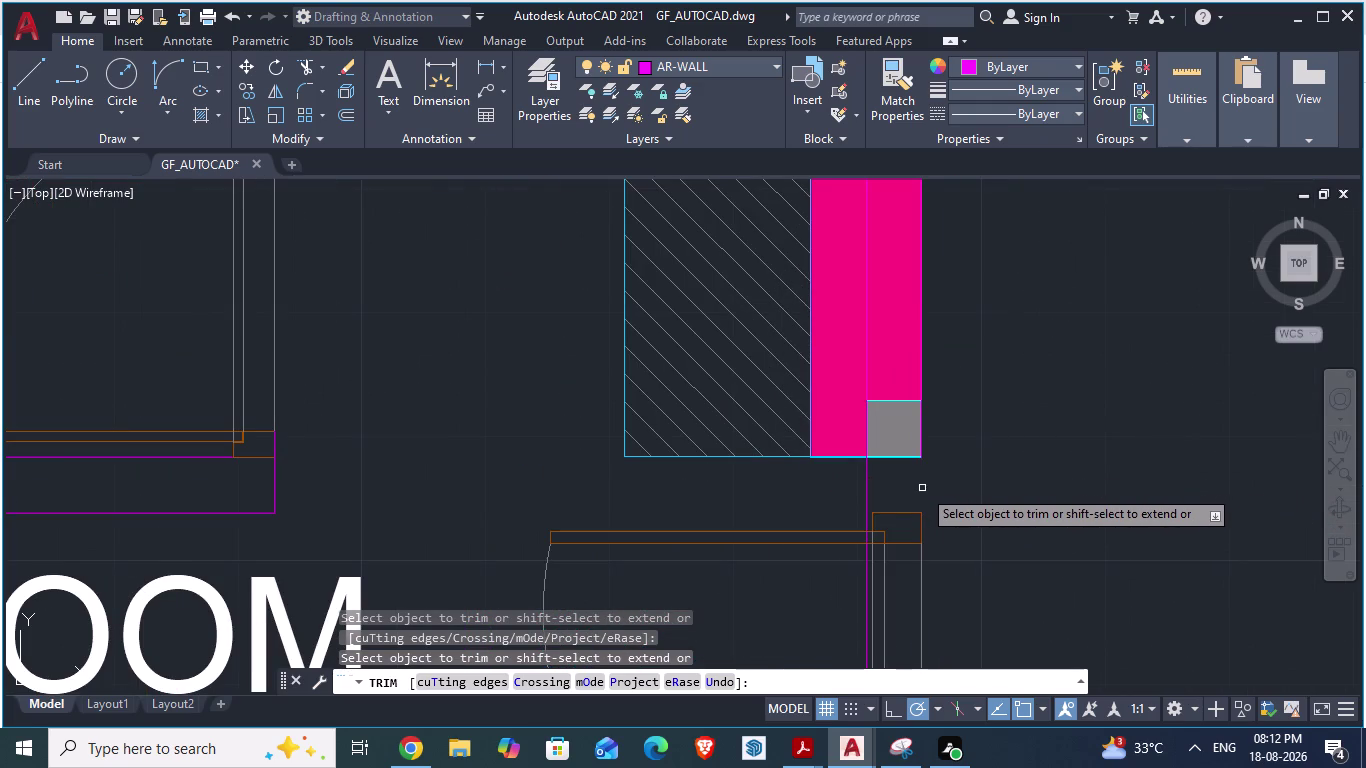
click(868, 494)
scroll(down, 3)
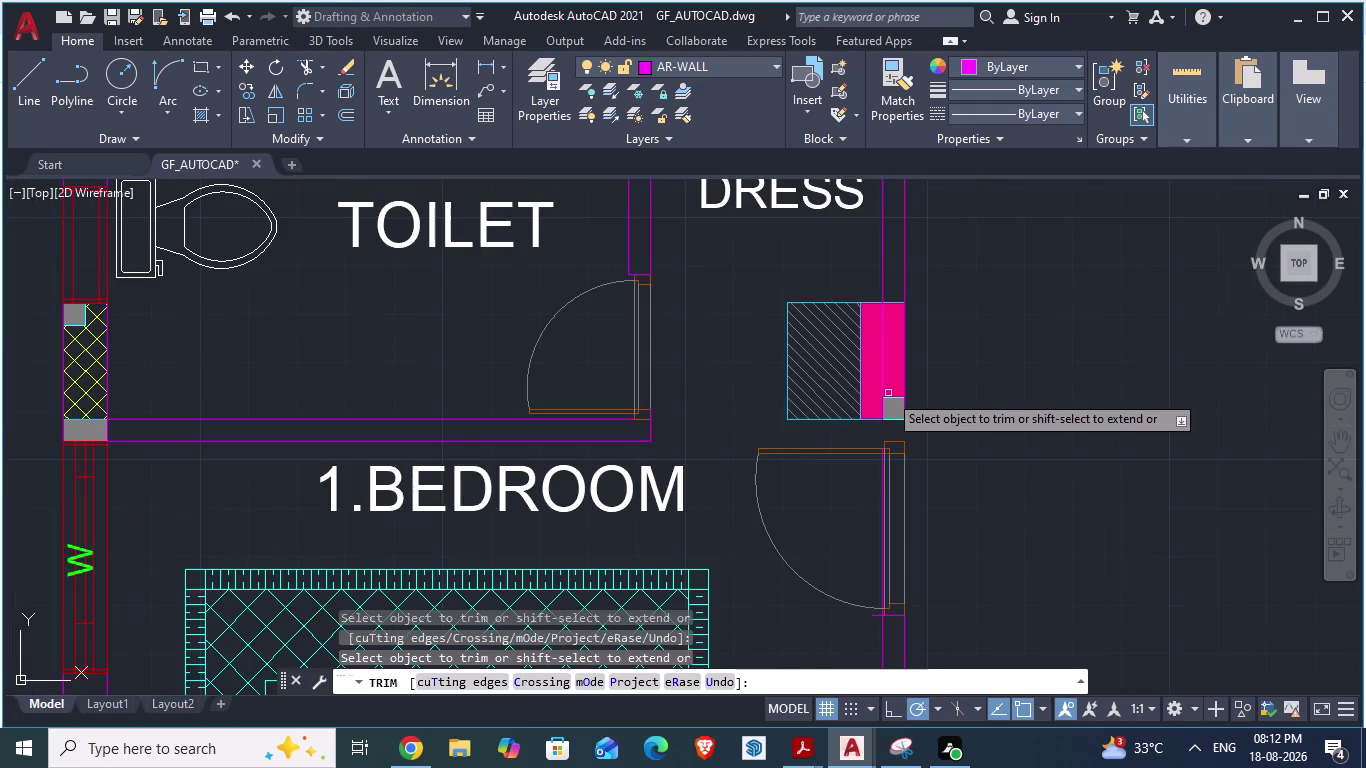
scroll(down, 3)
scroll(up, 3)
scroll(up, 3)
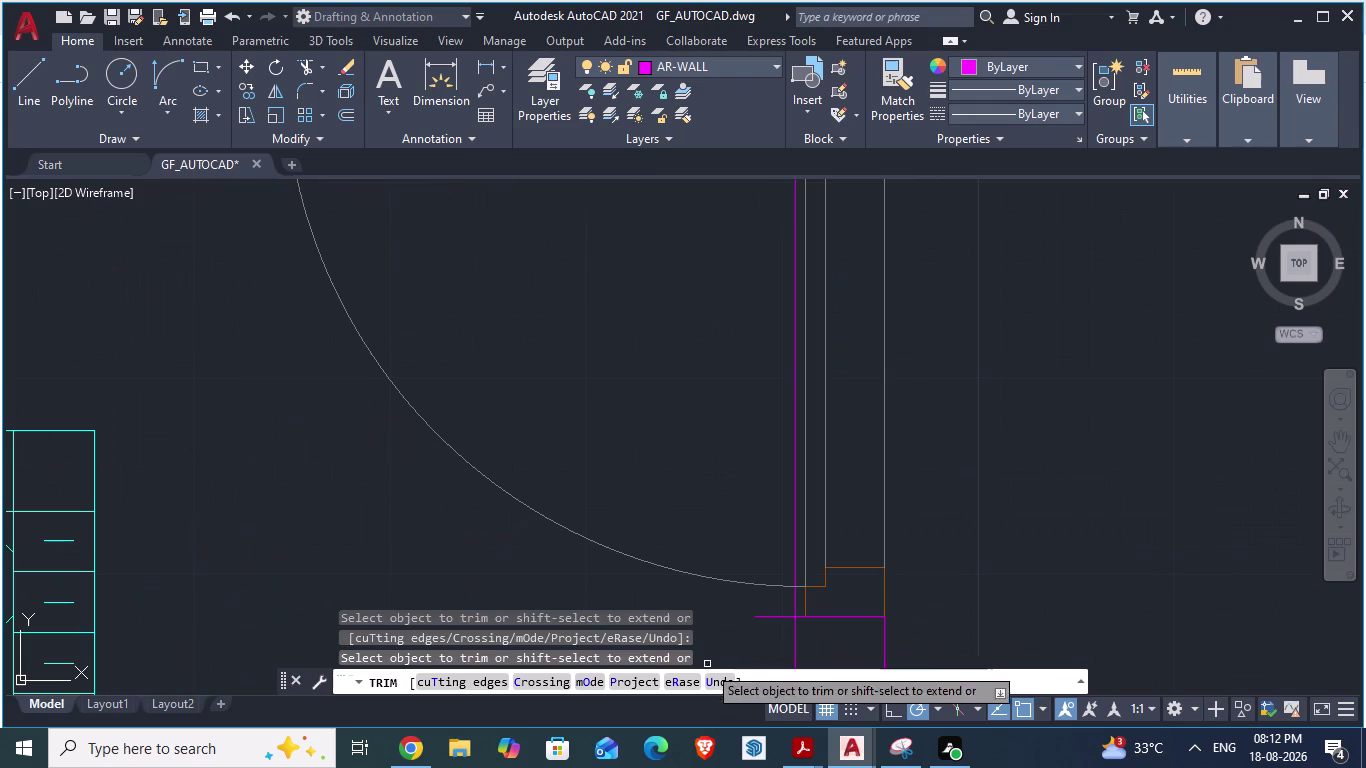
click(763, 615)
scroll(down, 3)
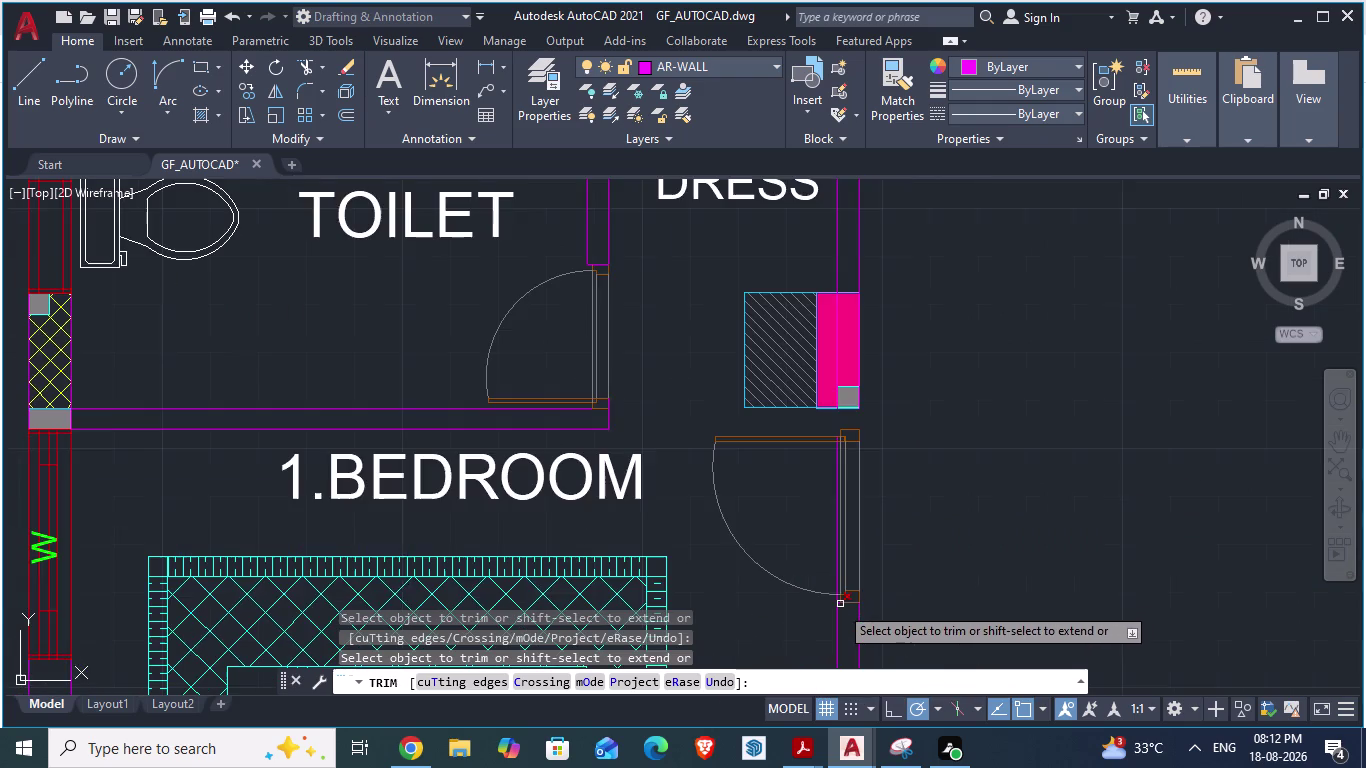
scroll(up, 3)
Check the door D2 corner in ARCH PLANS, then return and start Extend.
key(alt+Tab)
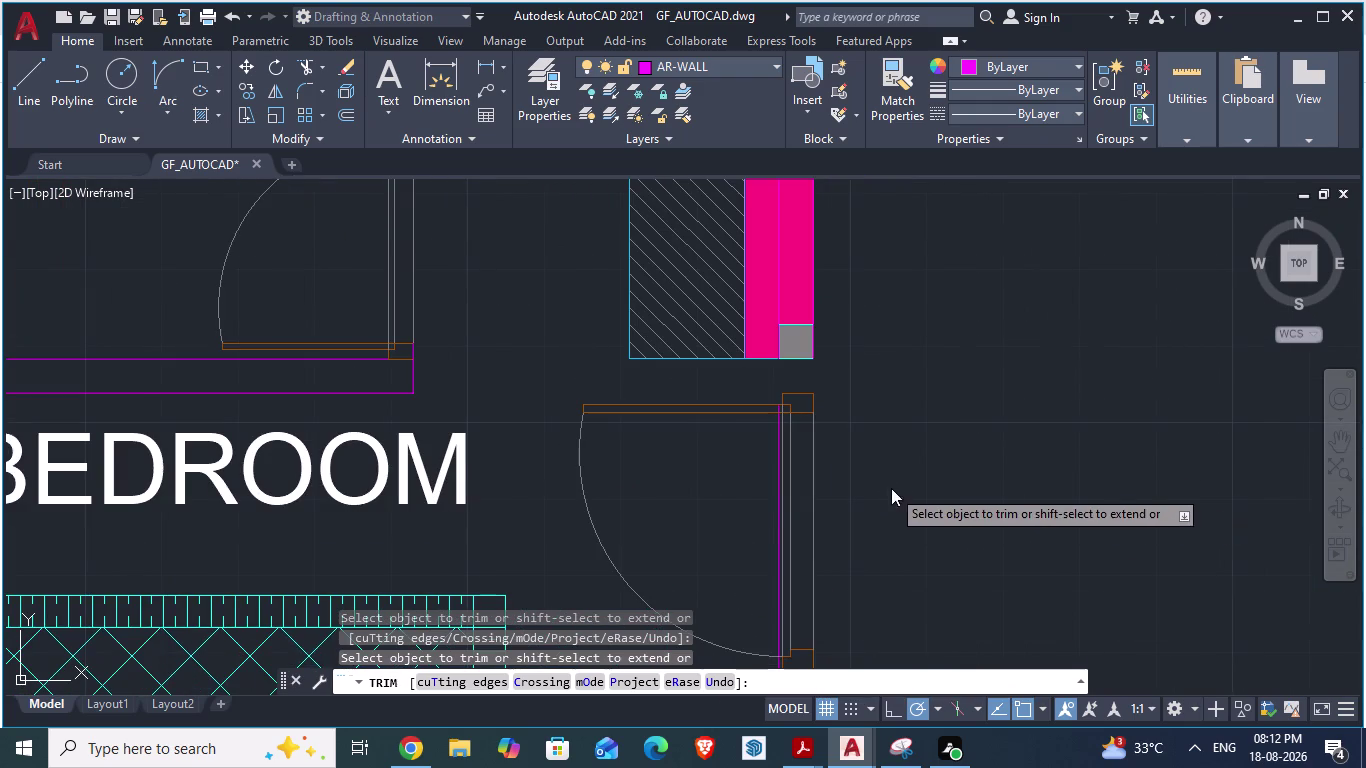
key(alt+Tab)
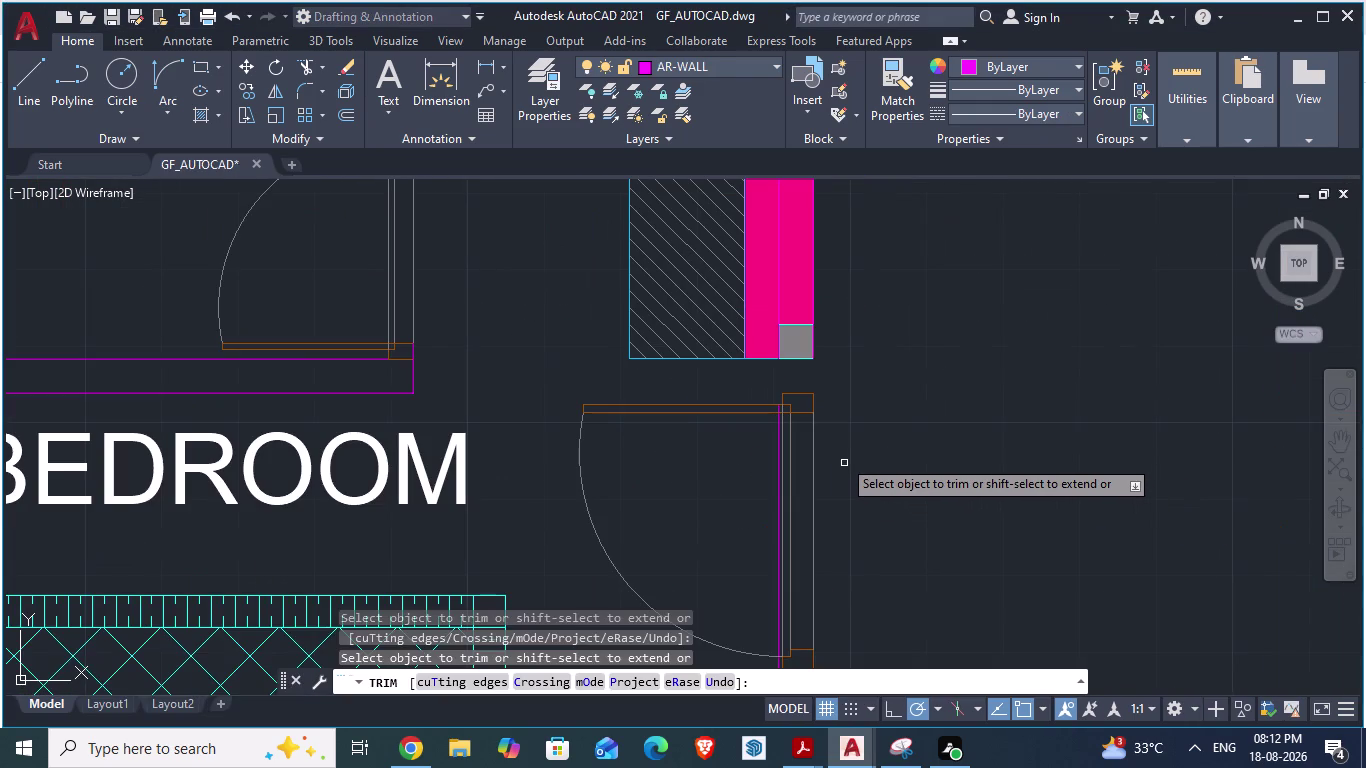
key(alt+Tab)
scroll(up, 3)
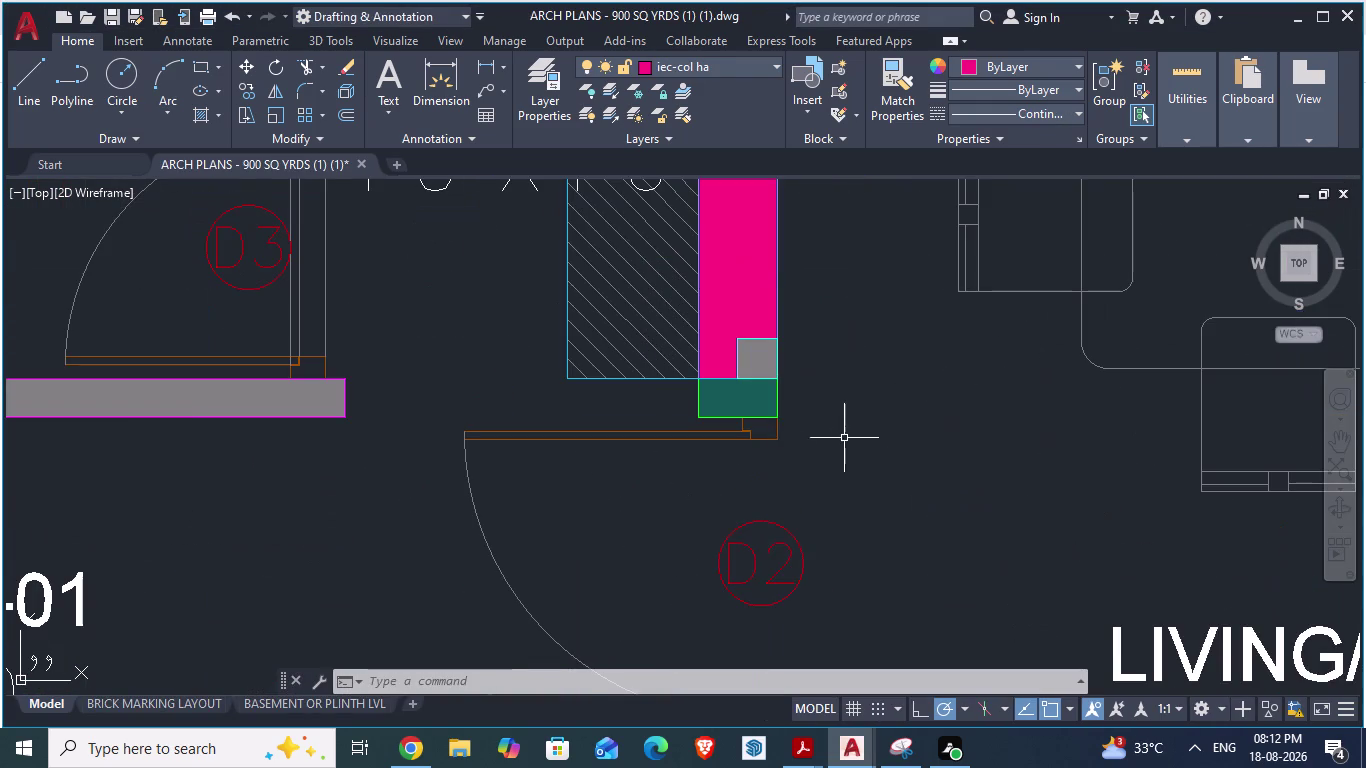
key(alt+Tab)
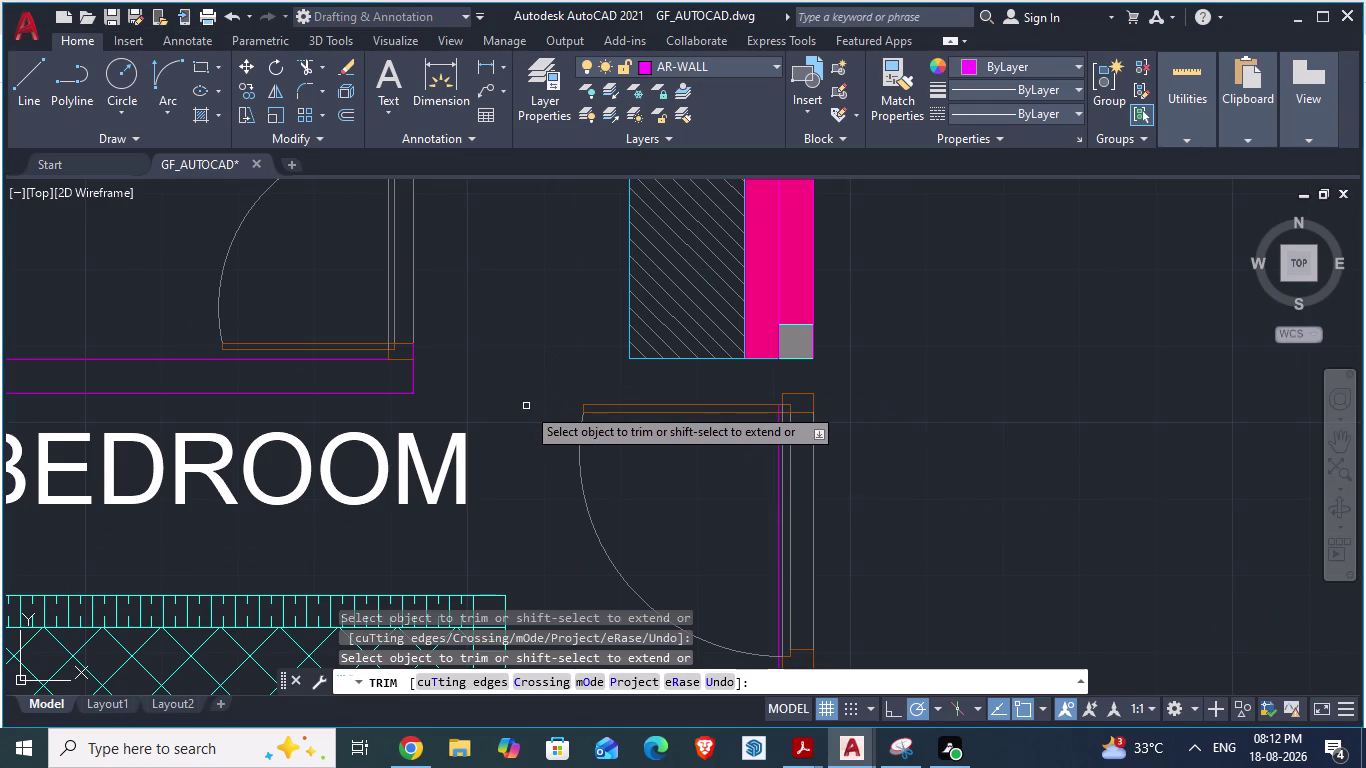
key(Escape)
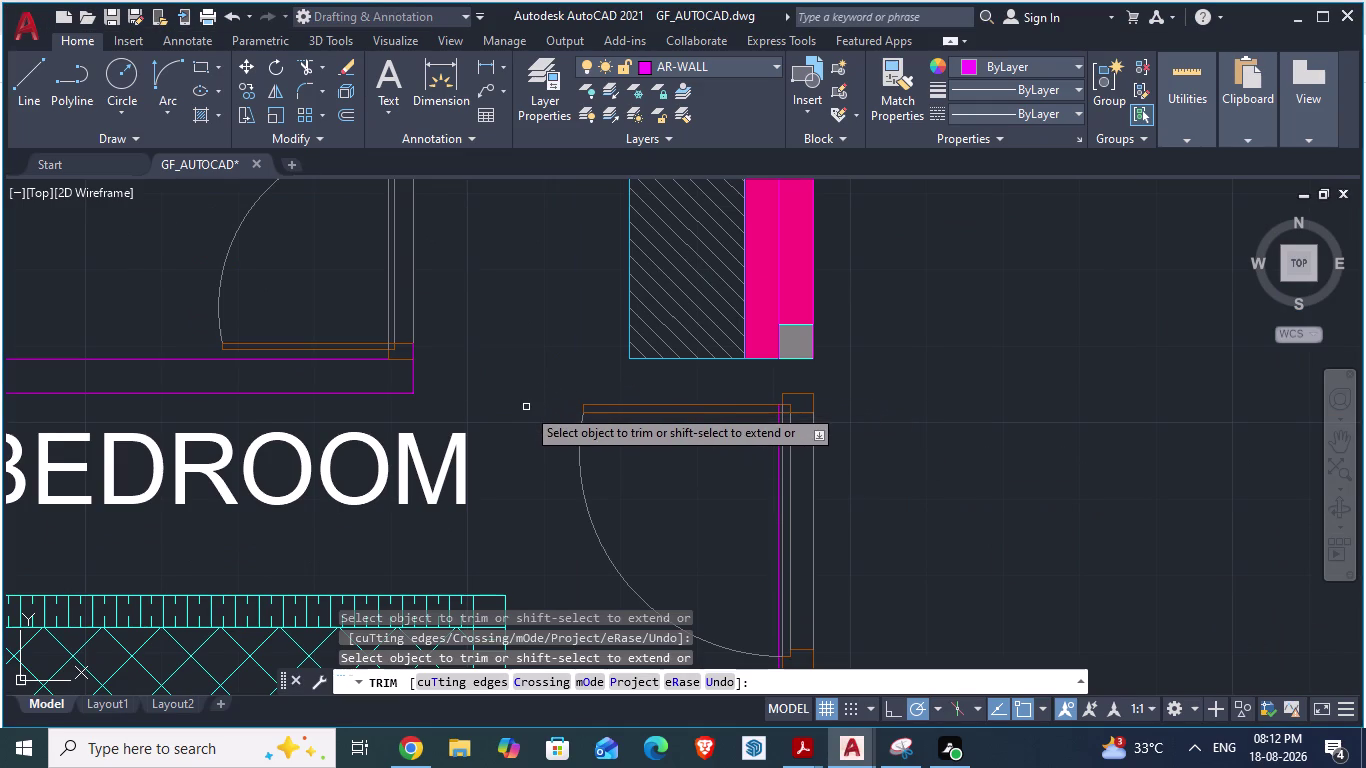
text(EX)
key(Return)
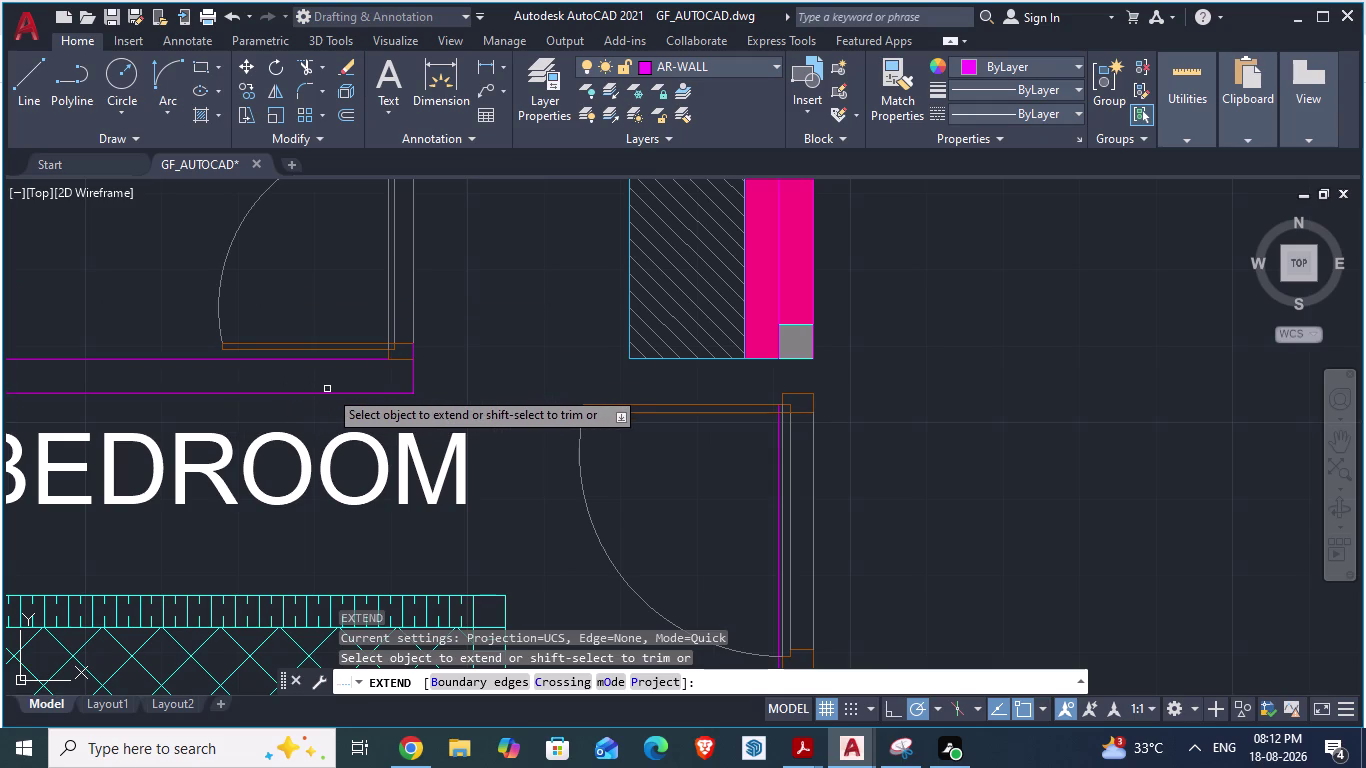
Extend the upper 1.BEDROOM wall line to the dress-room side wall and begin a new line.
click(356, 392)
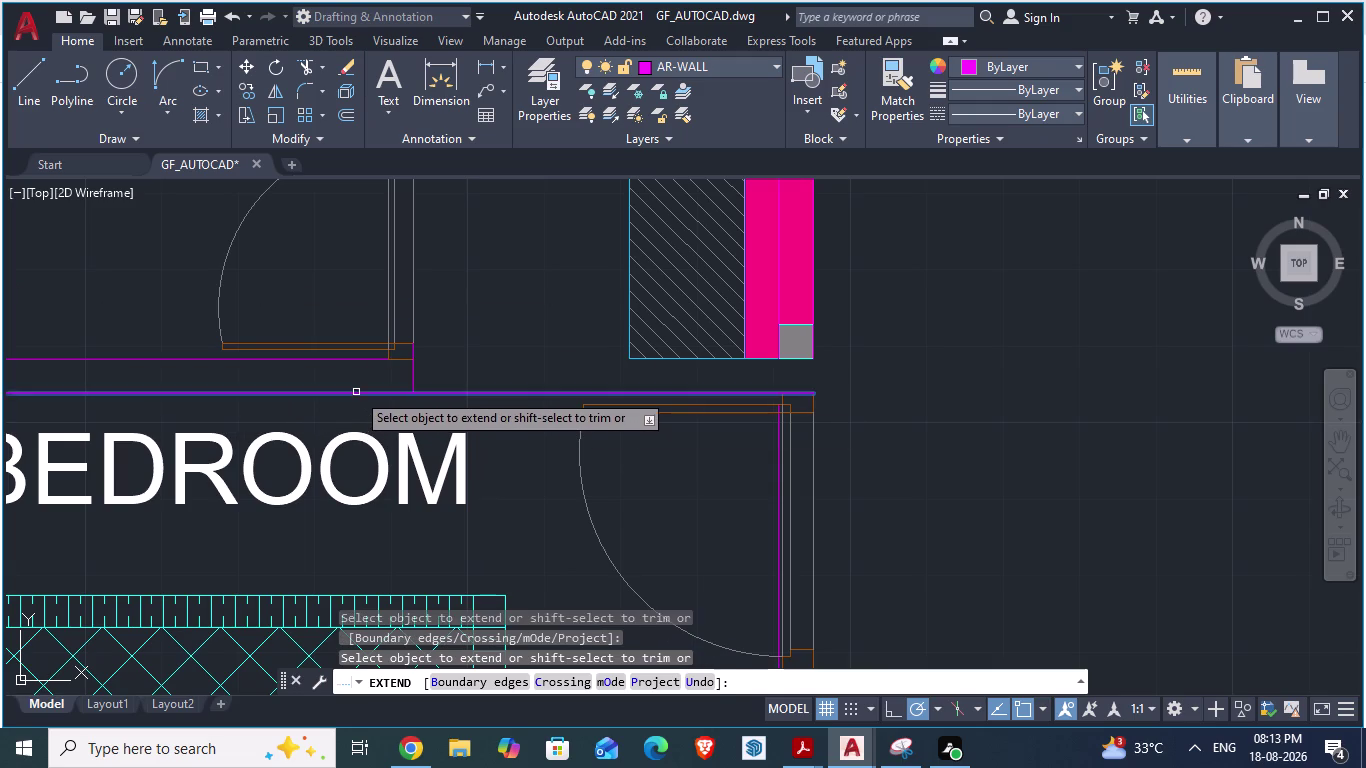
click(723, 393)
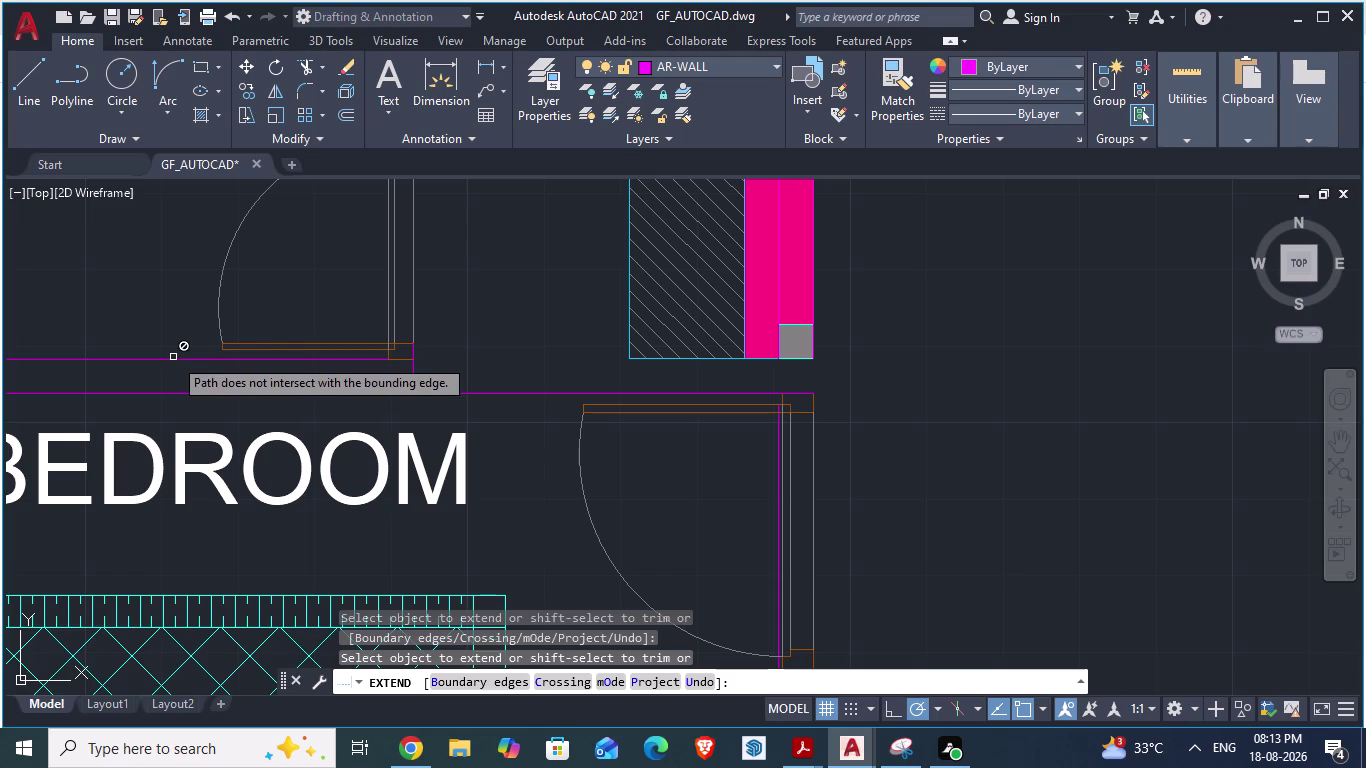
scroll(up, 3)
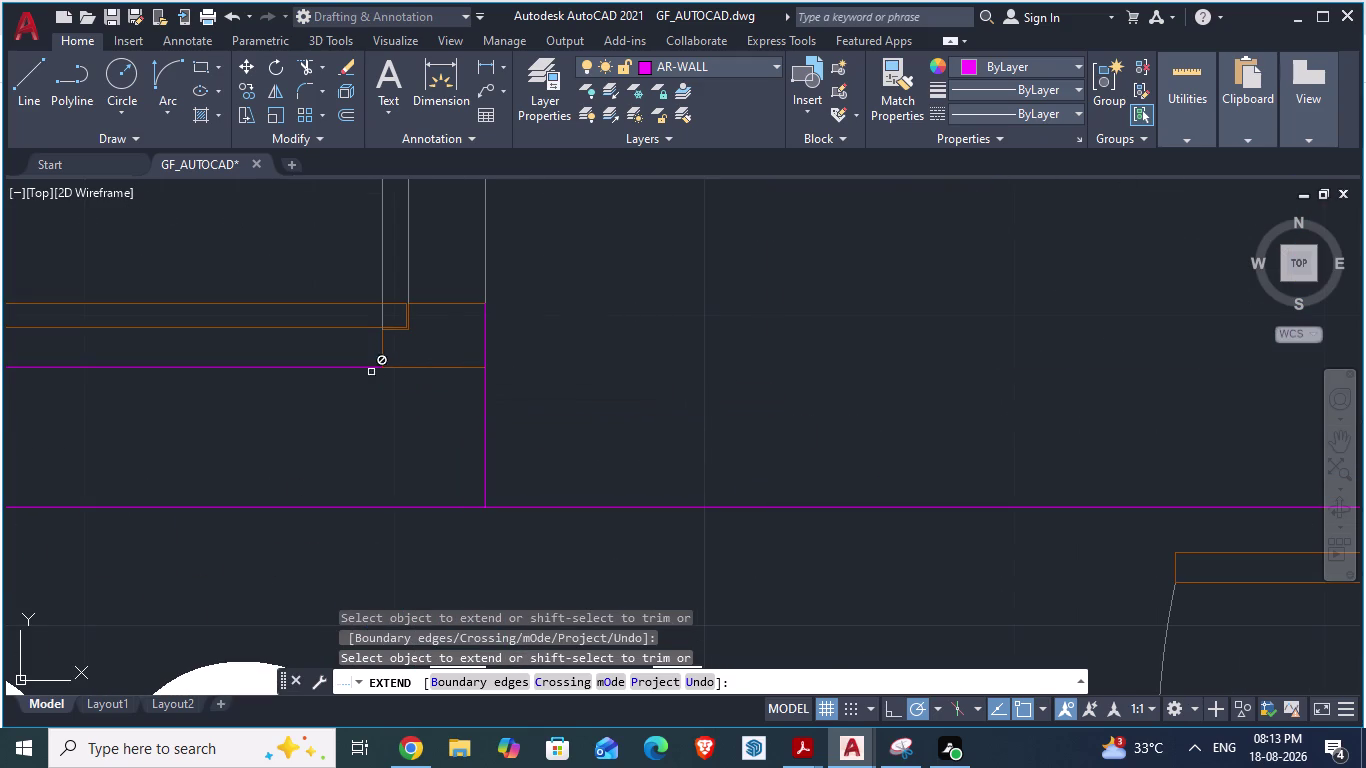
scroll(down, 3)
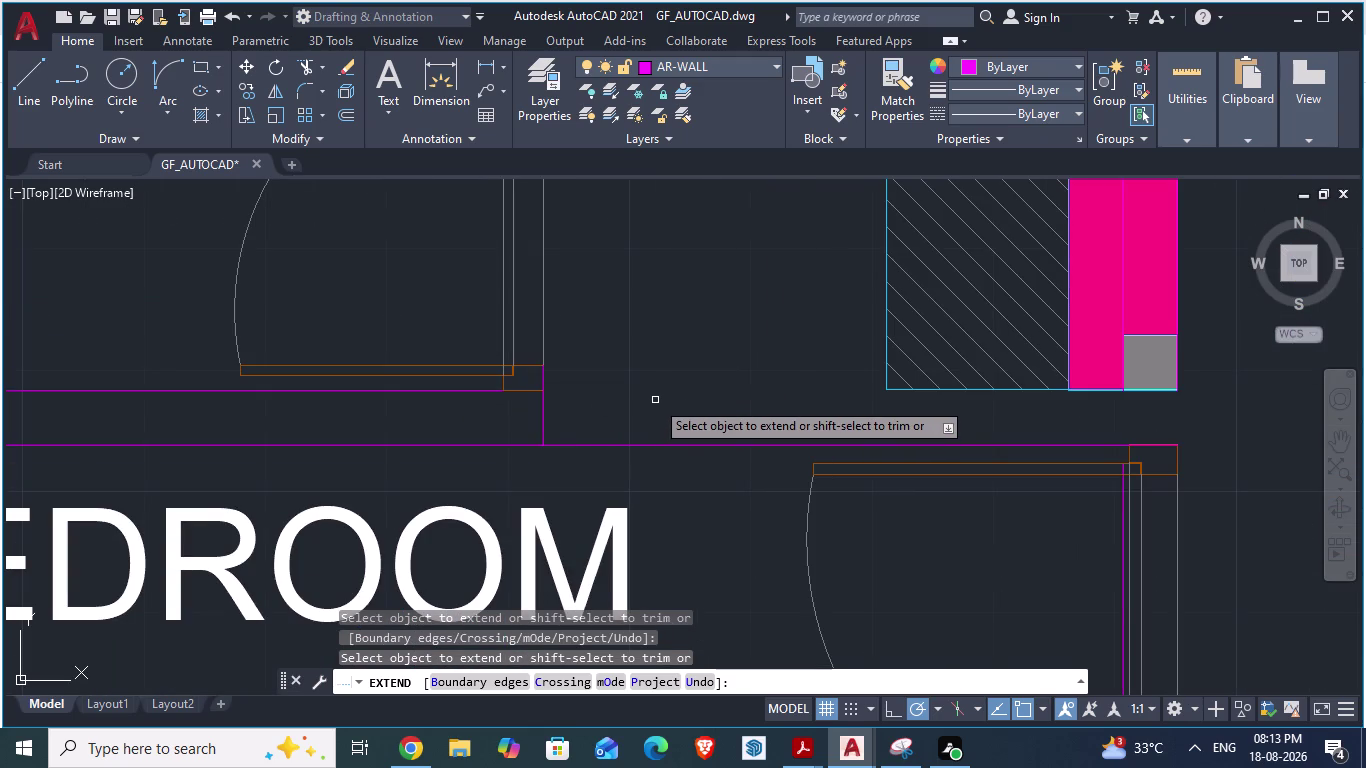
key(Escape)
key(l)
key(Return)
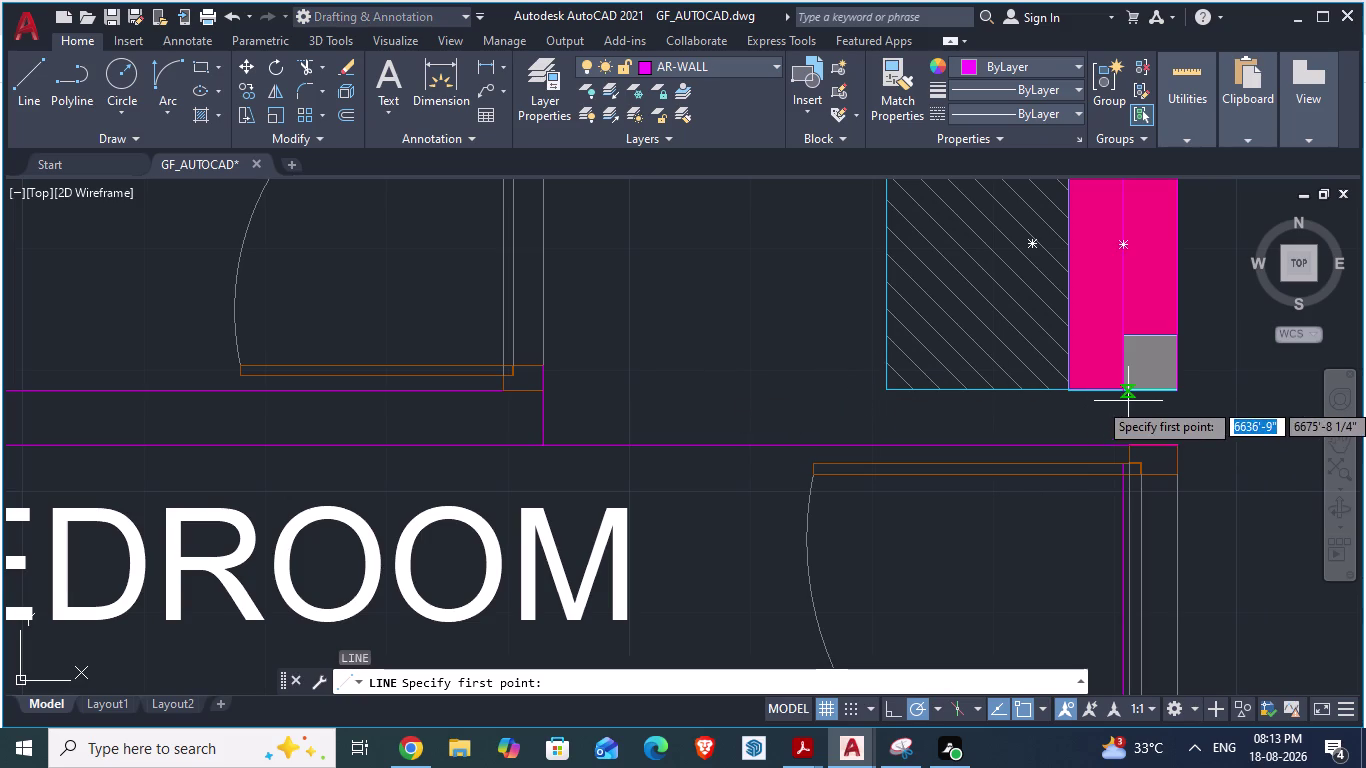
Draw two vertical wall lines from the column's lower corners to the bedroom wall line.
click(1183, 392)
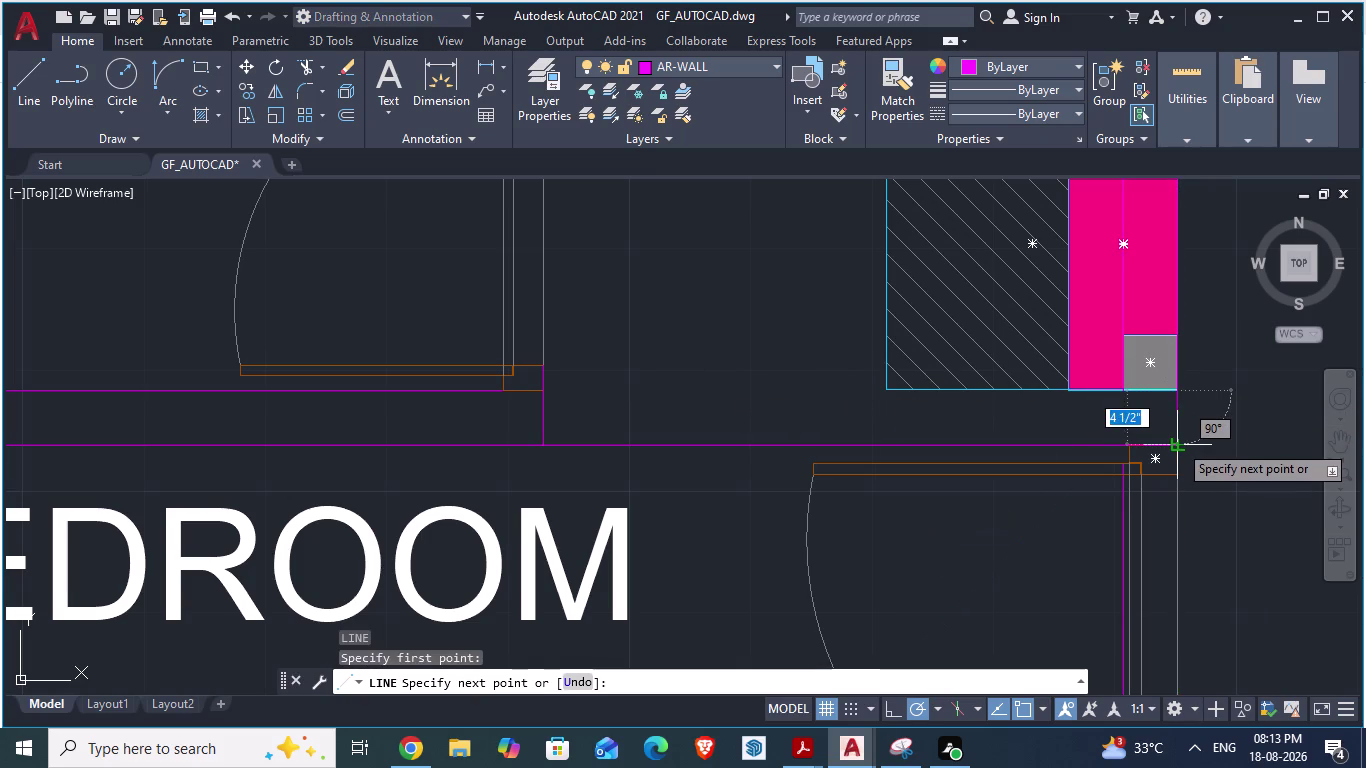
click(1178, 443)
key(Return)
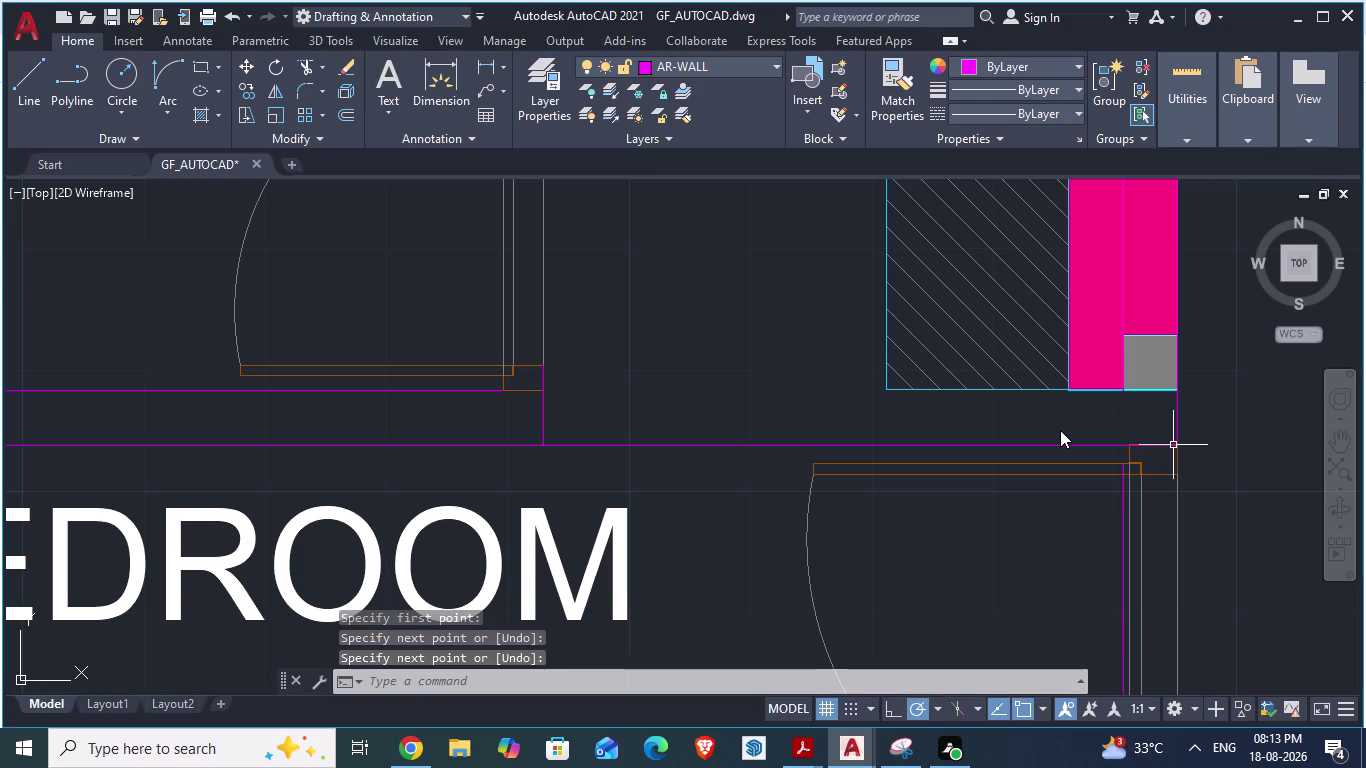
key(l)
key(Return)
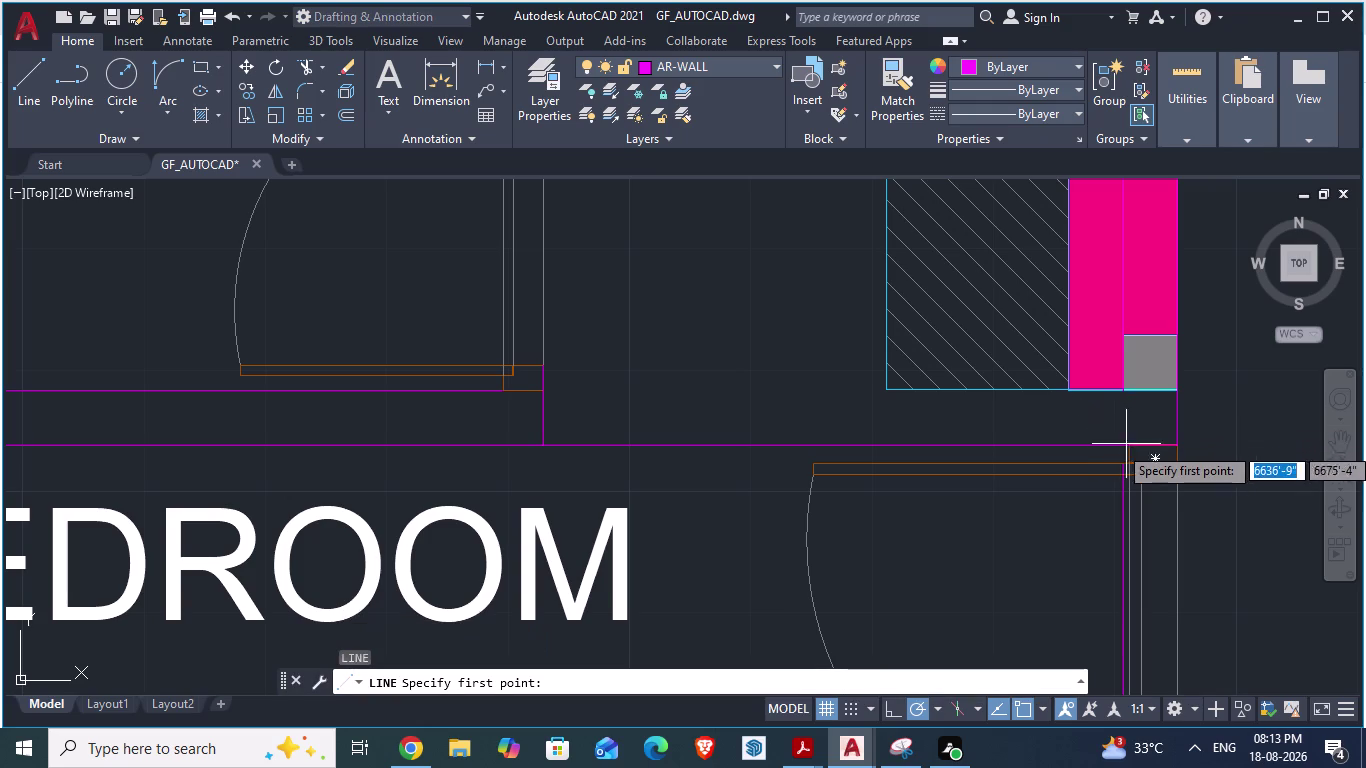
scroll(up, 3)
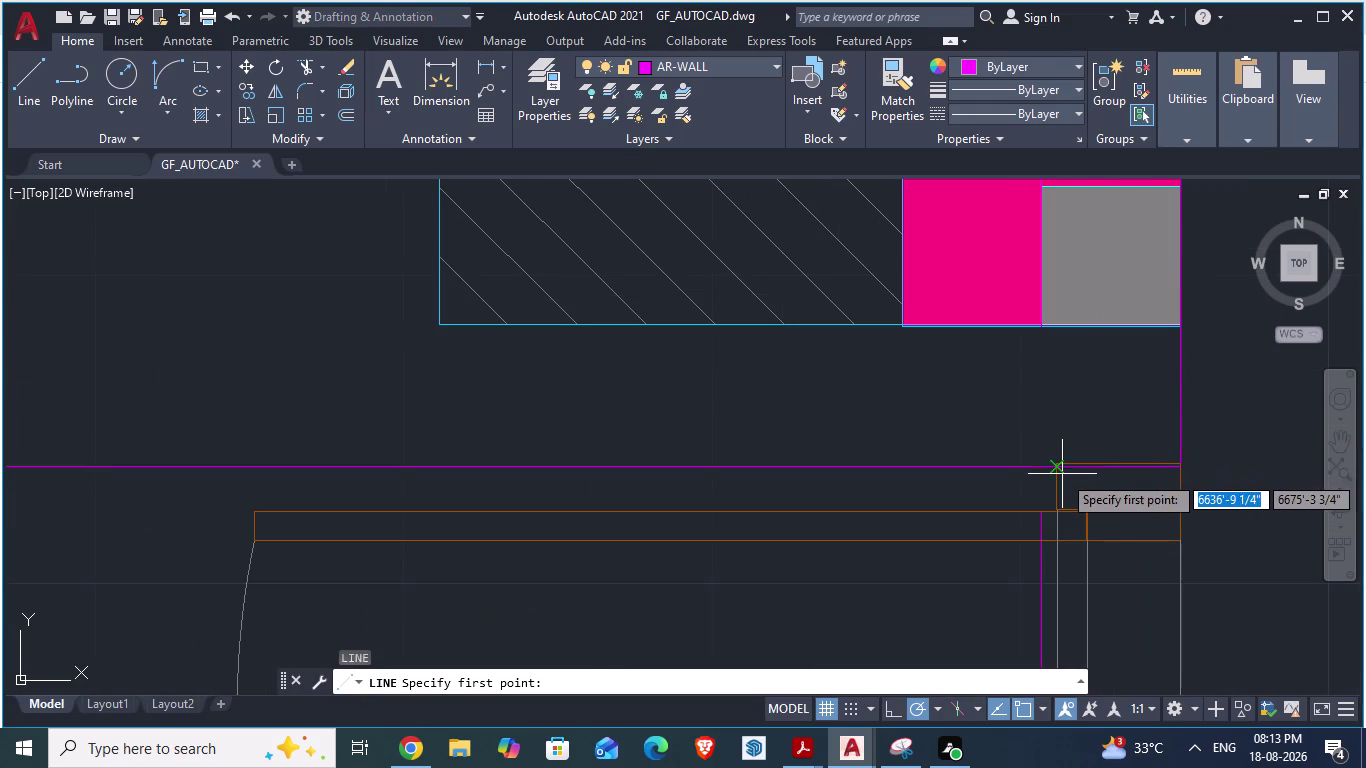
click(1039, 520)
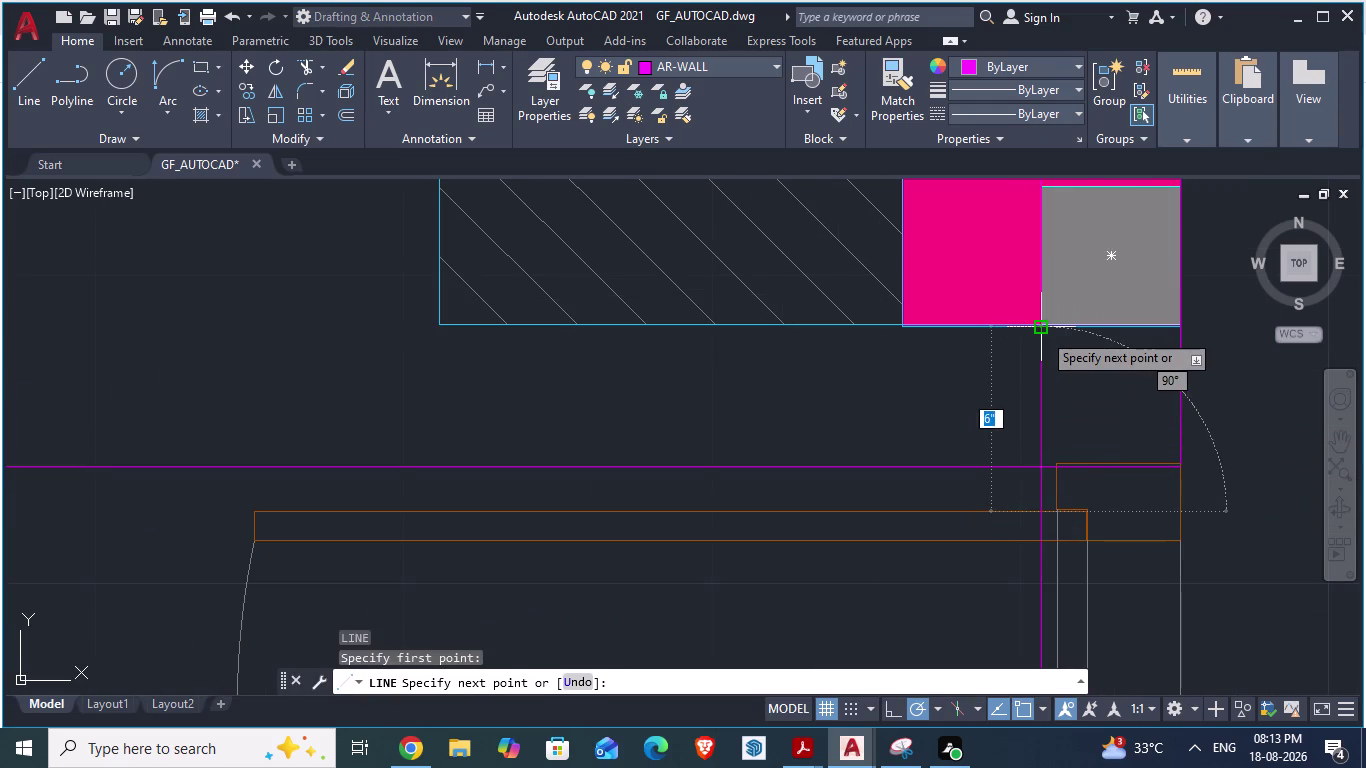
click(1042, 332)
key(Return)
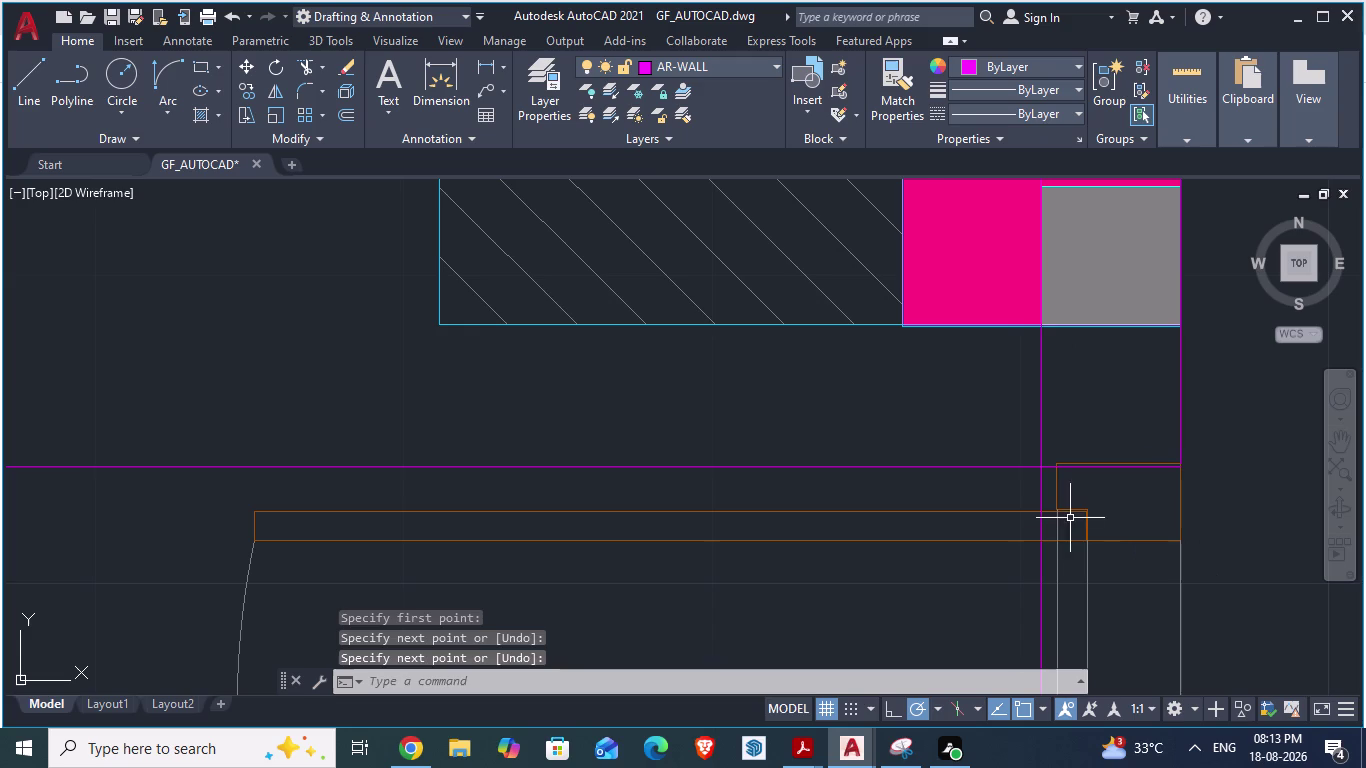
Check the 4 1/2" wall thickness with an aligned dimension, then cancel it unplaced.
key(d)
key(a)
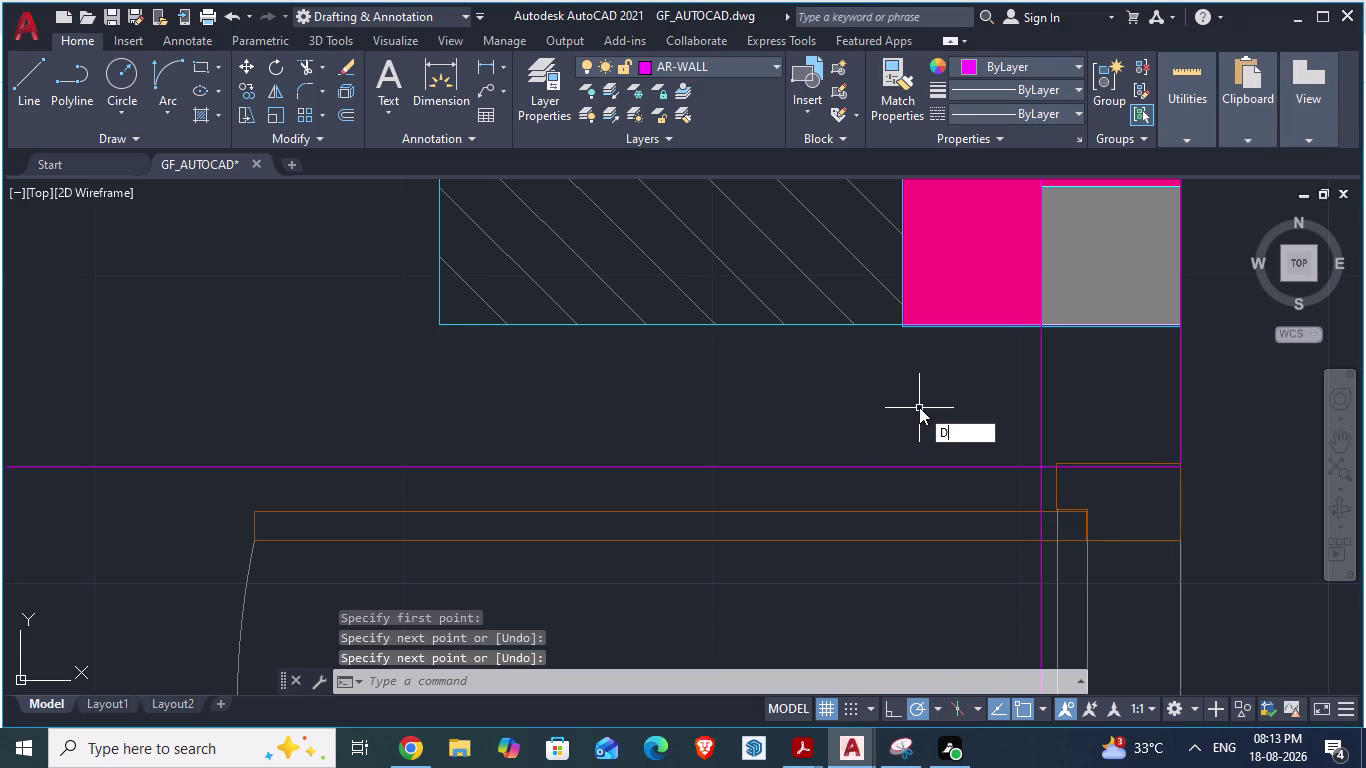
key(Return)
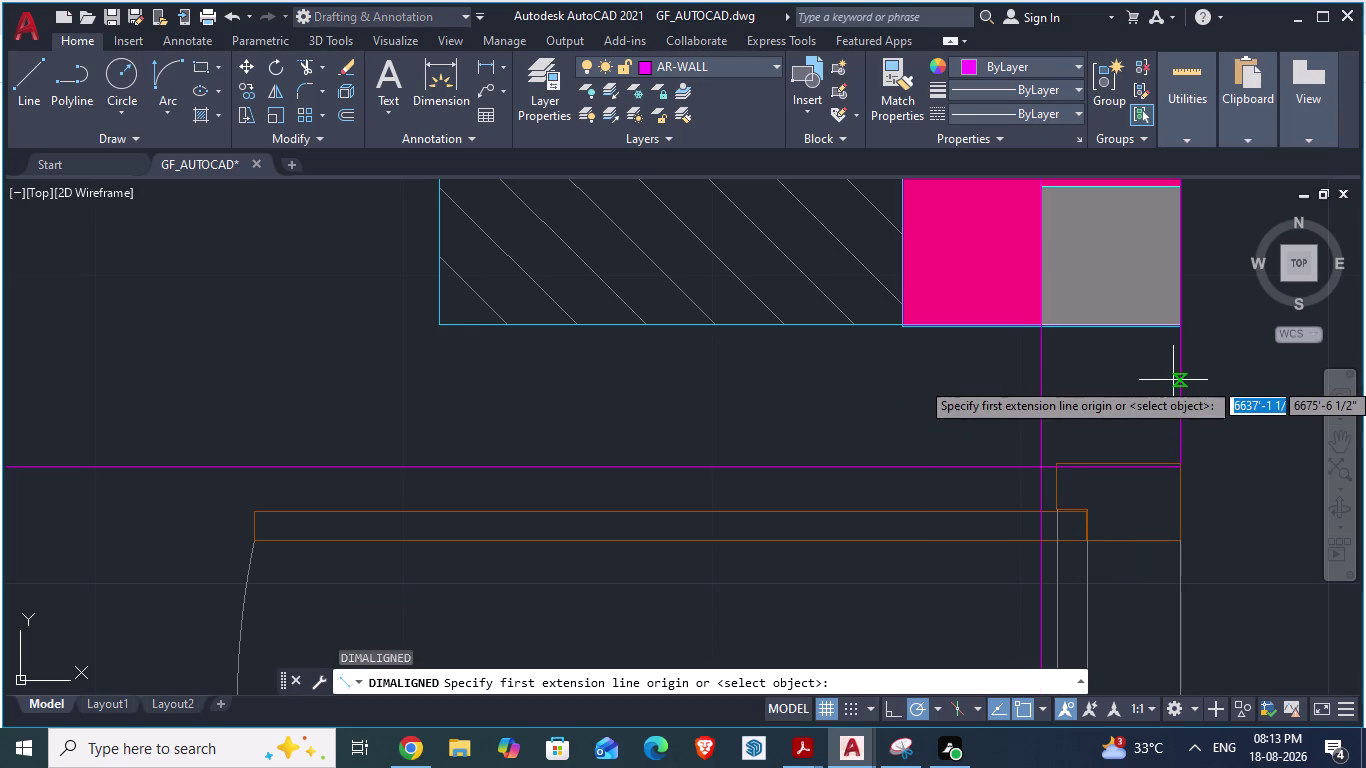
click(1175, 380)
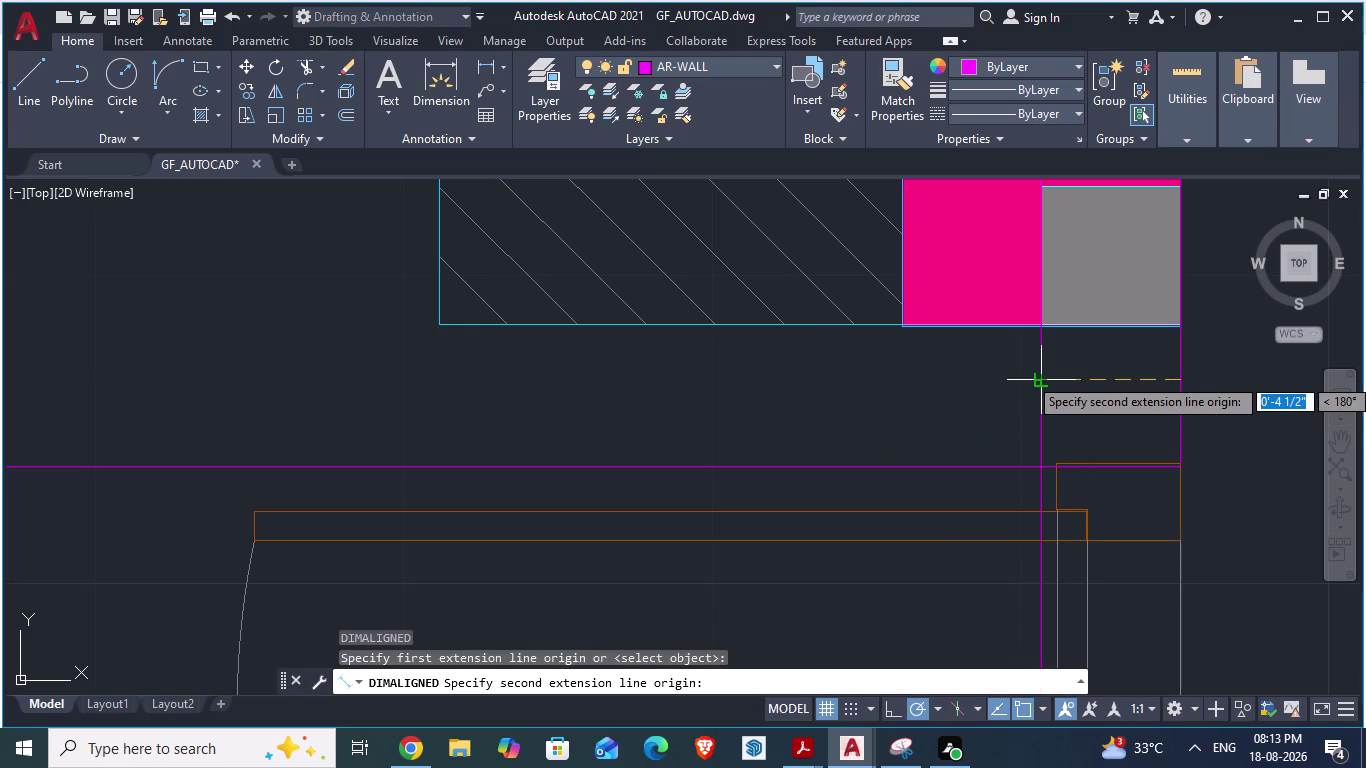
key(Escape)
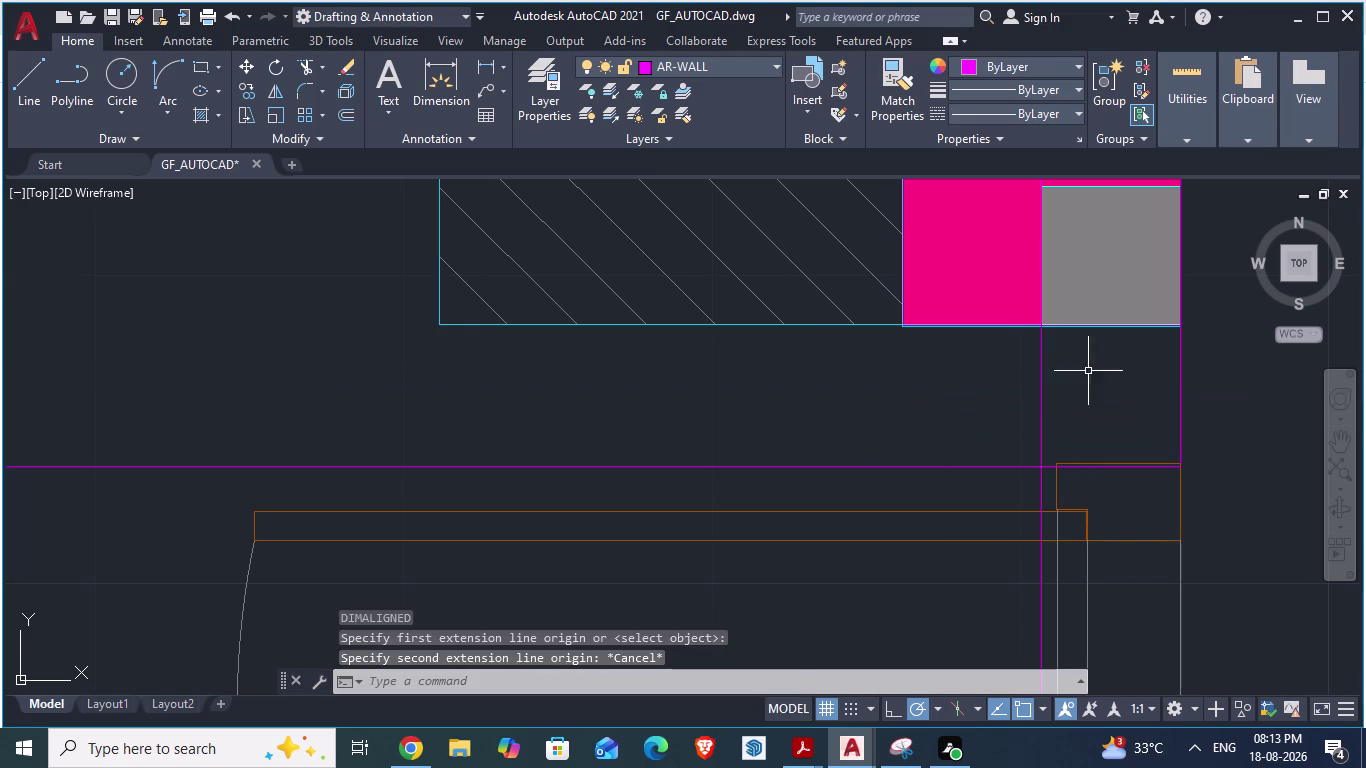
Trim the wall line across the 1.BEDROOM door opening and the three overlapping frame pieces.
scroll(down, 3)
text(TR)
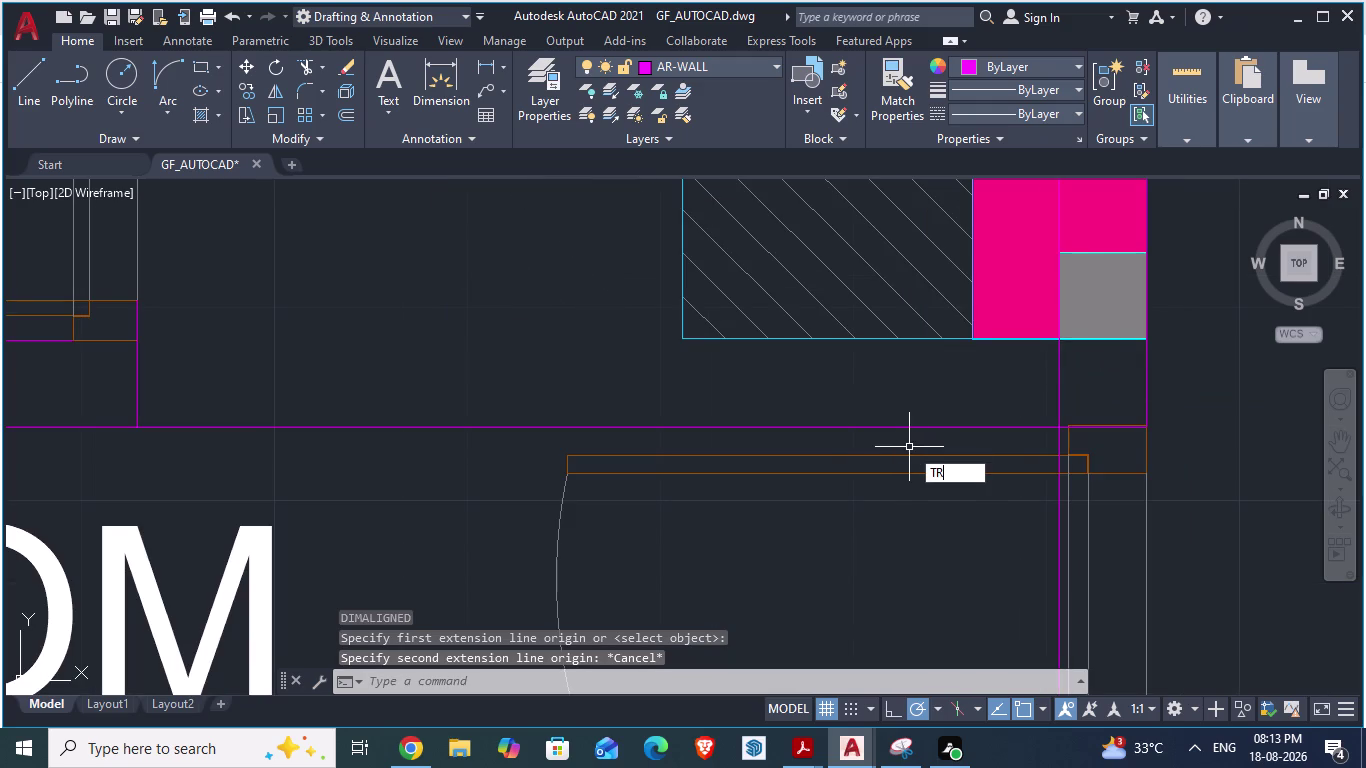
key(Return)
click(888, 425)
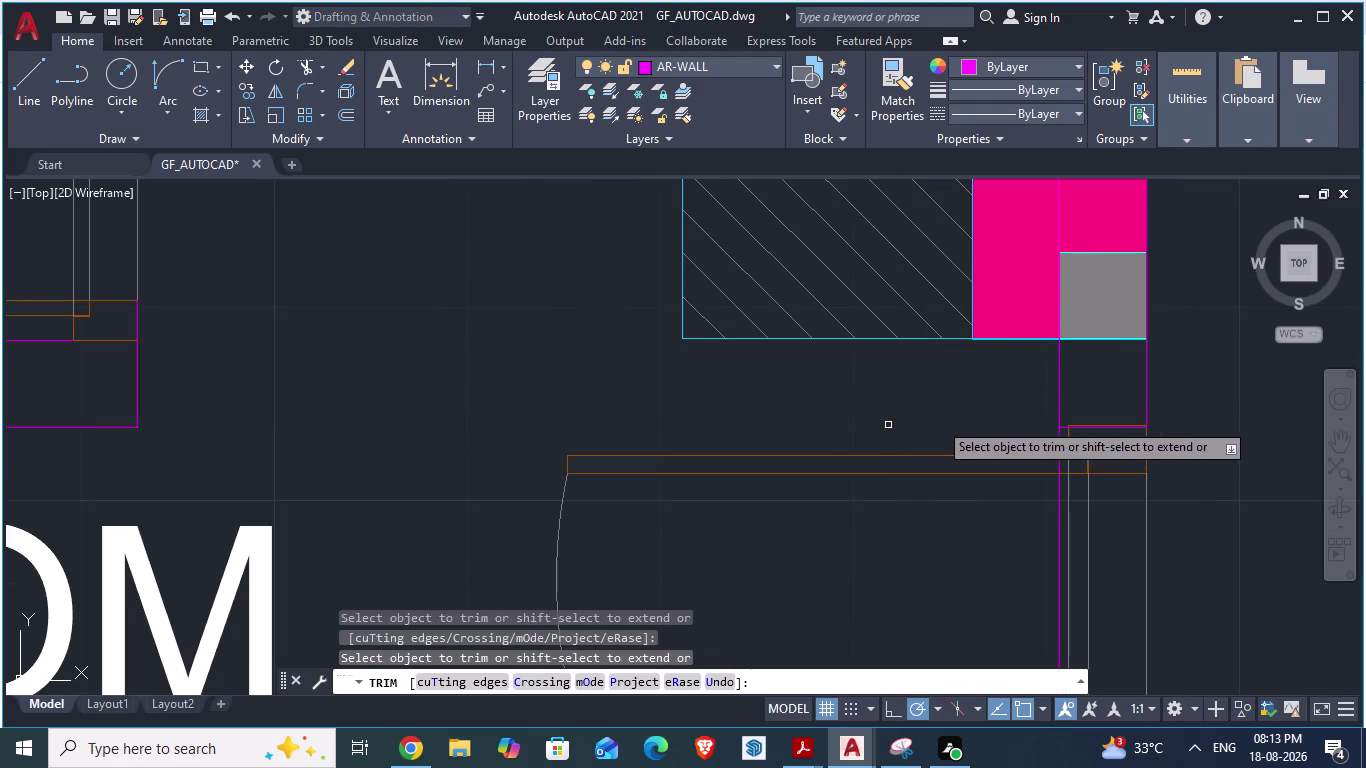
click(1059, 445)
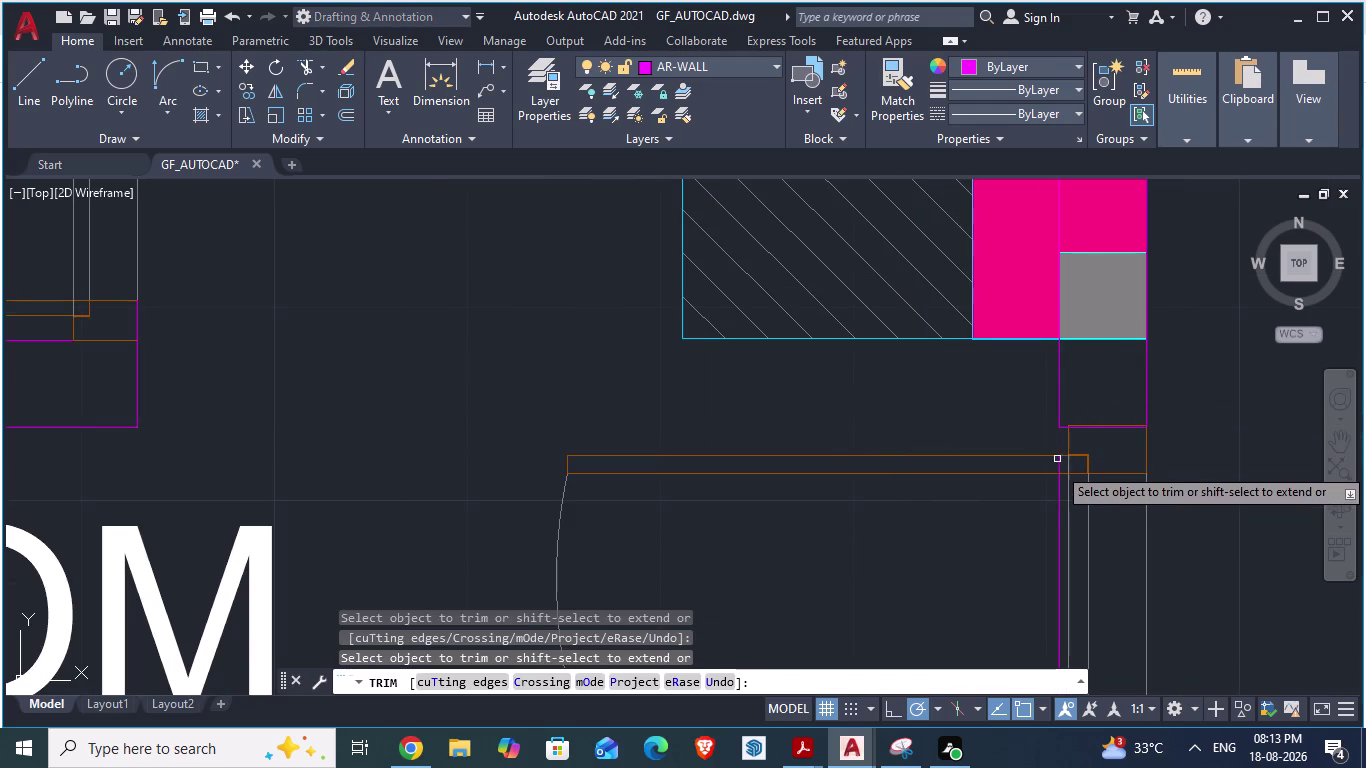
click(1057, 468)
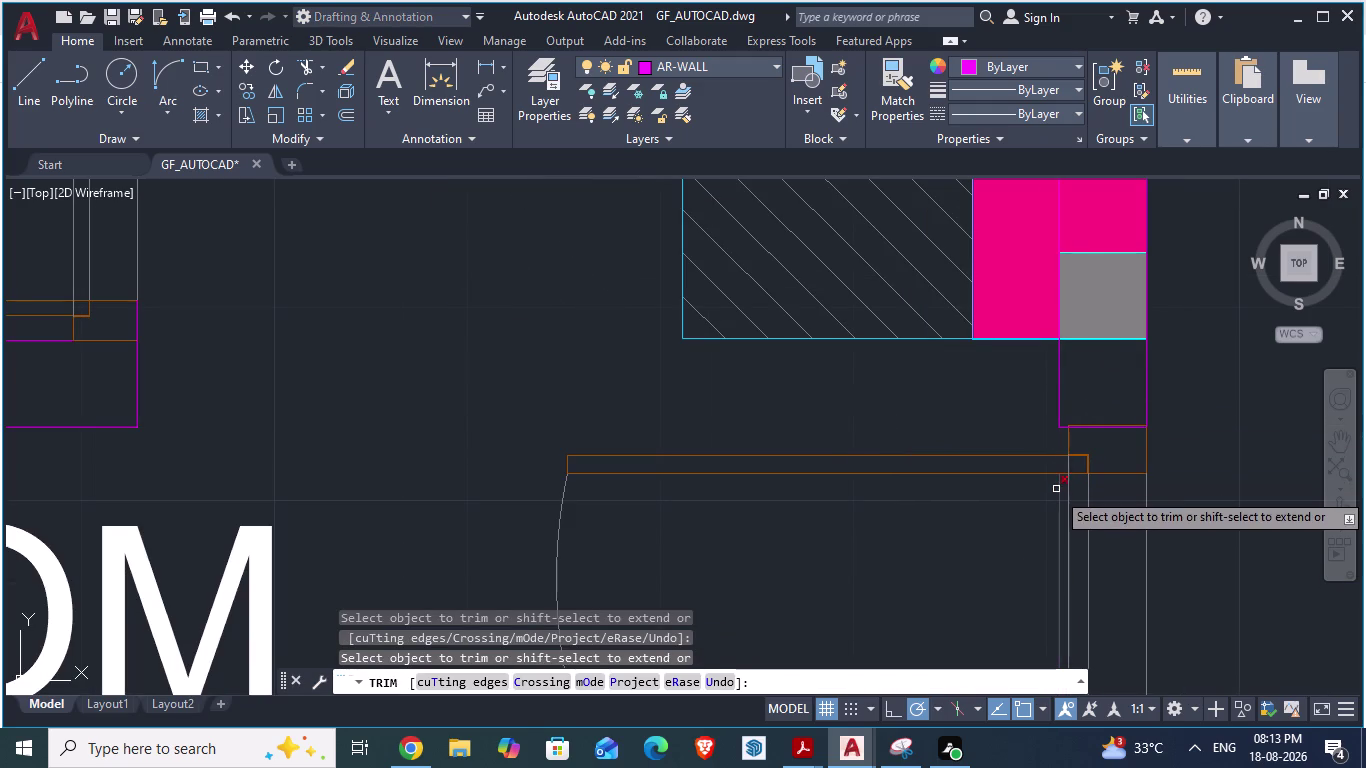
click(1056, 492)
scroll(down, 3)
scroll(up, 3)
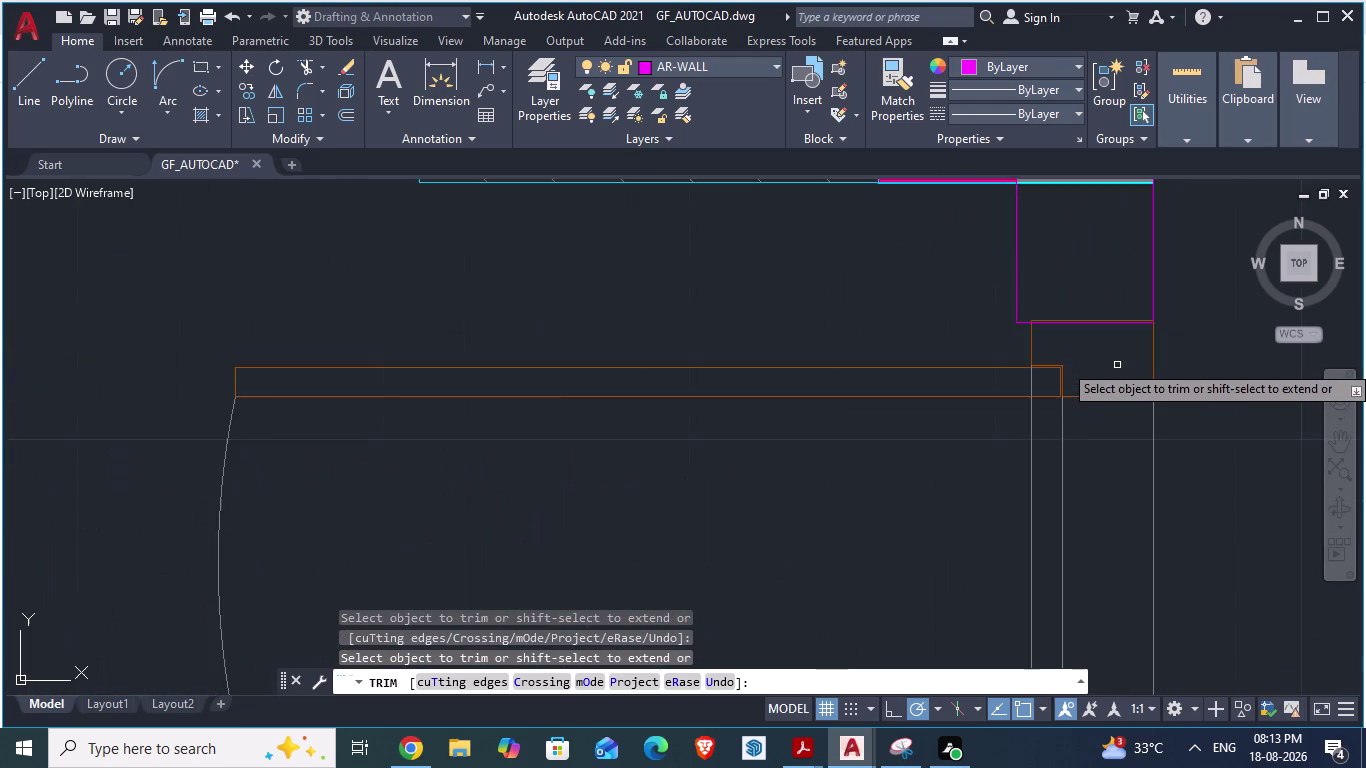
scroll(up, 3)
scroll(down, 3)
scroll(down, 3)
scroll(down, 3)
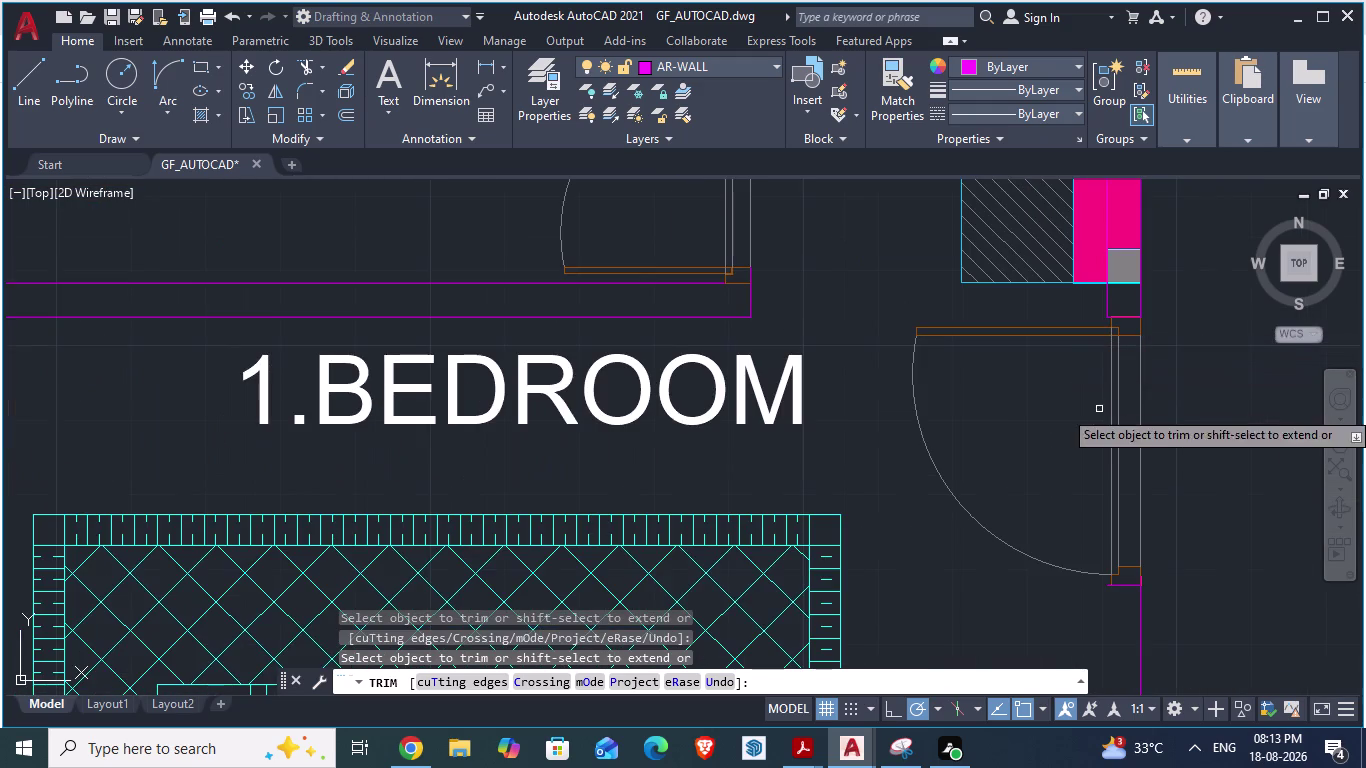
scroll(down, 3)
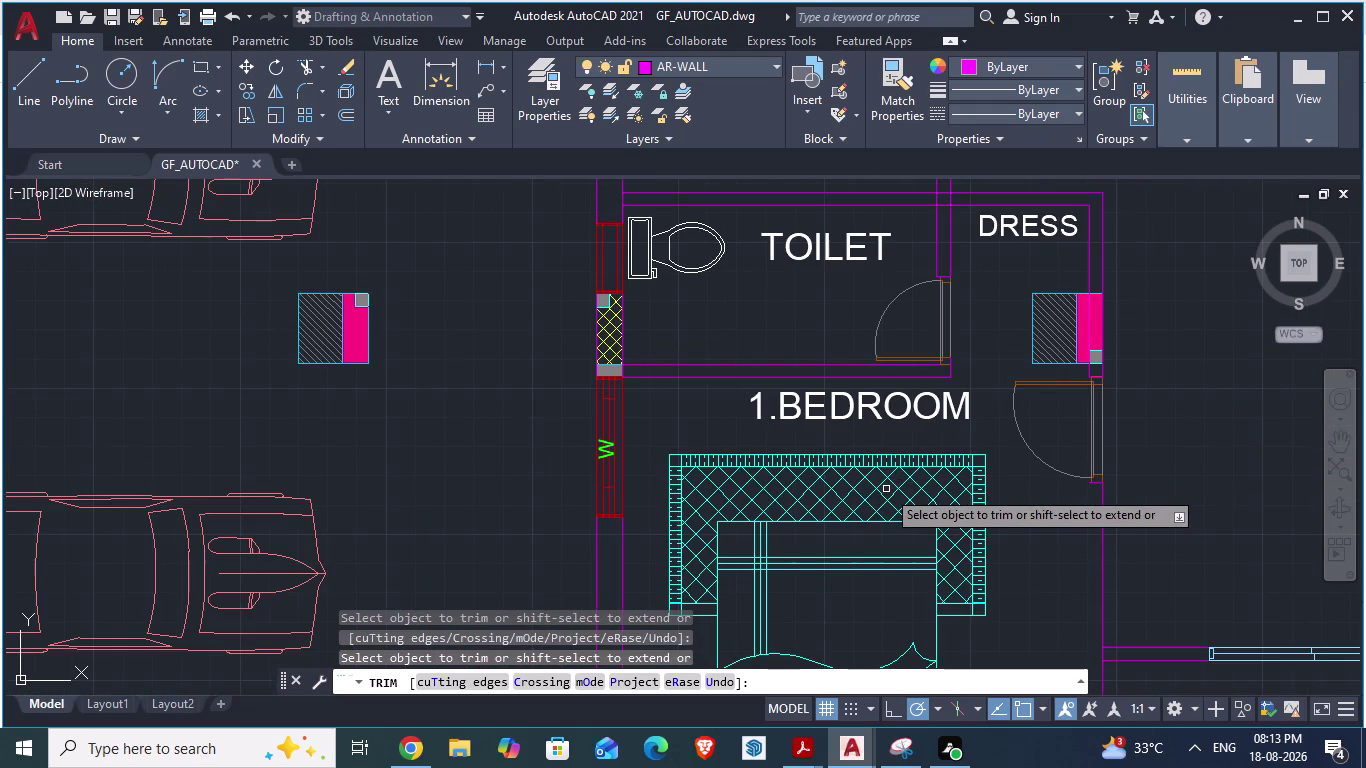
Save the ground-floor drawing after the bedroom door trims.
key(ctrl+s)
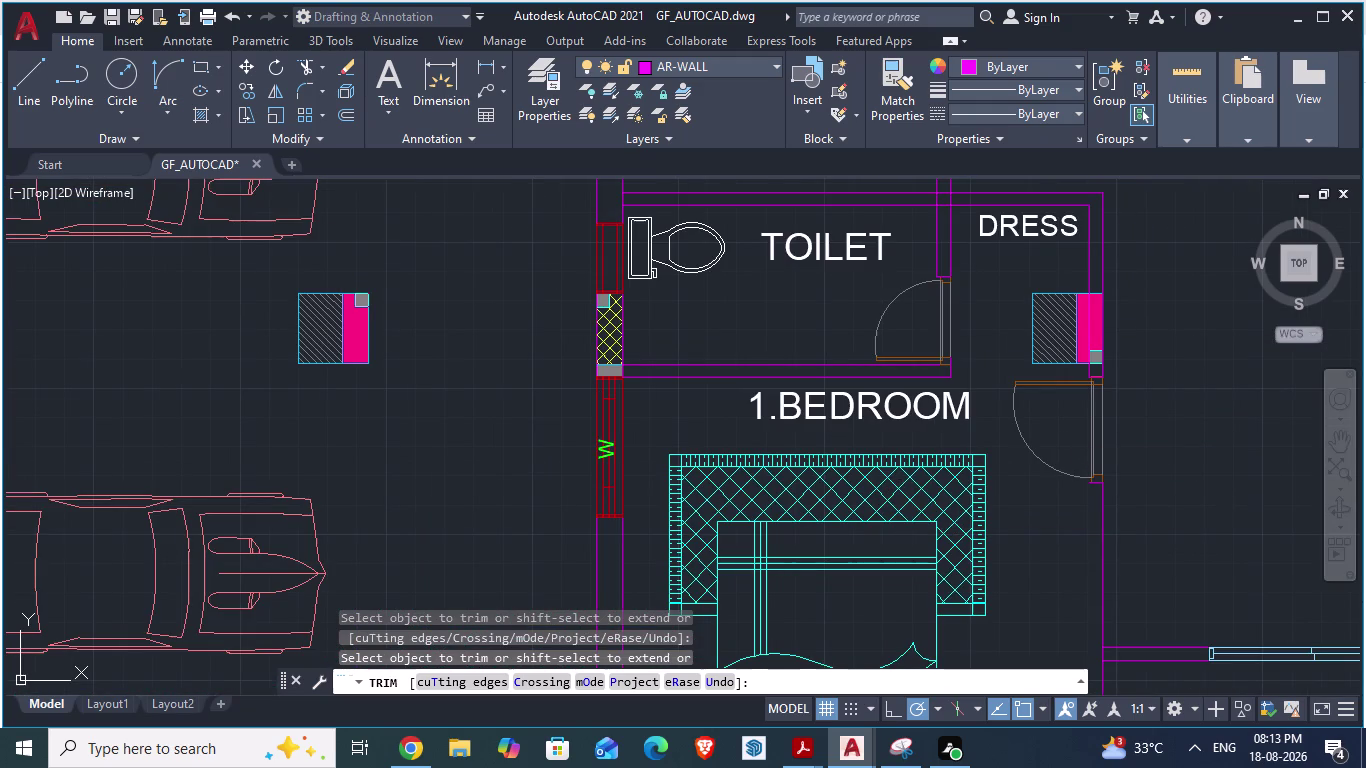
scroll(down, 3)
scroll(up, 3)
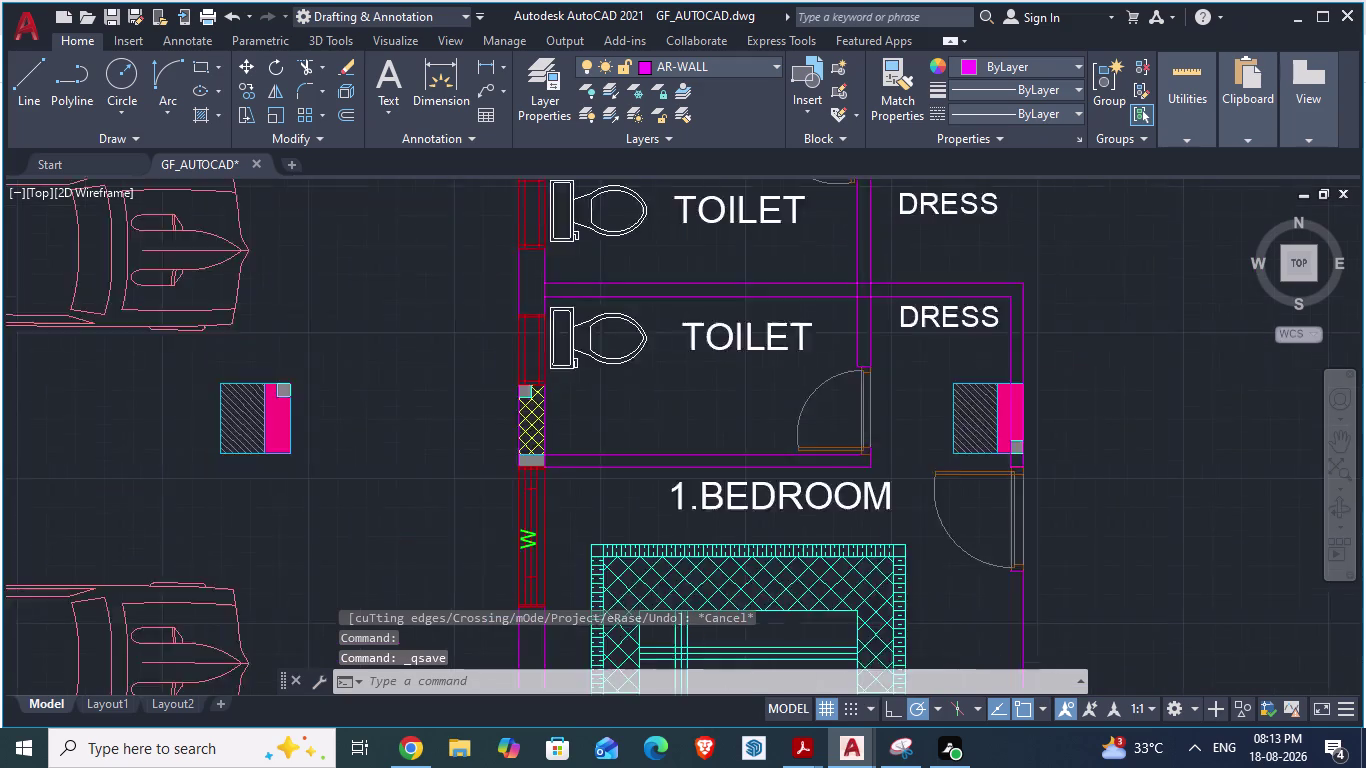
scroll(up, 3)
Trim the four extra wall lines where the upper toilet meets the dress room.
text(TR)
key(Return)
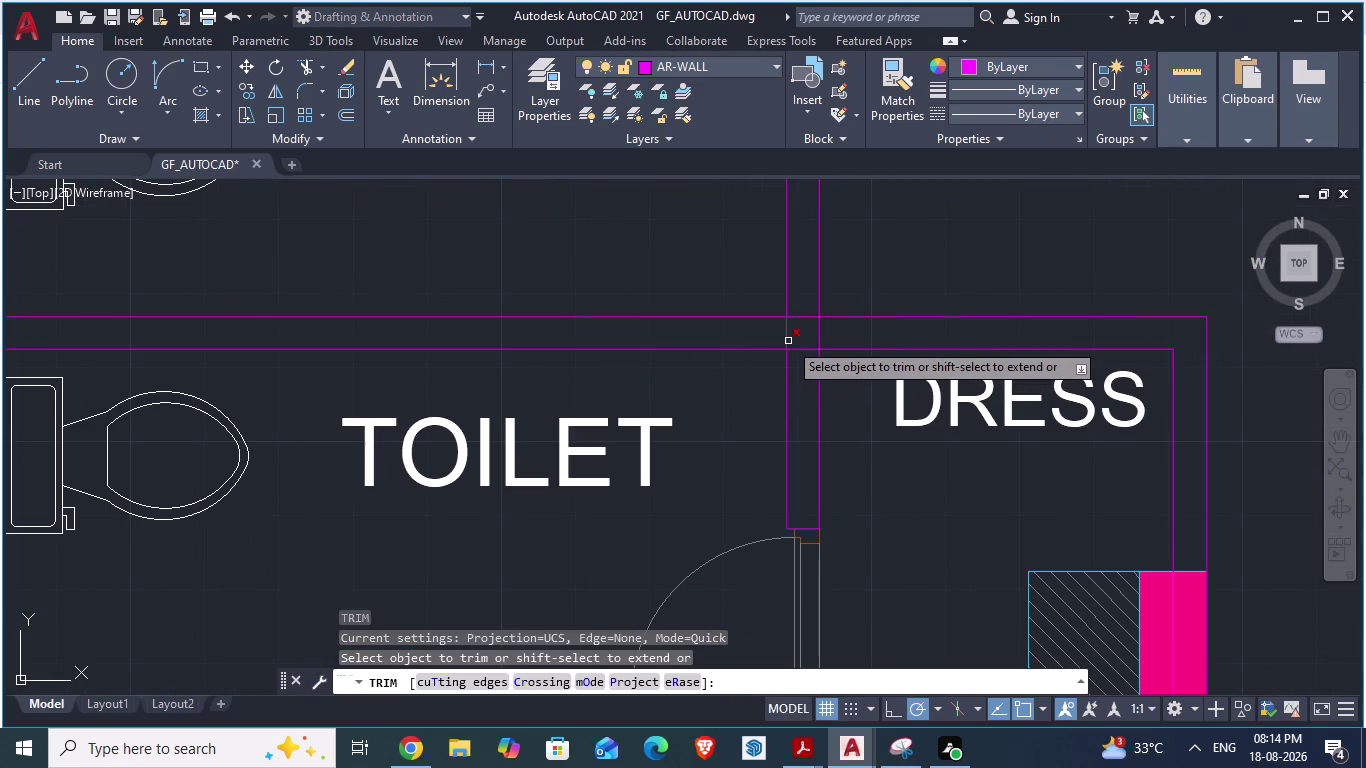
click(788, 341)
click(820, 335)
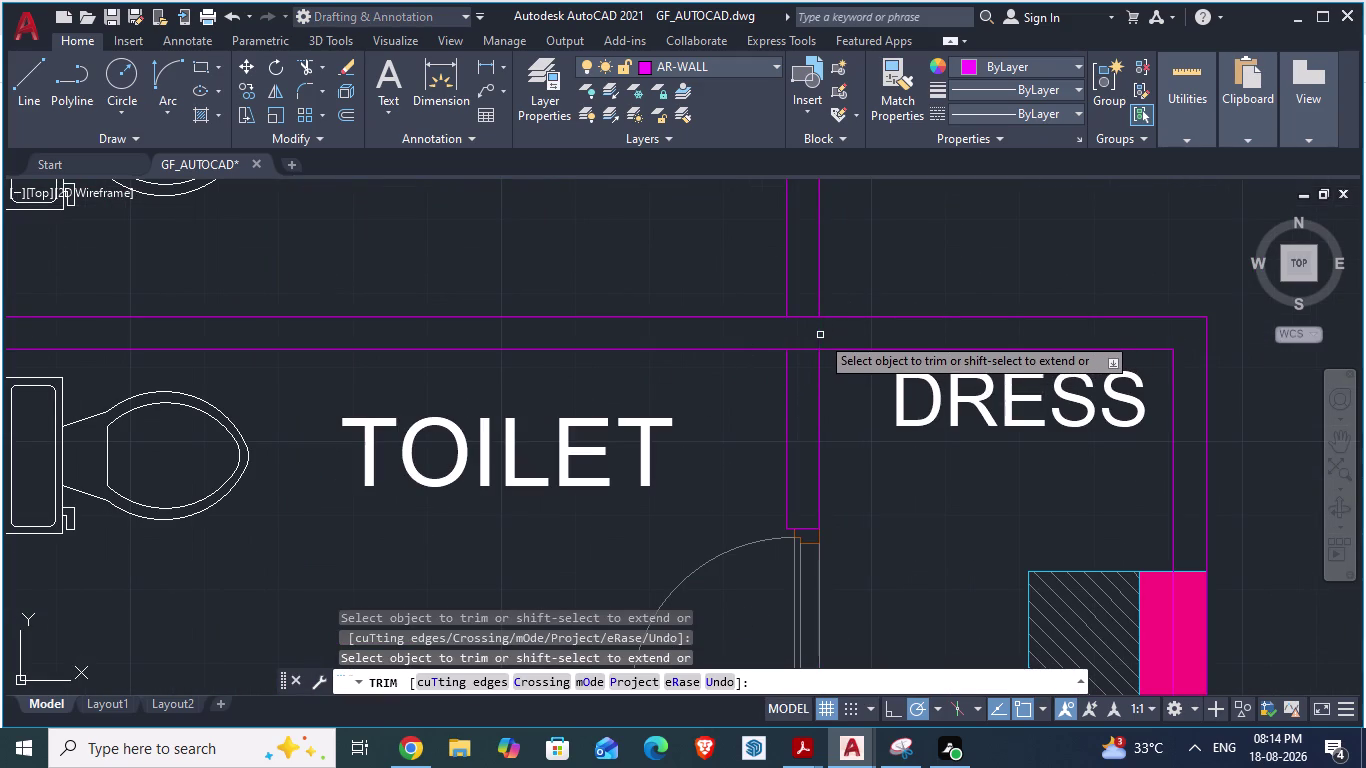
click(803, 317)
click(801, 352)
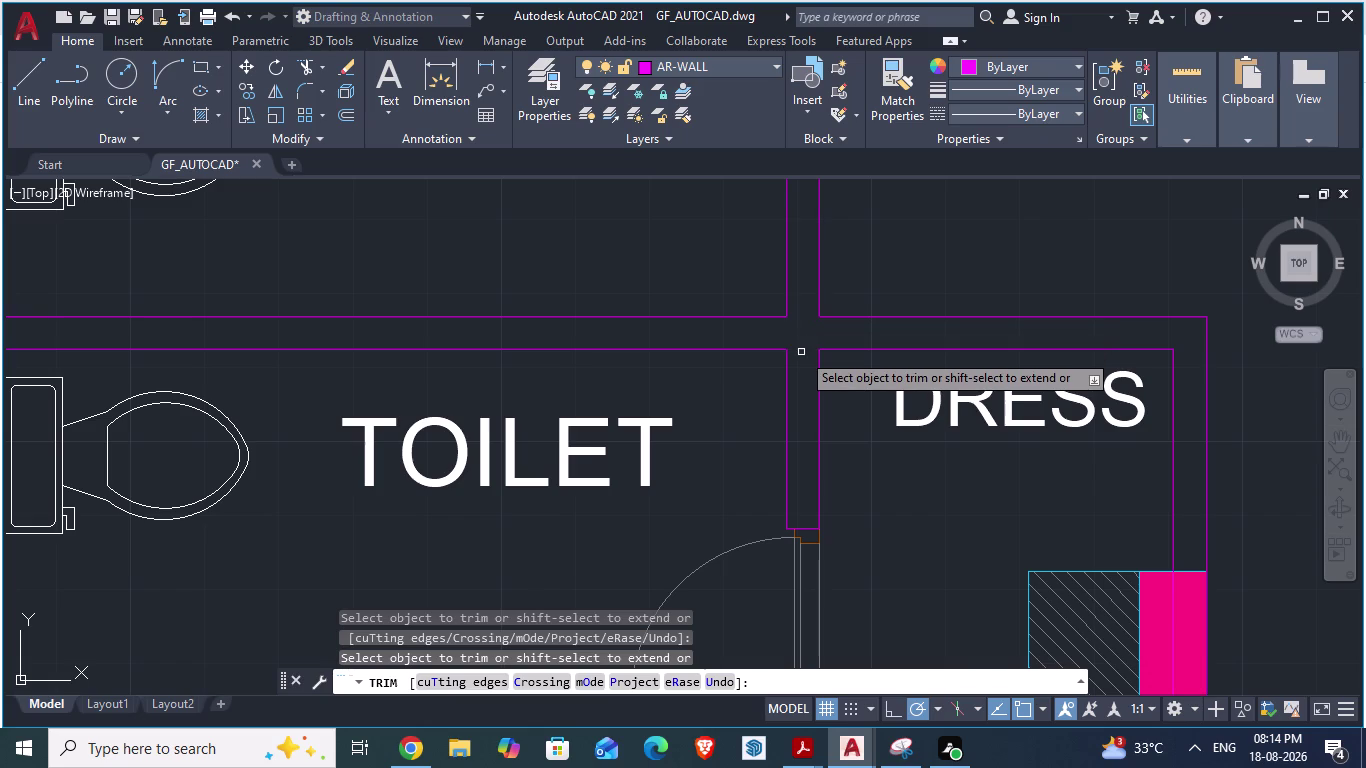
scroll(down, 3)
scroll(up, 3)
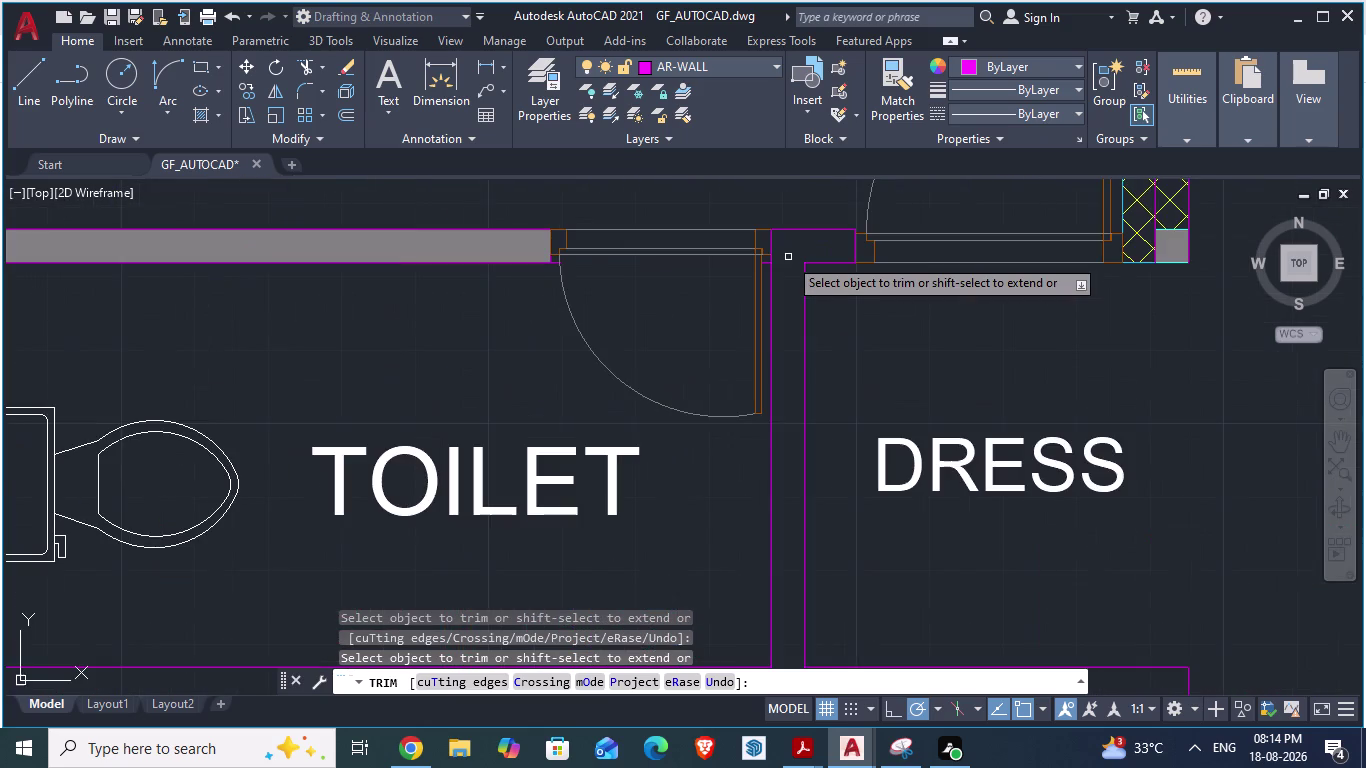
scroll(up, 3)
Trim the leftover wall lines near the door openings and save the plan.
click(768, 262)
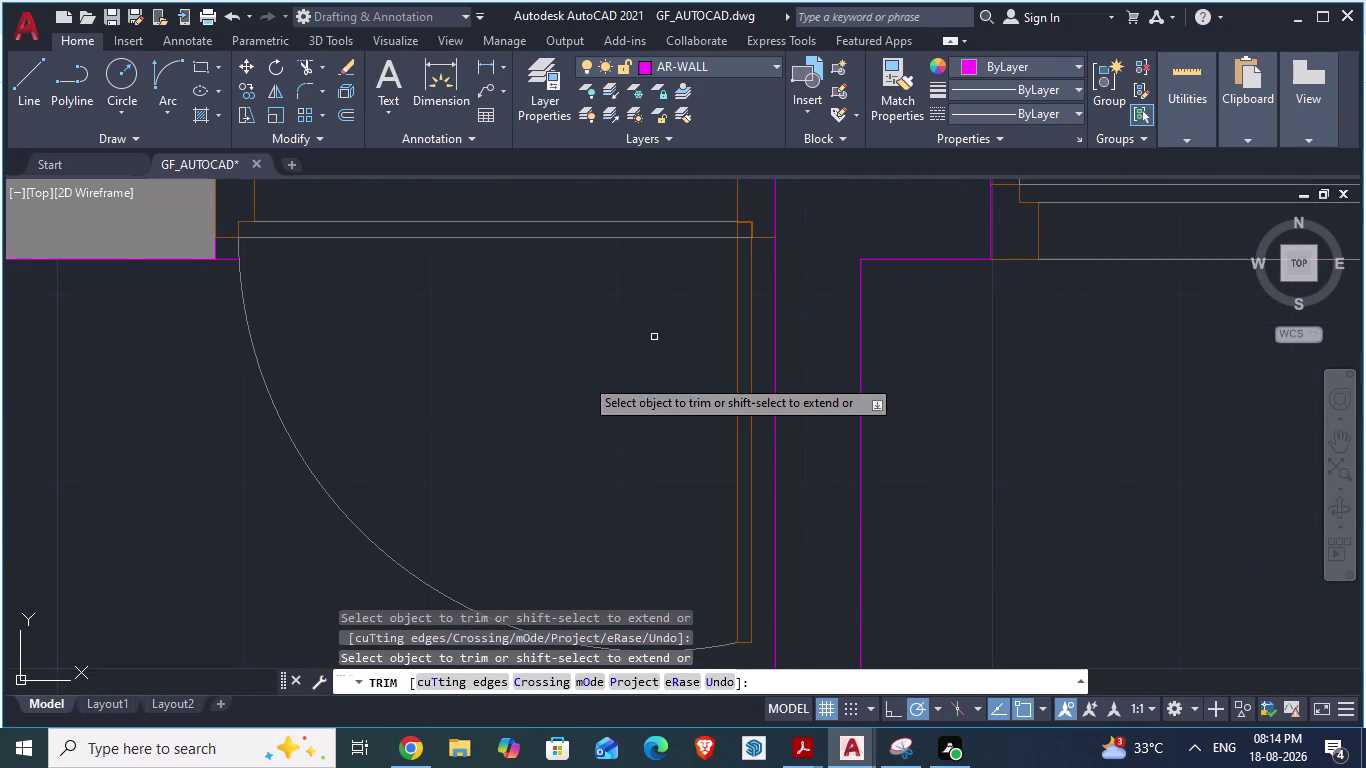
scroll(down, 3)
scroll(up, 3)
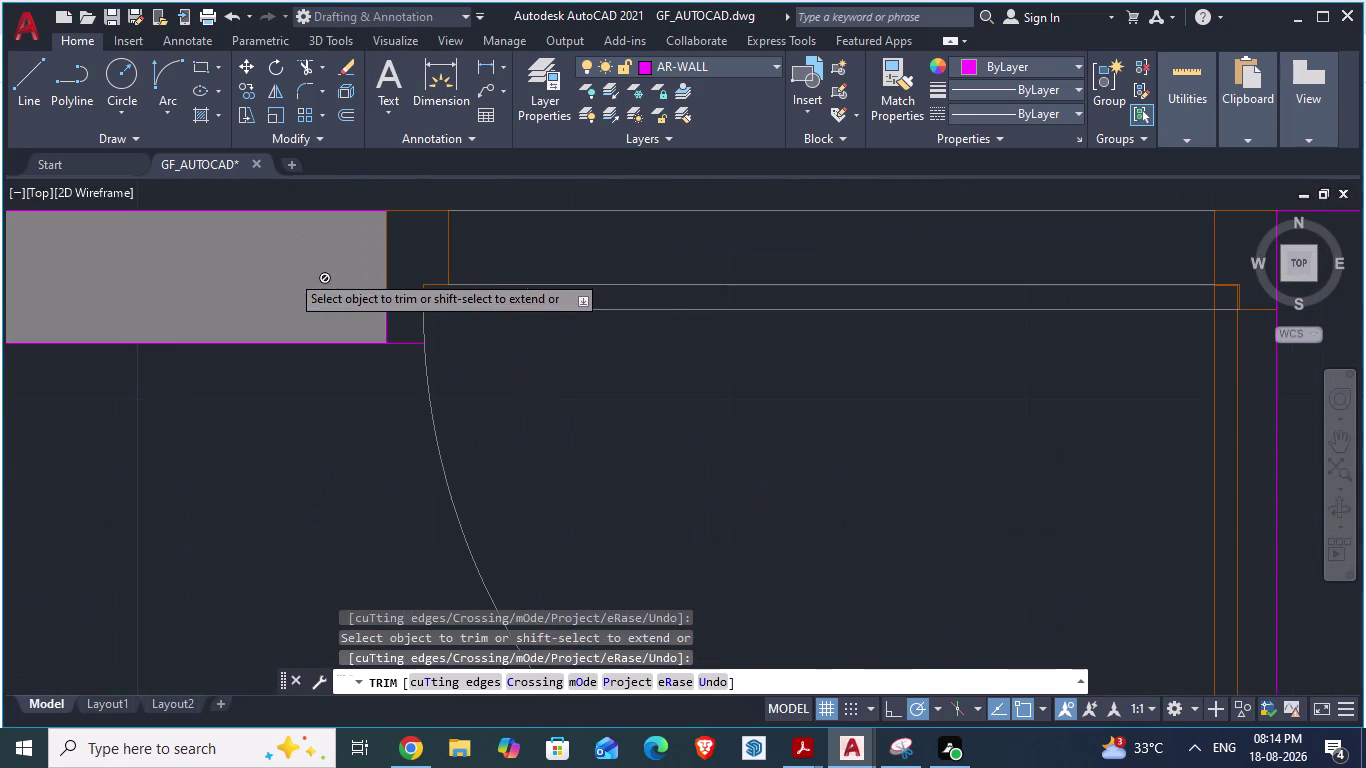
click(404, 345)
scroll(down, 3)
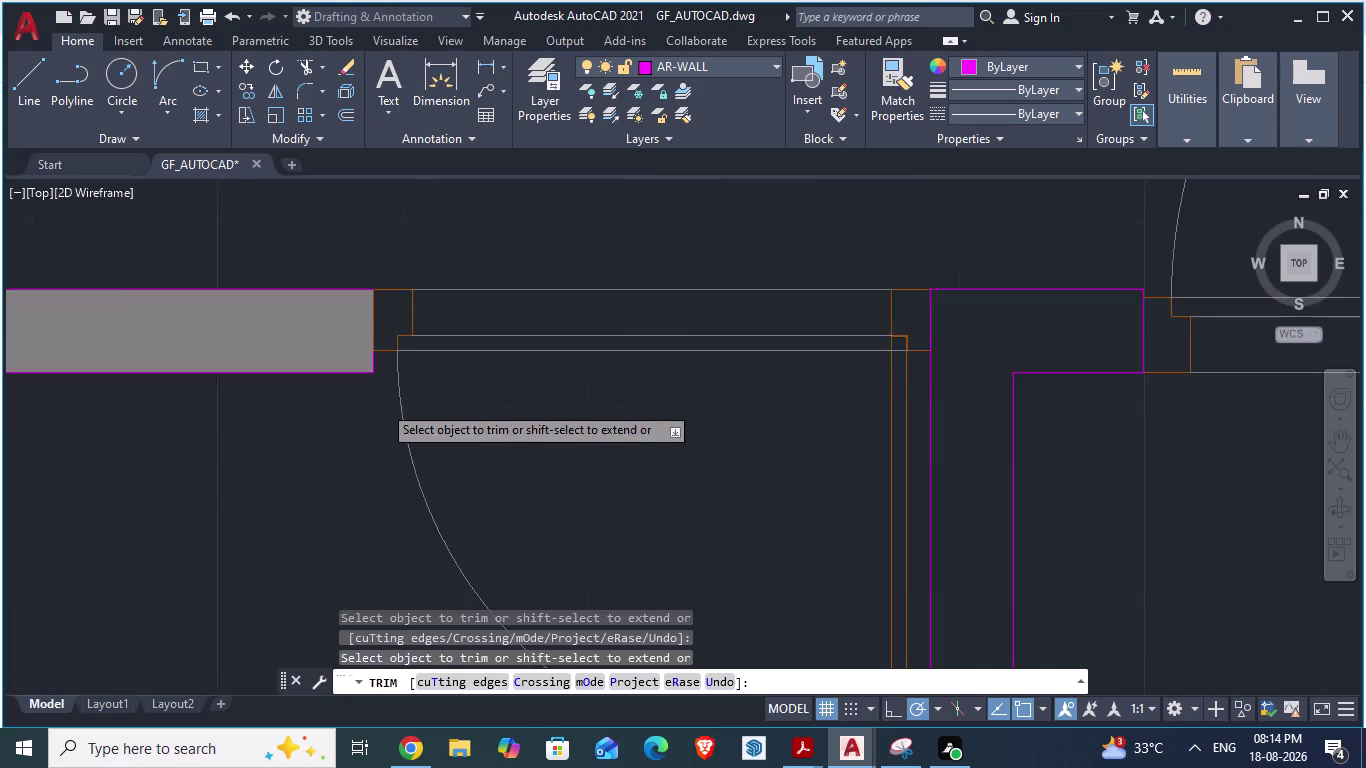
scroll(down, 3)
scroll(down, 3)
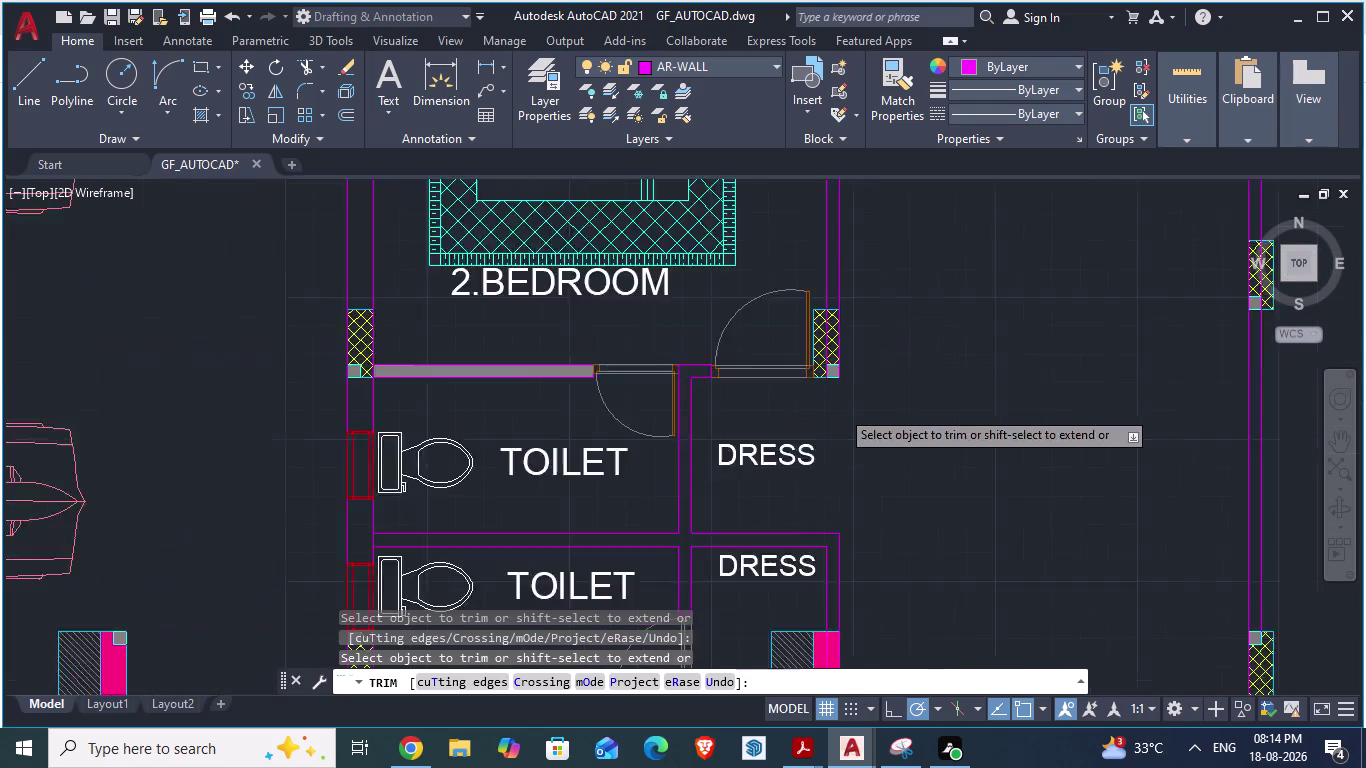
scroll(down, 3)
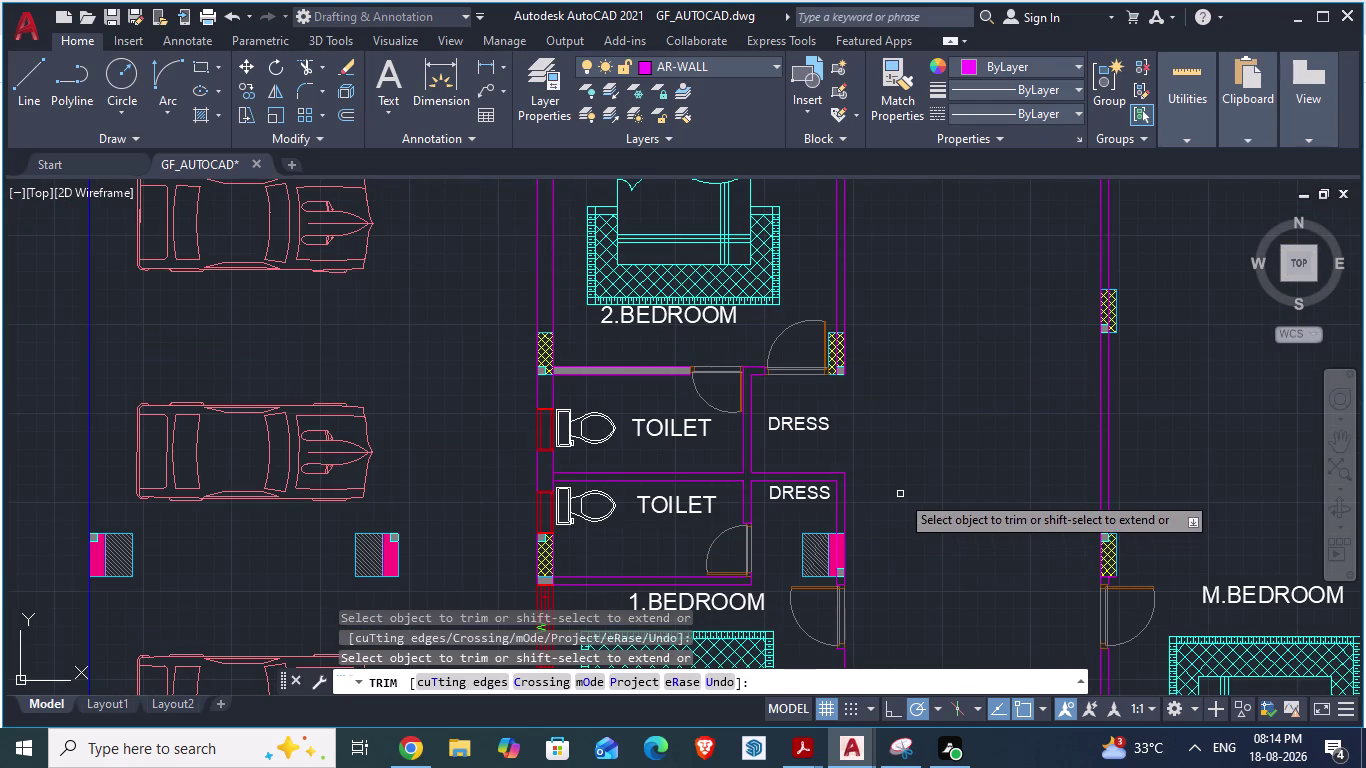
key(ctrl+s)
Alternate between GF_AUTOCAD and ARCH PLANS to compare toilet and dress room layouts, ending on ARCH PLANS.
key(alt+Tab)
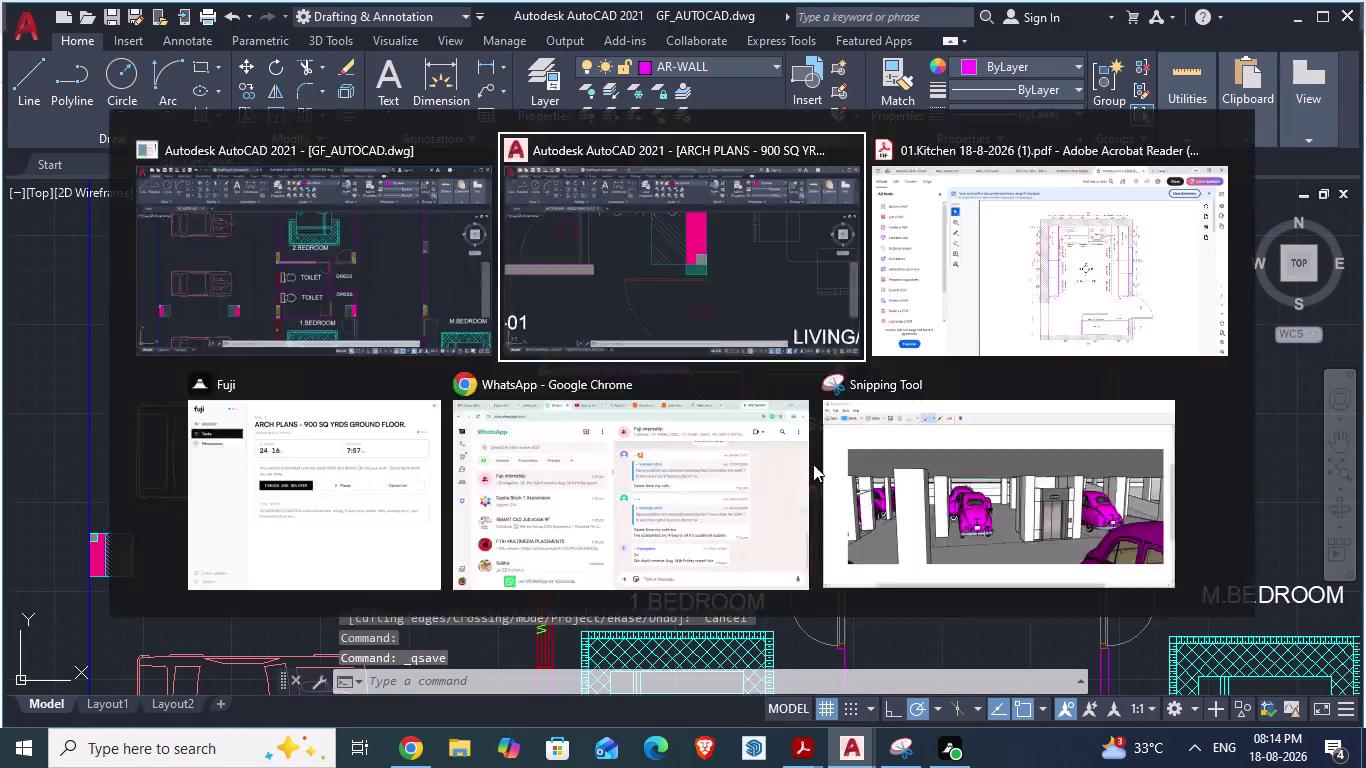
scroll(down, 3)
scroll(down, 3)
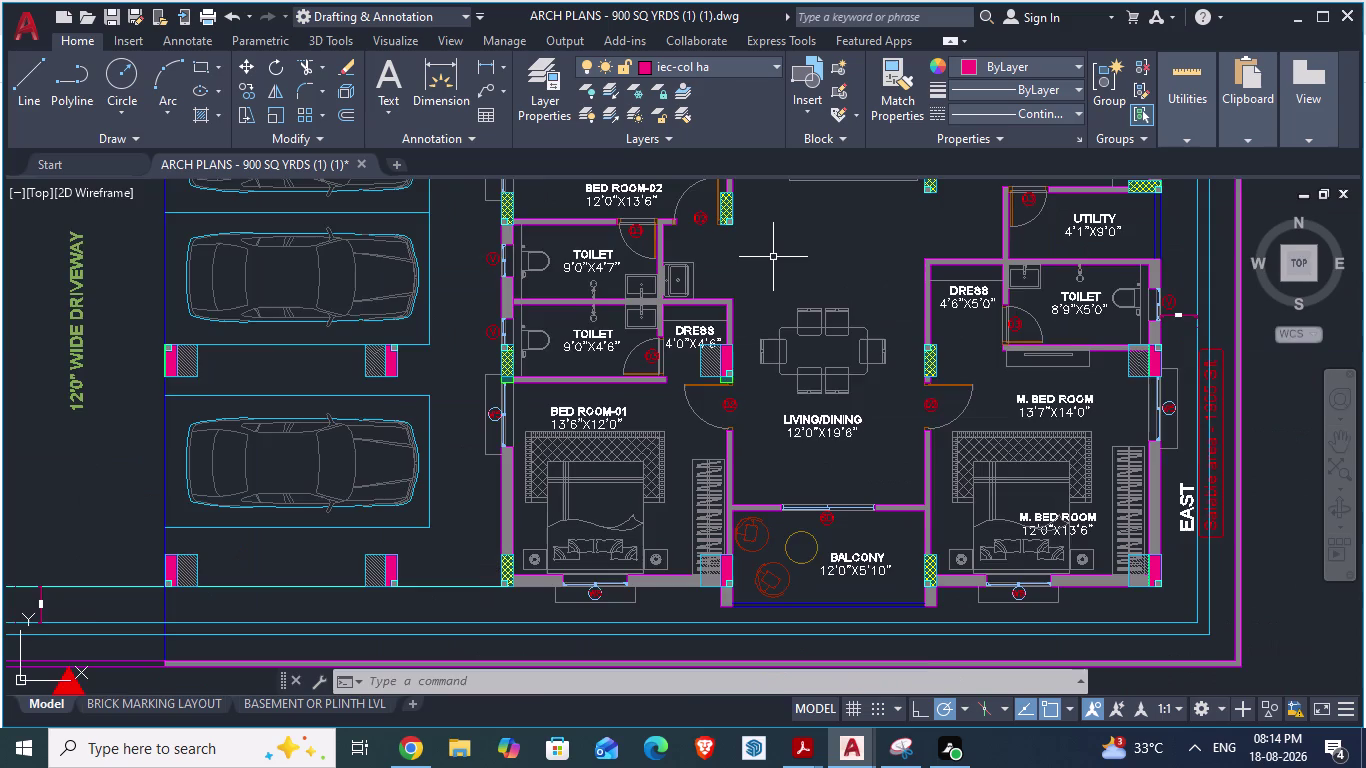
scroll(up, 3)
scroll(down, 3)
scroll(up, 3)
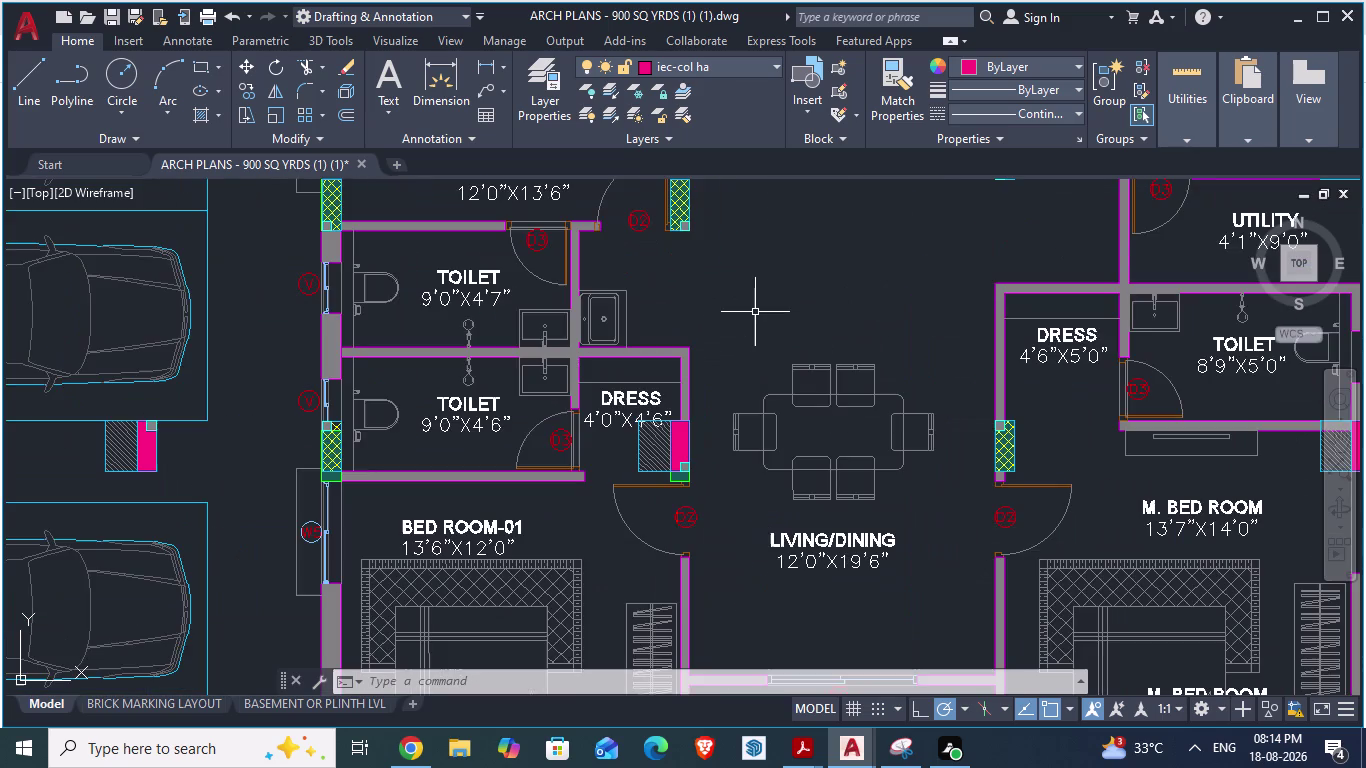
scroll(down, 3)
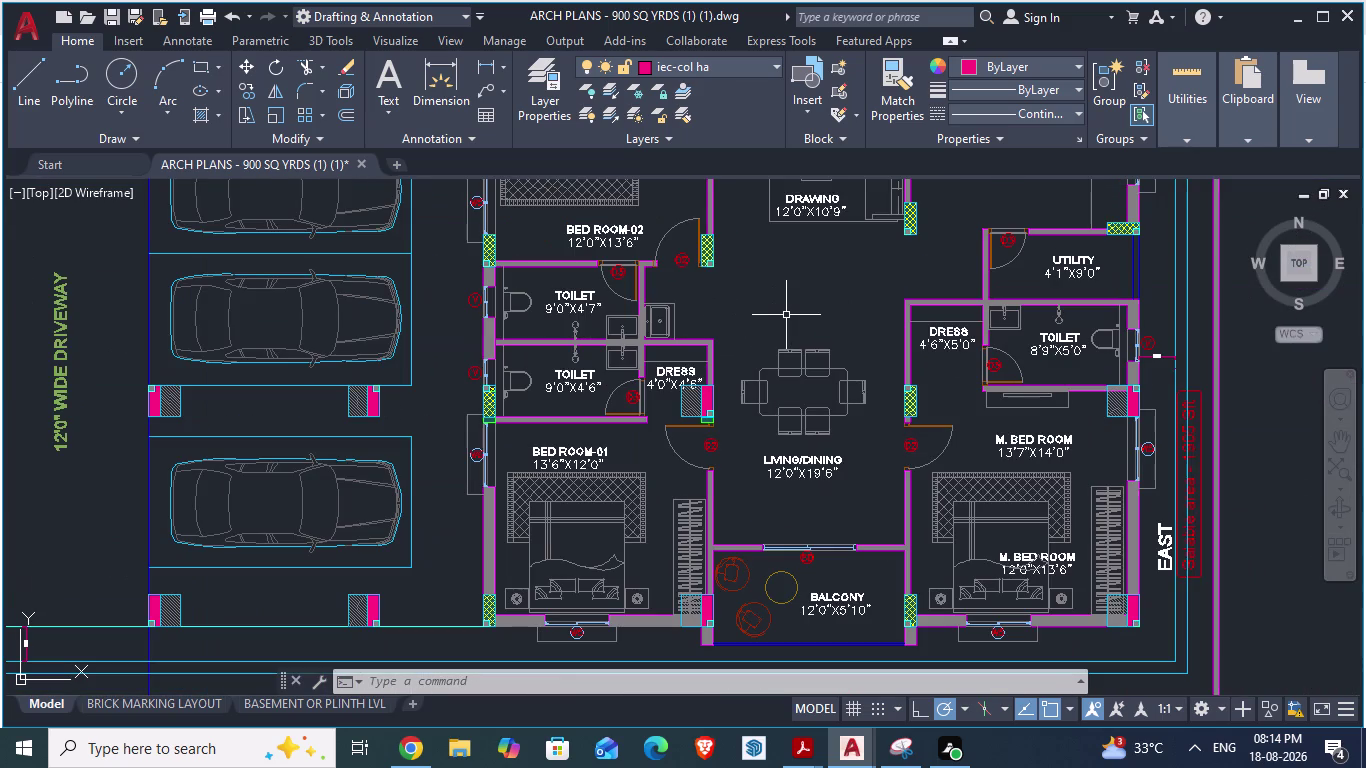
key(alt+Tab)
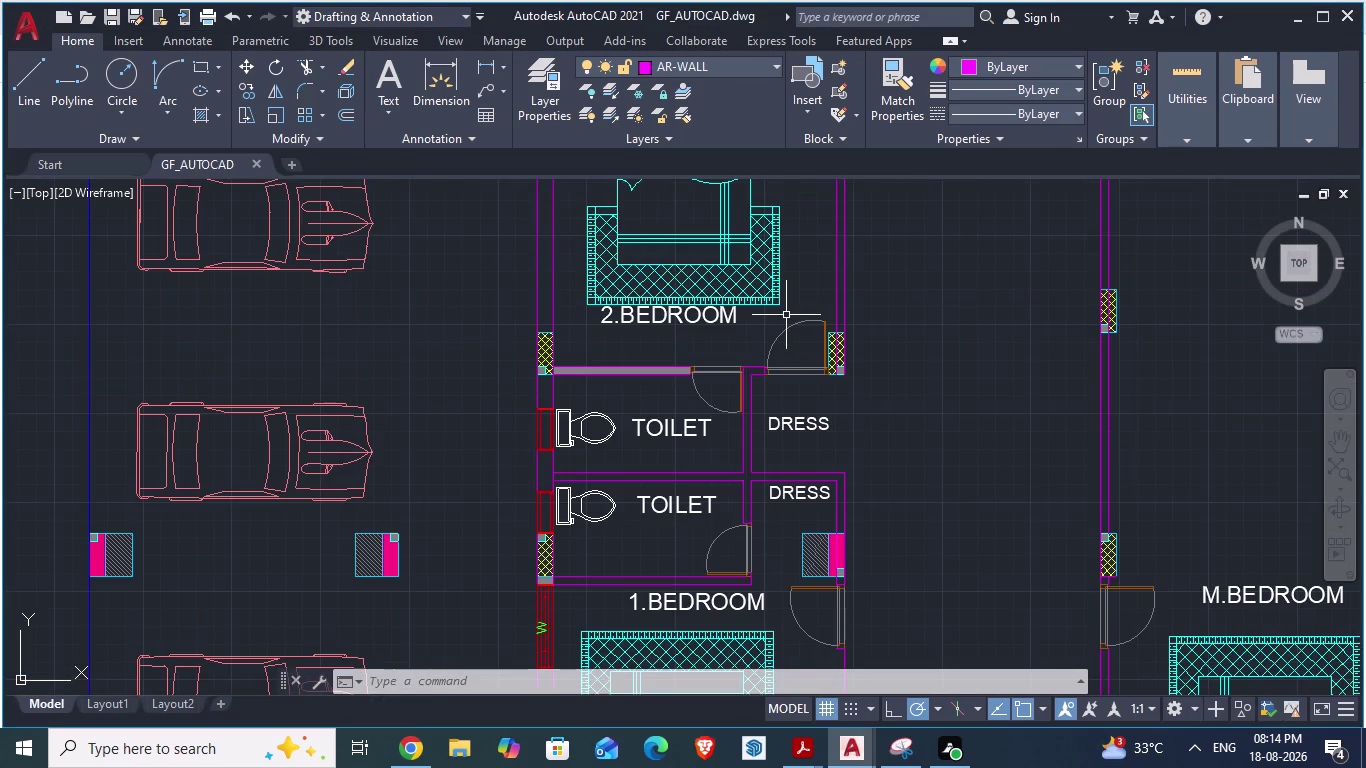
key(alt+Tab)
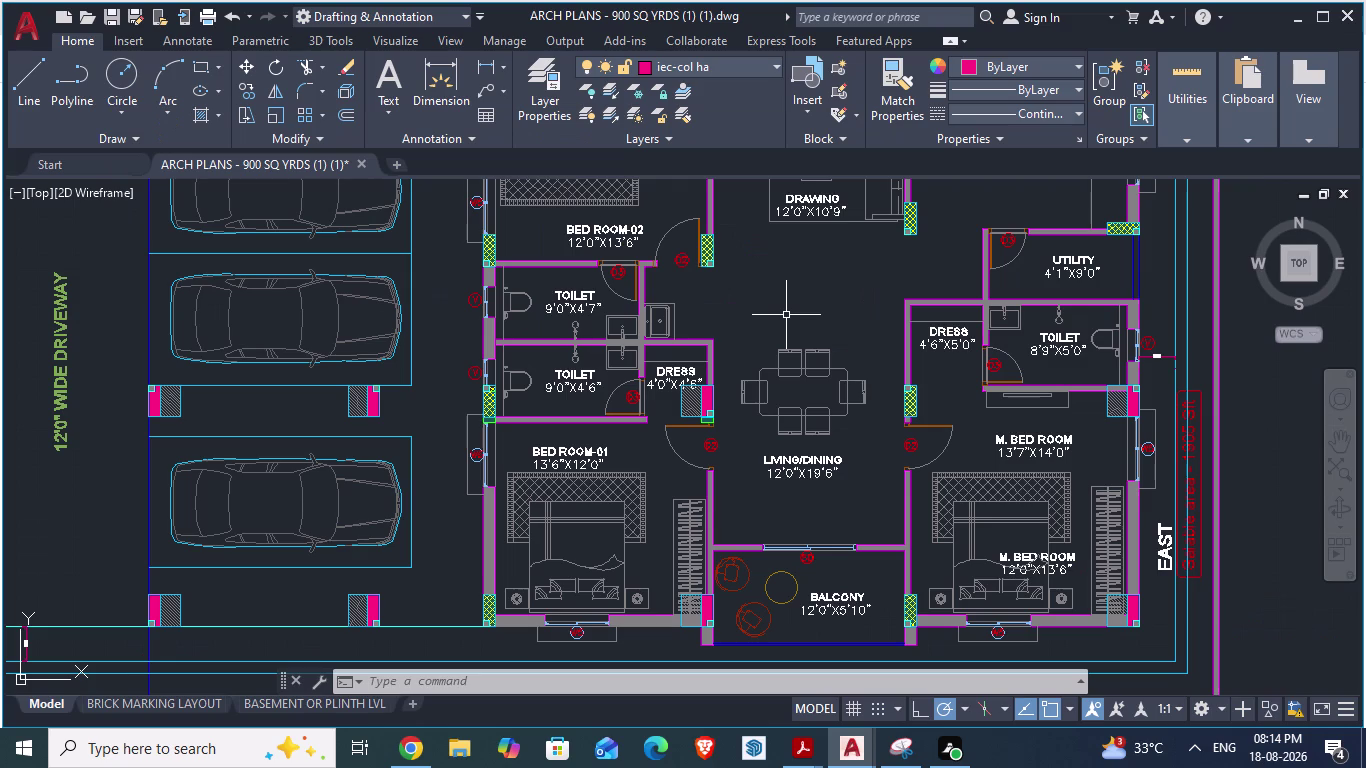
key(alt+Tab)
scroll(down, 3)
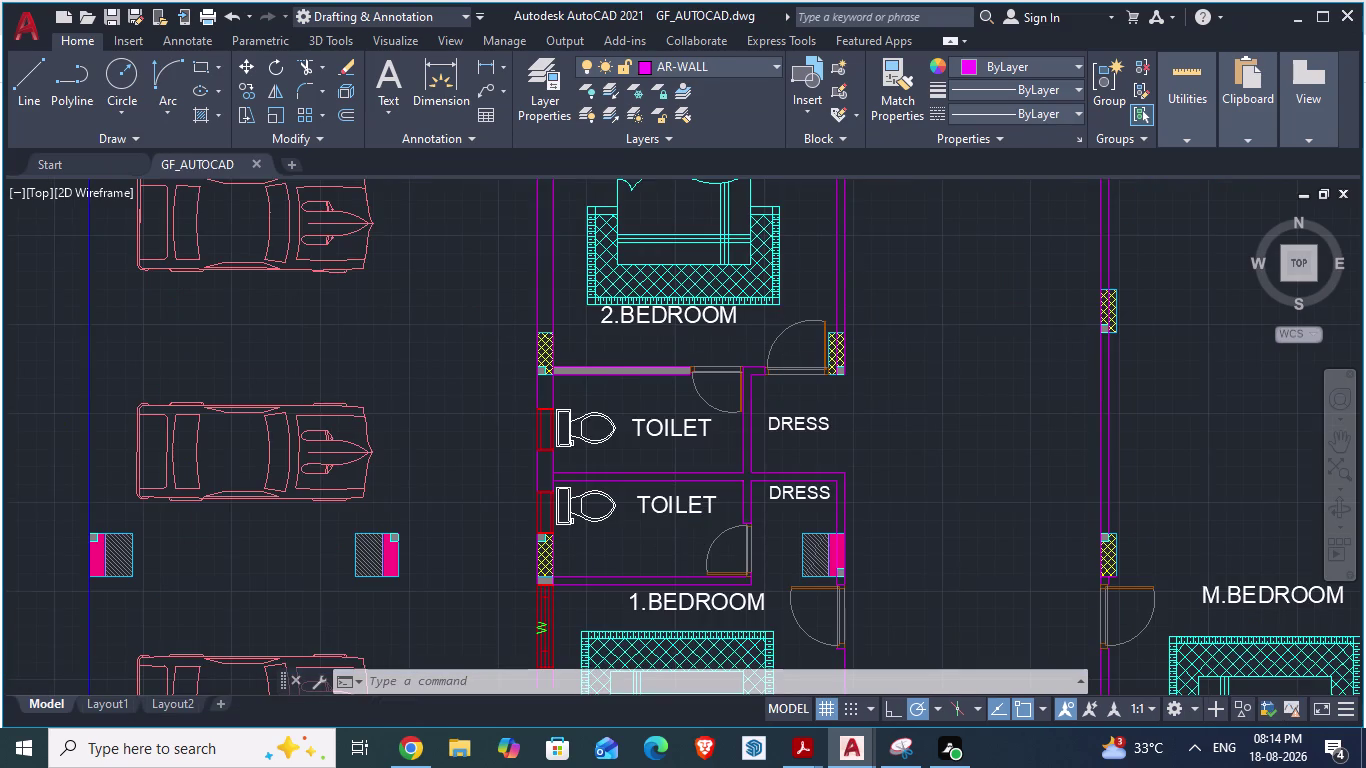
key(alt+Tab)
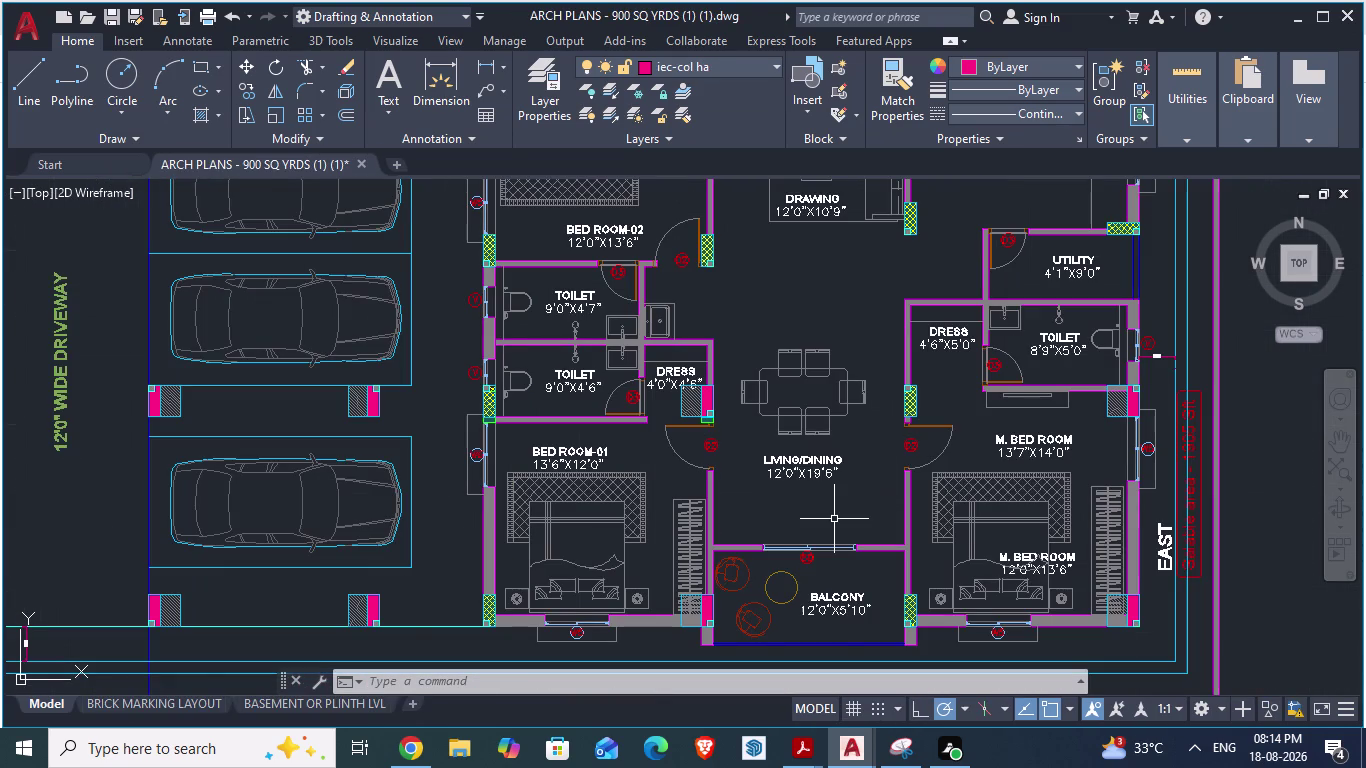
Toggle briefly to GF_AUTOCAD, then zoom around the ARCH PLANS layout again.
key(alt+Tab)
scroll(down, 3)
scroll(up, 3)
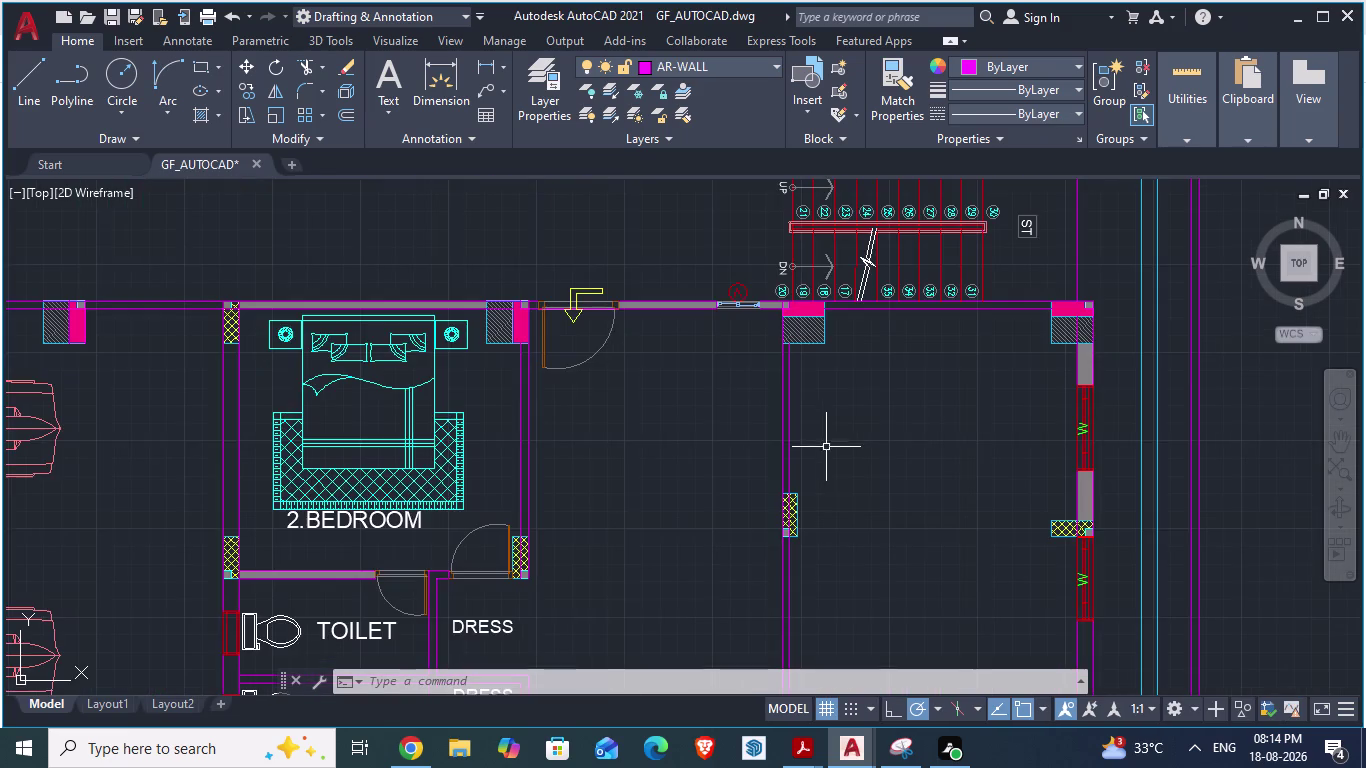
key(alt+Tab)
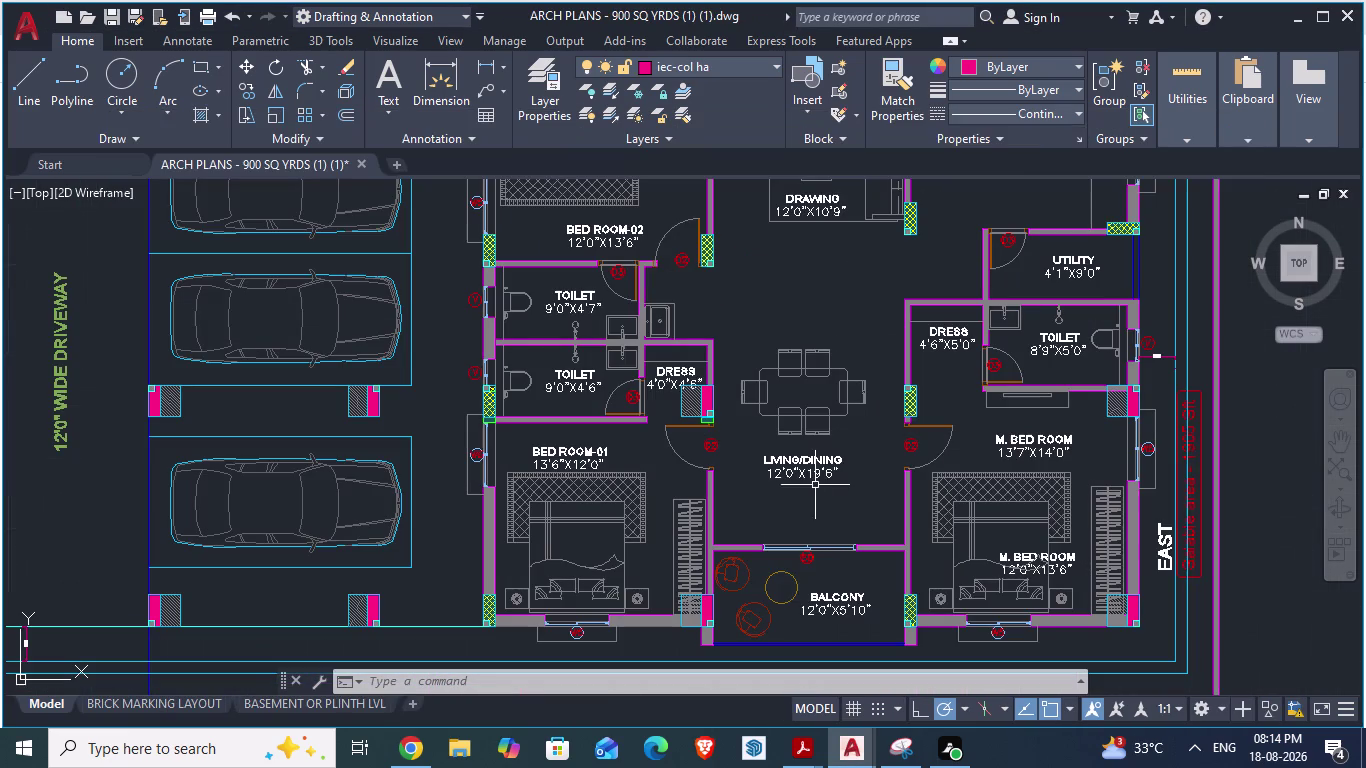
scroll(down, 3)
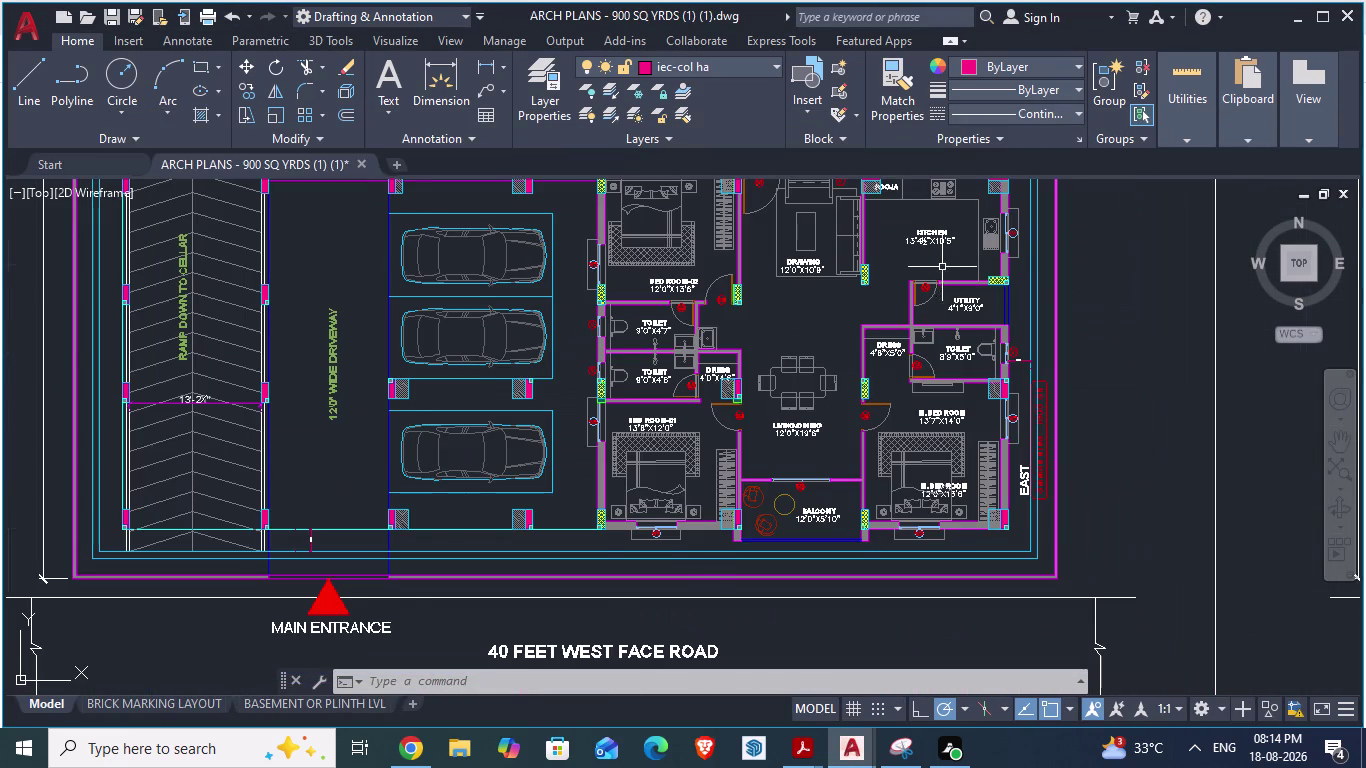
scroll(up, 3)
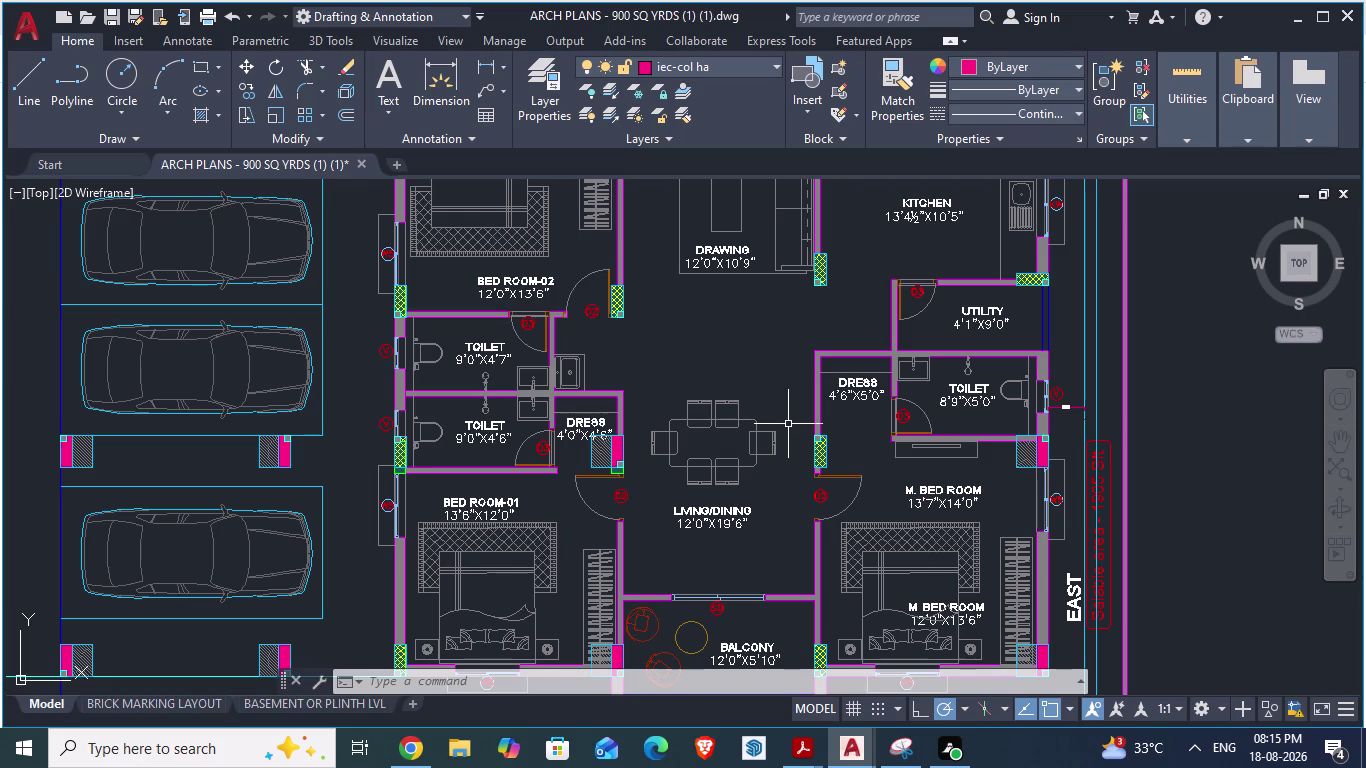
scroll(down, 3)
scroll(down, 3)
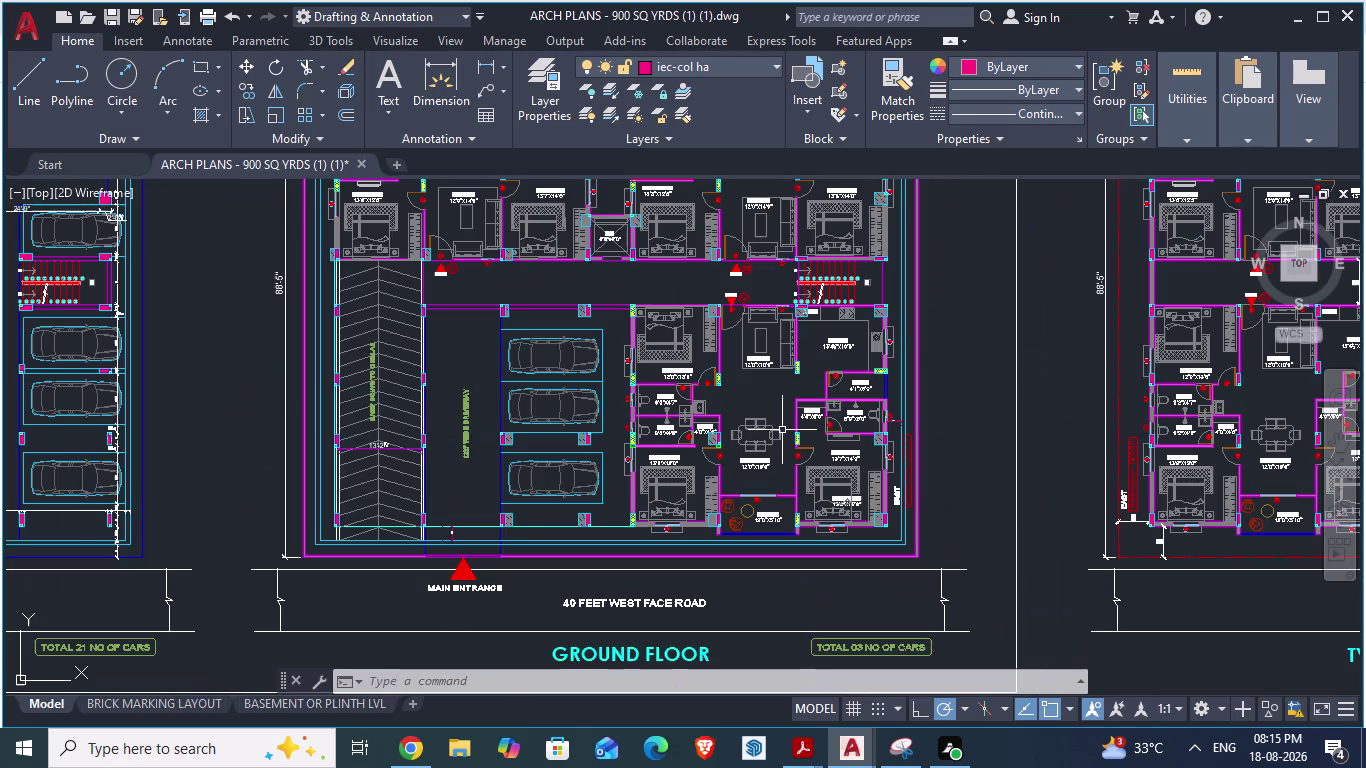
Return to GF_AUTOCAD and zoom in on the flat's toilets, dress rooms, dining and bedrooms.
key(alt+Tab)
scroll(down, 3)
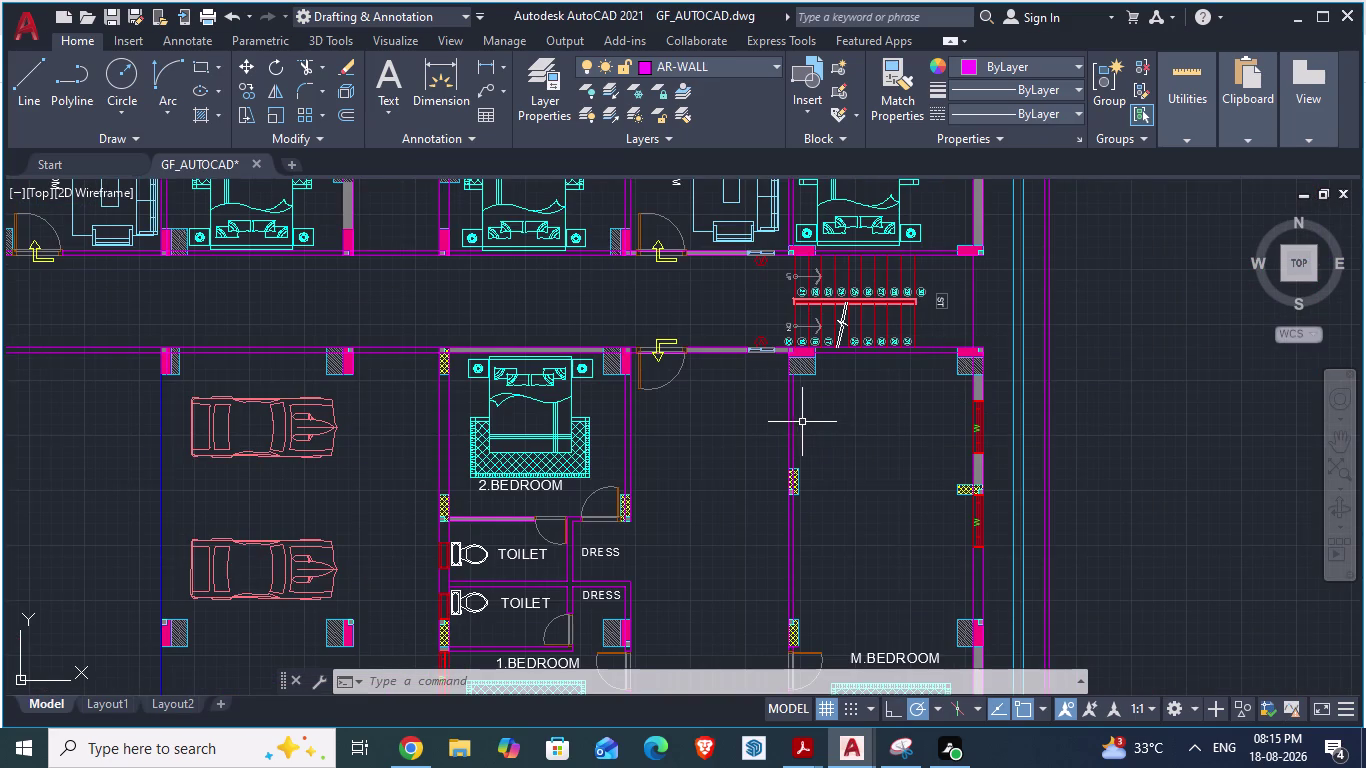
scroll(down, 3)
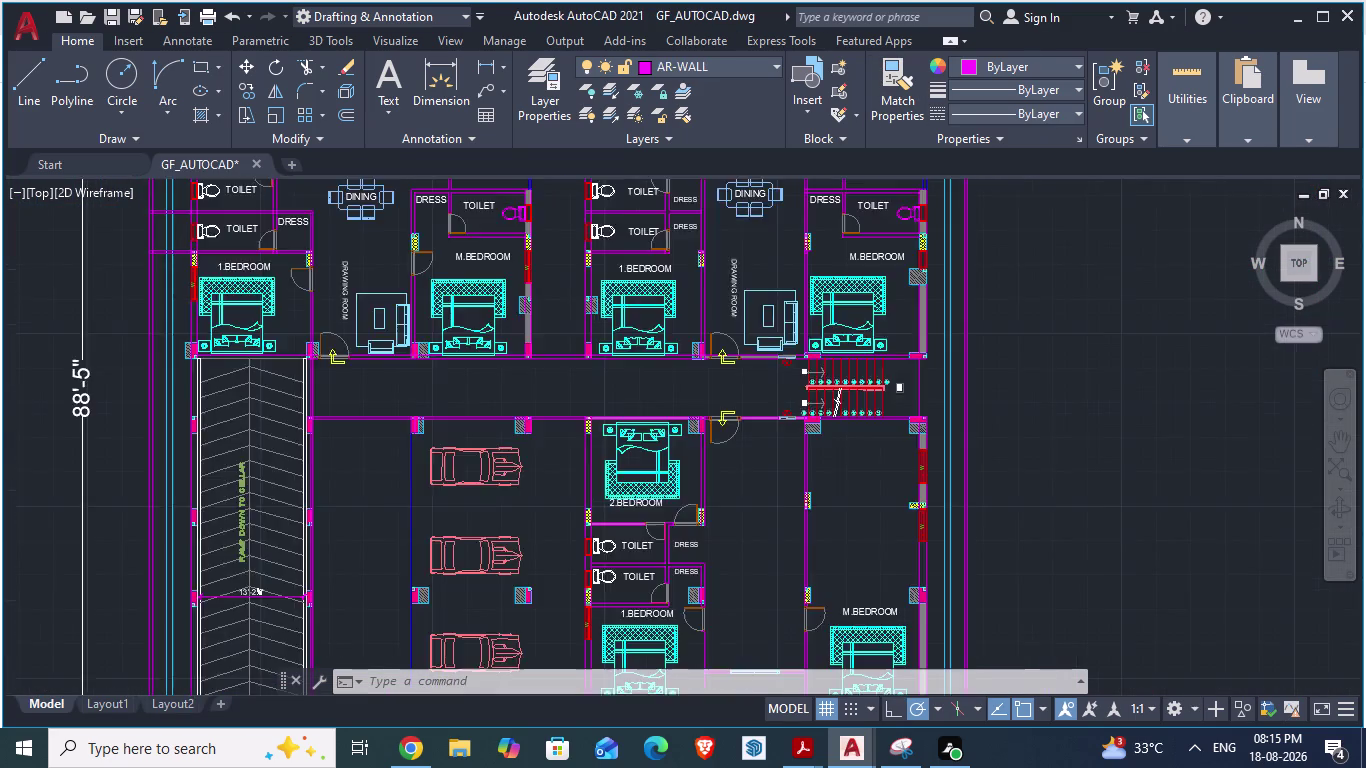
scroll(up, 3)
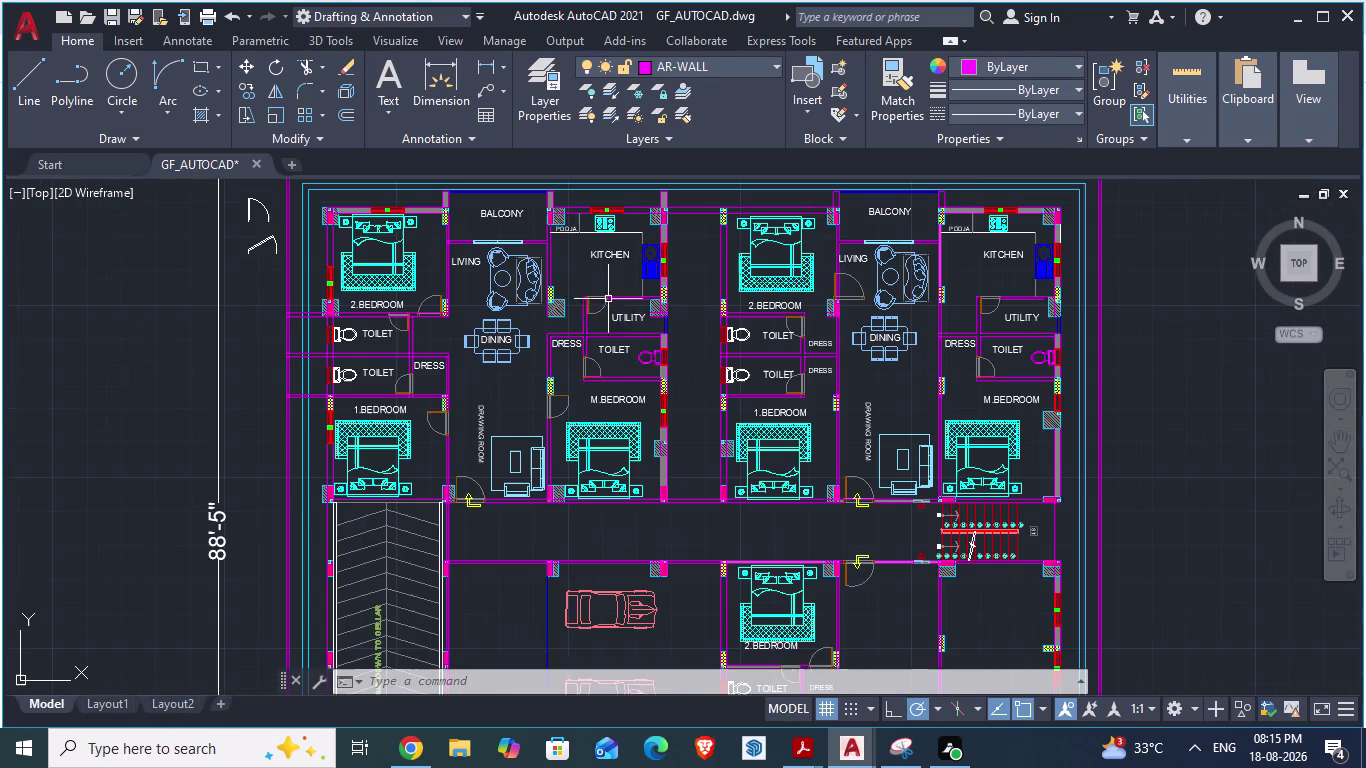
scroll(up, 3)
scroll(down, 3)
scroll(up, 3)
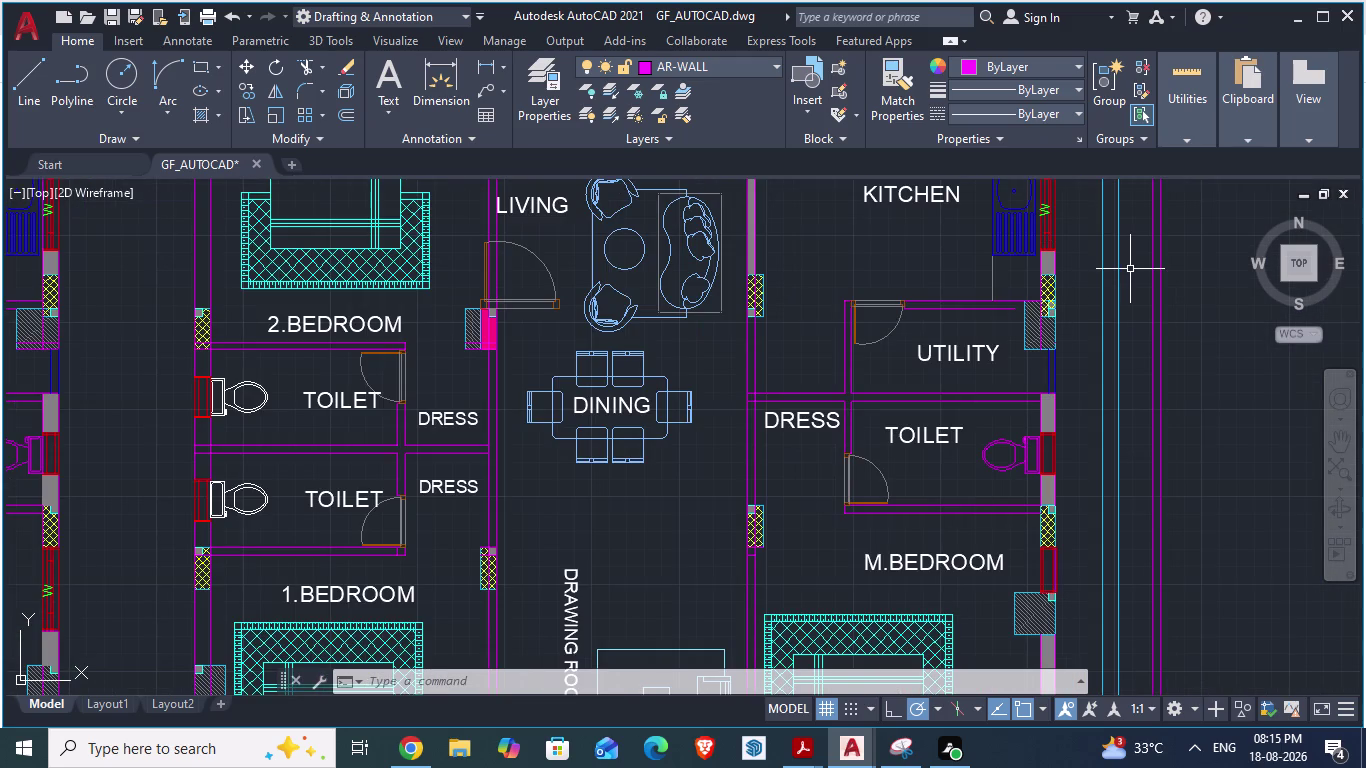